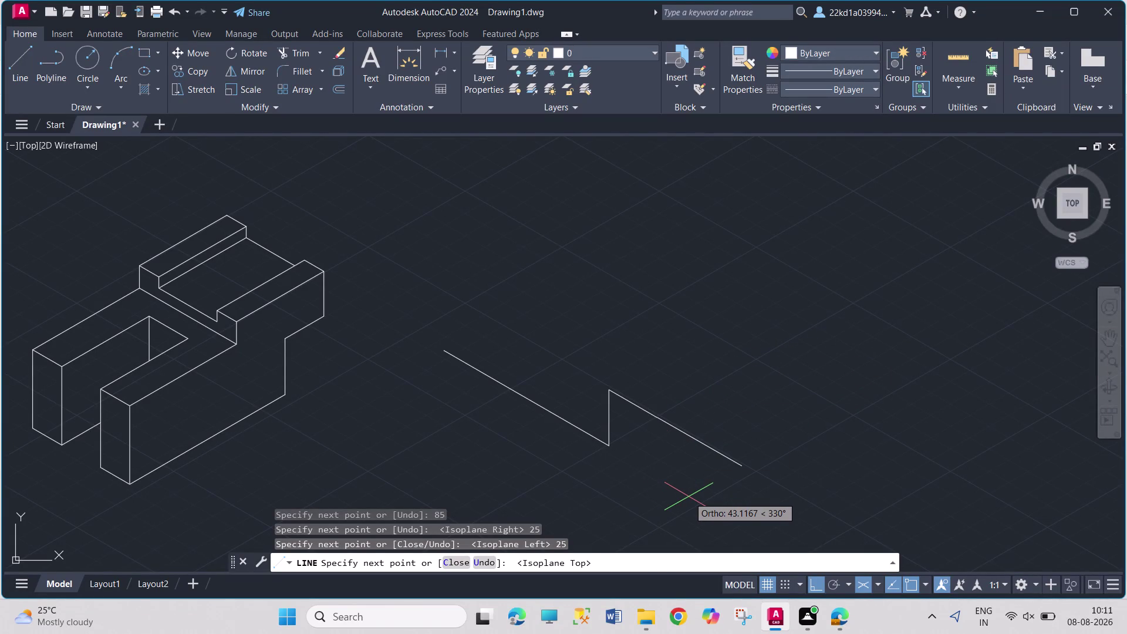
Draw the 25-unit step edge, 15-unit edge and 120-unit base edge on alternating isoplanes.
key(F5)
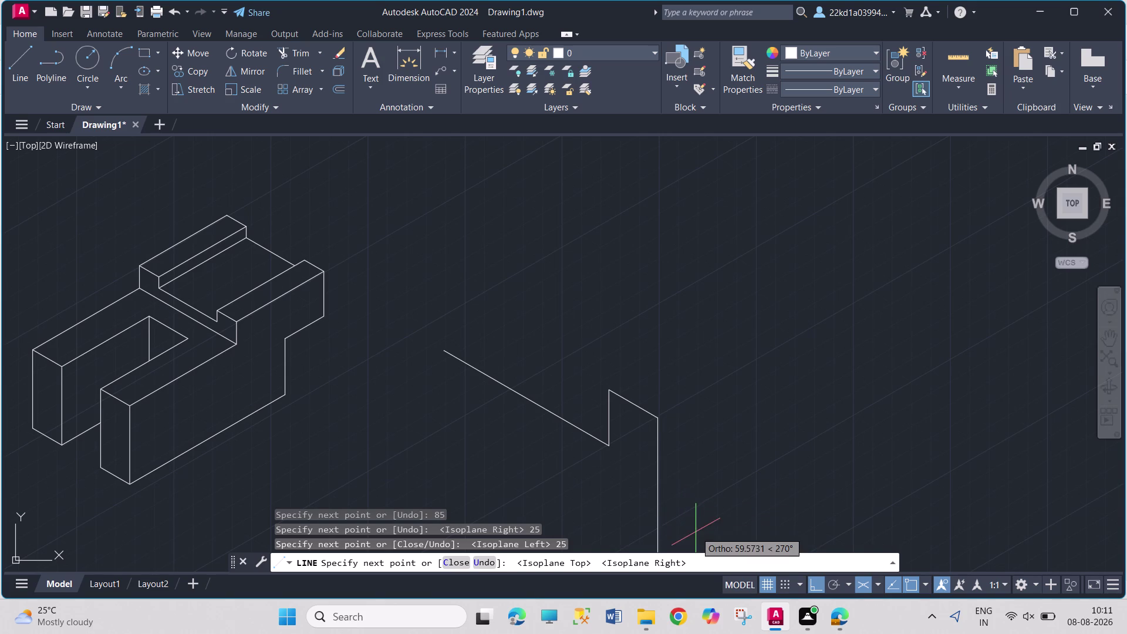
text(25)
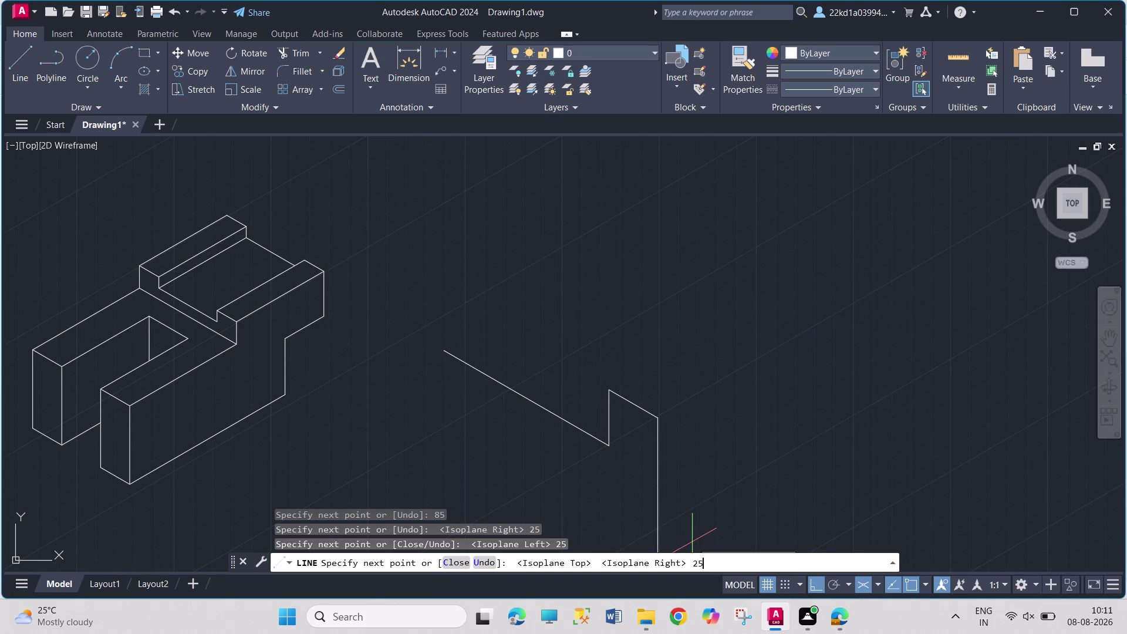
key(Return)
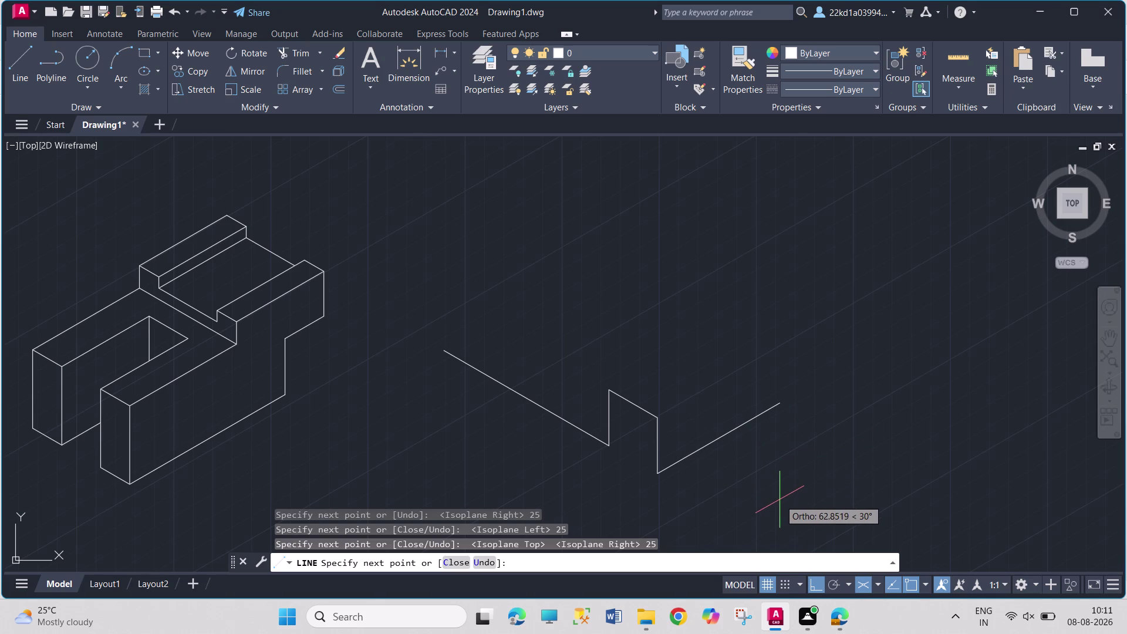
key(F5)
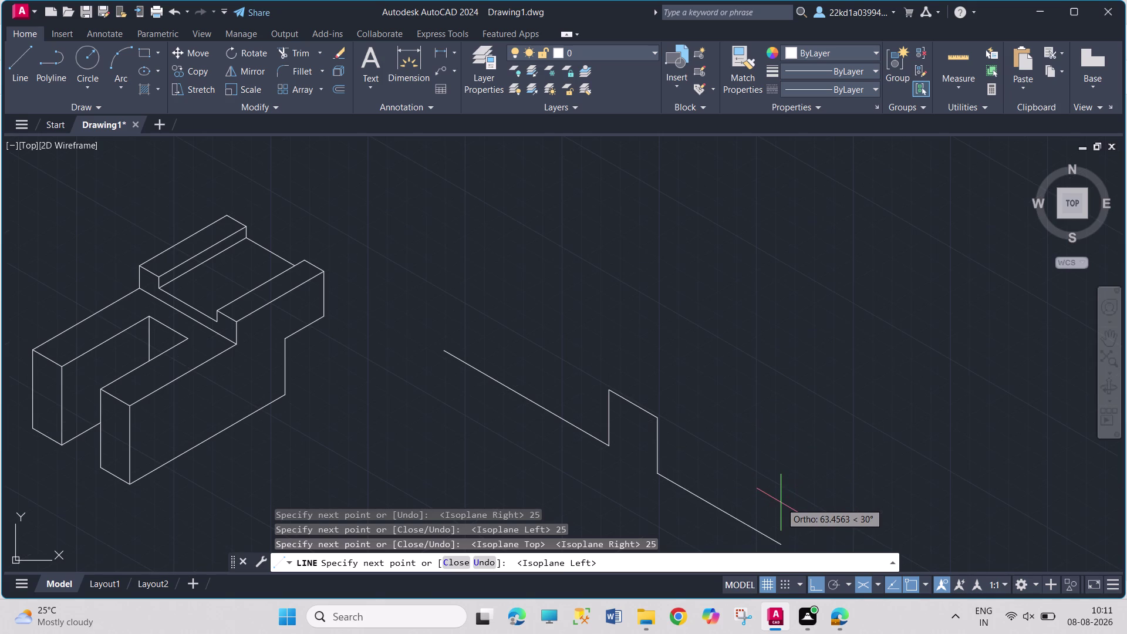
text(15)
key(Return)
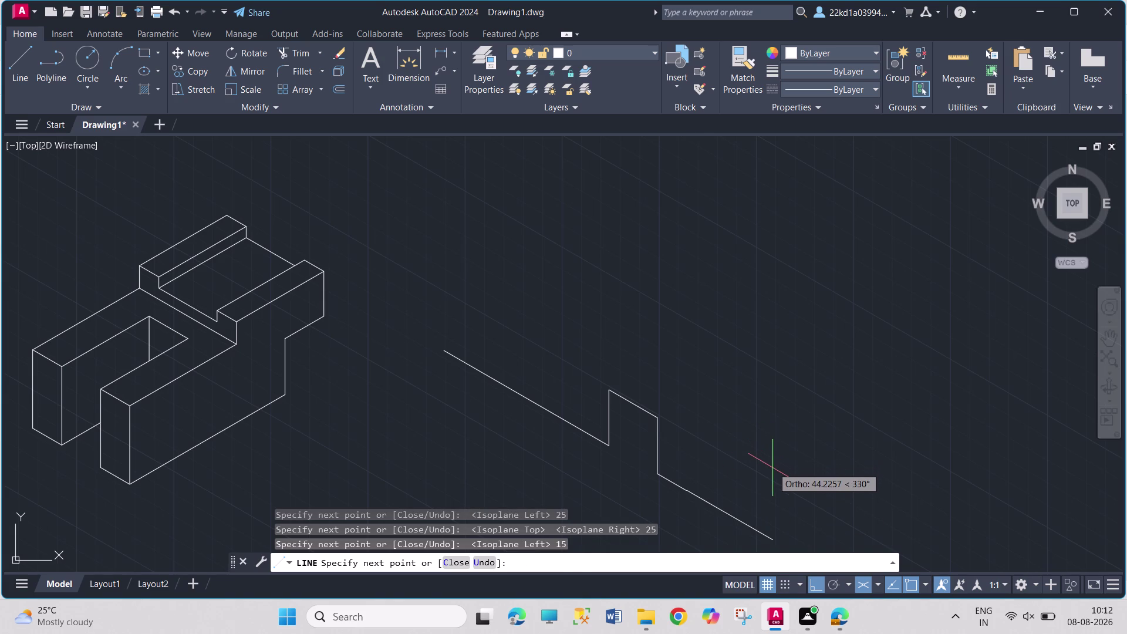
key(F5)
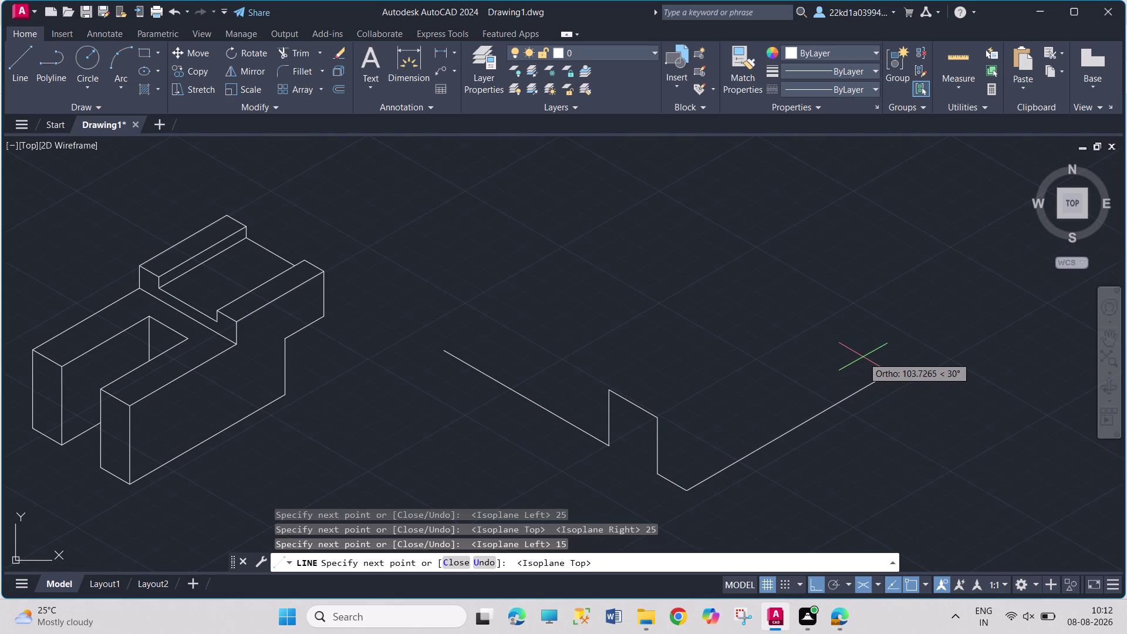
text(10)
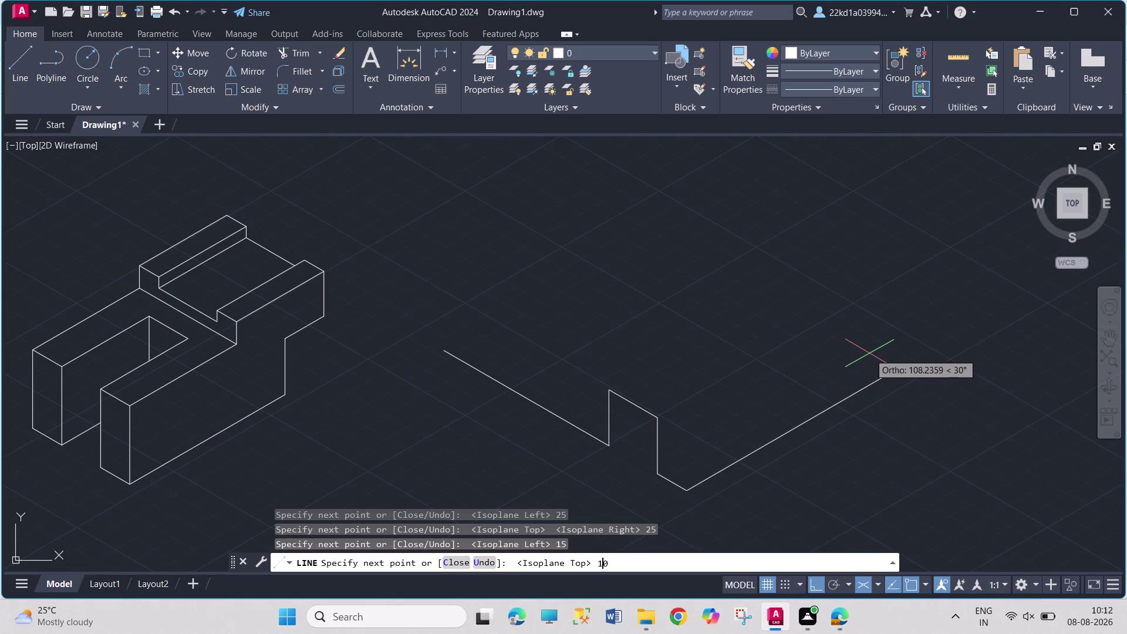
key(BackSpace)
text(20)
key(Return)
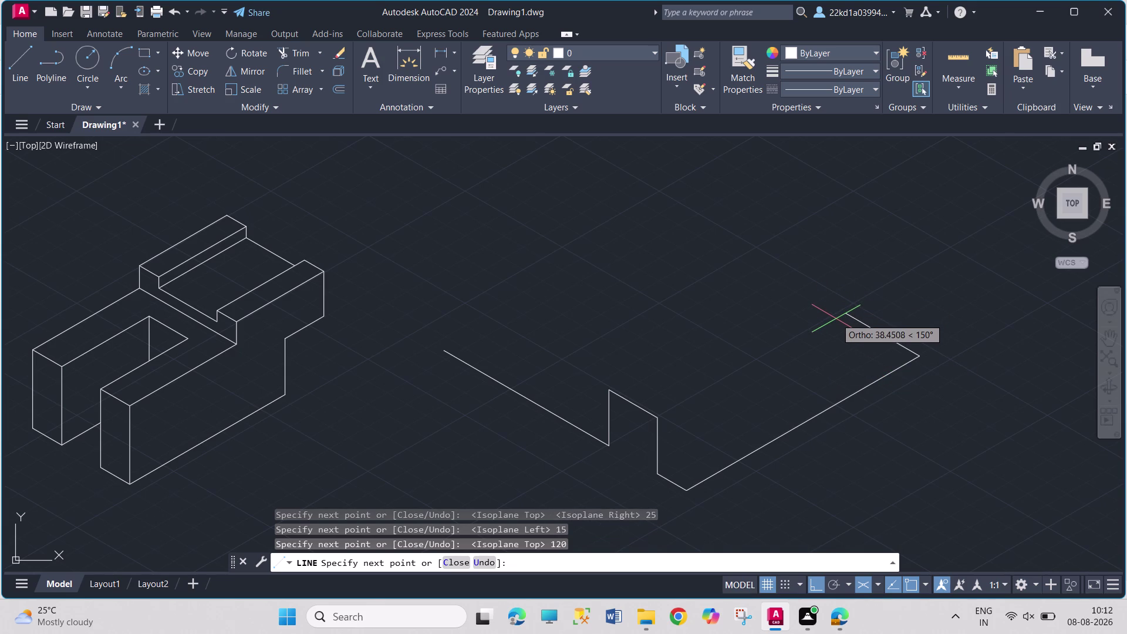
Draw the upright right panel with 40- and 120-unit edges, closing at the base corner.
key(F5)
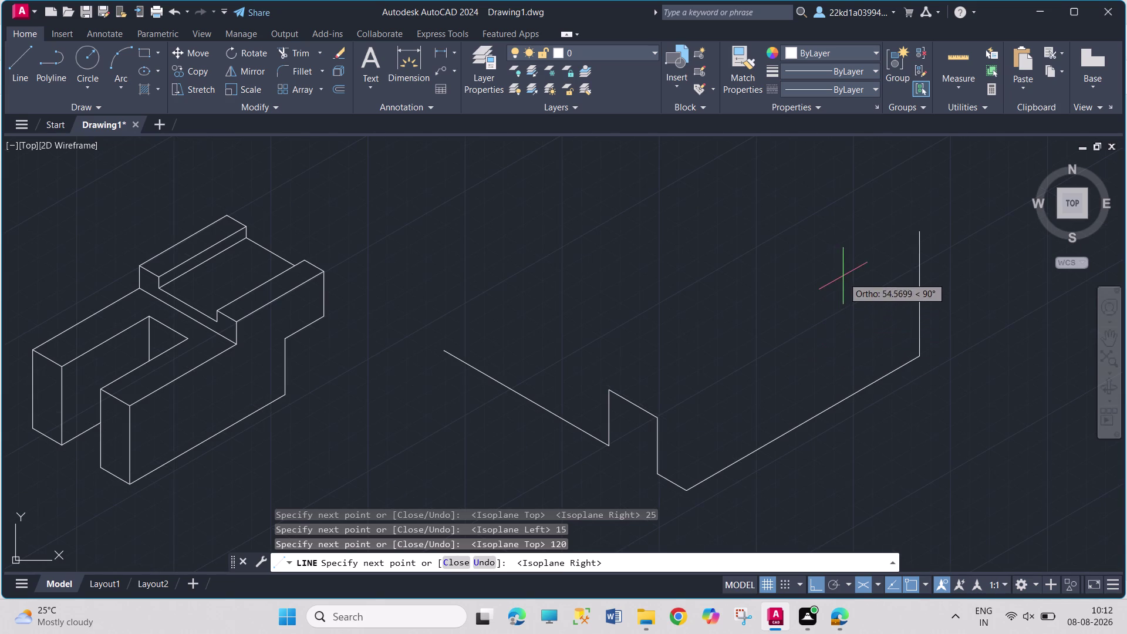
text(4)
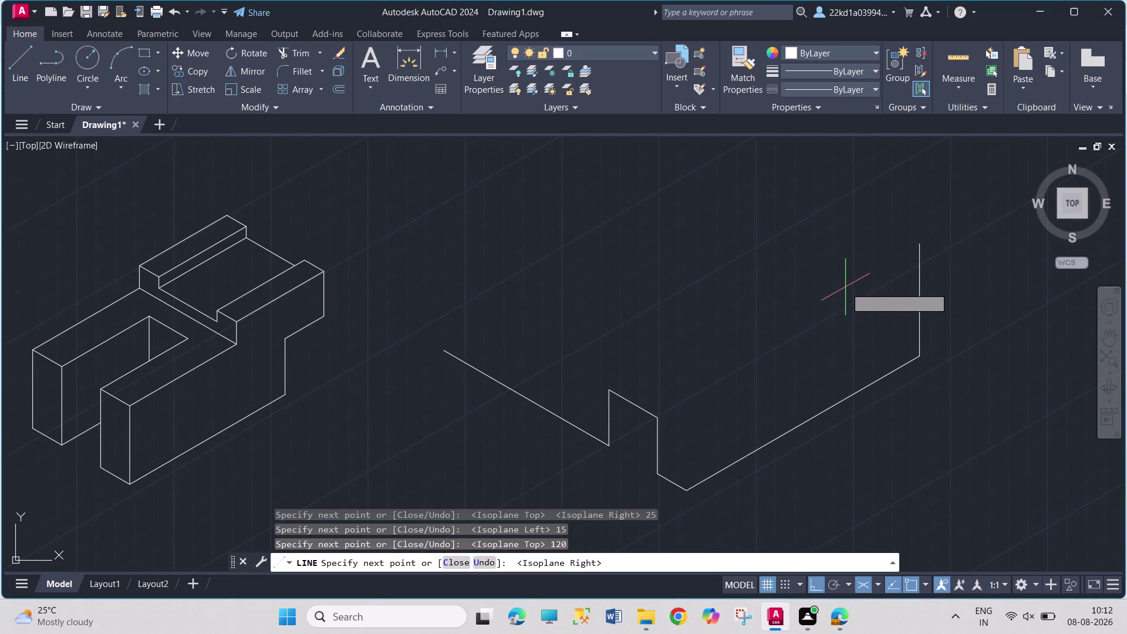
text(0)
key(Return)
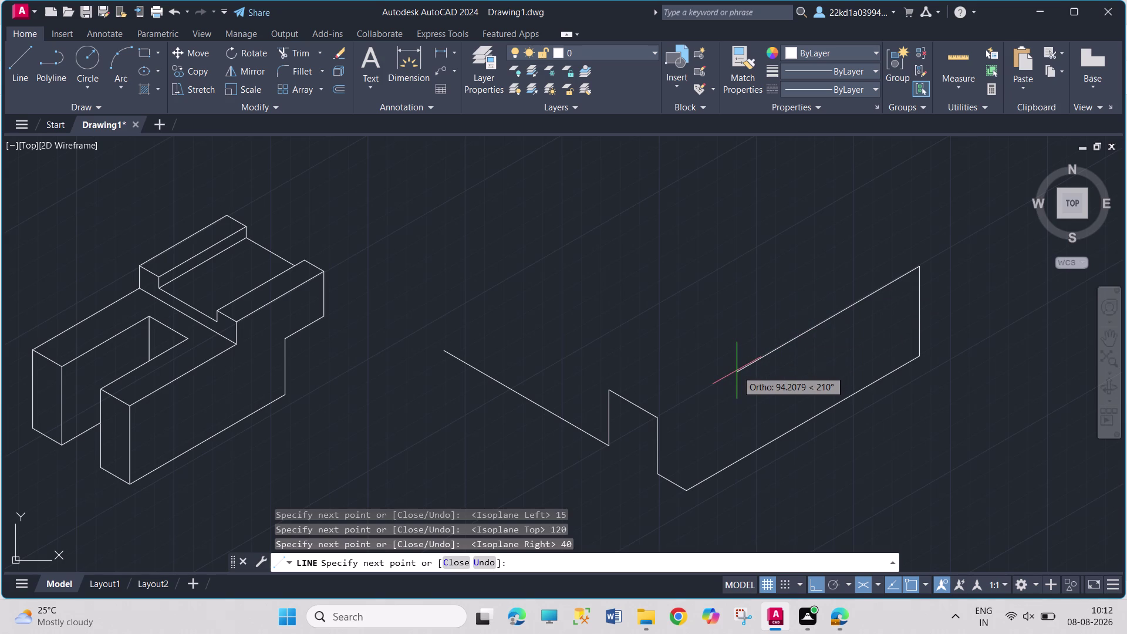
text(120)
key(Return)
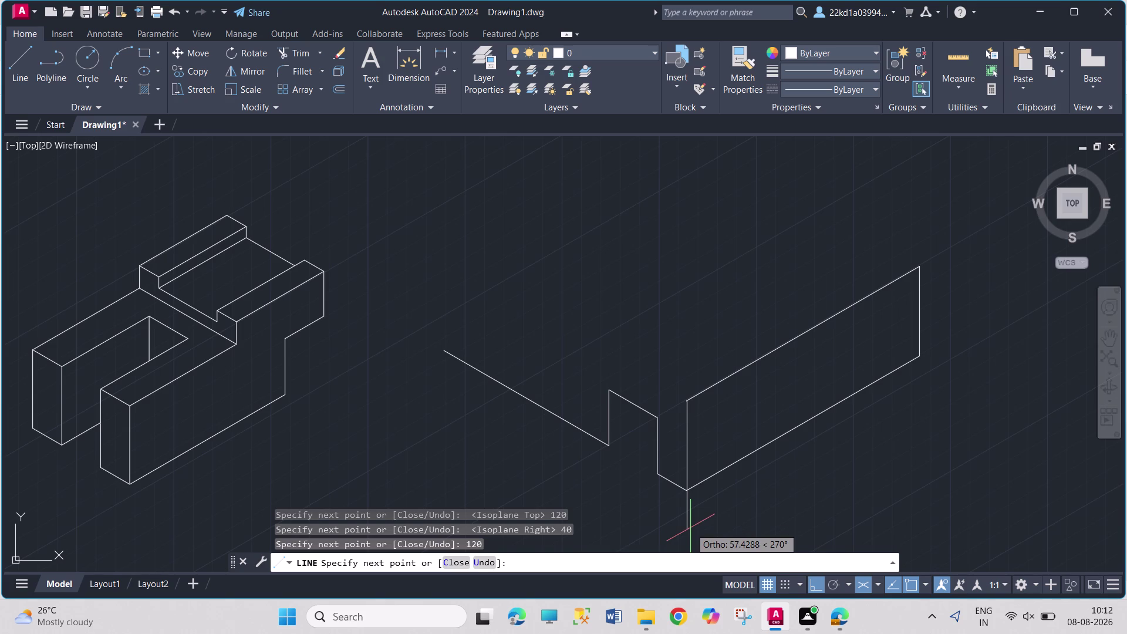
click(688, 489)
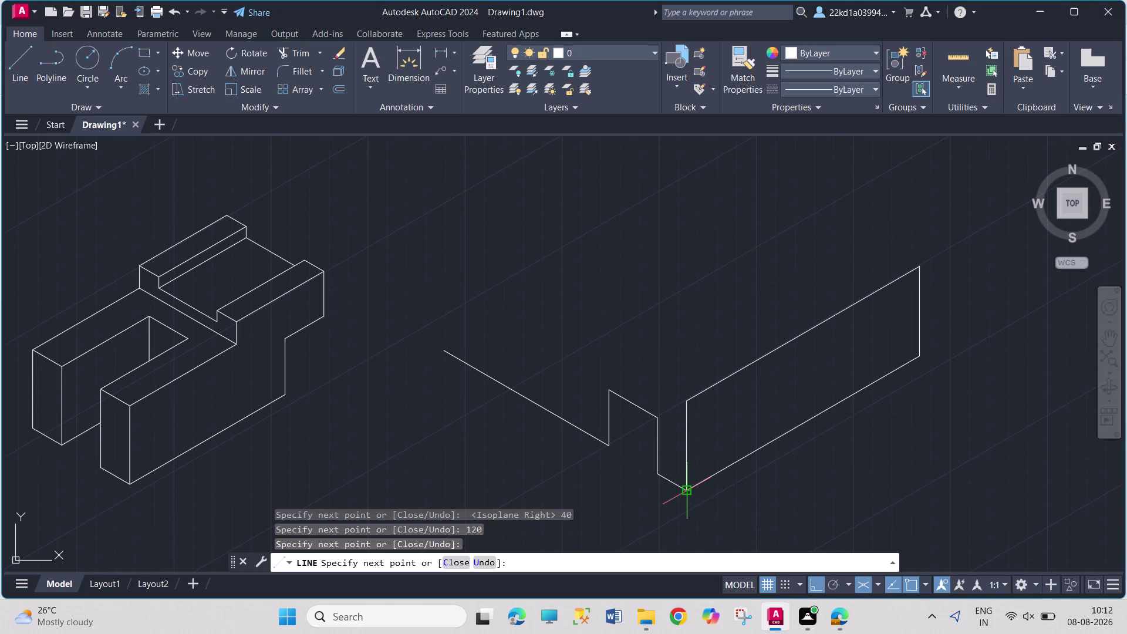
key(Escape)
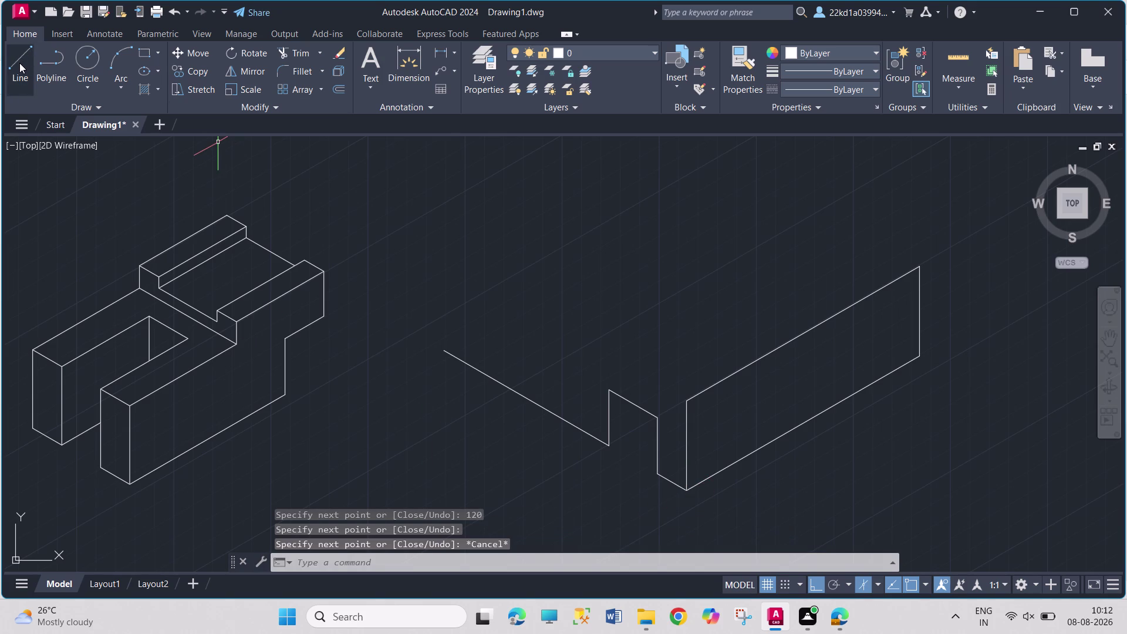
key(l)
key(Return)
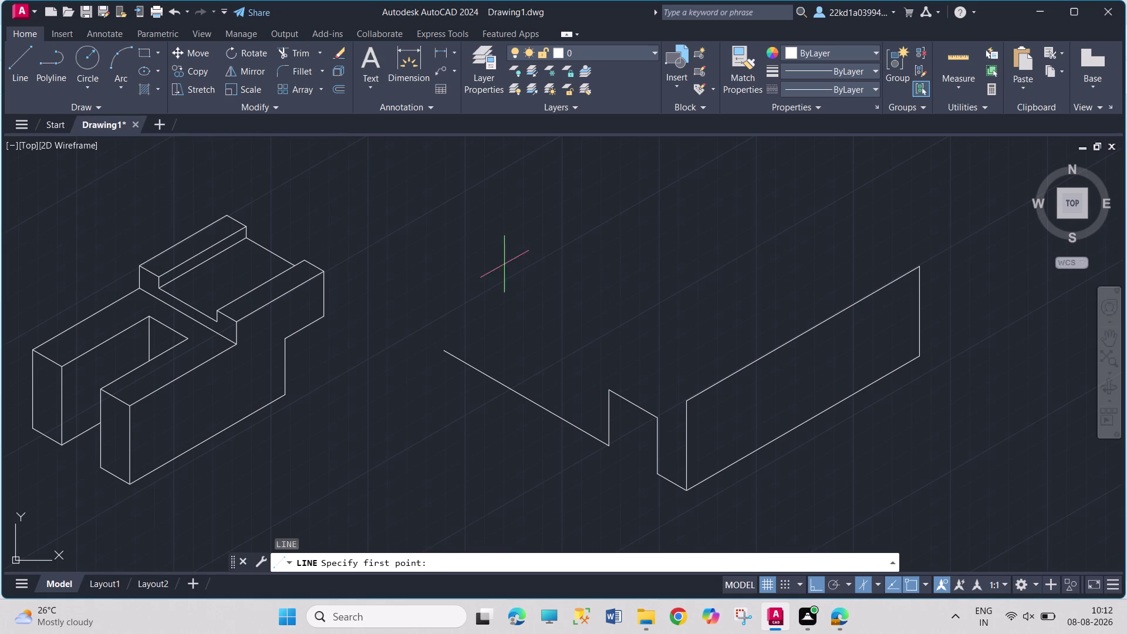
click(445, 354)
key(4)
key(0)
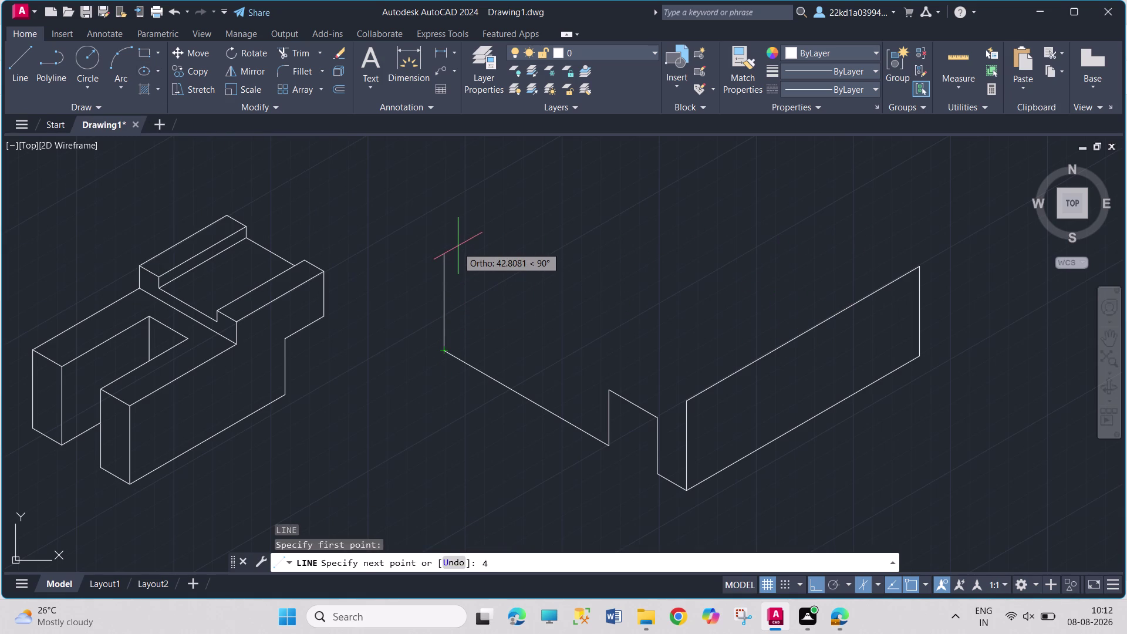
key(Return)
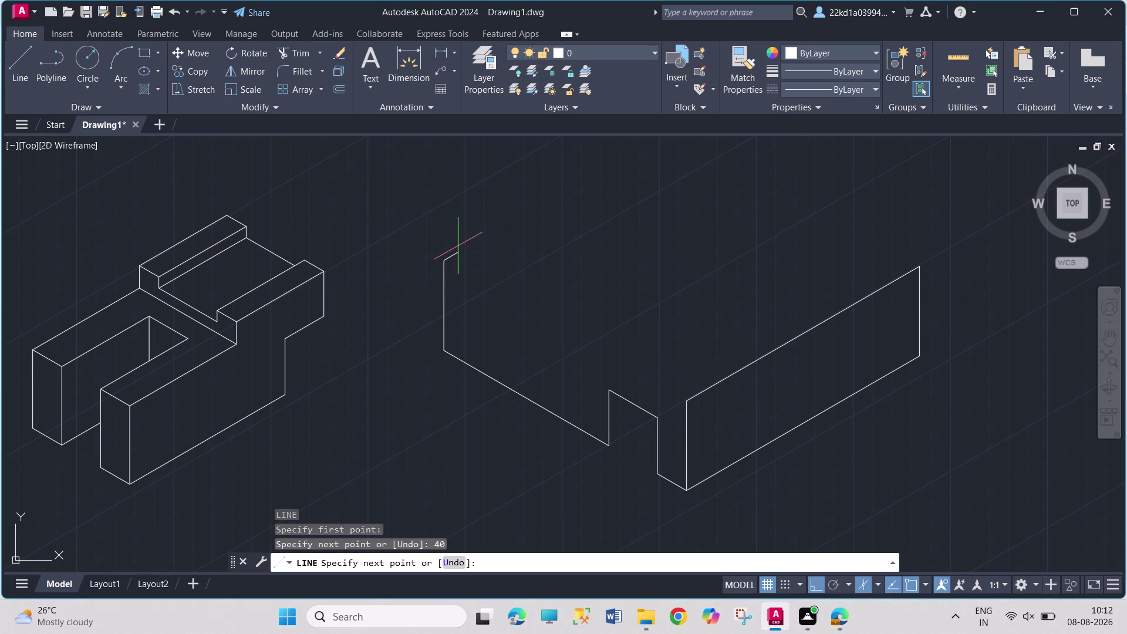
text(90)
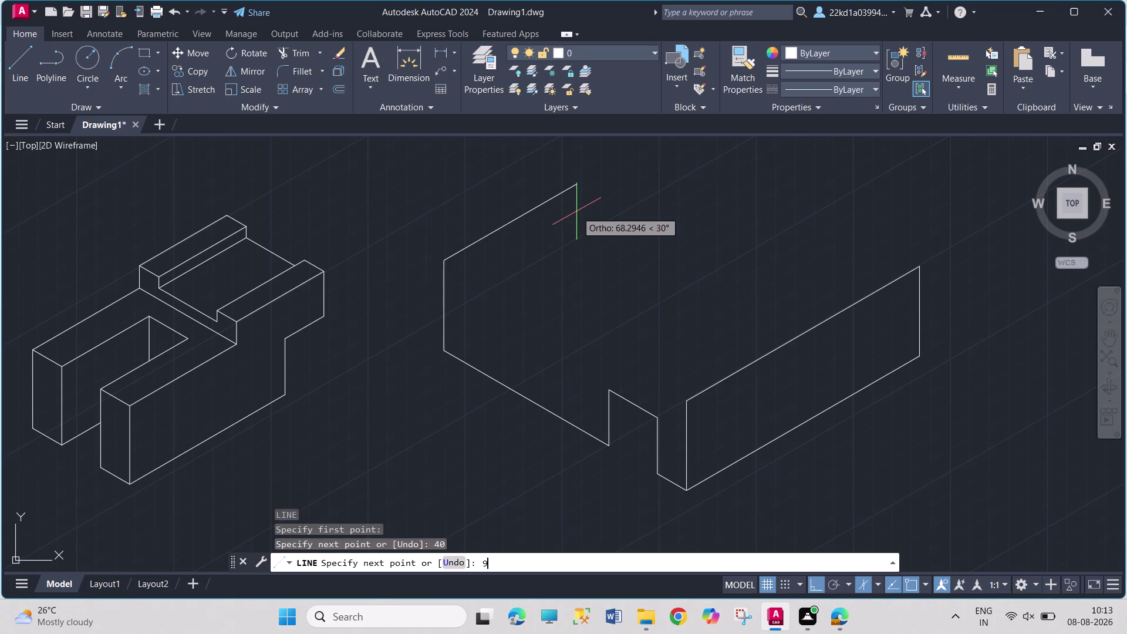
key(Return)
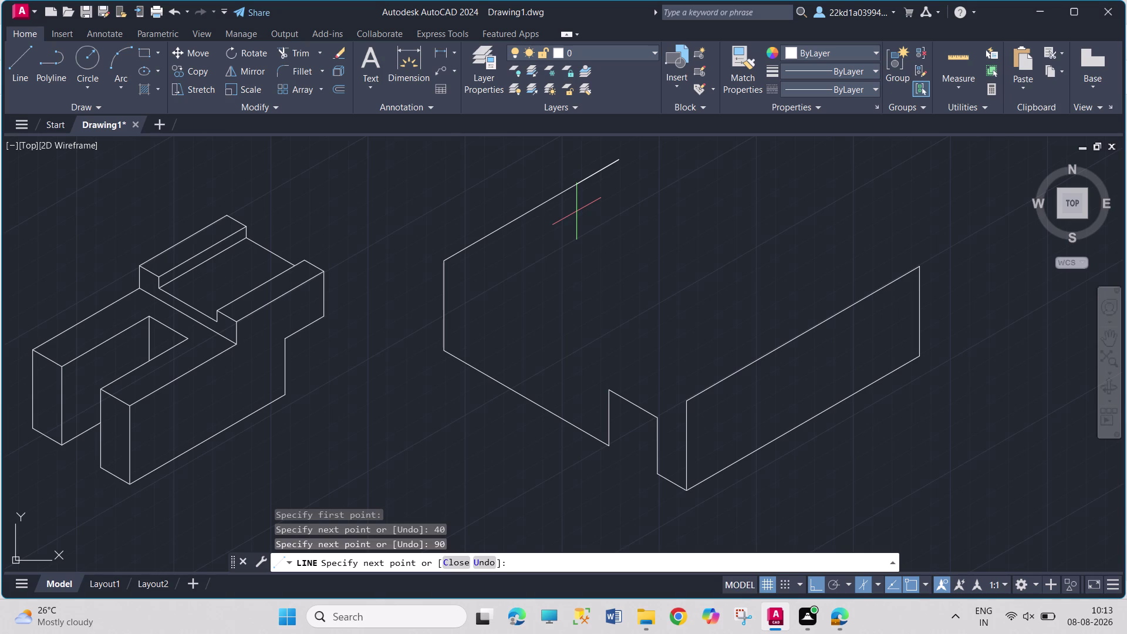
click(170, 14)
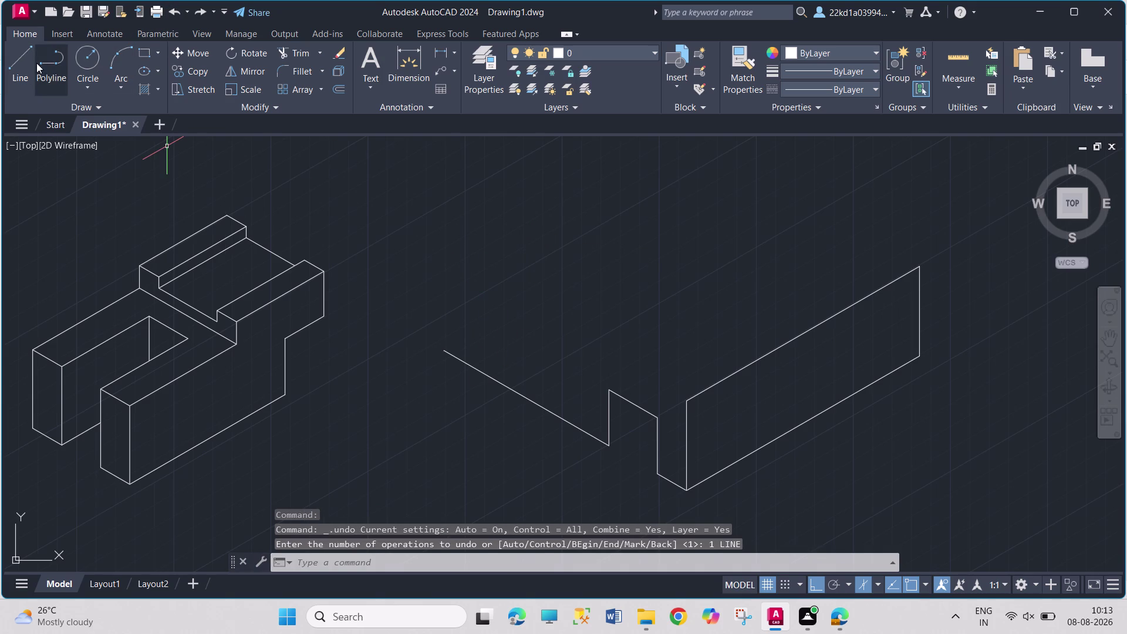
key(l)
From the zigzag's left end, draw the 80-unit upward edge and 120-unit slanted top edge.
key(Return)
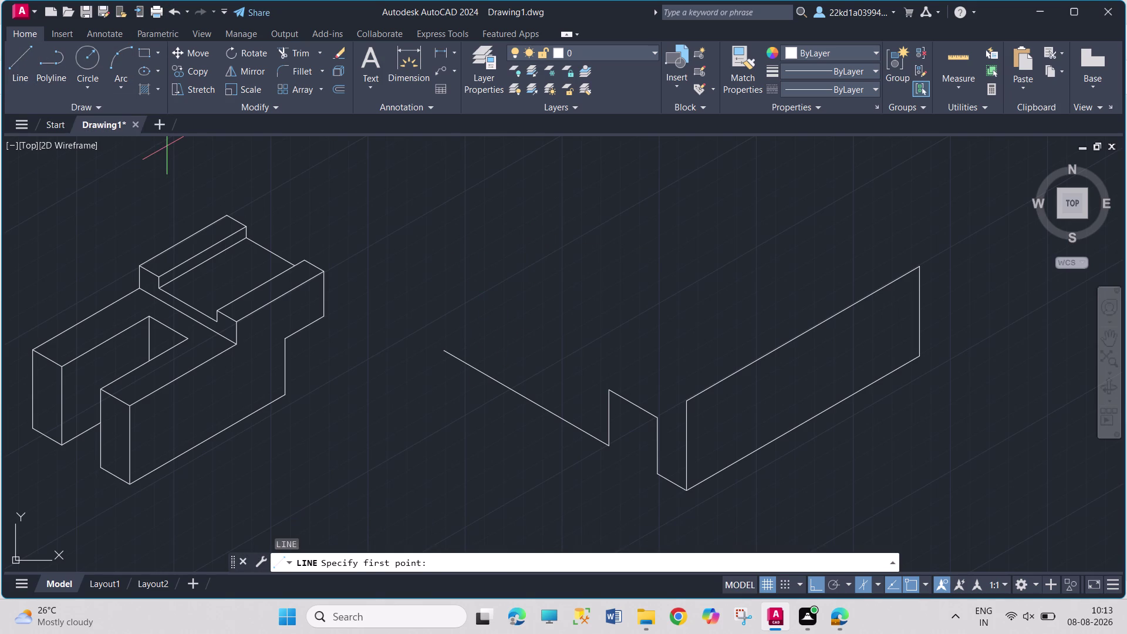
drag(440, 350, 440, 344)
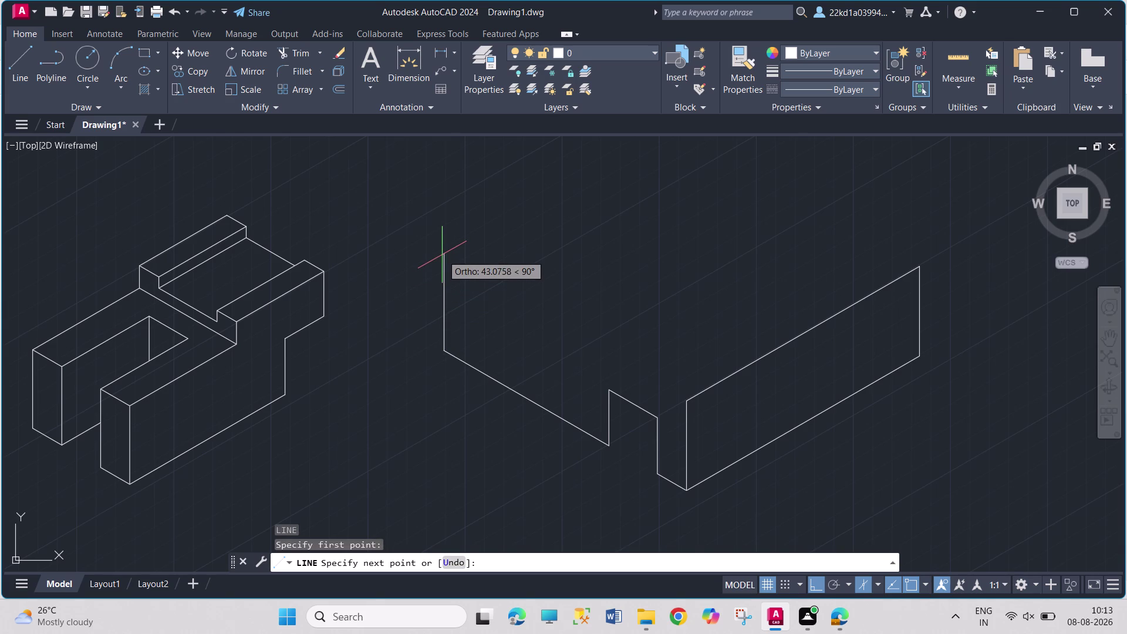
text(80)
key(Return)
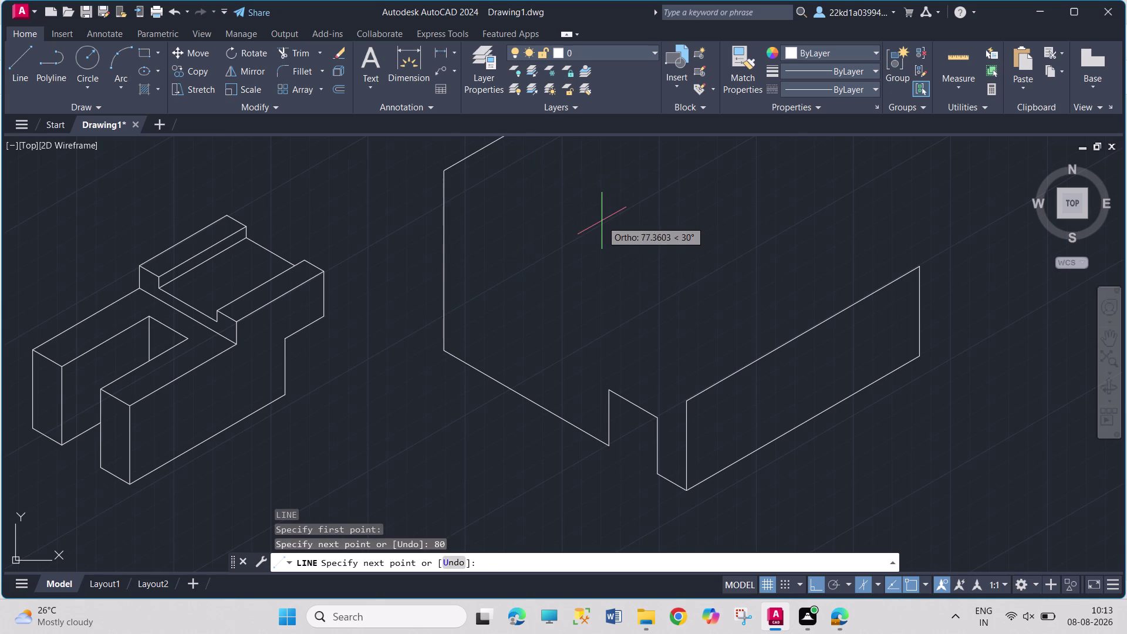
middle_drag(602, 221, 500, 287)
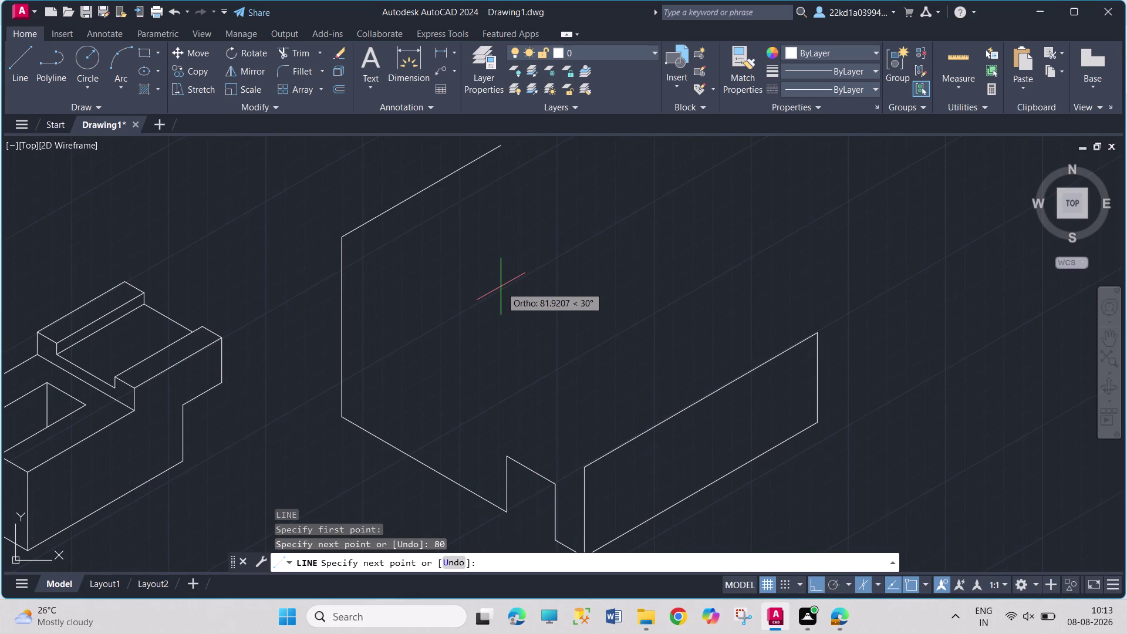
middle_drag(500, 287, 495, 347)
text(1)
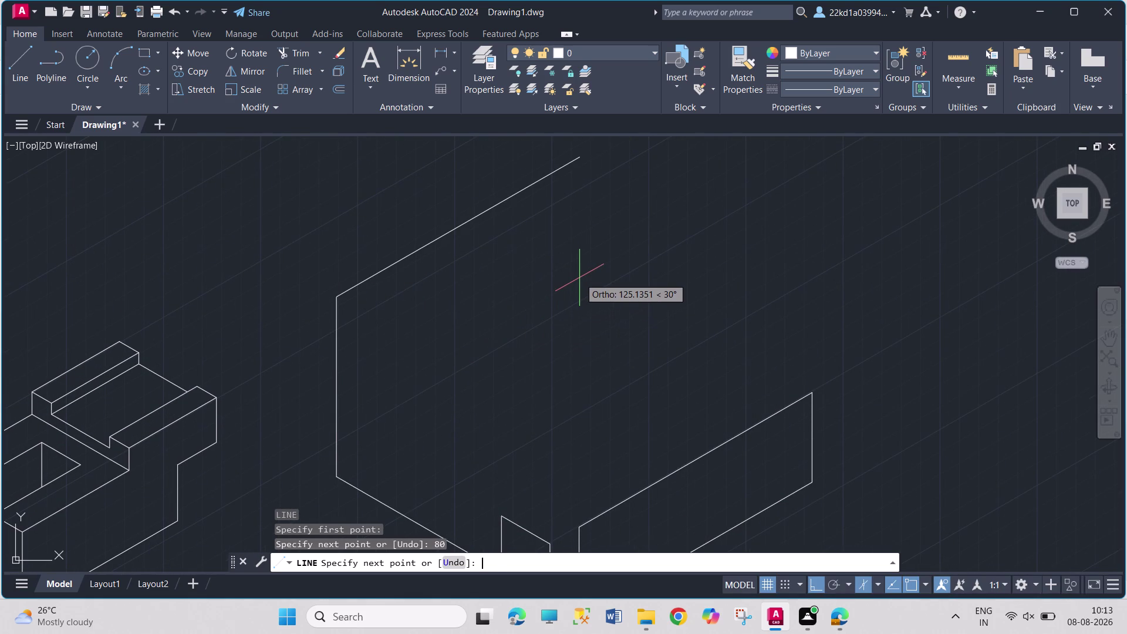
text(20)
key(Return)
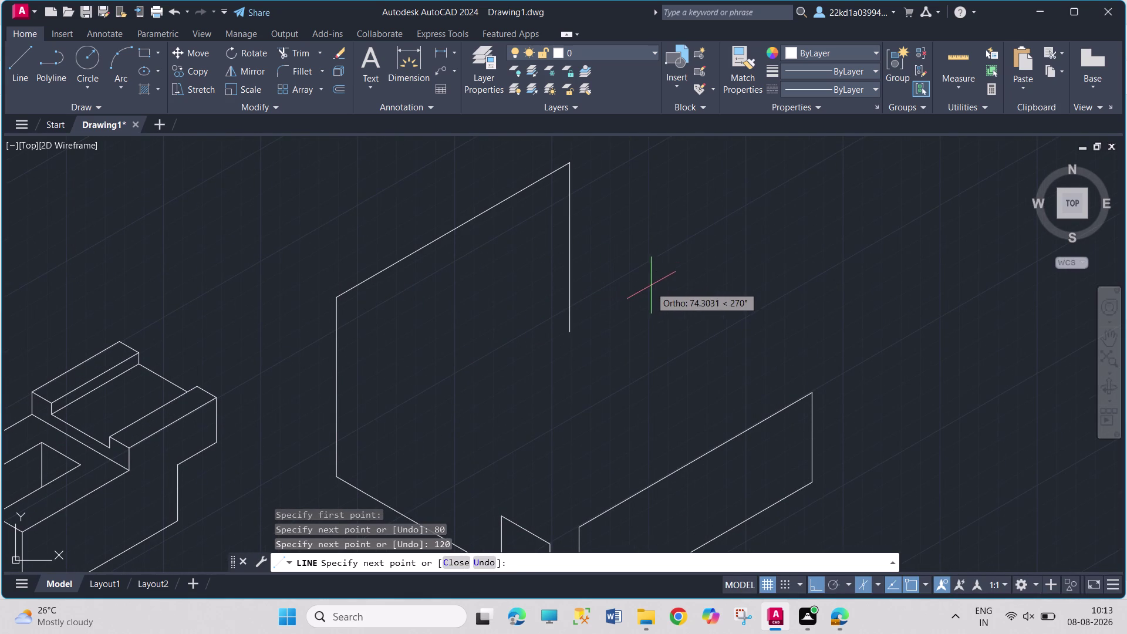
Draw the 70- and 40-unit edges and join them to the right panel's top corner.
key(F5)
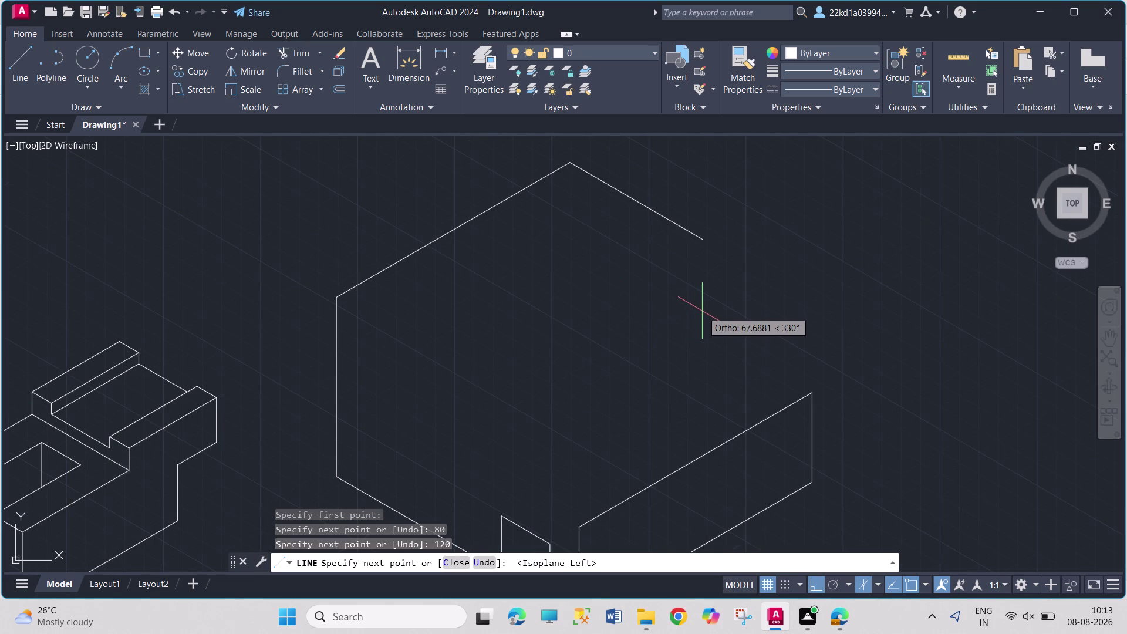
text(70)
key(Return)
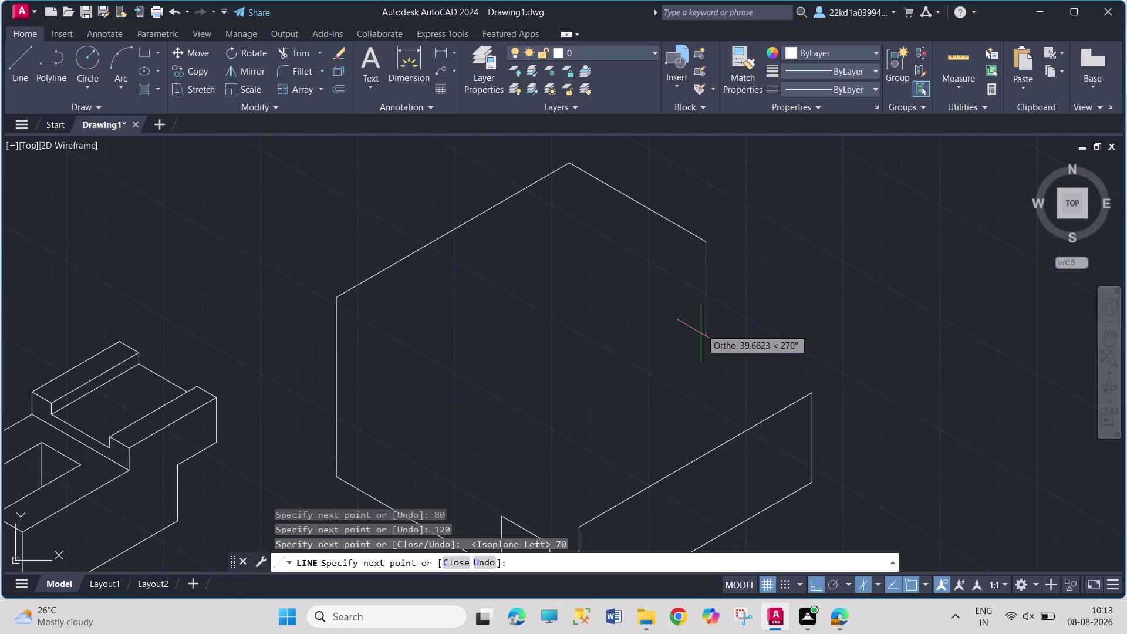
text(40)
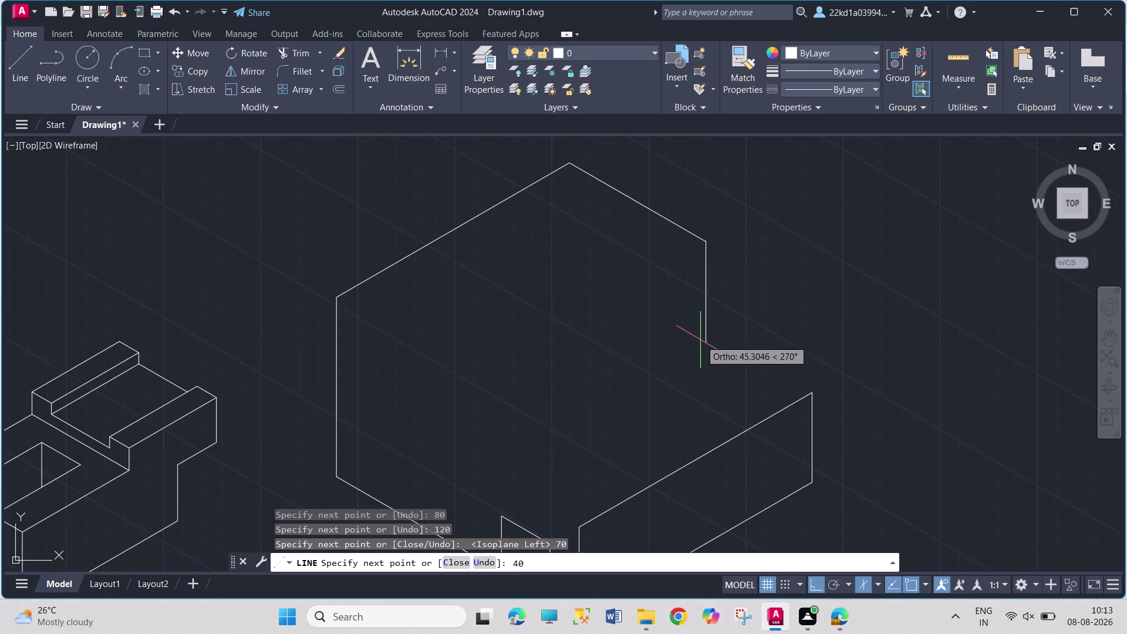
key(Return)
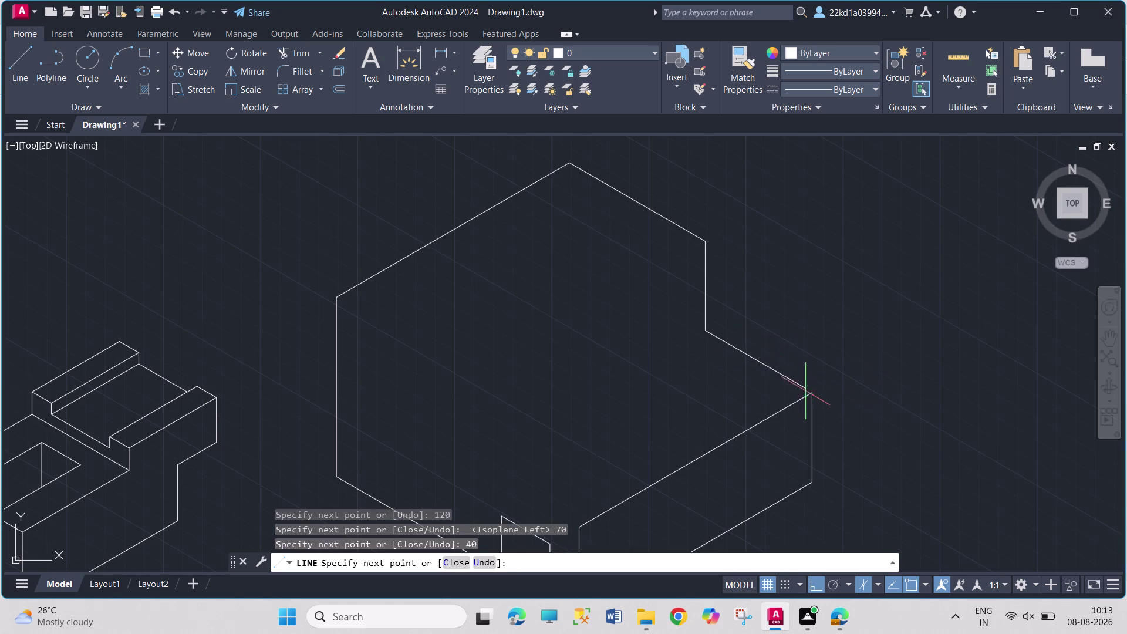
click(816, 397)
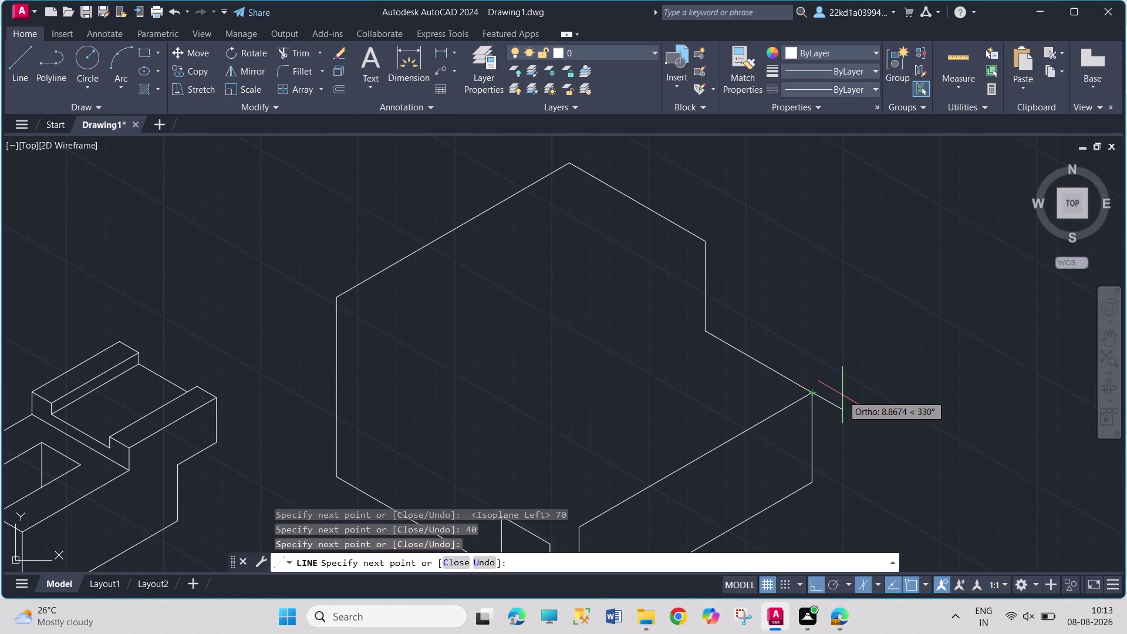
key(Escape)
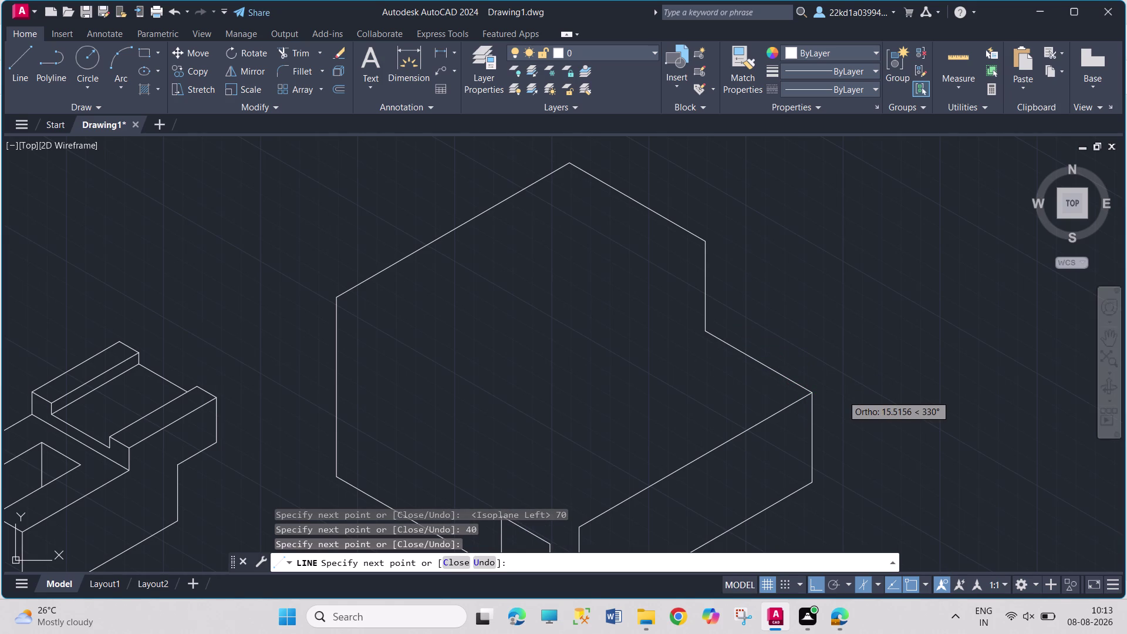
click(18, 53)
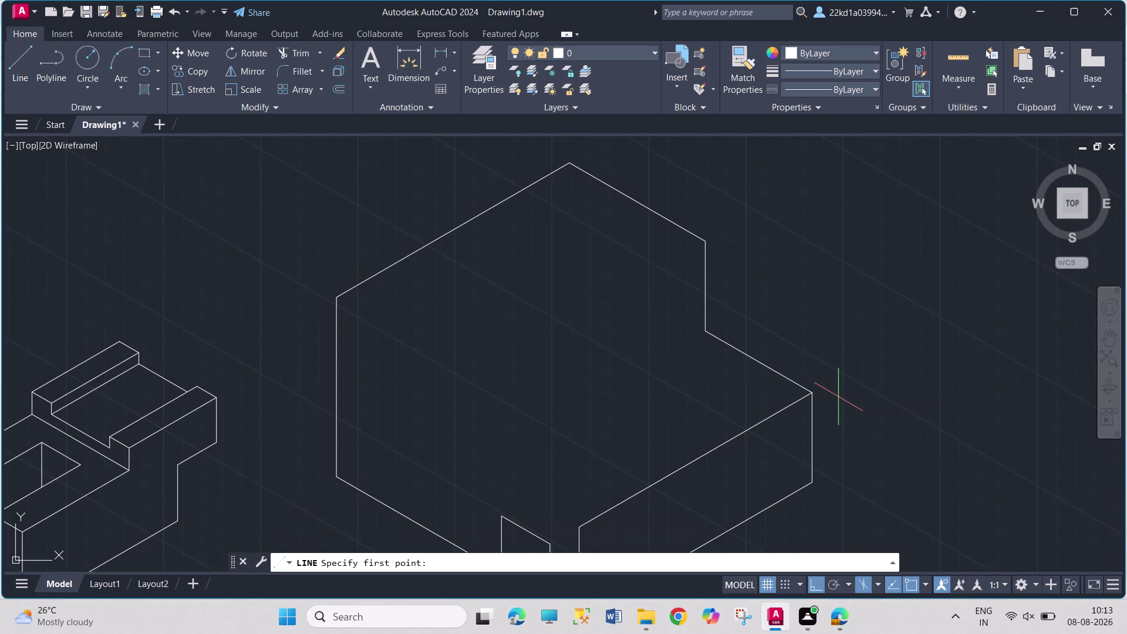
From the block's bottom corner, draw slot edges of 55, 40, 20 and 40 units.
click(582, 530)
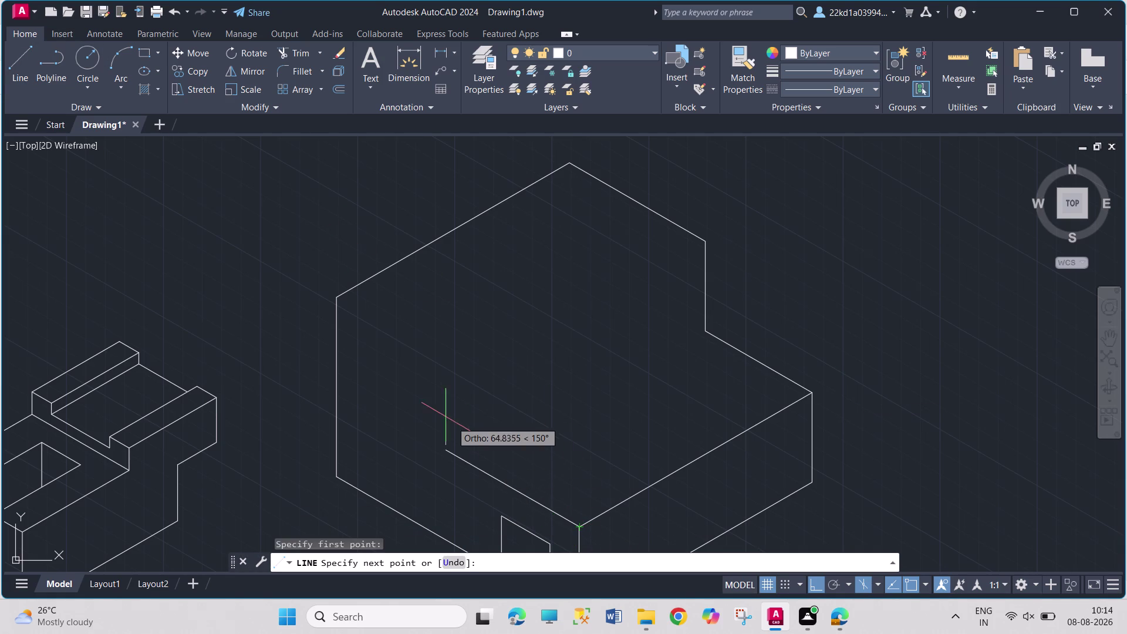
text(55)
key(Return)
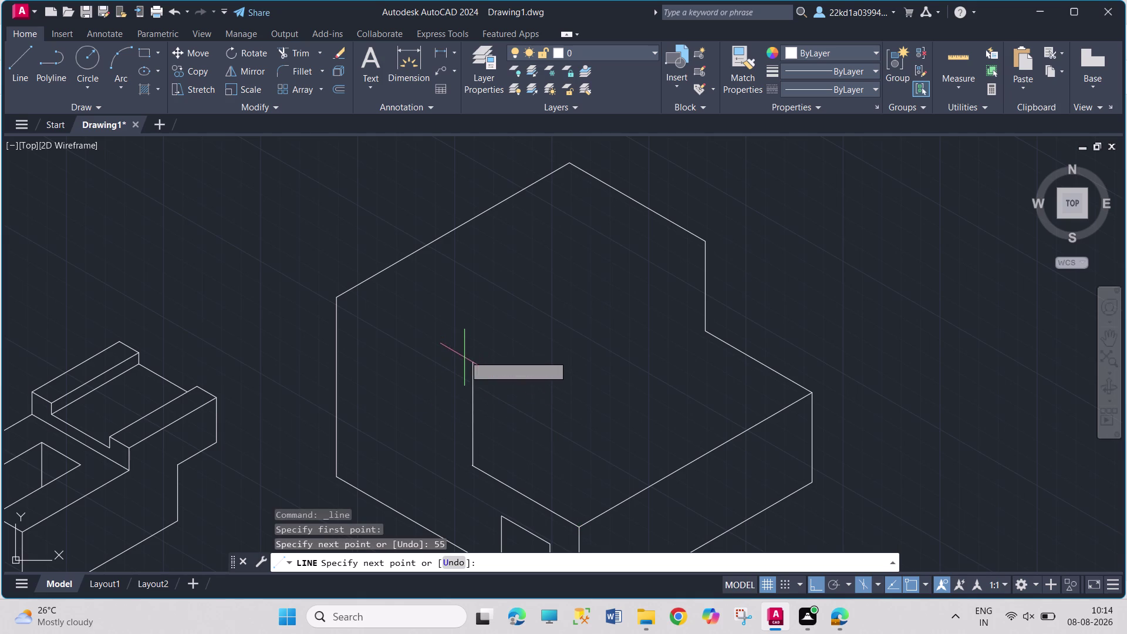
text(40)
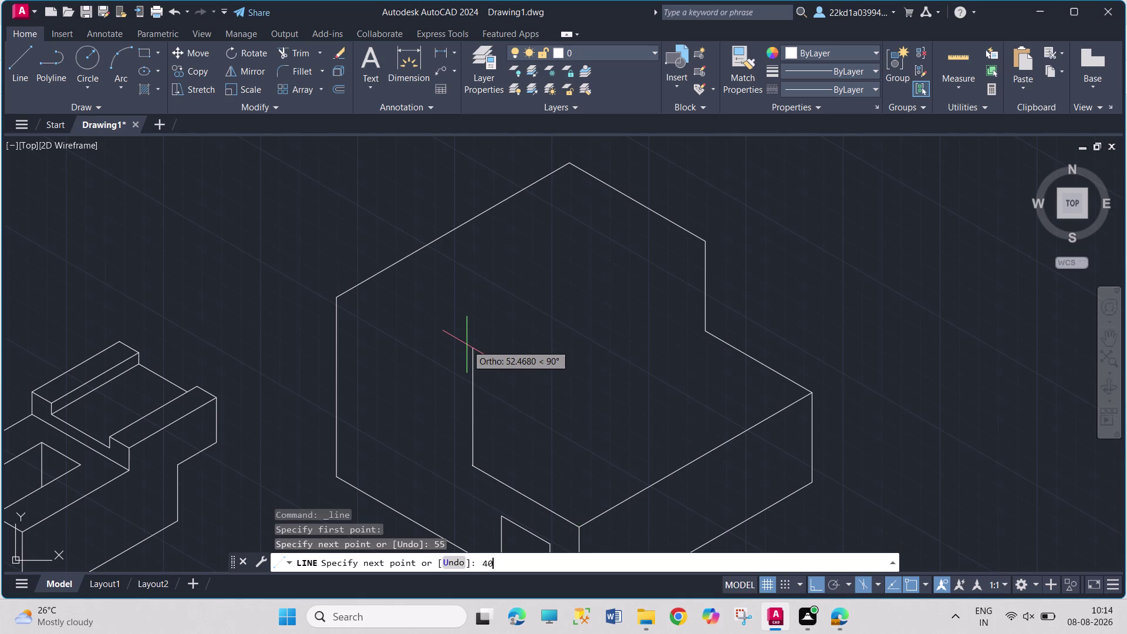
key(Return)
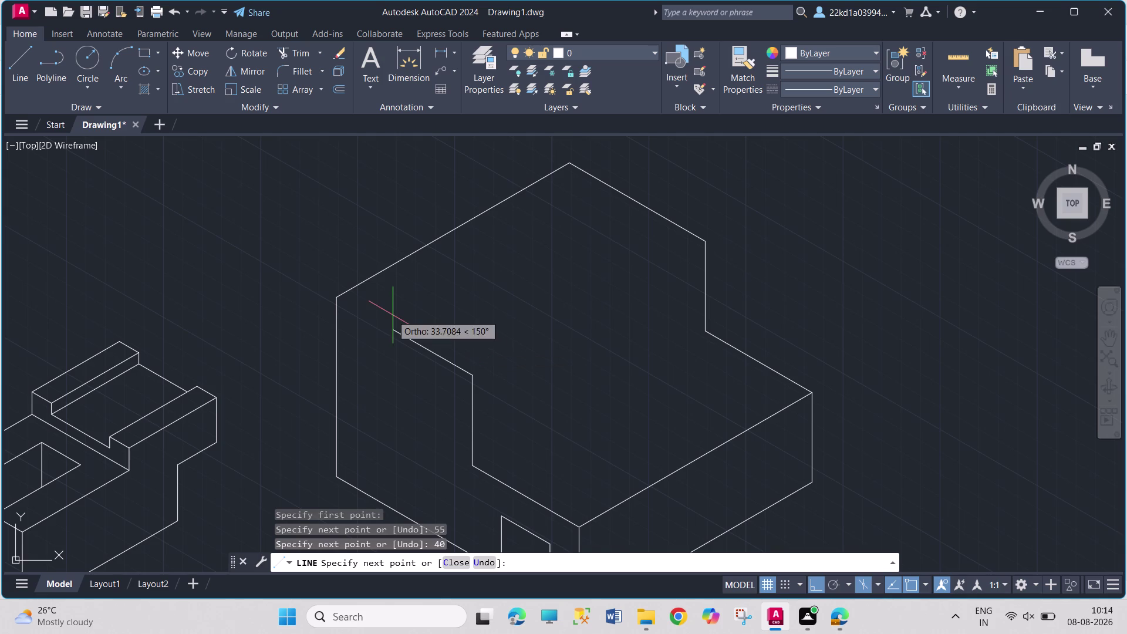
text(20)
key(Return)
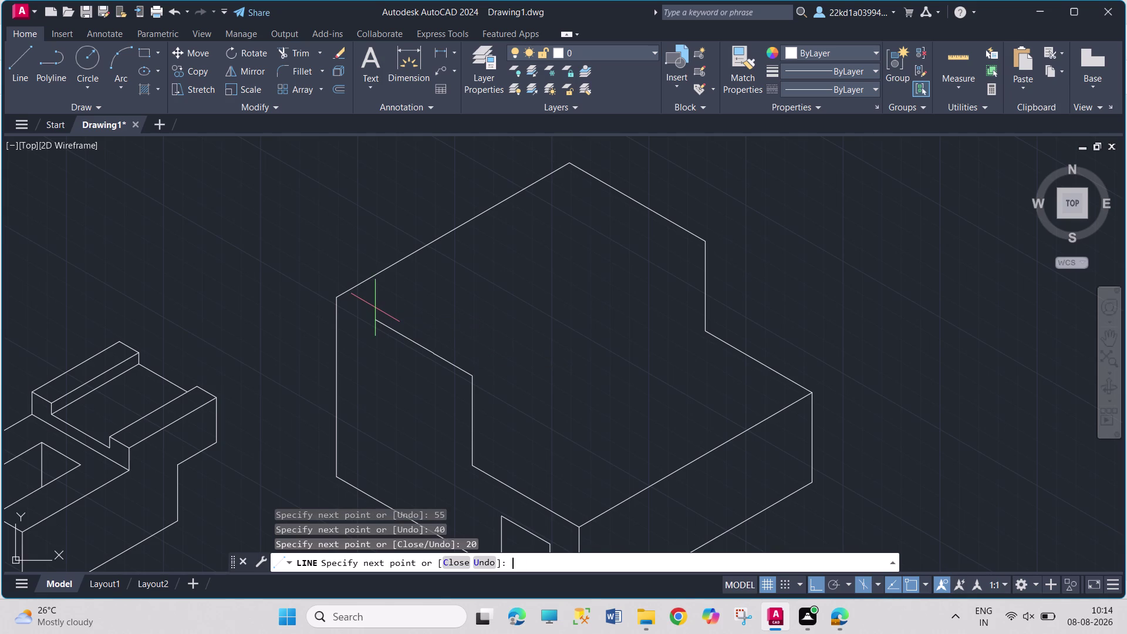
text(40)
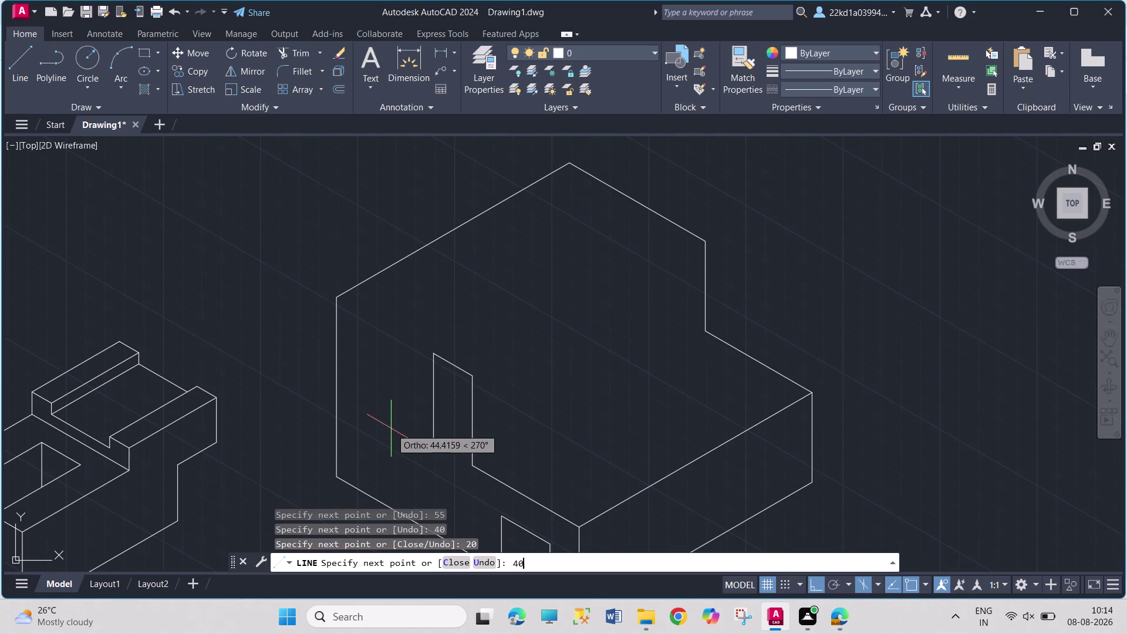
key(Return)
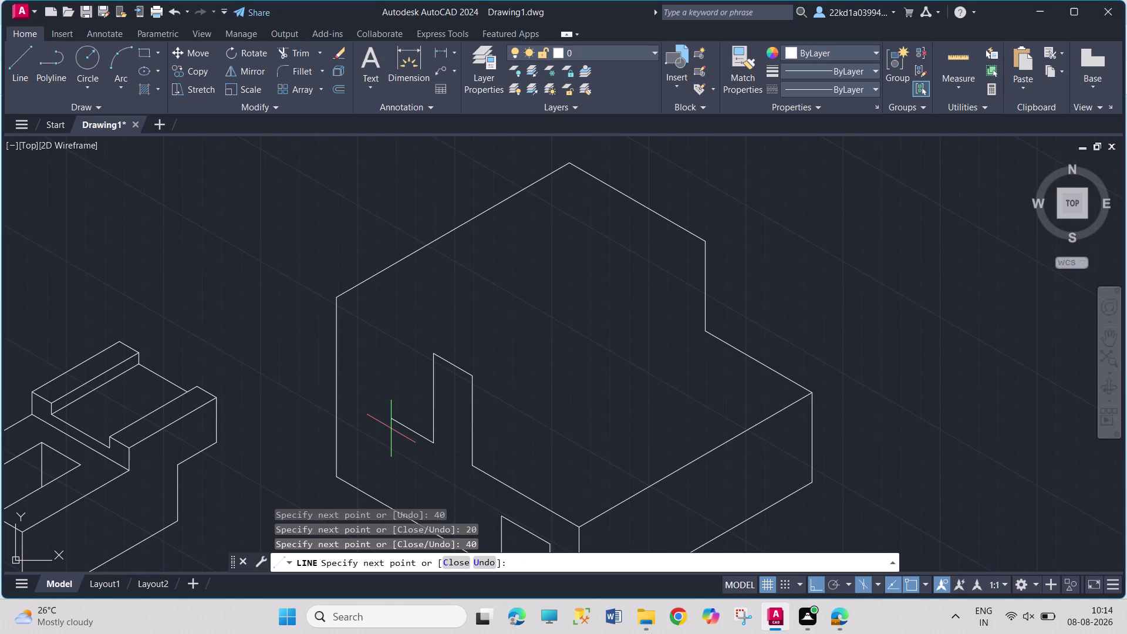
Finish the slot with 30- and 40-unit edges joined to the top-left corner.
text(30)
key(Return)
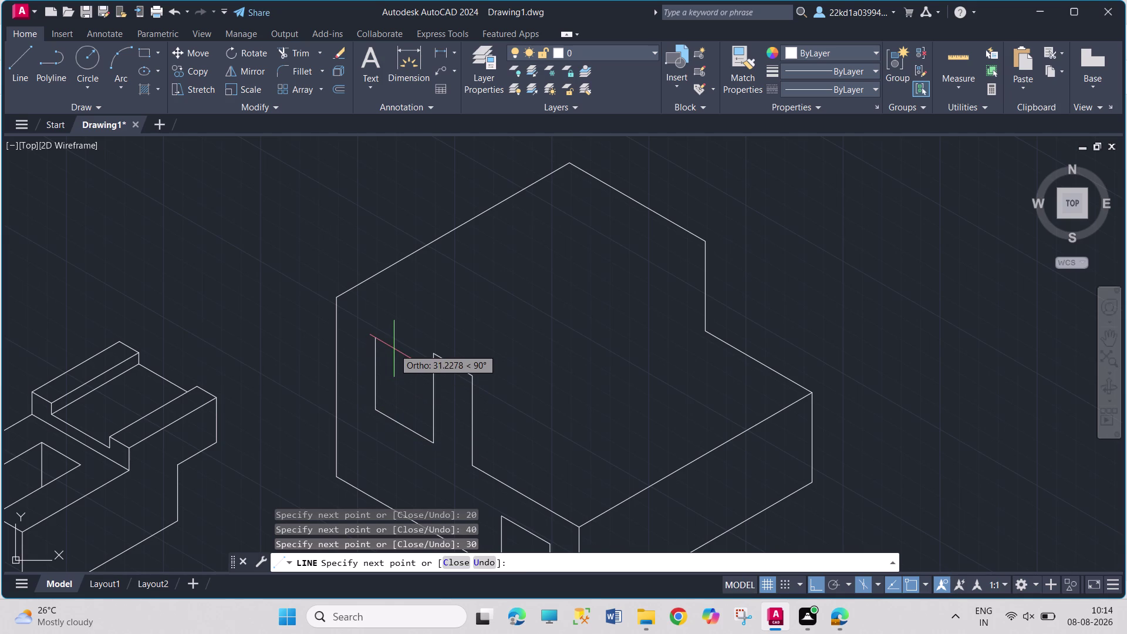
text(4)
text(0)
key(Return)
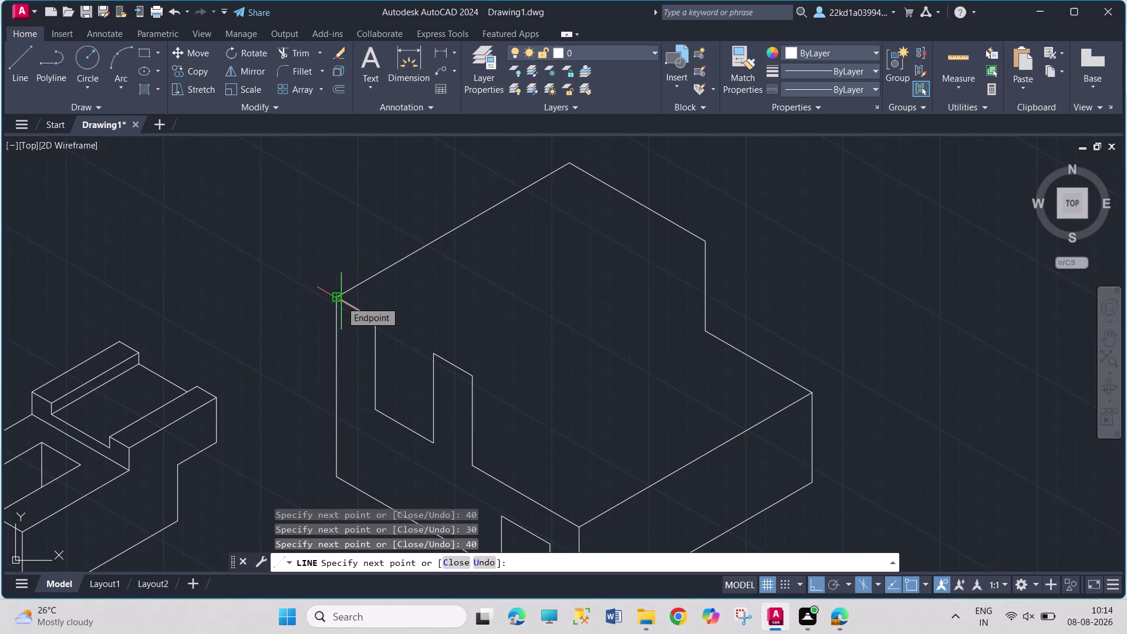
click(341, 301)
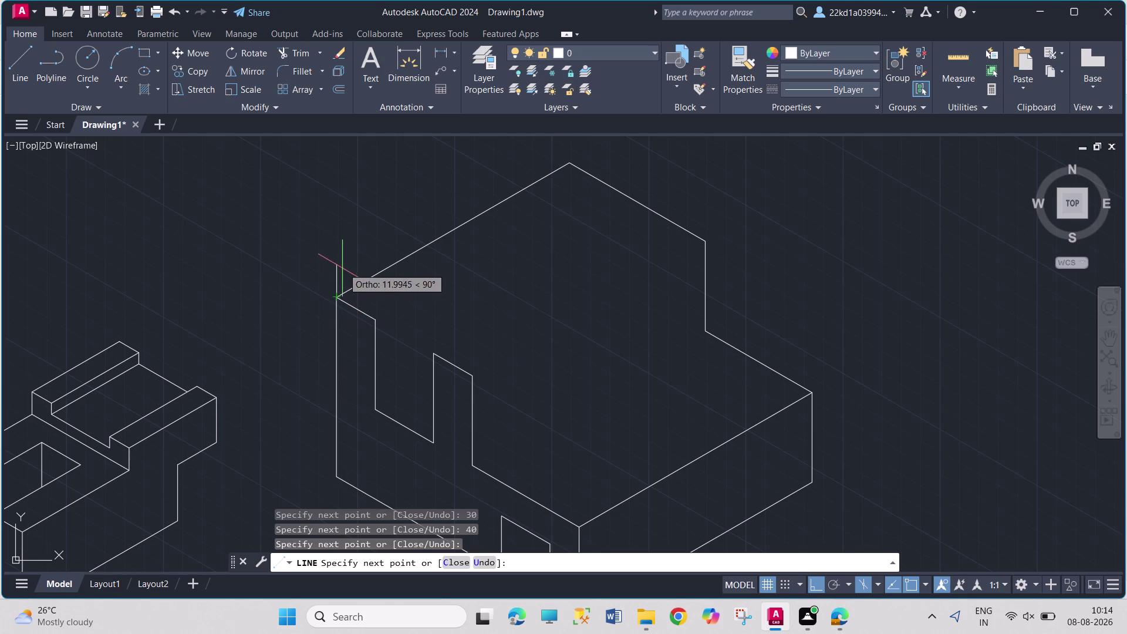
key(Escape)
click(23, 76)
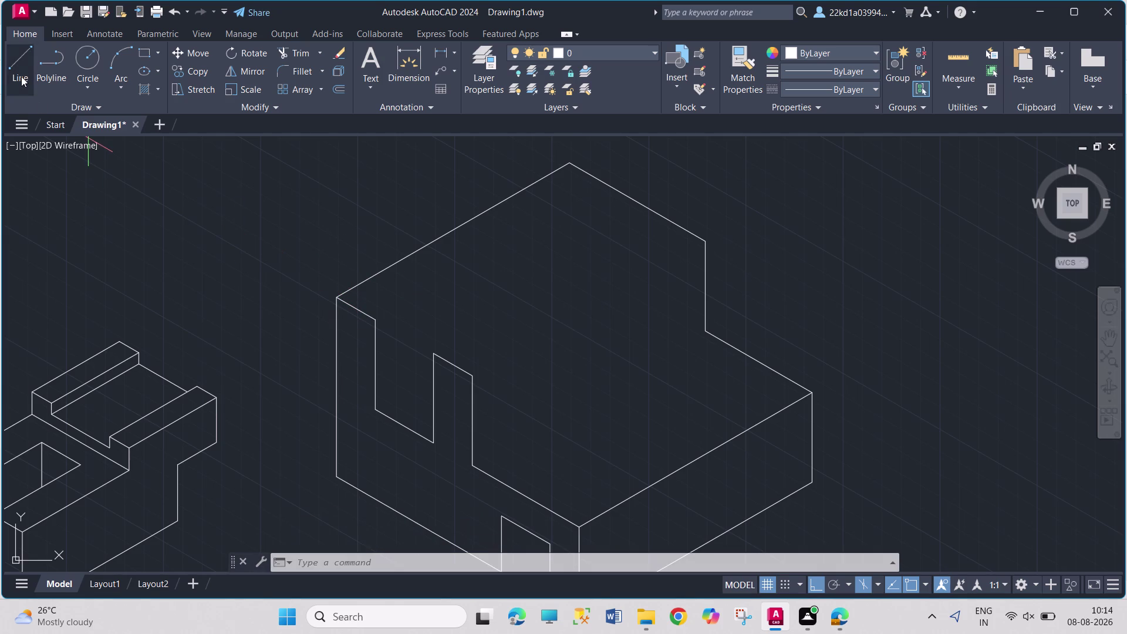
On the top isoplane, draw the slot edges of 100, 30 and 100 units.
click(376, 316)
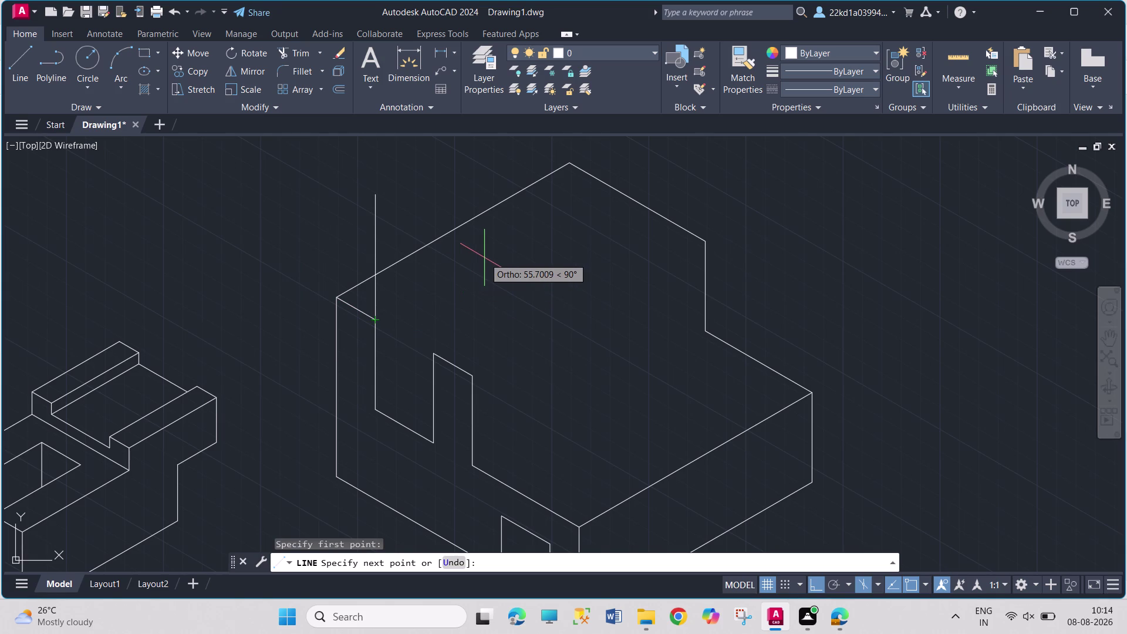
key(F5)
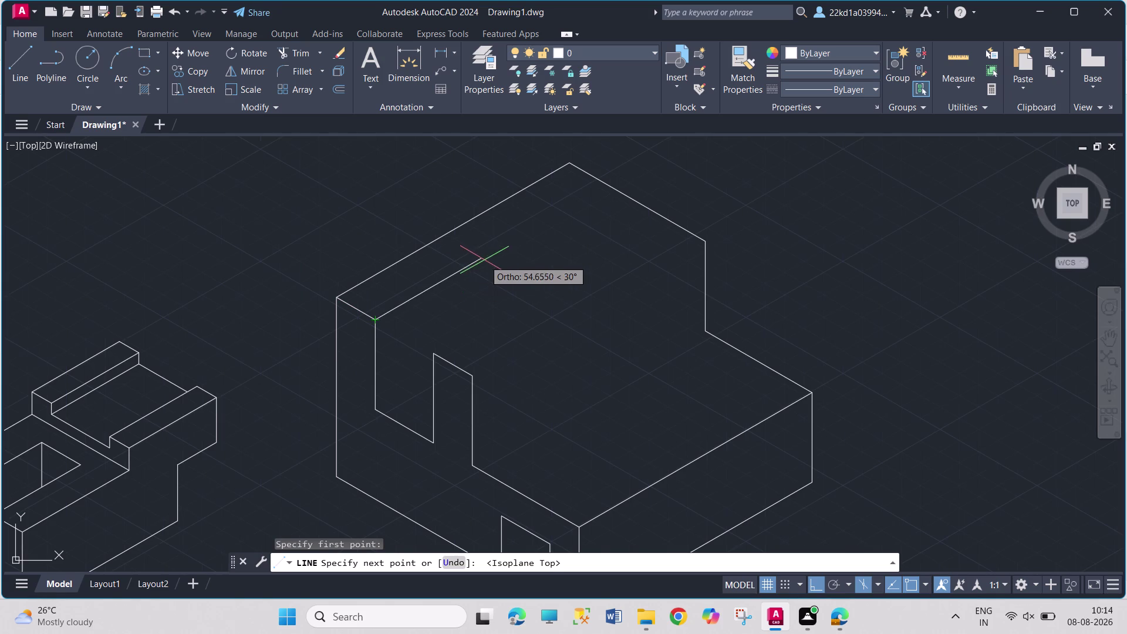
text(1)
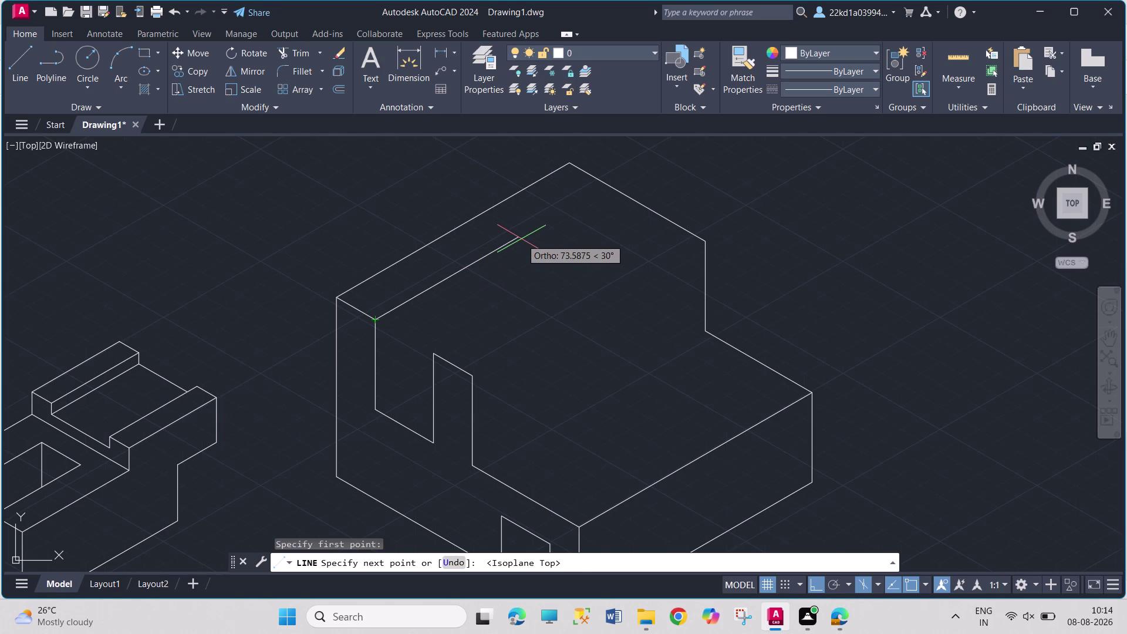
text(00)
key(Return)
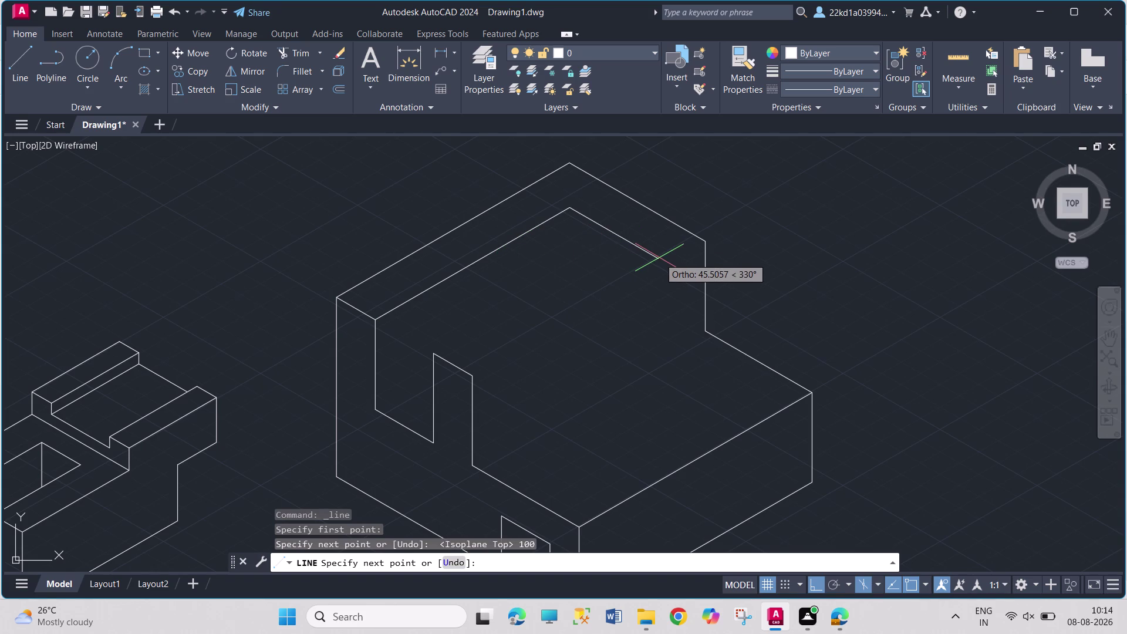
text(3)
text(0)
key(Return)
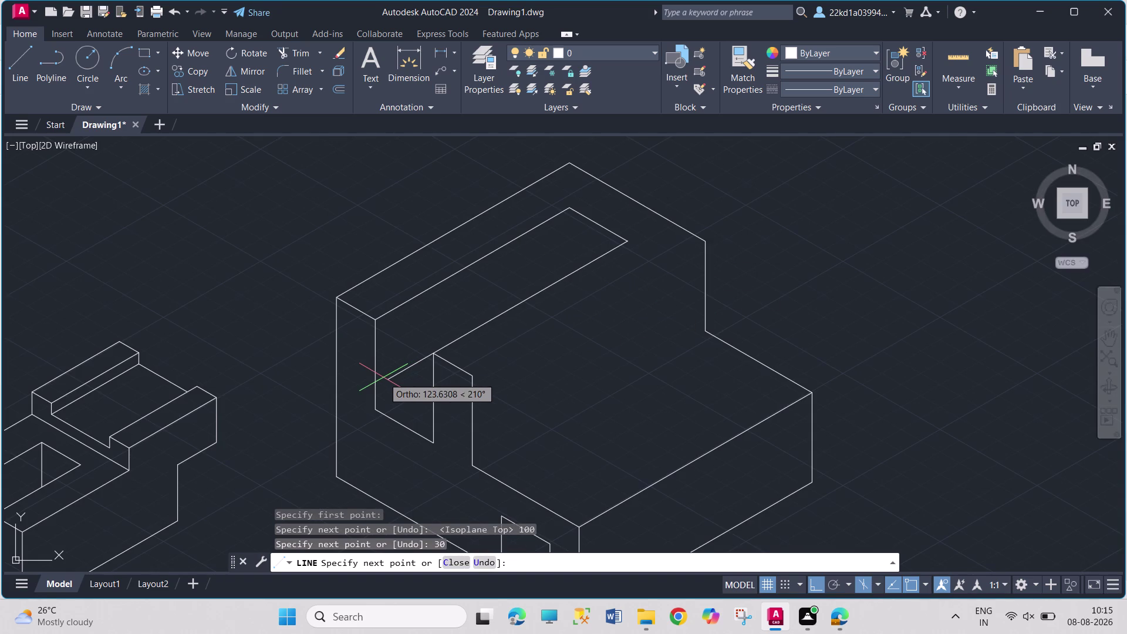
text(100)
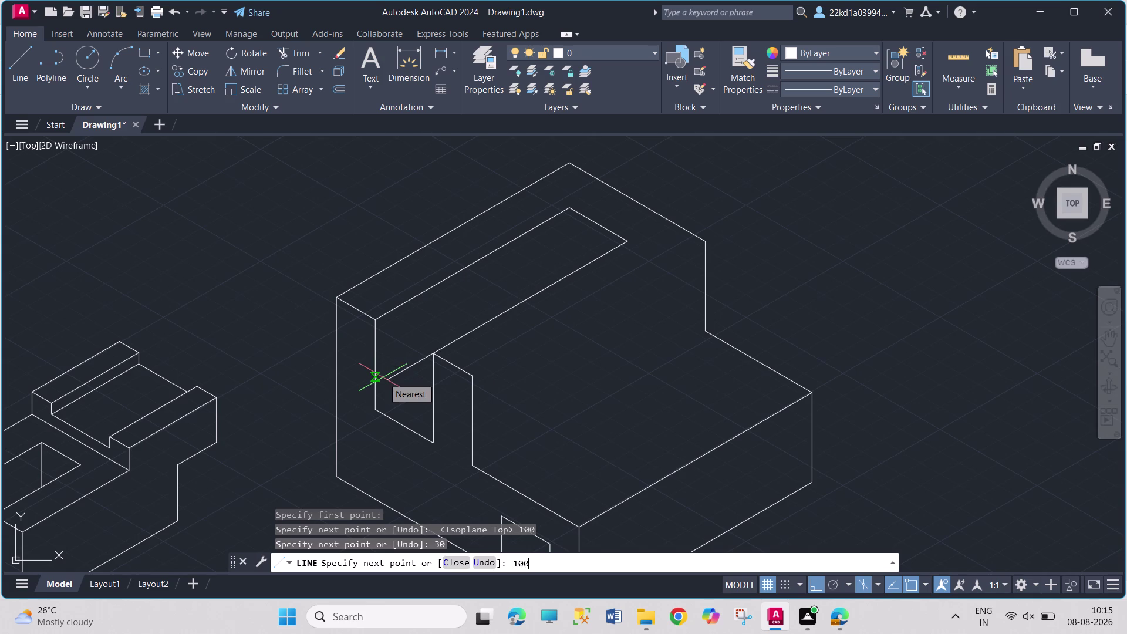
key(Return)
key(Escape)
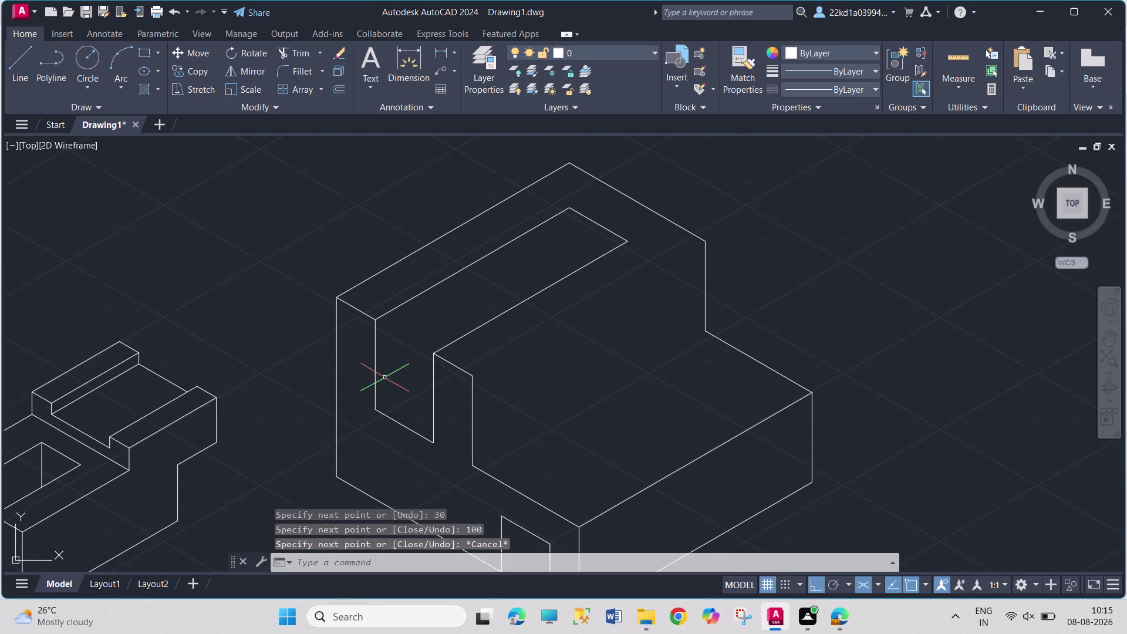
Draw a 120-unit edge across the top from the slot's inner front corner.
key(l)
key(Return)
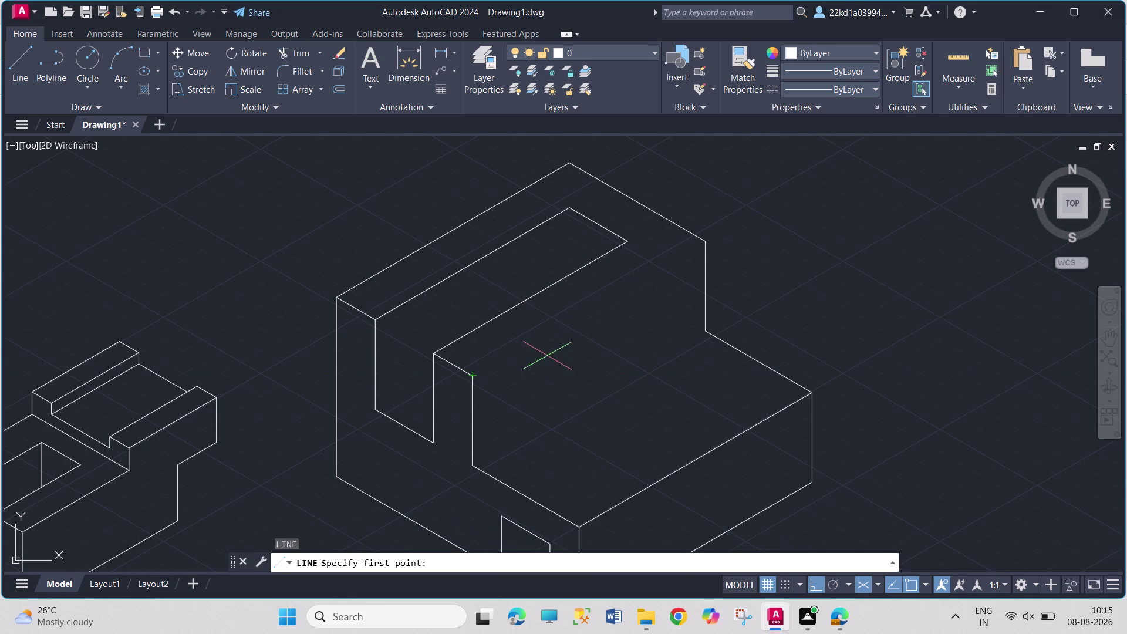
click(472, 376)
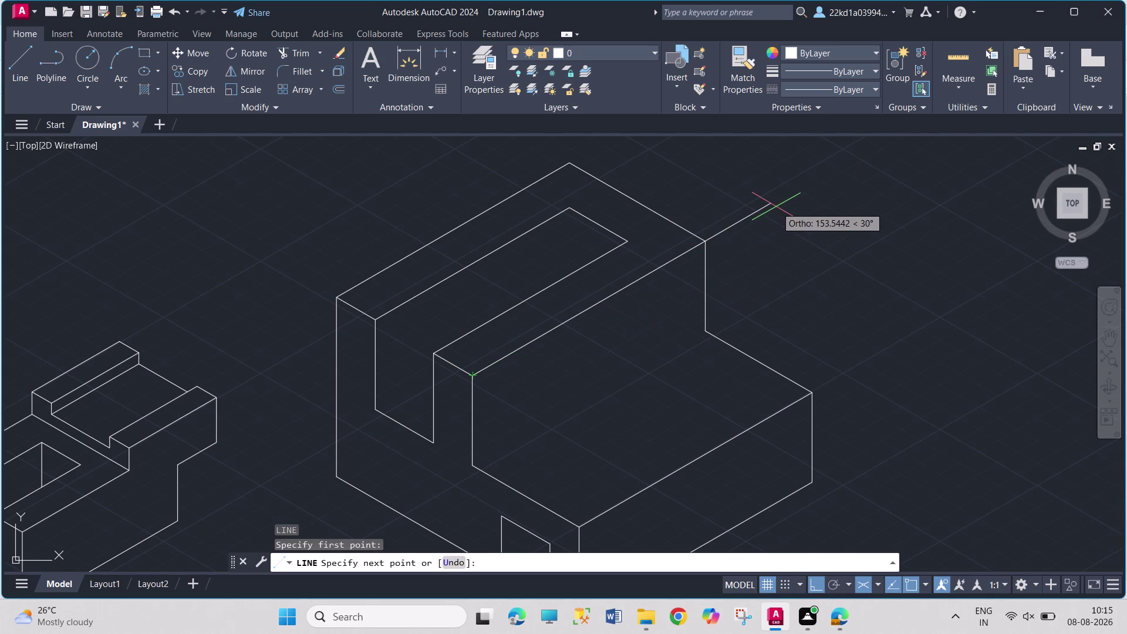
text(120)
key(Return)
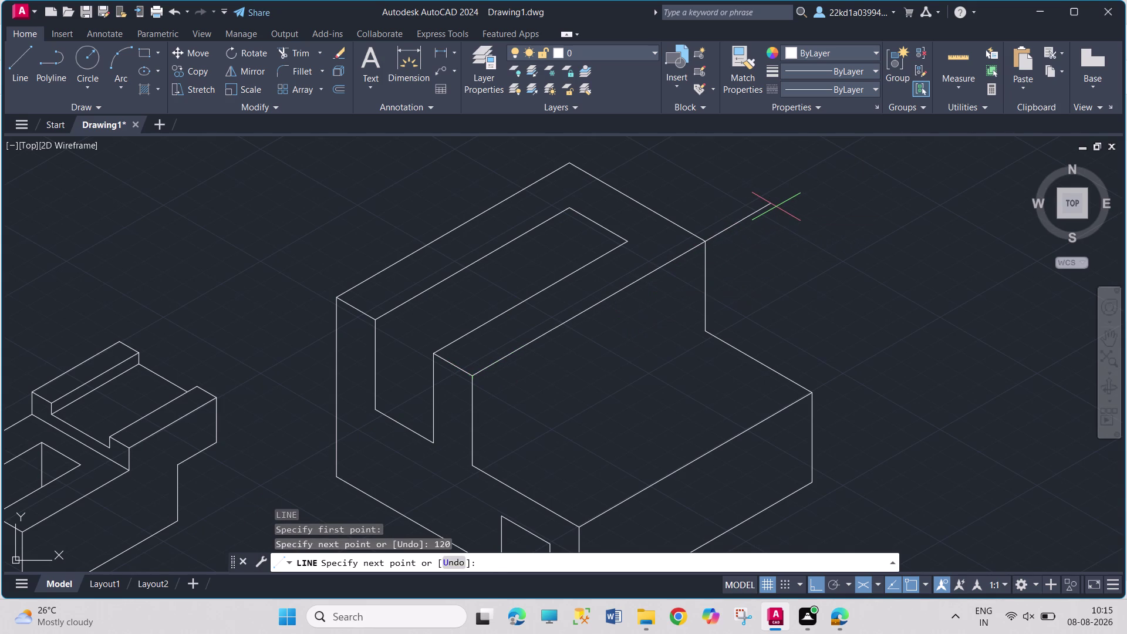
key(Escape)
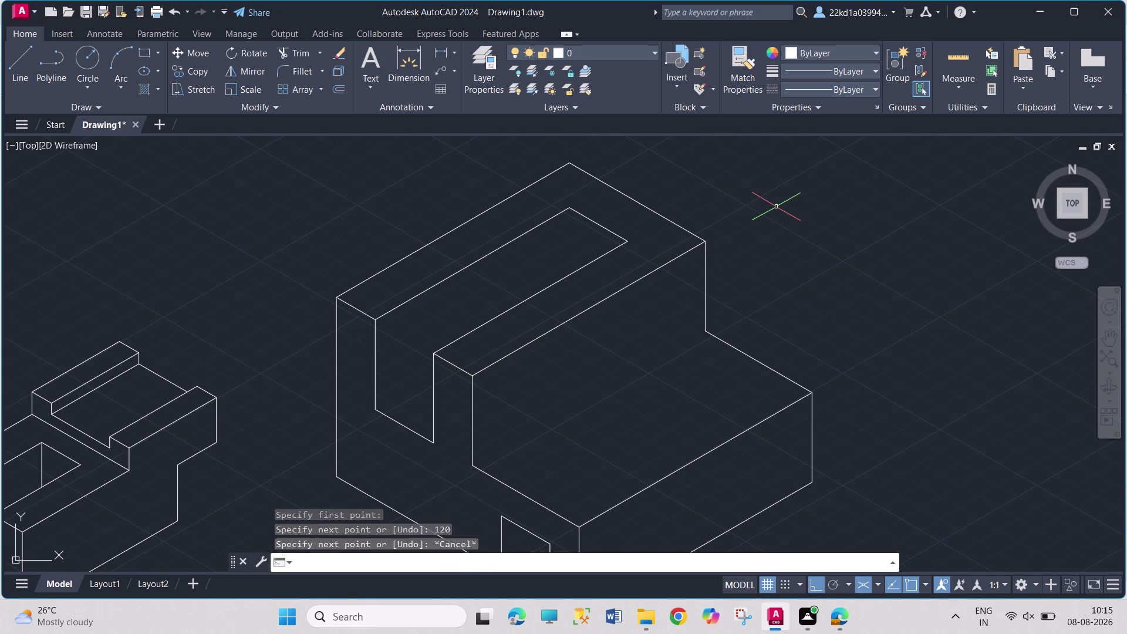
Draw the step edge from the upper tier's front corner to the step corner.
click(23, 67)
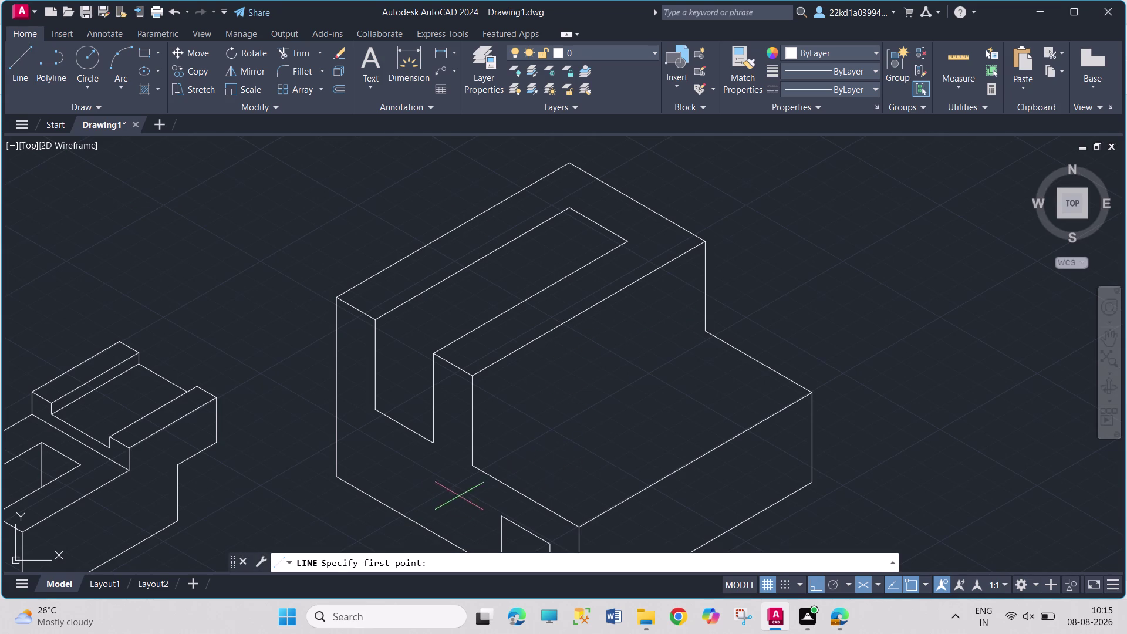
click(477, 465)
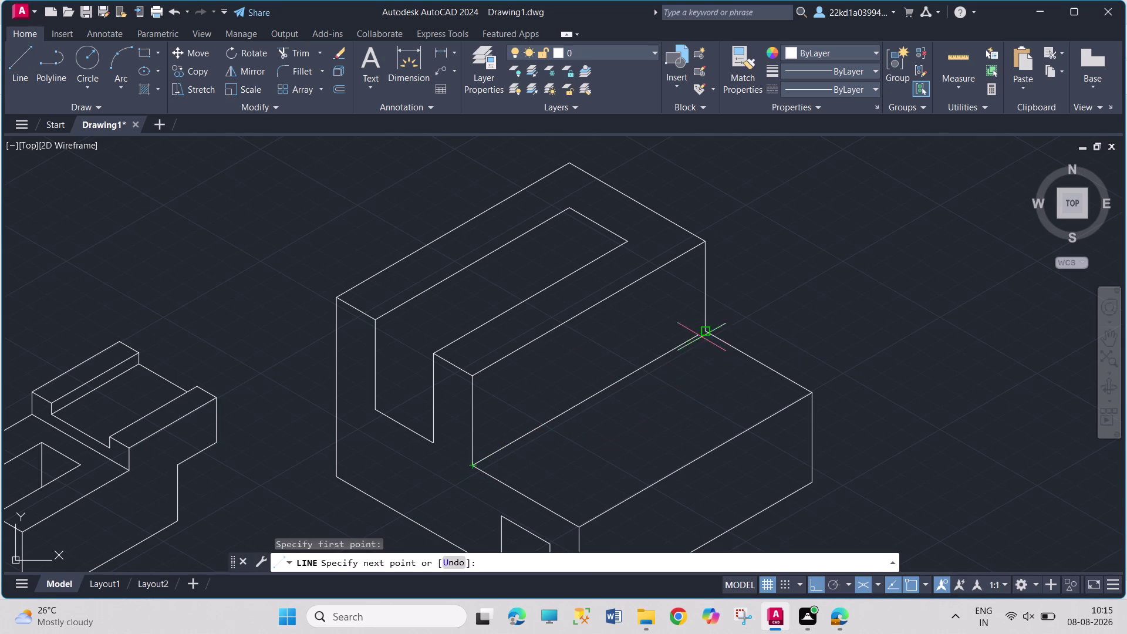
click(705, 329)
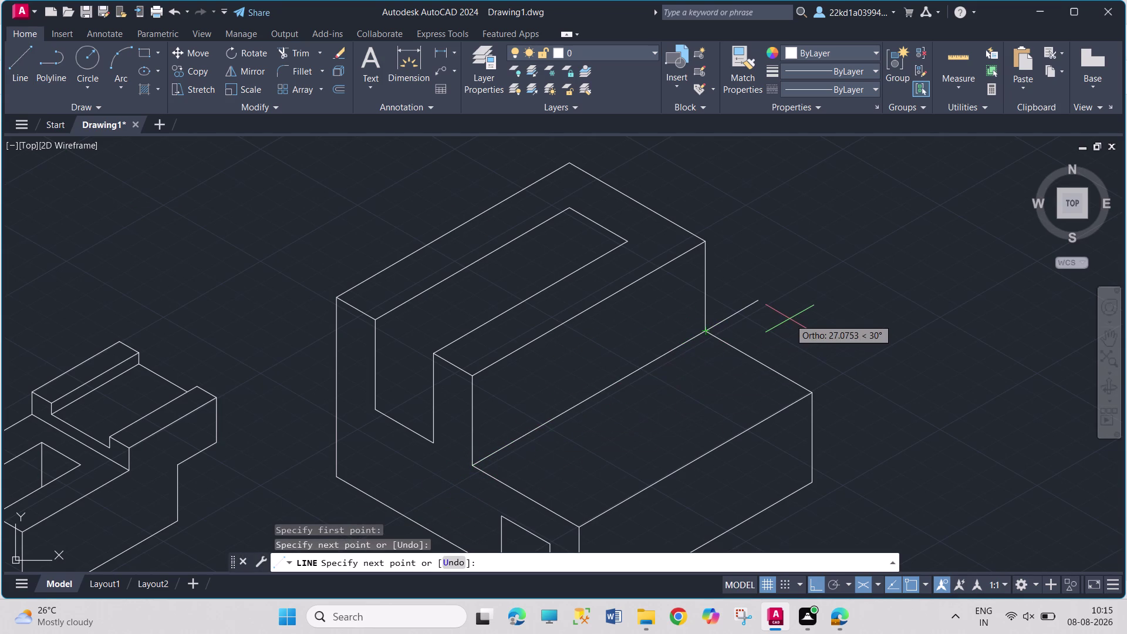
key(Escape)
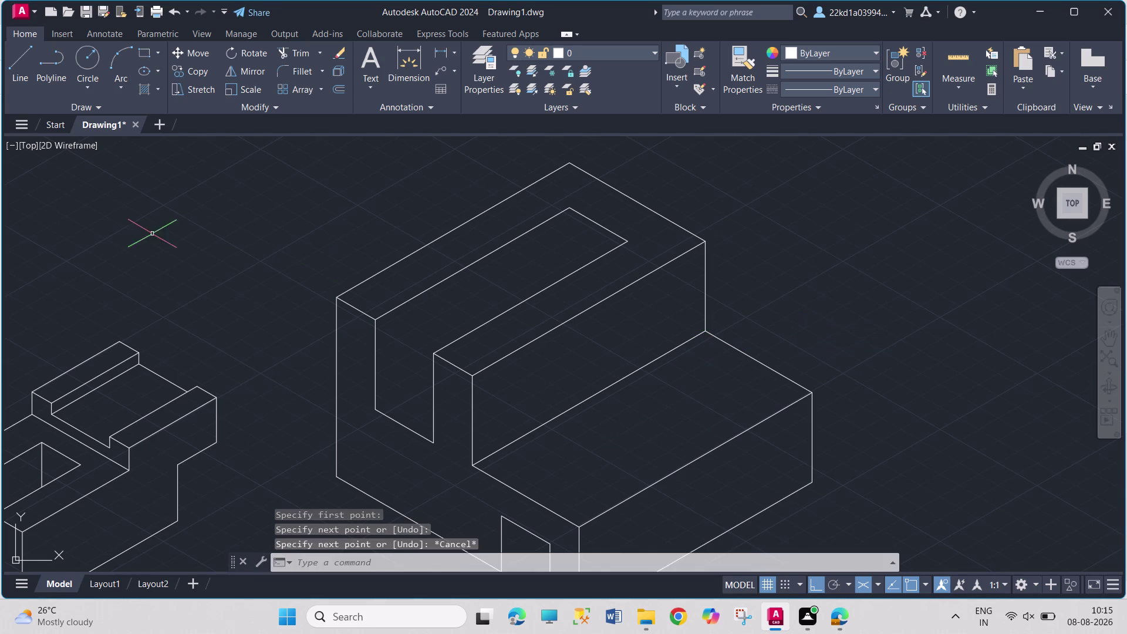
click(20, 58)
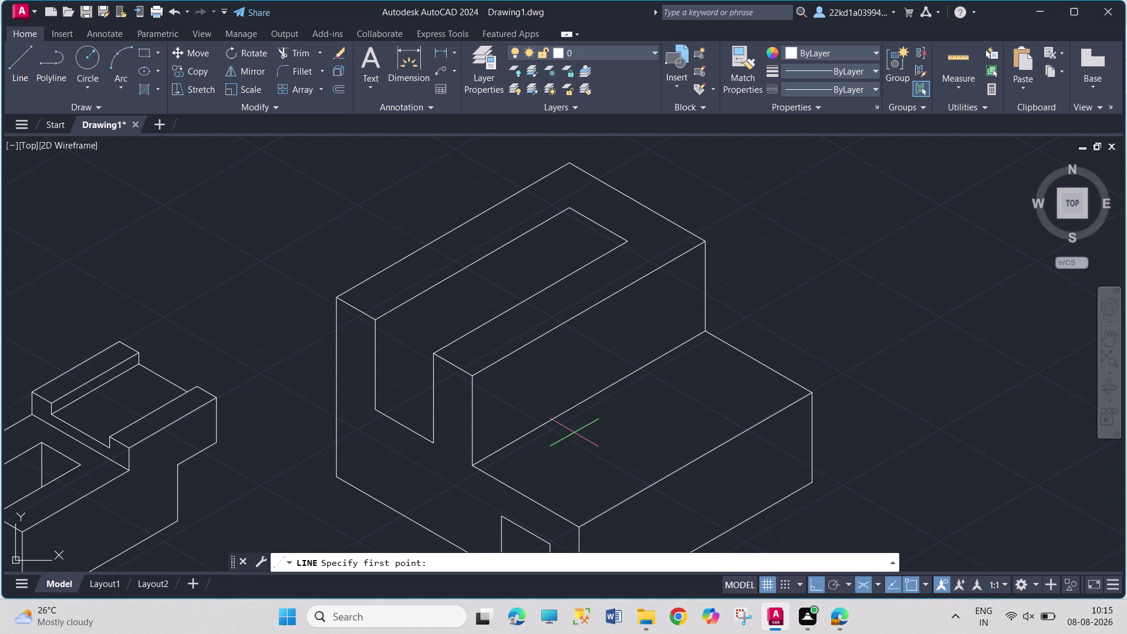
Draw the slot's inner edge and a vertical edge inside the slot on the right isoplane.
click(380, 413)
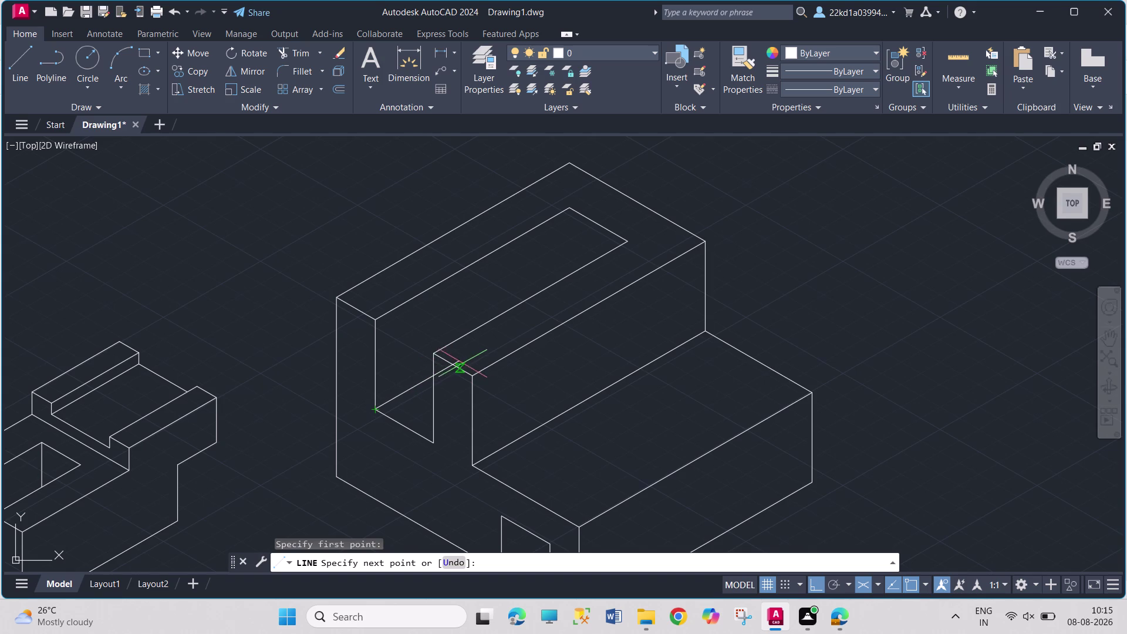
click(498, 347)
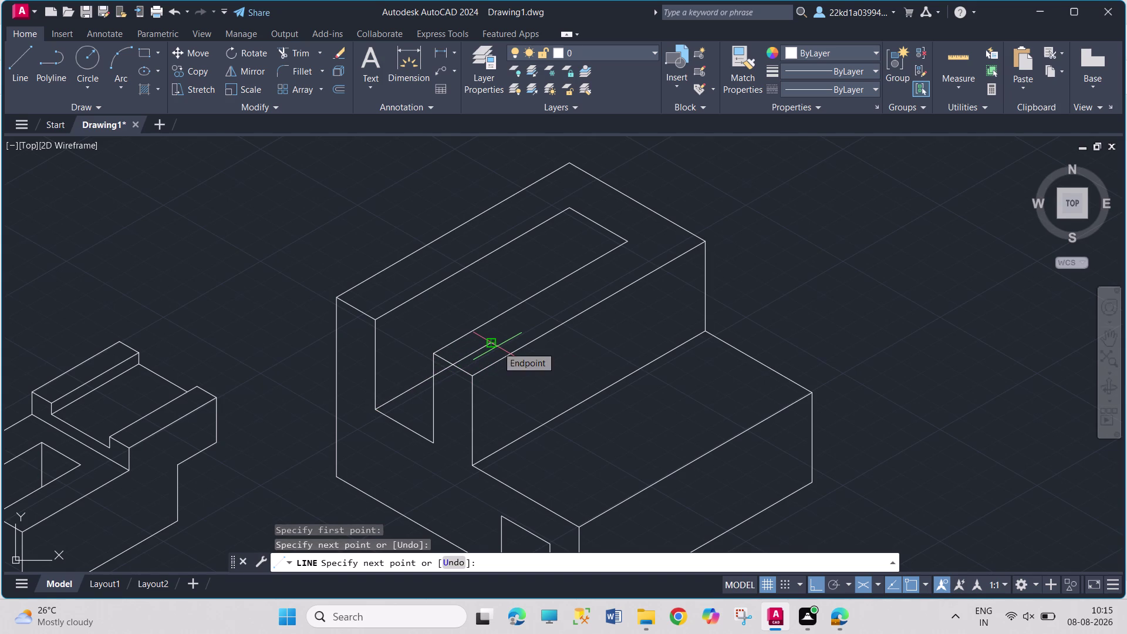
key(Escape)
click(18, 78)
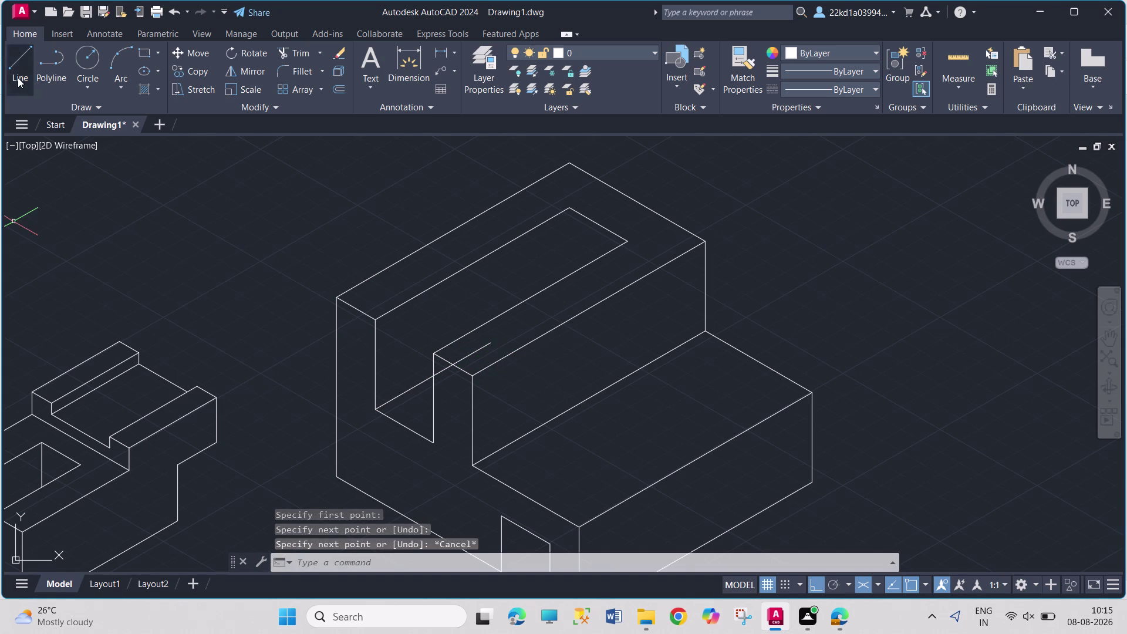
drag(572, 207, 572, 215)
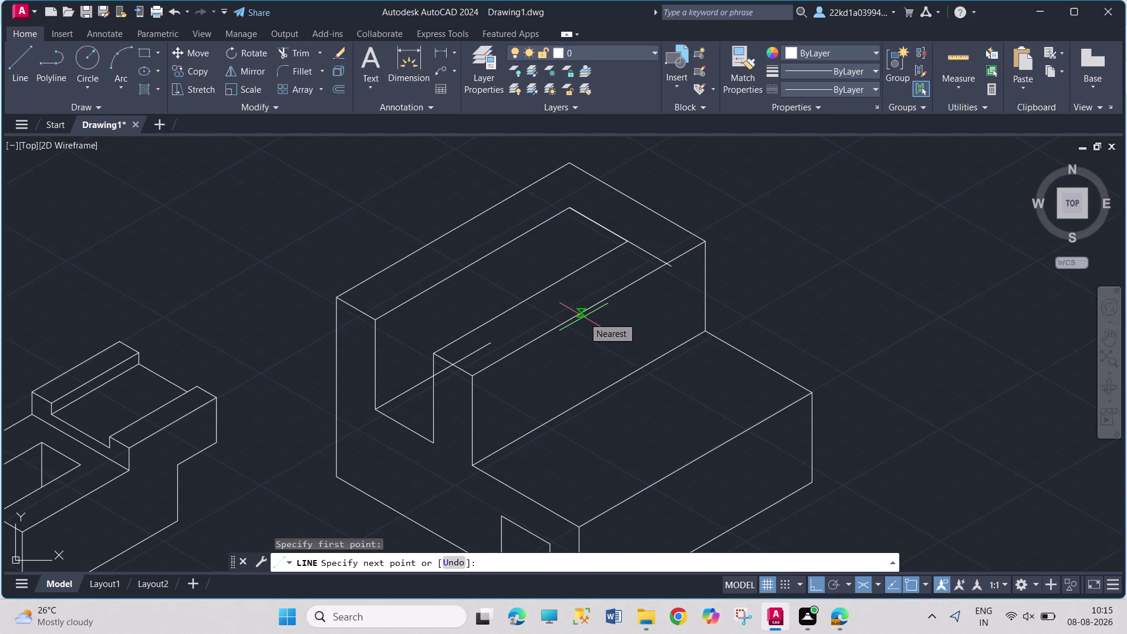
key(F5)
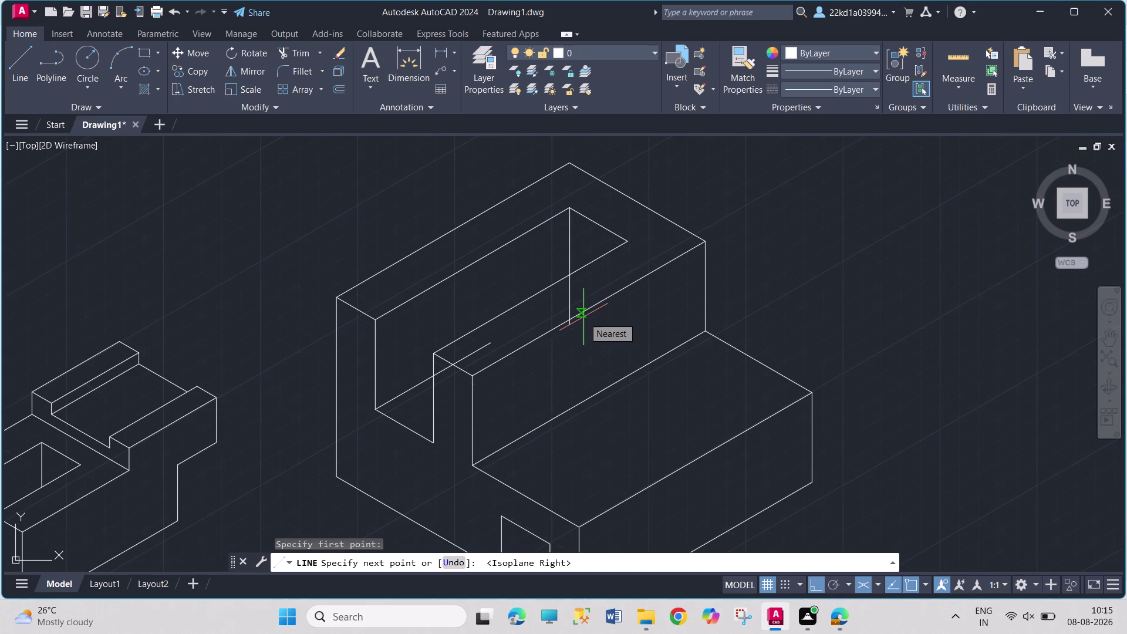
click(580, 294)
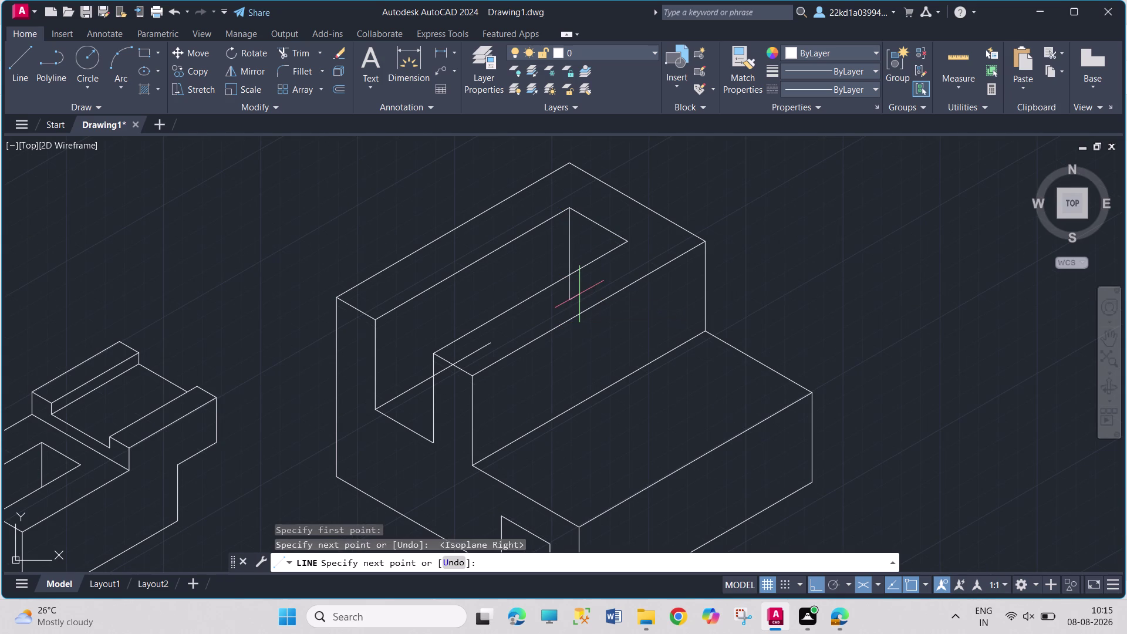
key(Escape)
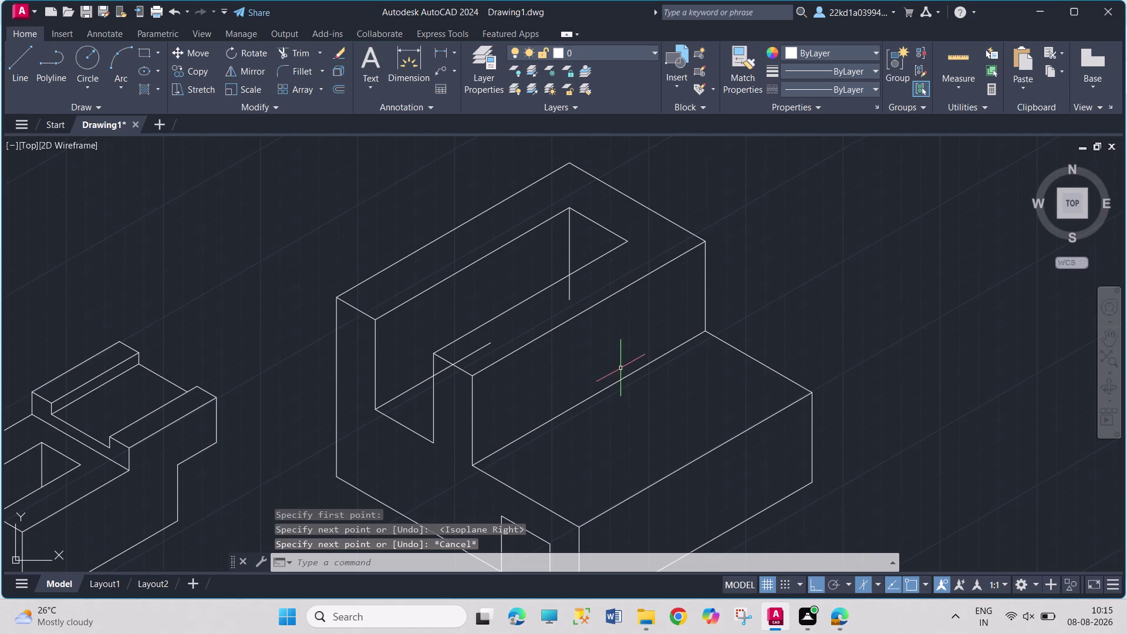
Pan down and draw the short edge at the front notch's lower corner.
middle_drag(627, 368, 627, 293)
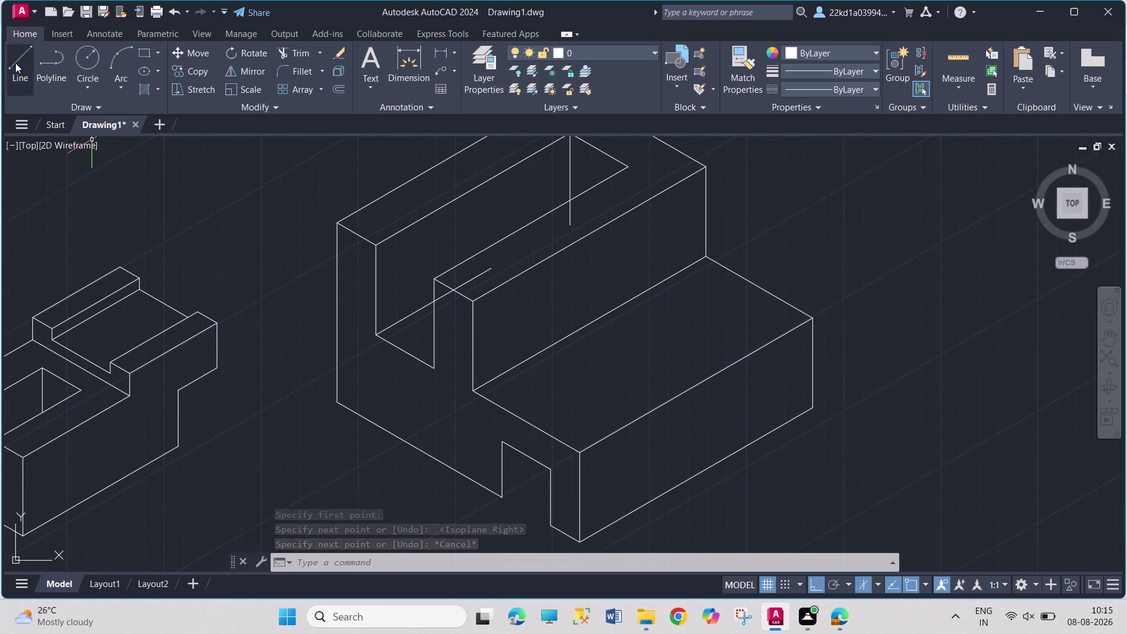
drag(15, 62, 15, 70)
click(501, 496)
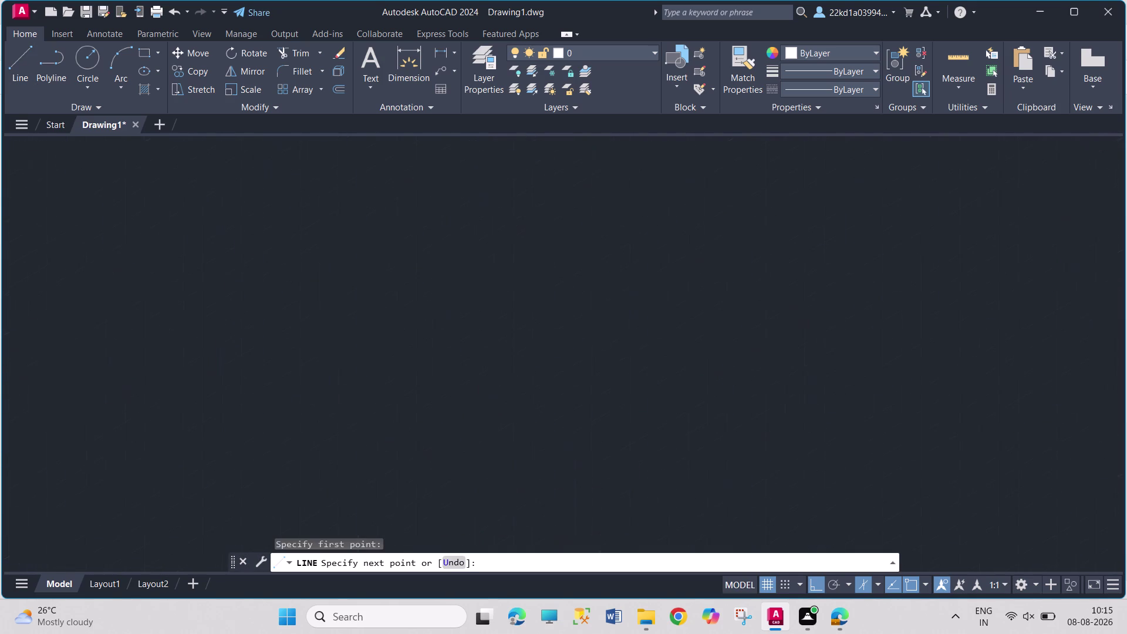
click(563, 460)
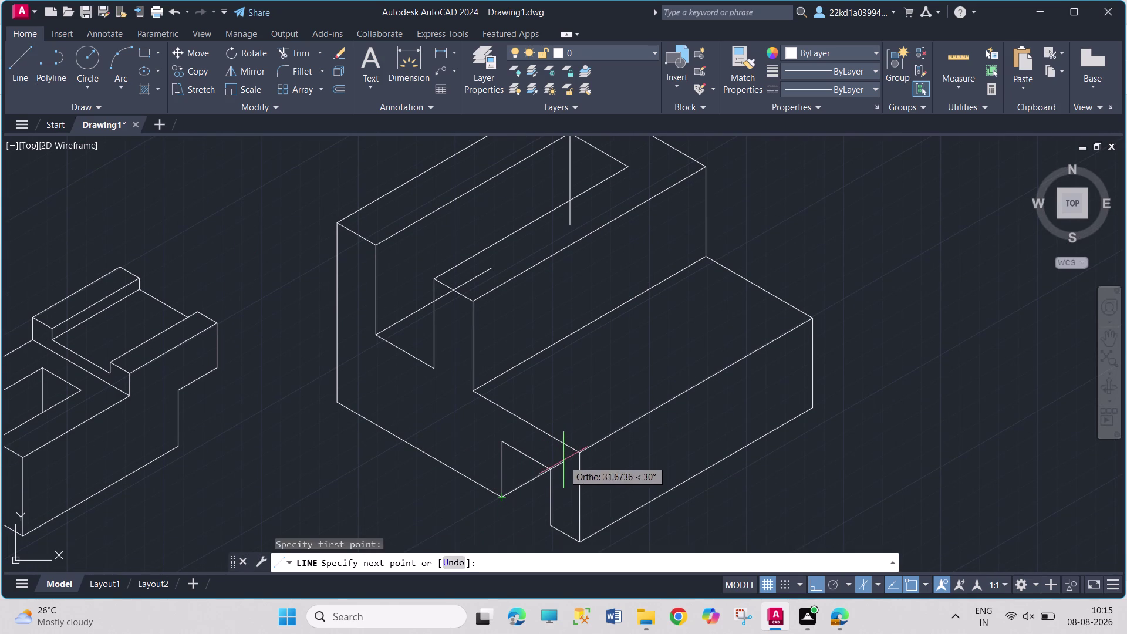
key(Escape)
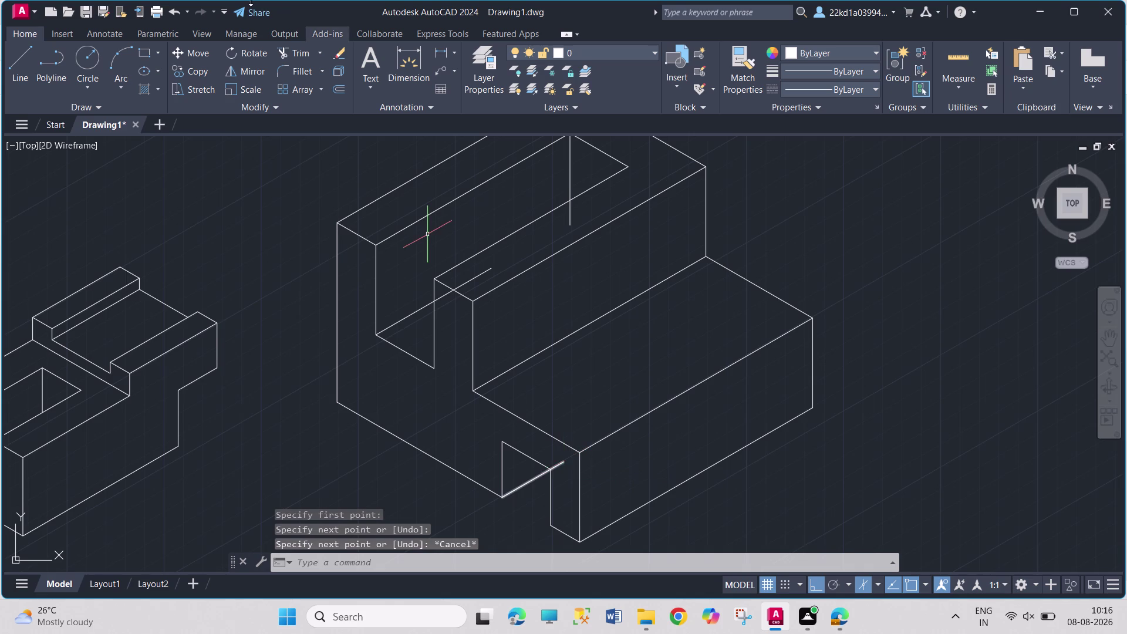
click(286, 53)
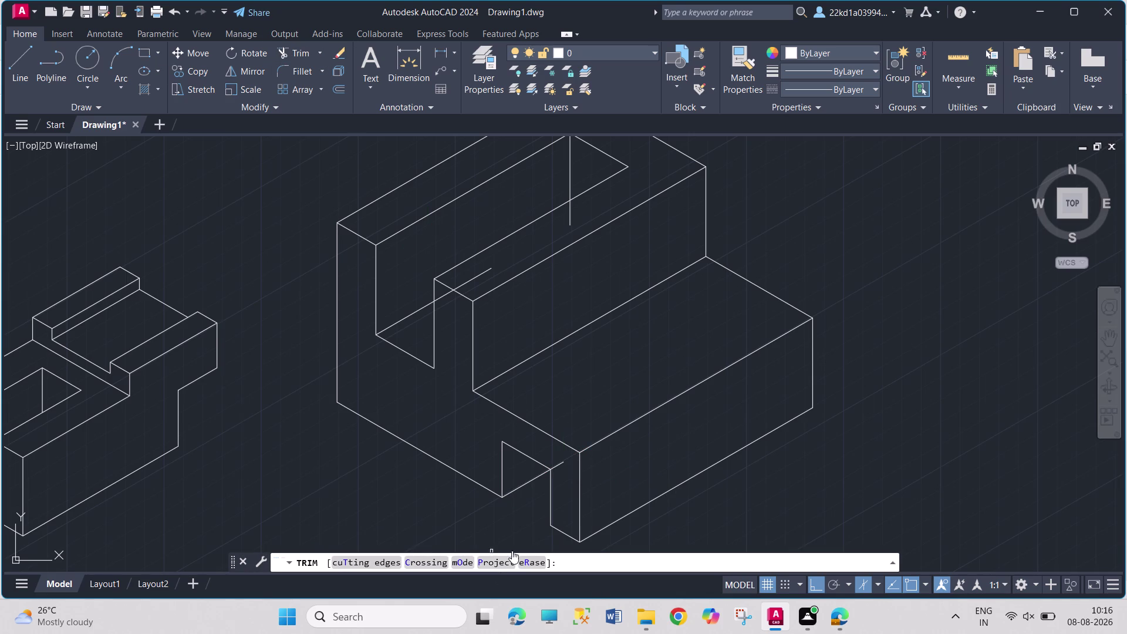
Trim the four leftover stubs at the slot's front edge, vertical edge and front notch.
click(556, 469)
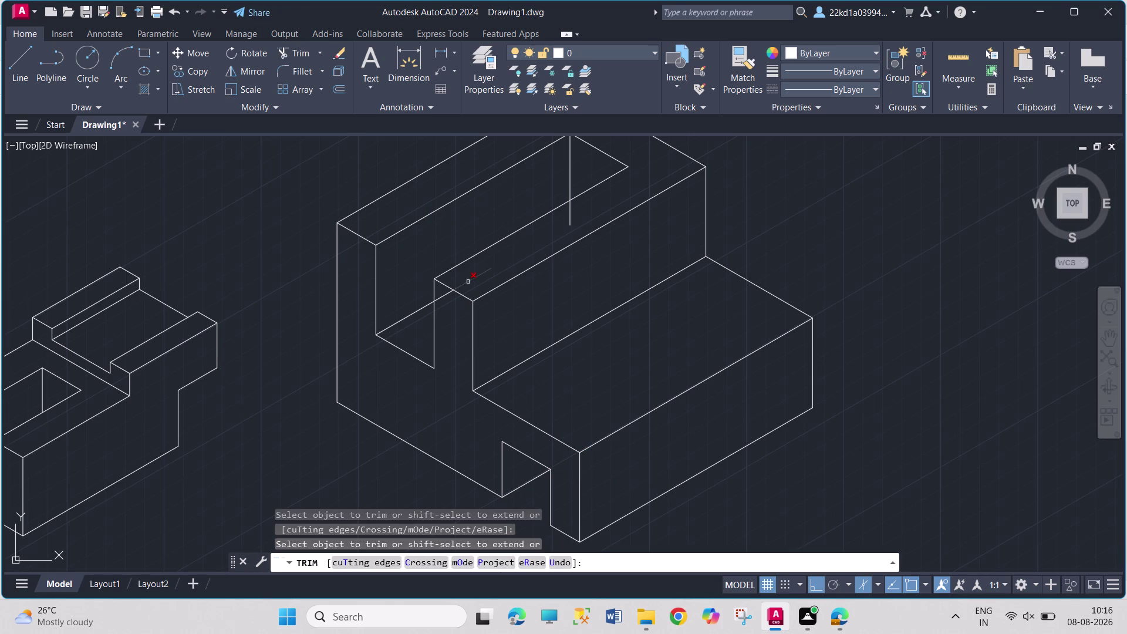
click(468, 282)
click(571, 217)
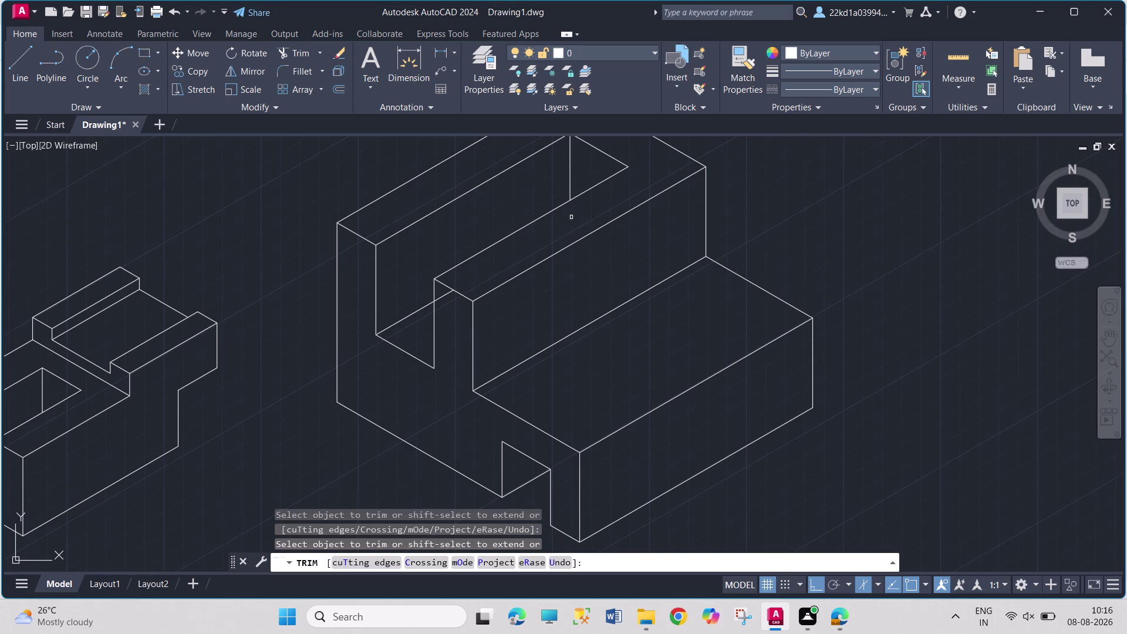
click(447, 294)
key(Escape)
key(Escape)
key(Escape)
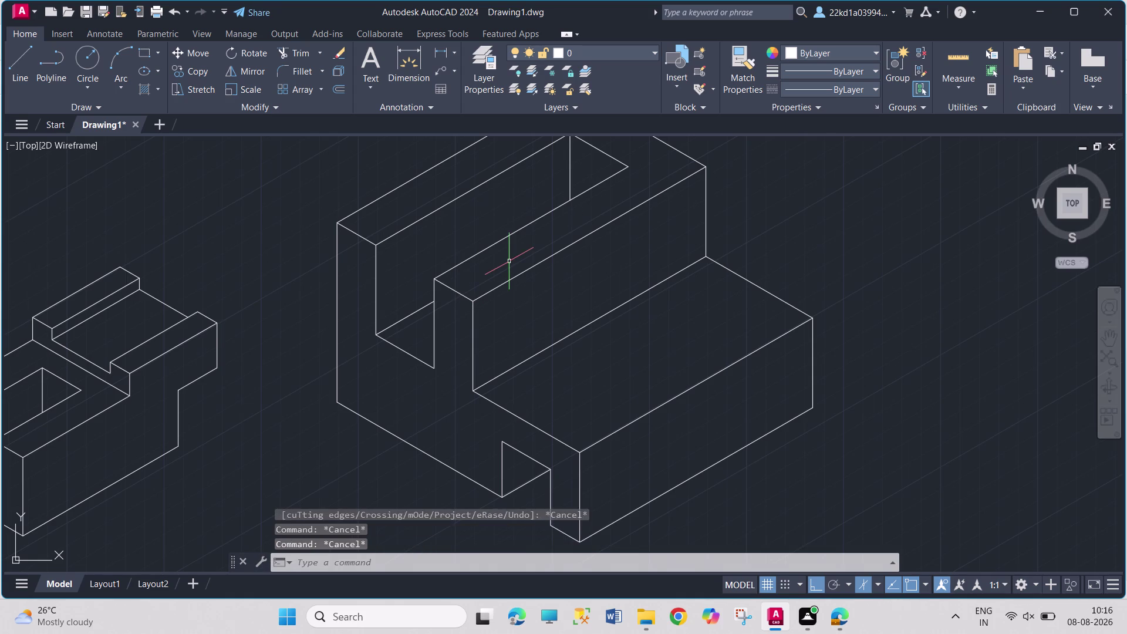
key(Escape)
Pan and zoom around the models, then start a new line right of the U-shaped block.
middle_drag(610, 303, 372, 306)
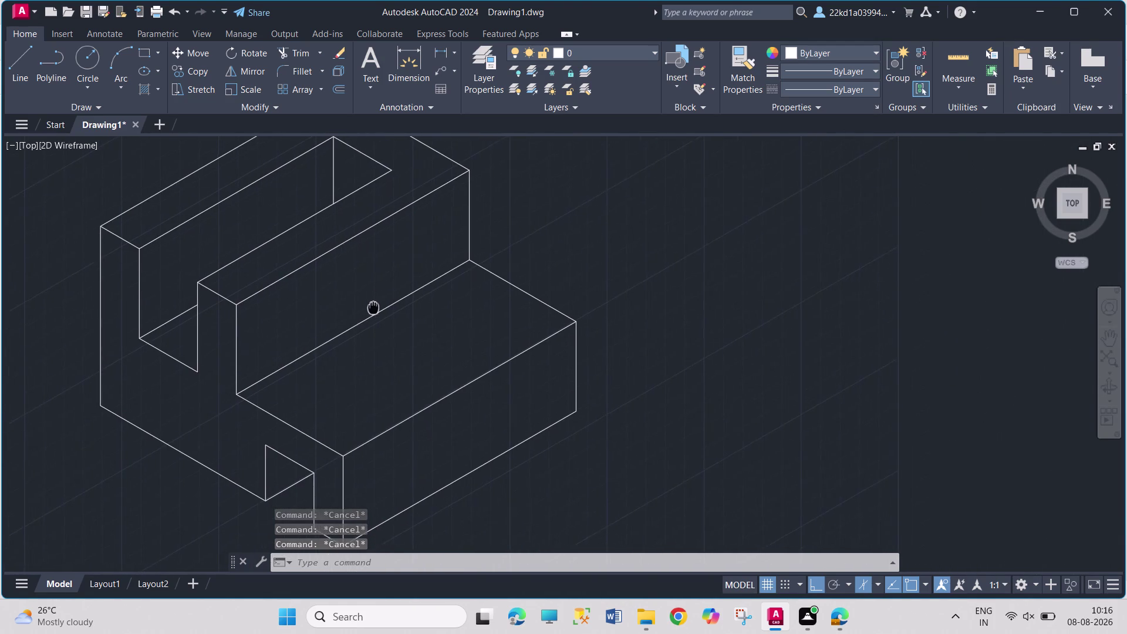
middle_drag(372, 306, 358, 315)
scroll(down, 3)
middle_drag(646, 270, 560, 301)
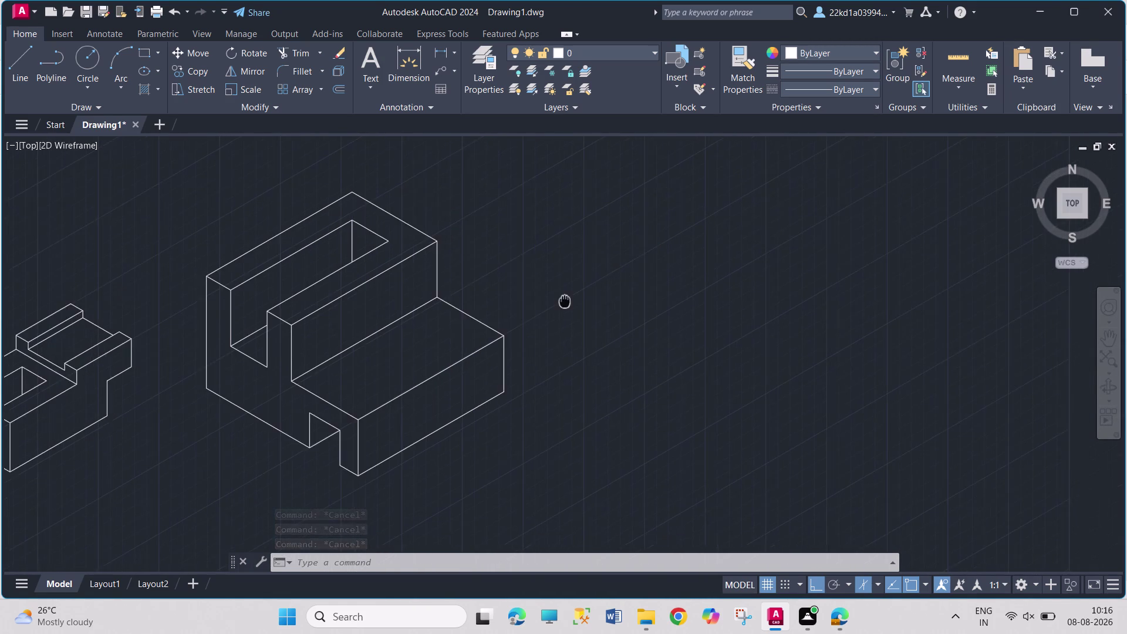
middle_drag(560, 301, 888, 272)
middle_drag(513, 421, 552, 414)
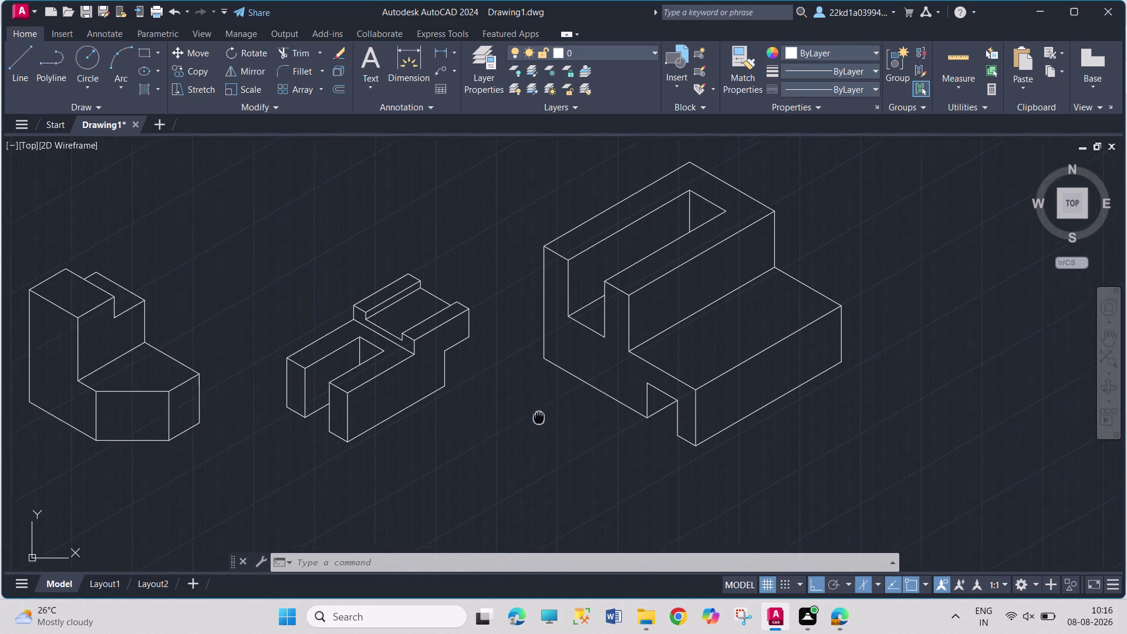
middle_drag(553, 415, 280, 448)
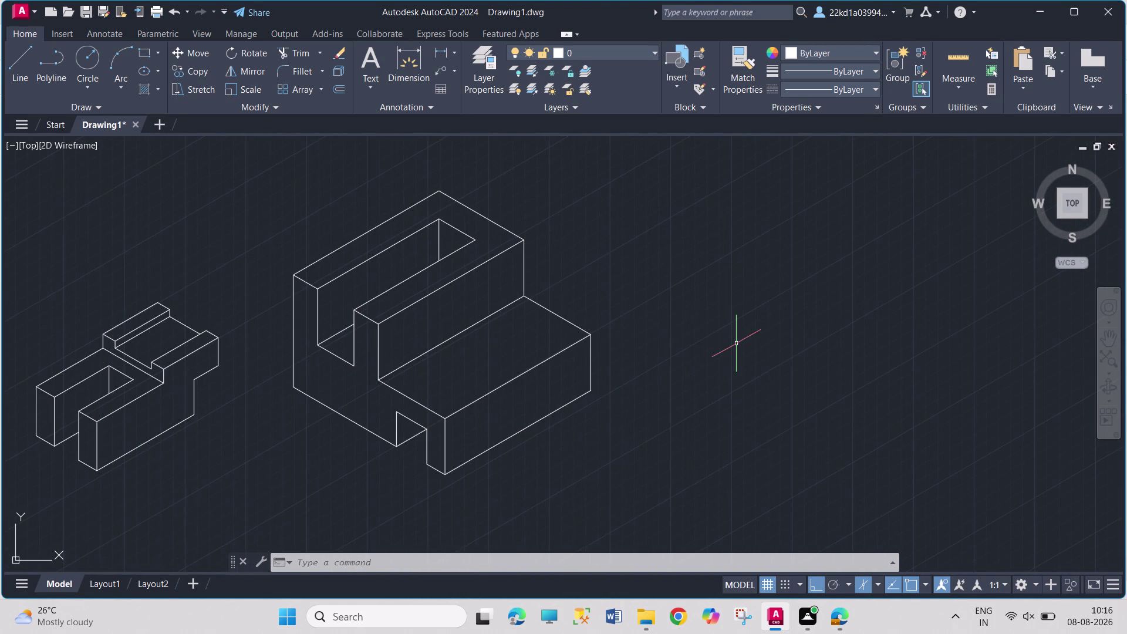
middle_drag(736, 343, 631, 364)
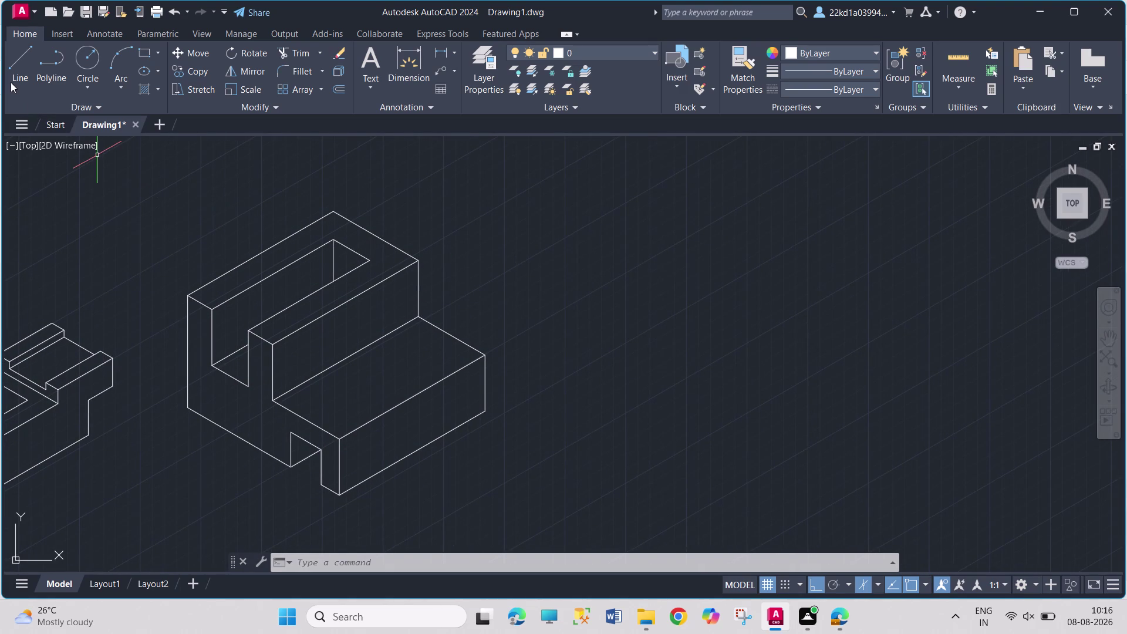
click(12, 76)
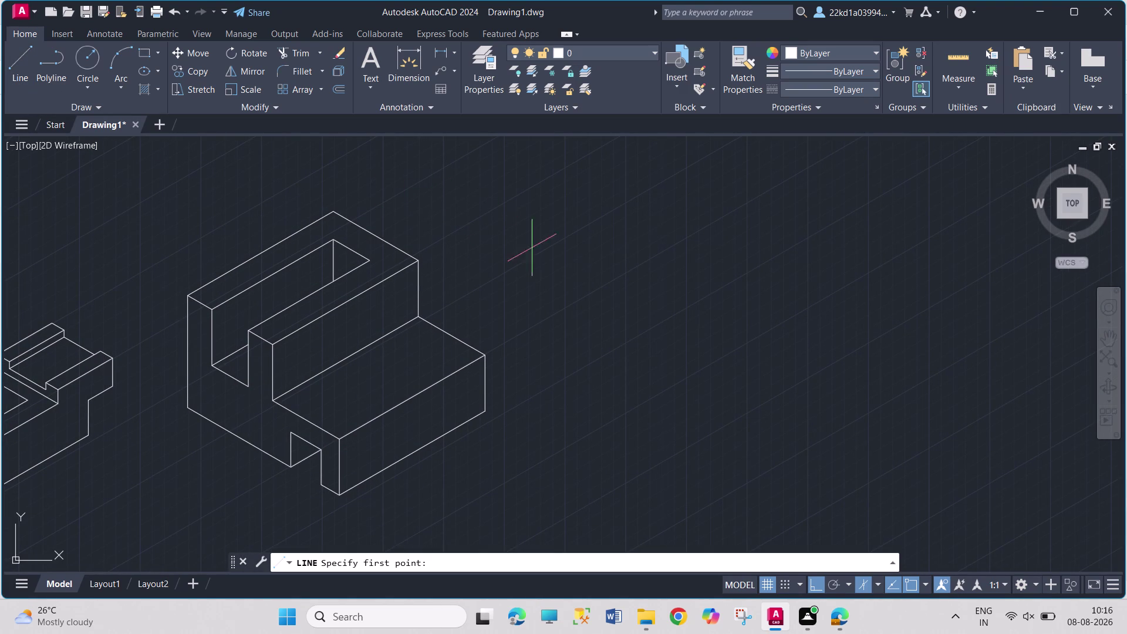
middle_drag(573, 273, 469, 277)
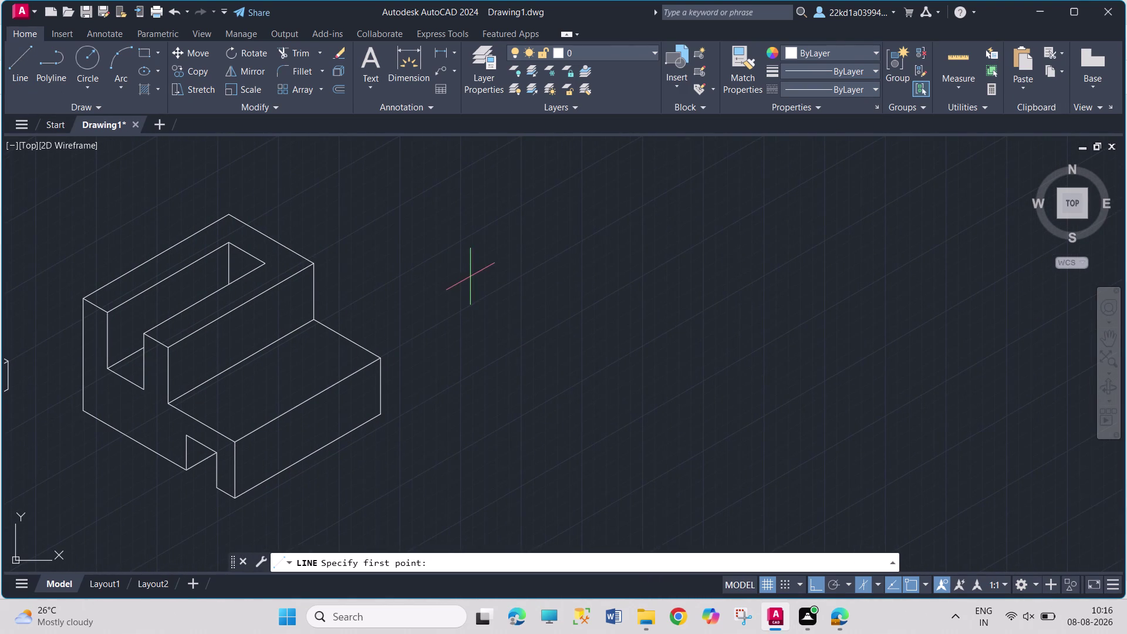
click(518, 451)
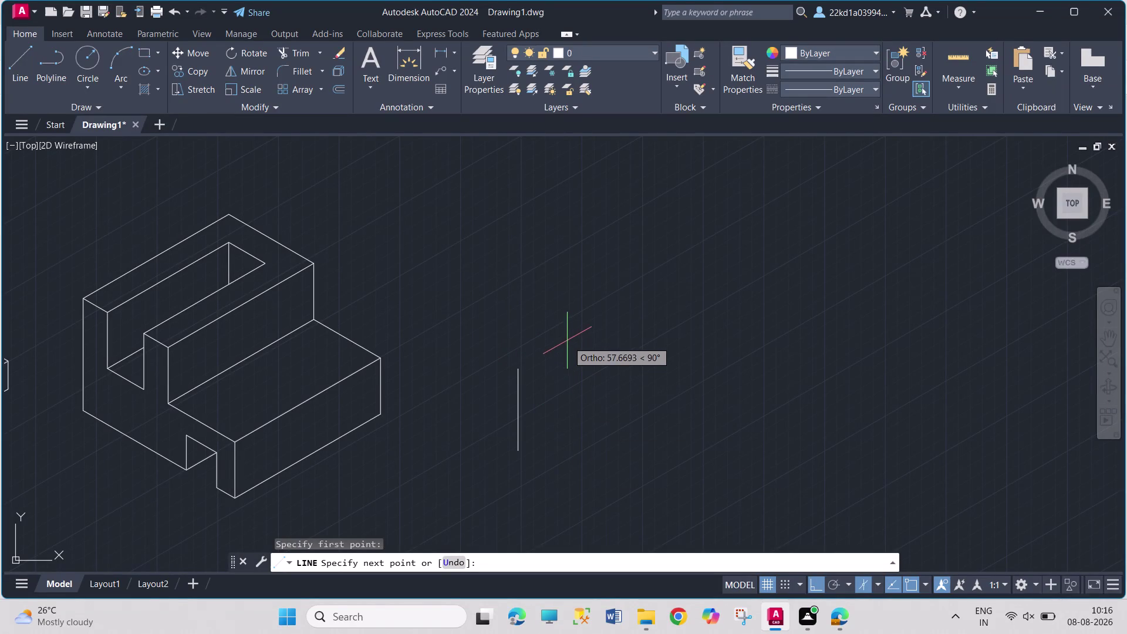
Draw the first outline edges: 40 vertical, 90 slanted, 15 vertical step, 20 slanted.
text(40)
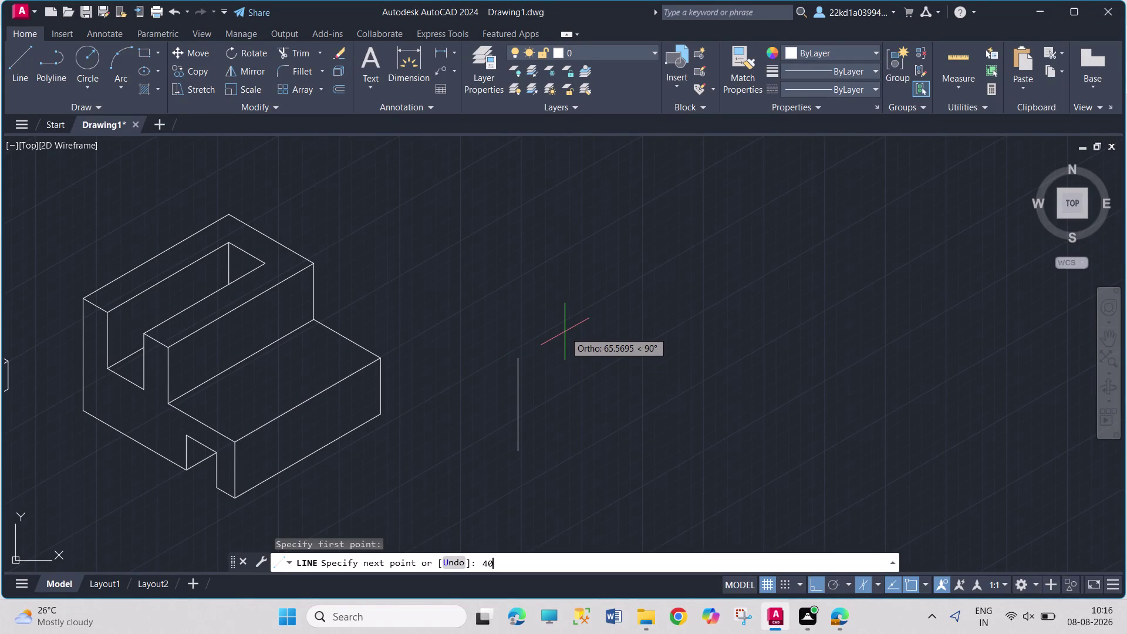
key(Return)
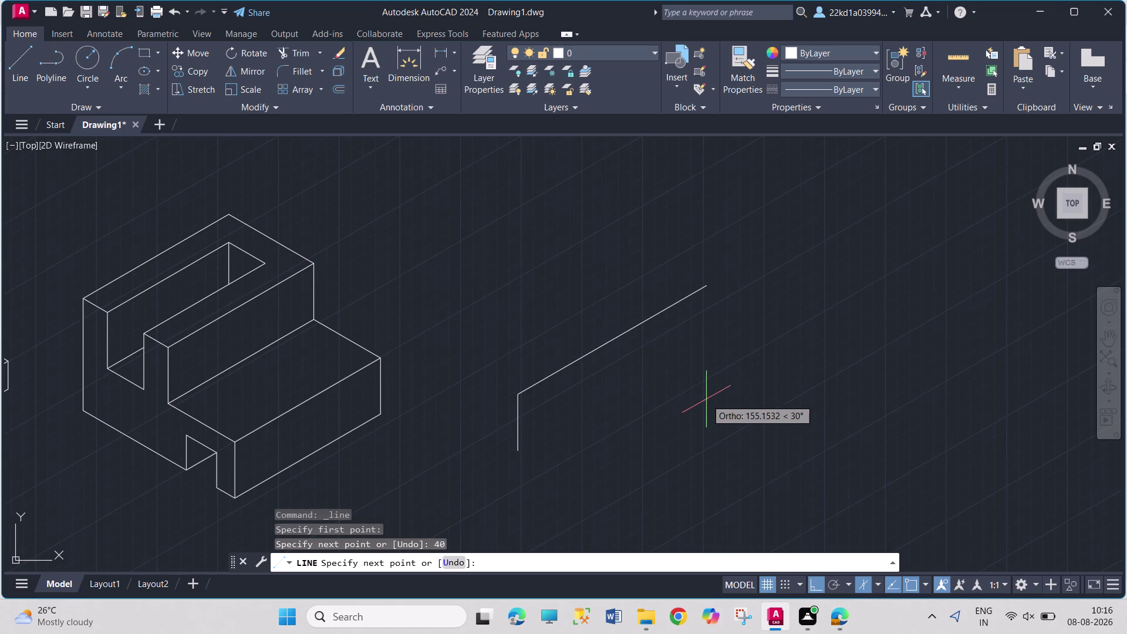
text(90)
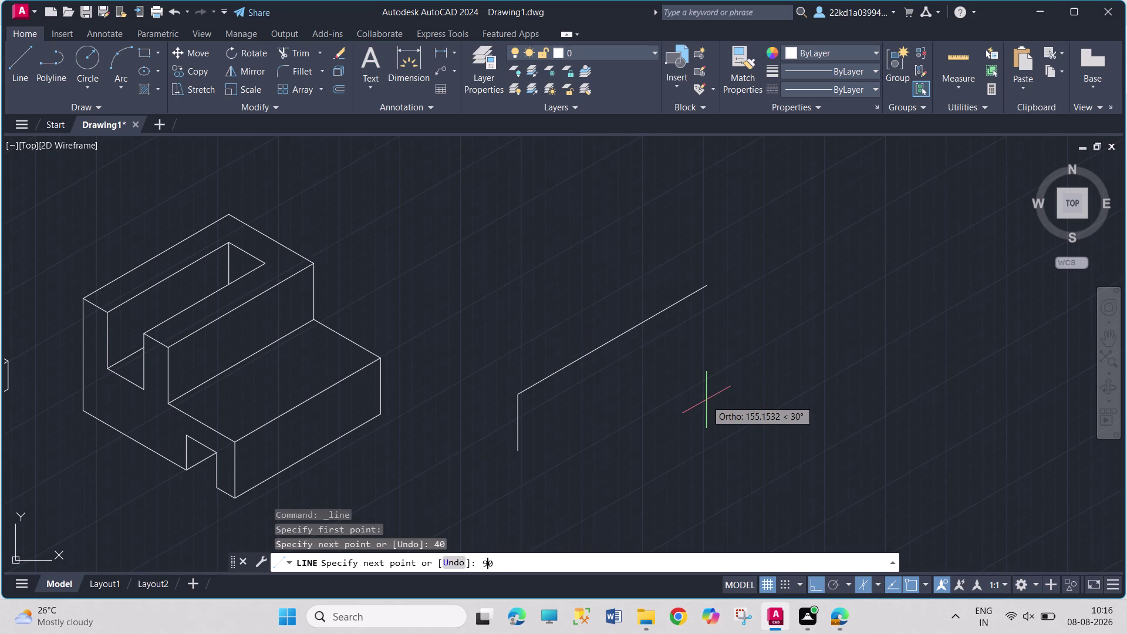
key(Return)
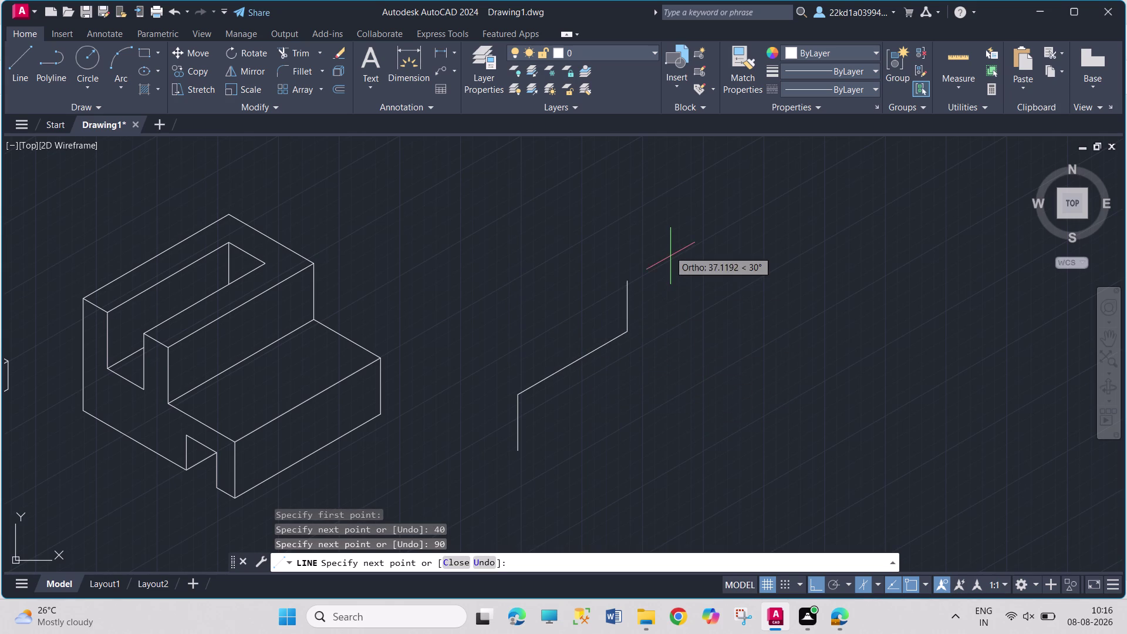
text(1)
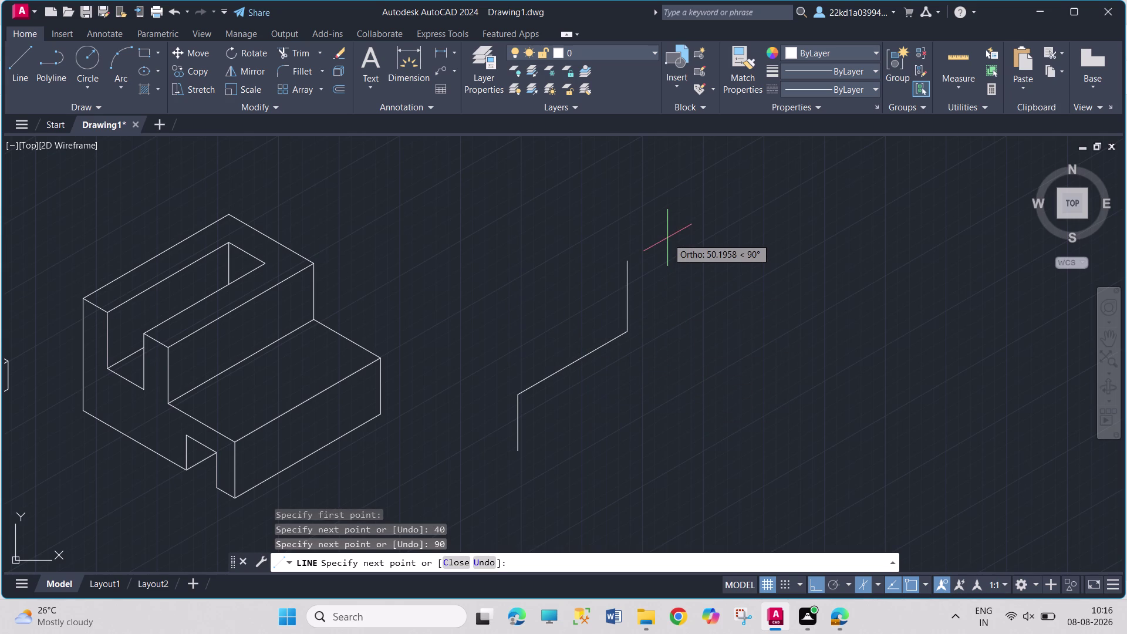
text(5)
key(Return)
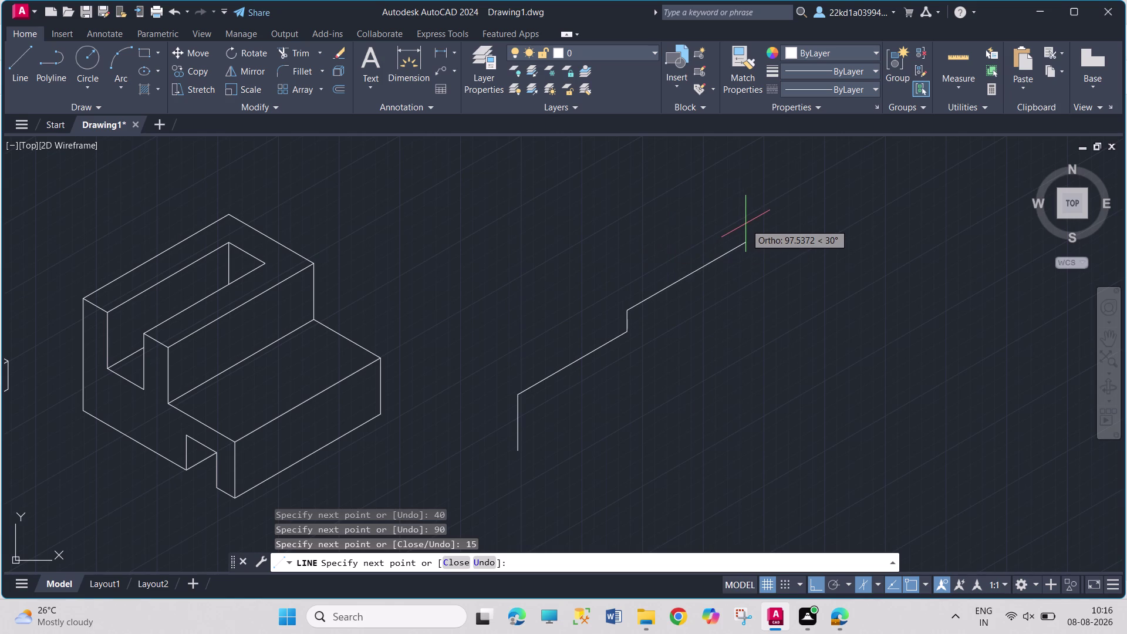
text(20)
key(Return)
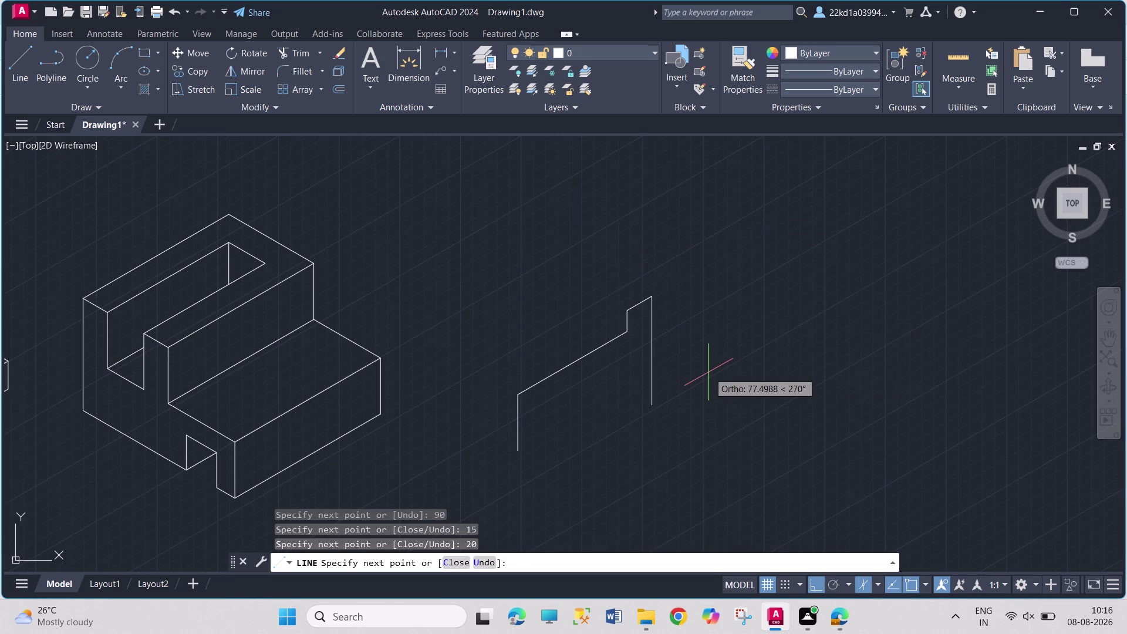
key(Escape)
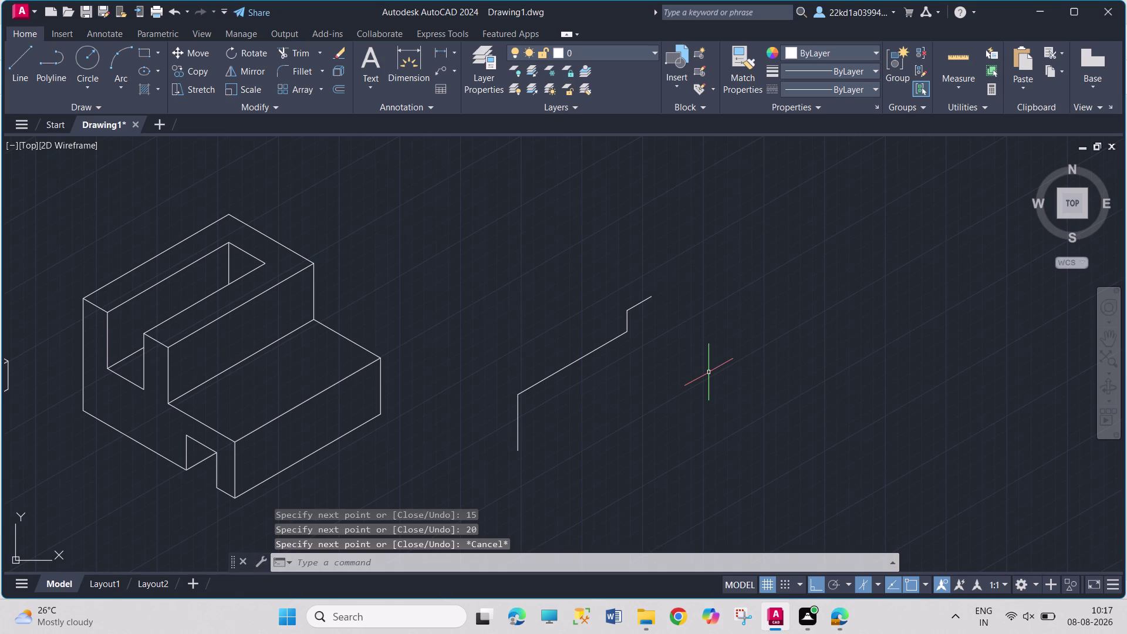
click(12, 73)
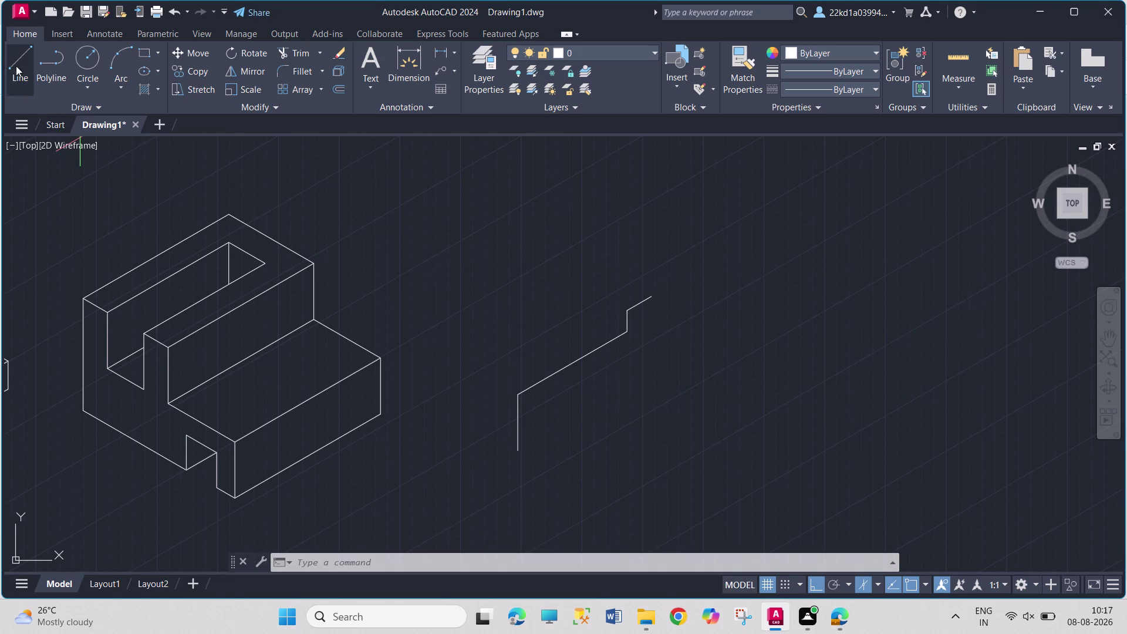
From the outline's lower end, draw notch edges of 30, 20, 40 and 20 units.
click(521, 455)
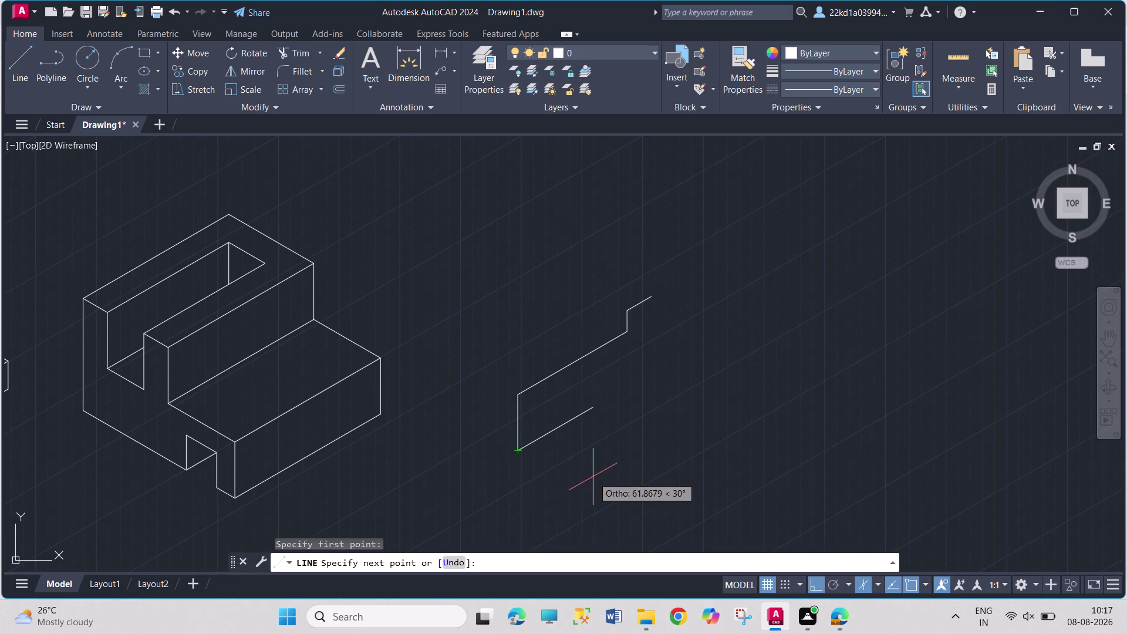
key(F5)
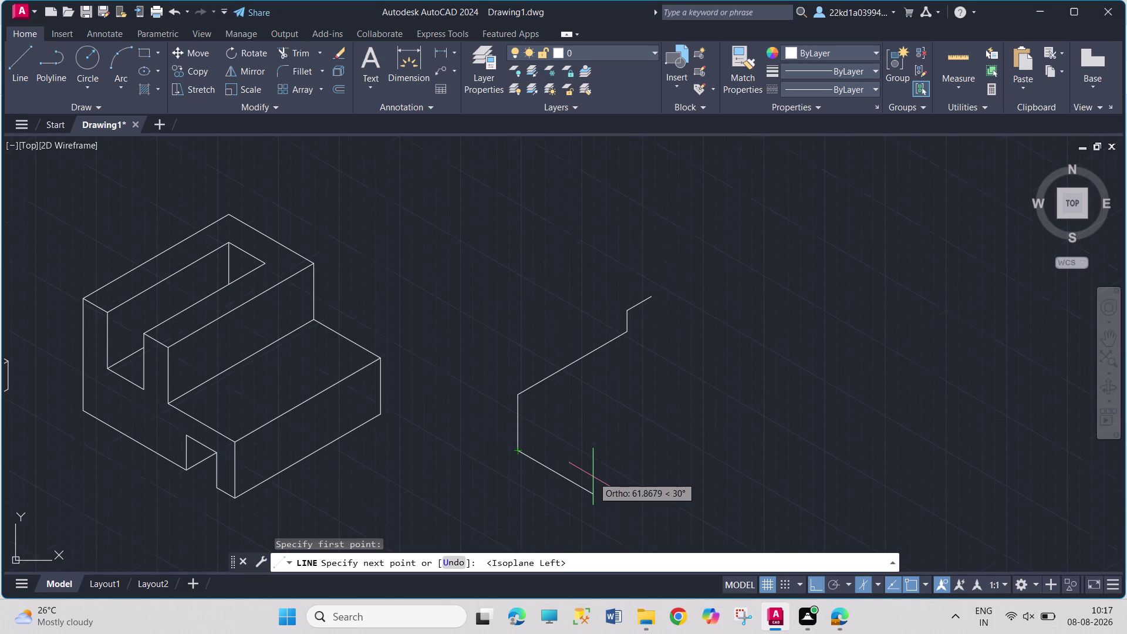
text(30)
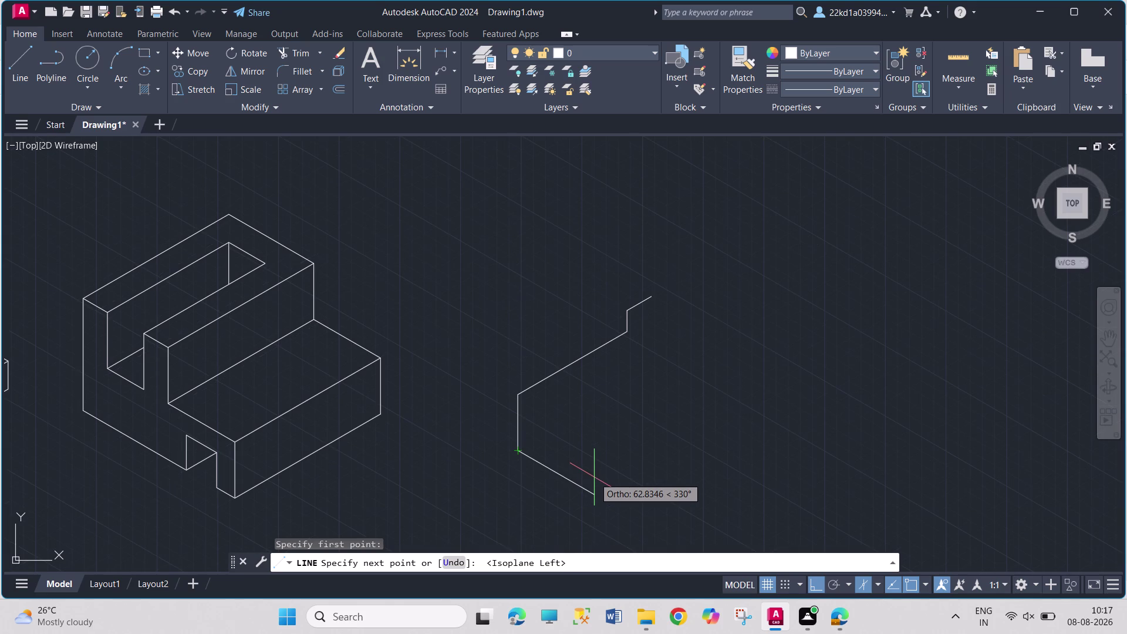
key(Return)
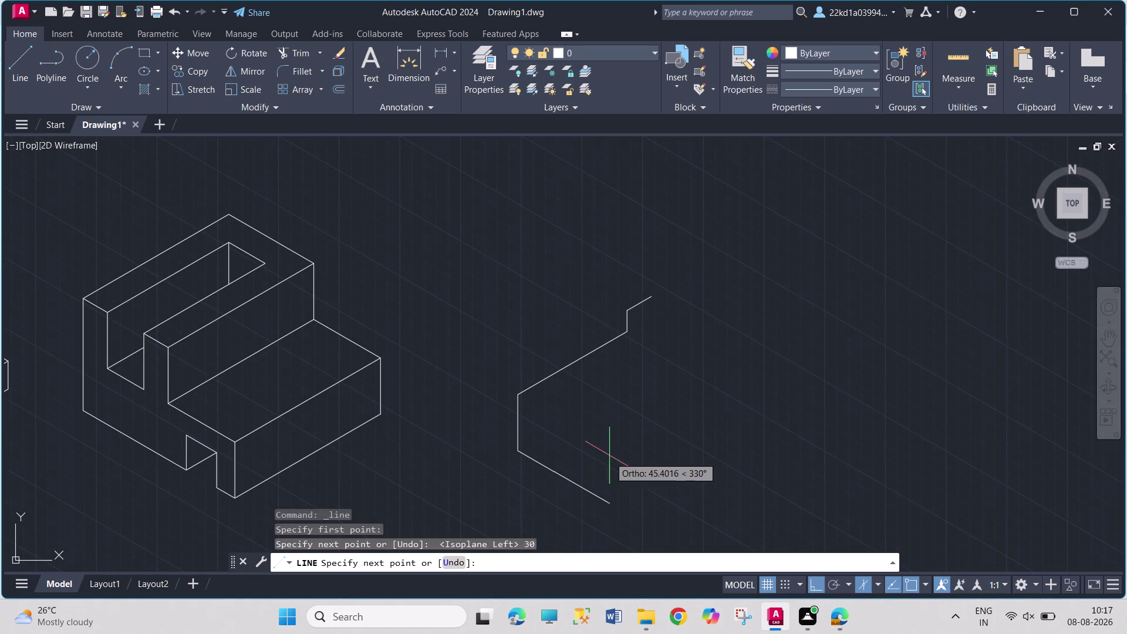
text(2)
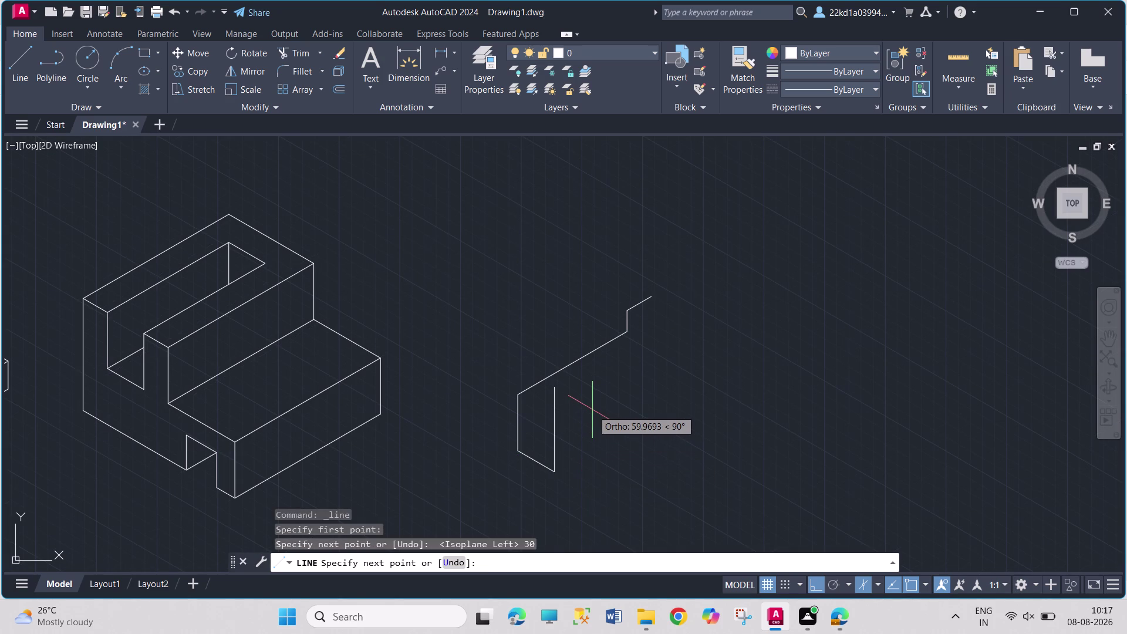
text(0)
key(Return)
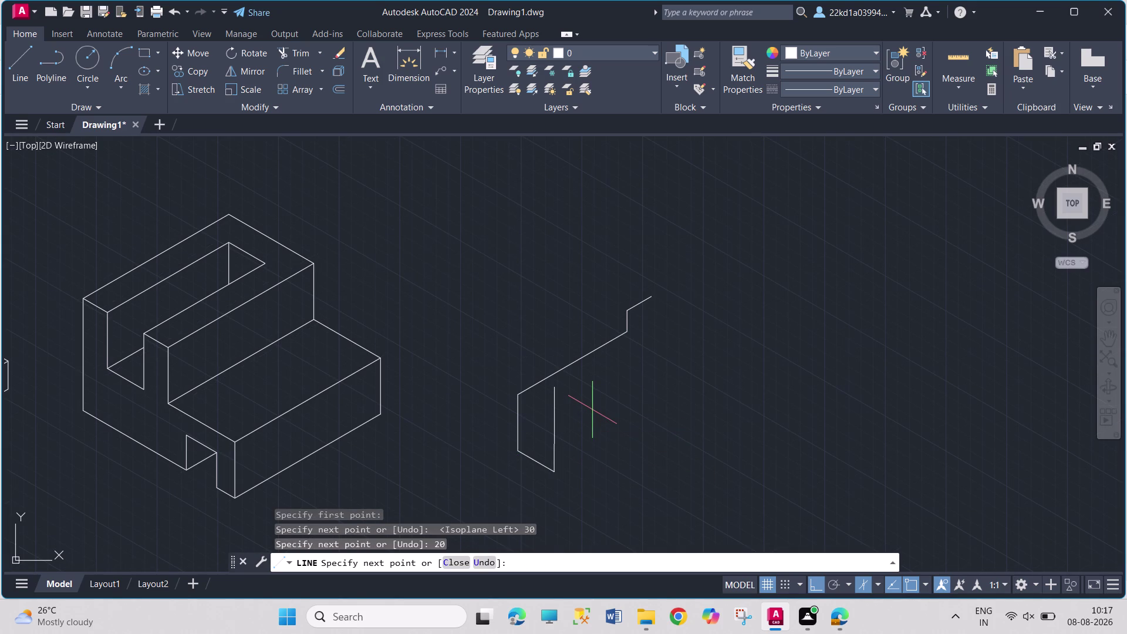
text(40)
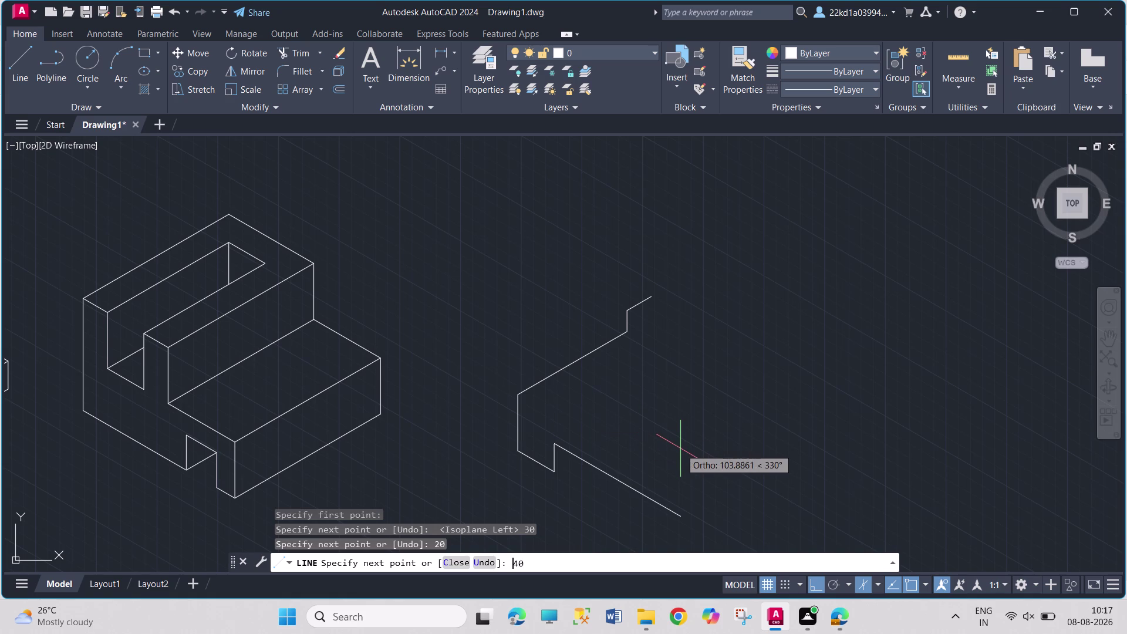
key(Return)
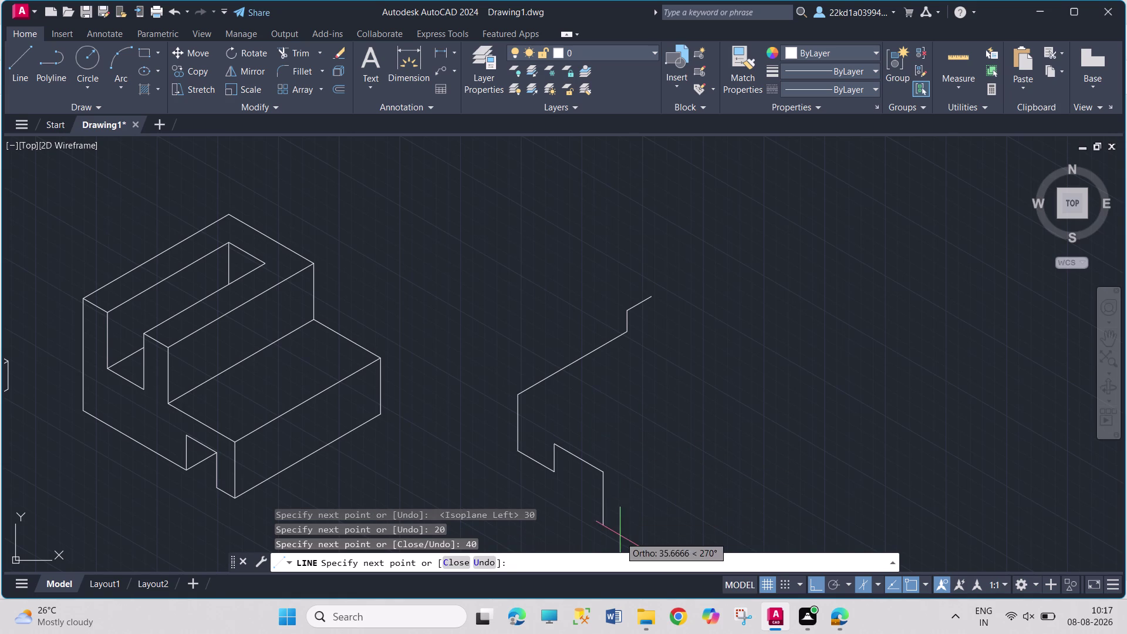
text(2)
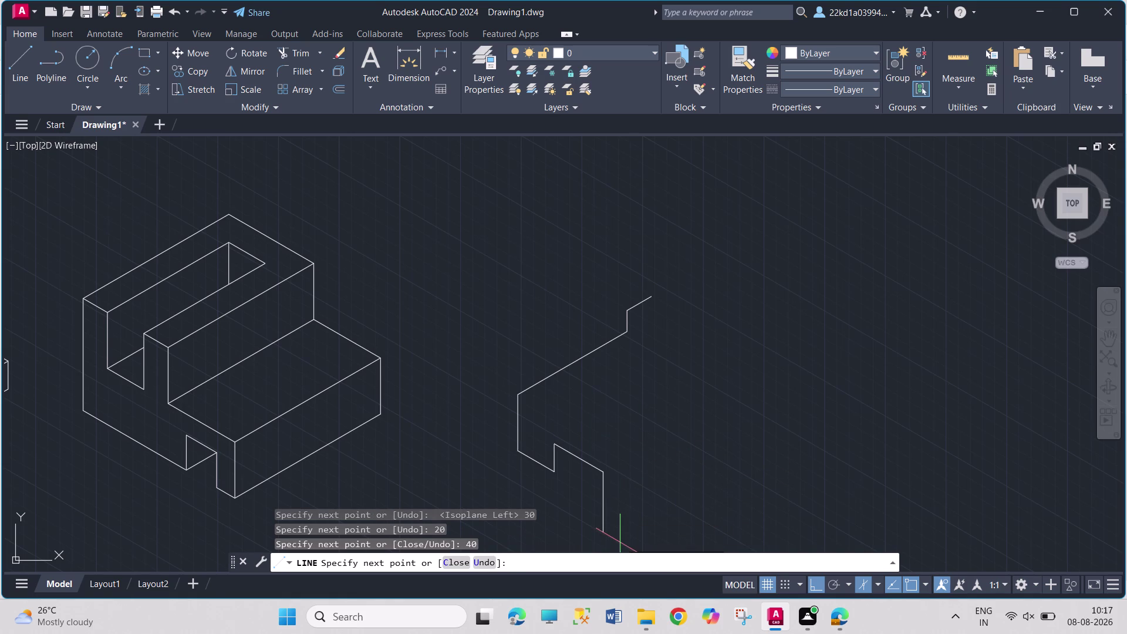
text(0)
key(Return)
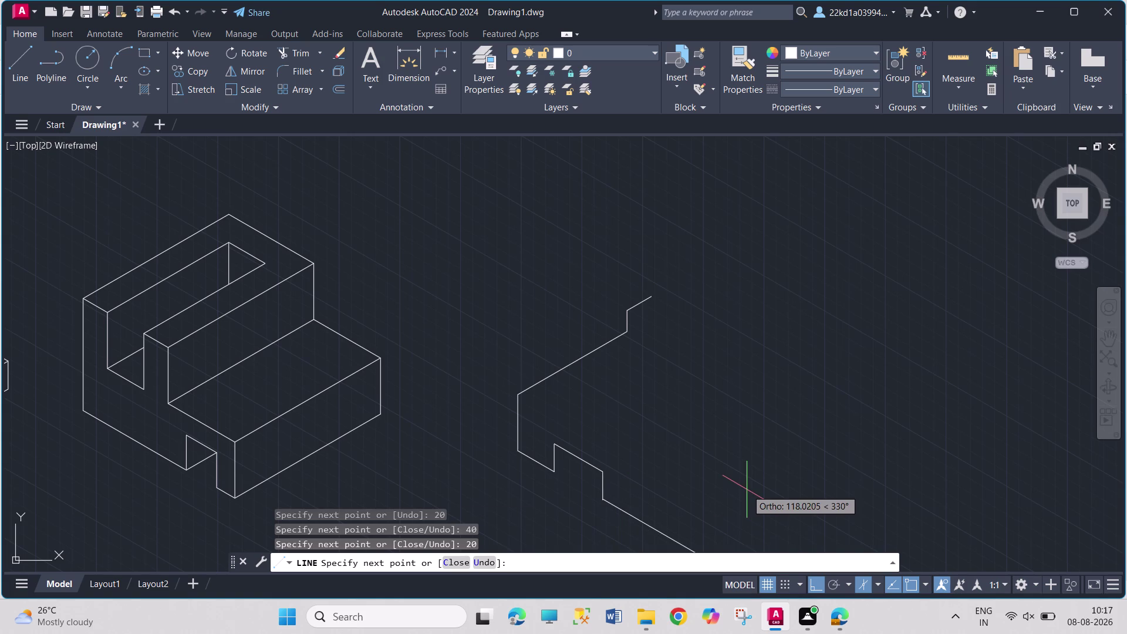
Complete the notched face with 30-, 40- and 100-unit edges.
text(30)
key(Return)
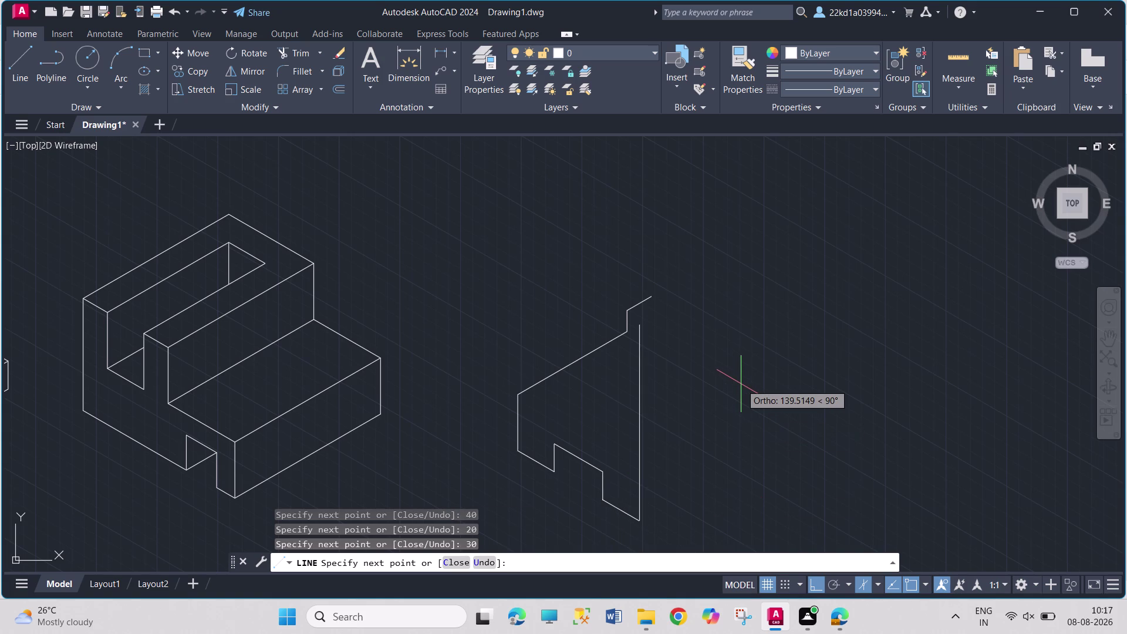
text(40)
key(Return)
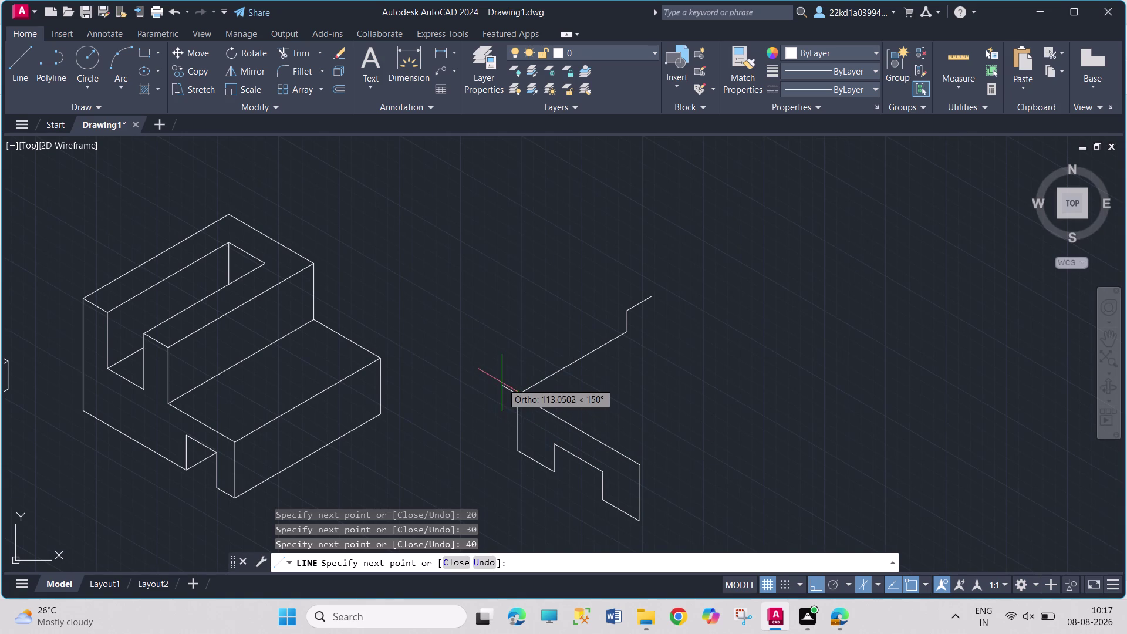
text(100)
key(Return)
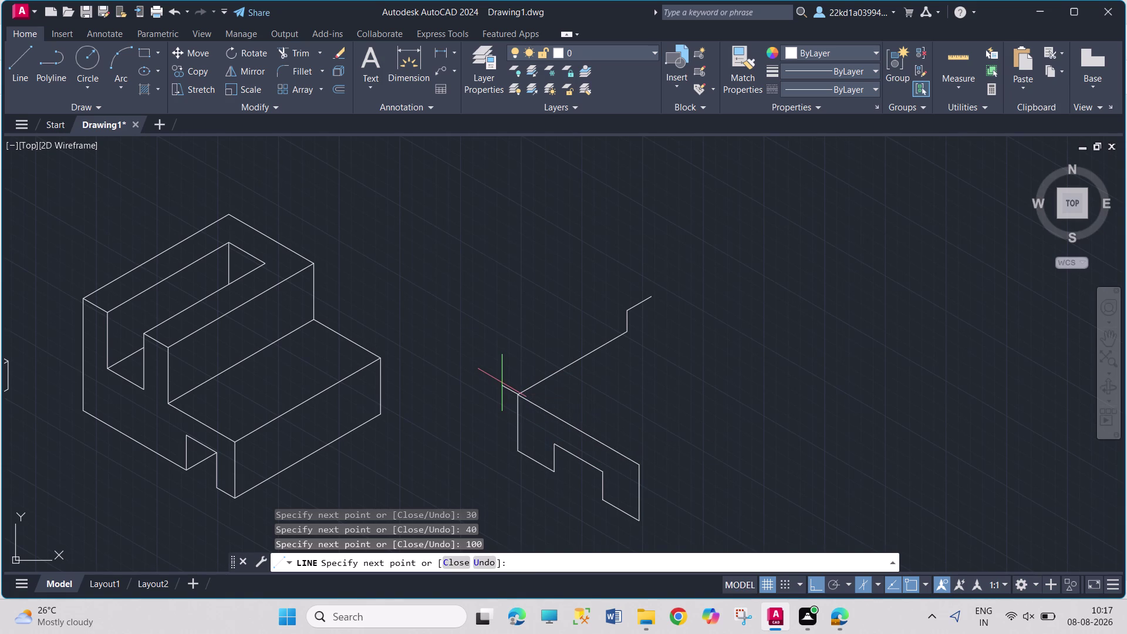
key(Escape)
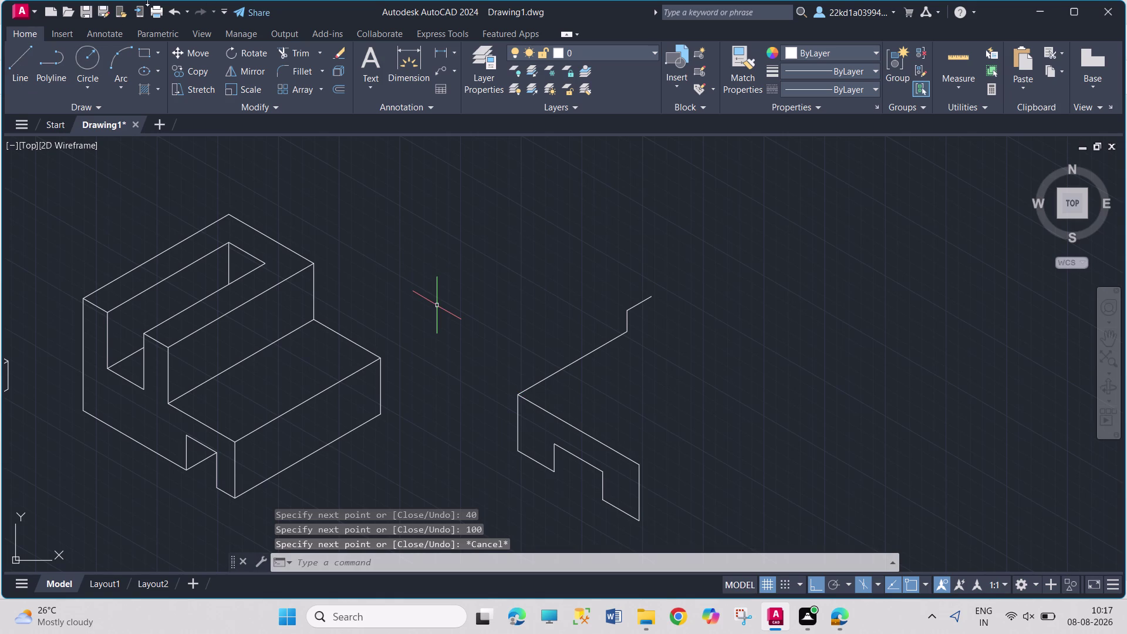
click(24, 72)
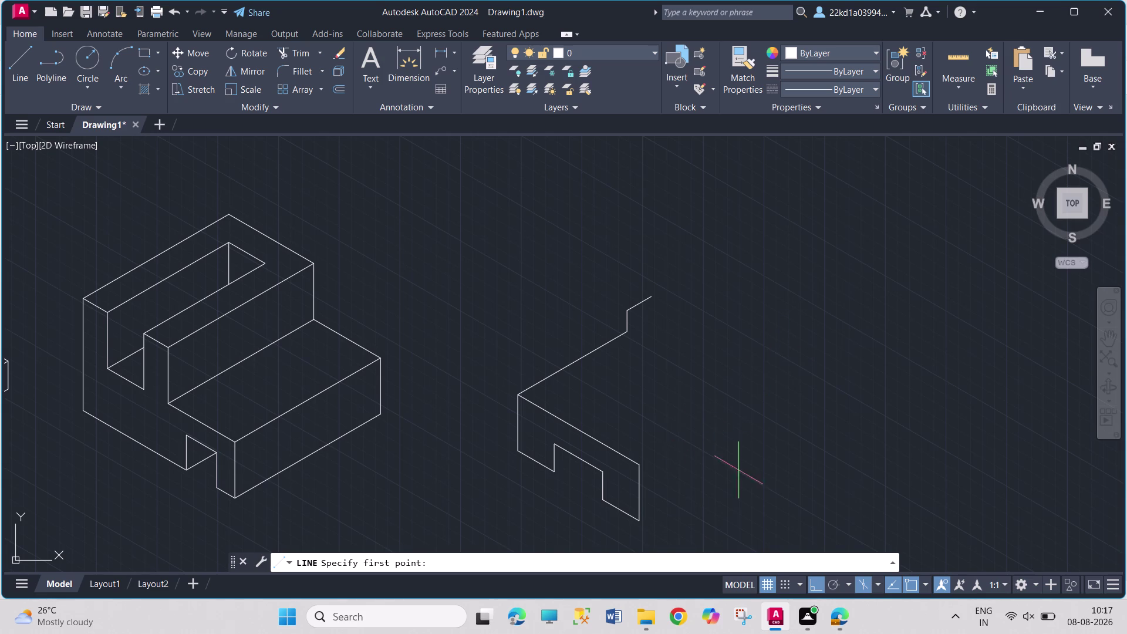
Draw the second block's 150-unit bottom edge and 65-unit right upright.
click(640, 518)
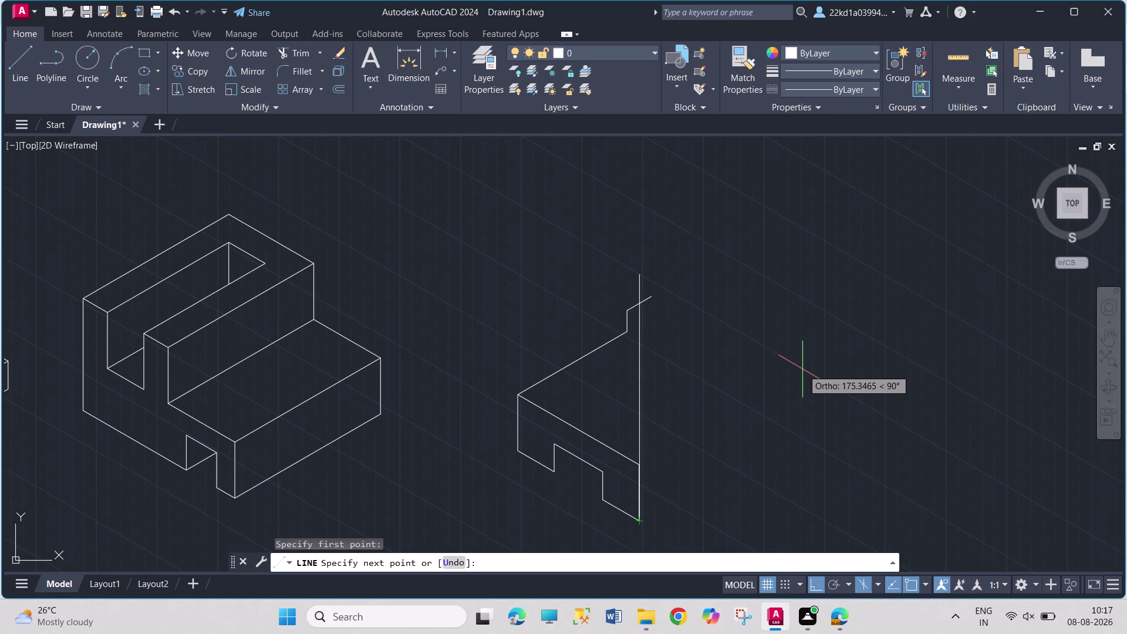
key(F5)
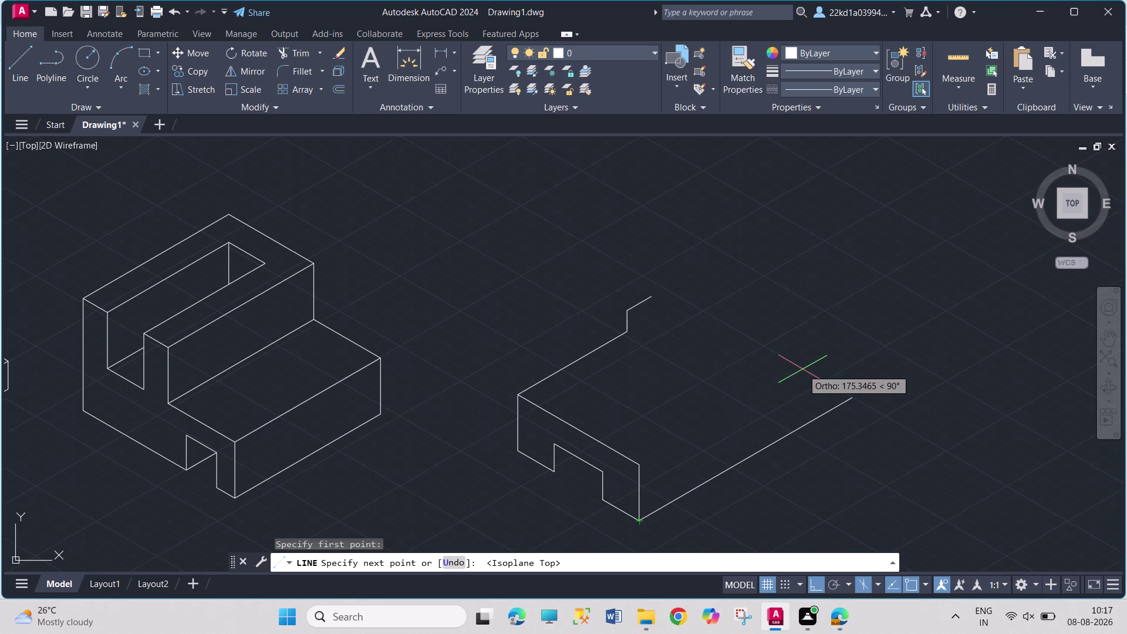
text(150)
key(Return)
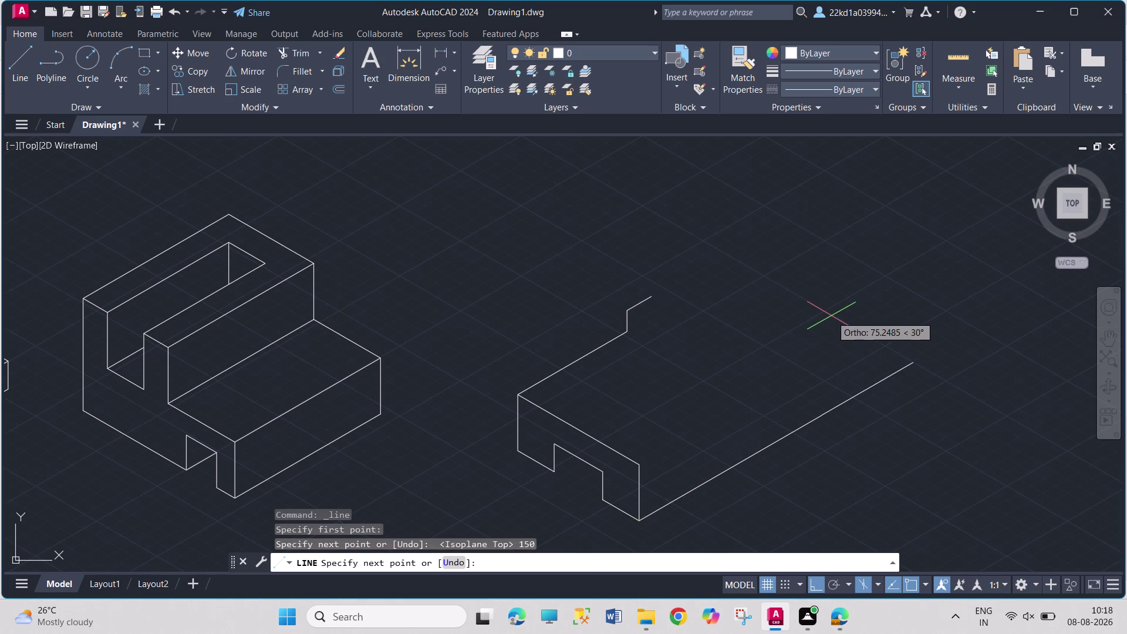
key(F5)
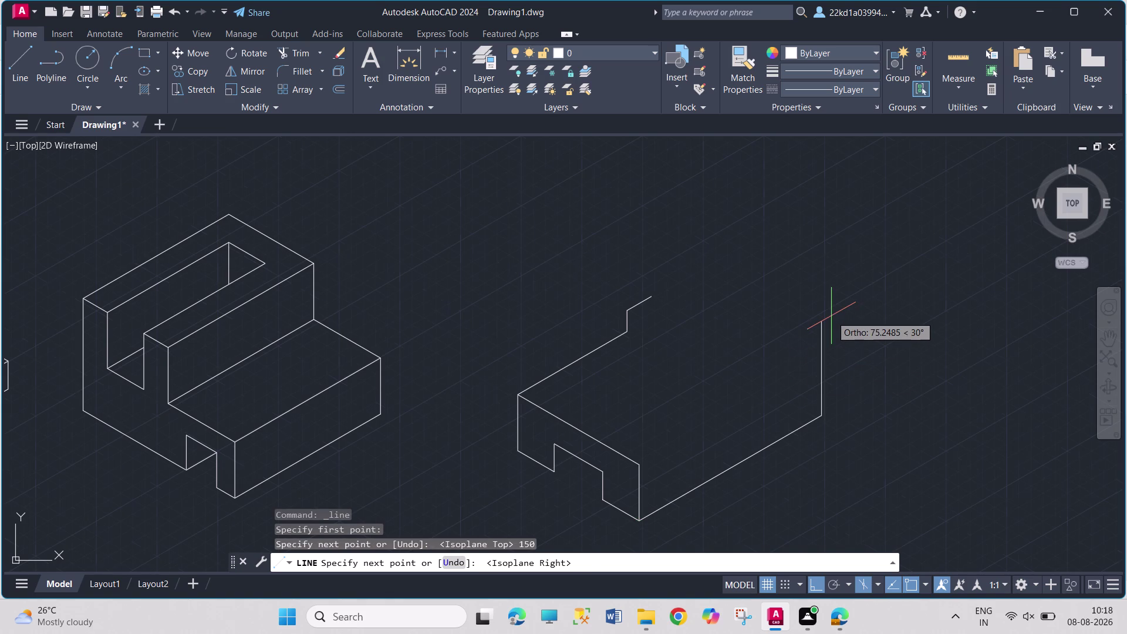
text(6)
text(5)
key(Return)
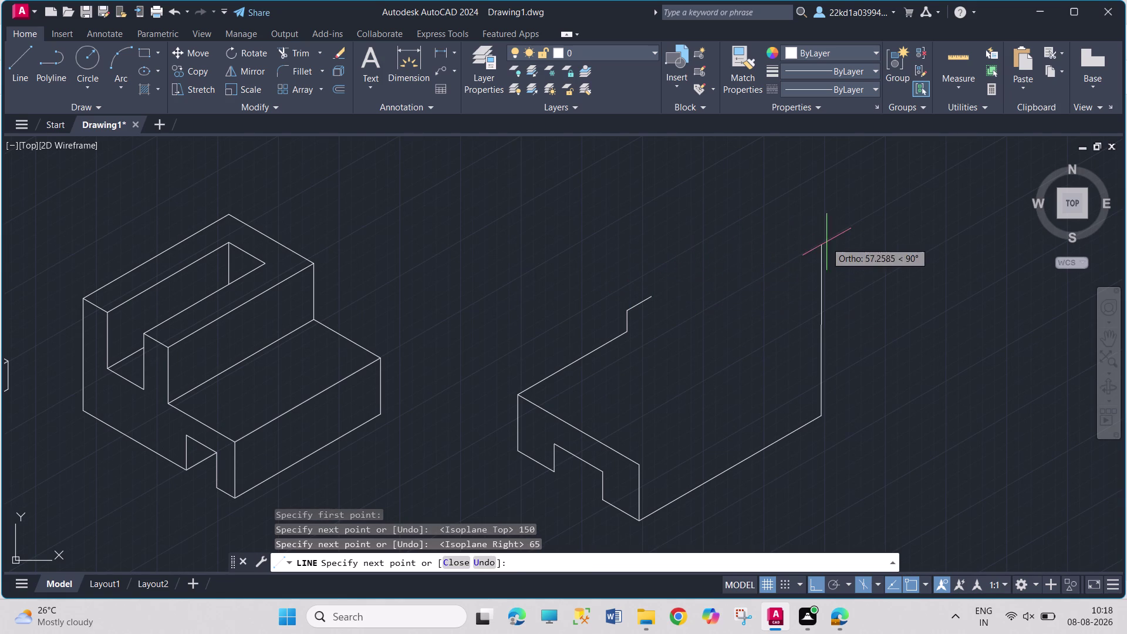
Add the 20-unit notch edge, 15-unit drop and 100-unit rear edge.
text(2)
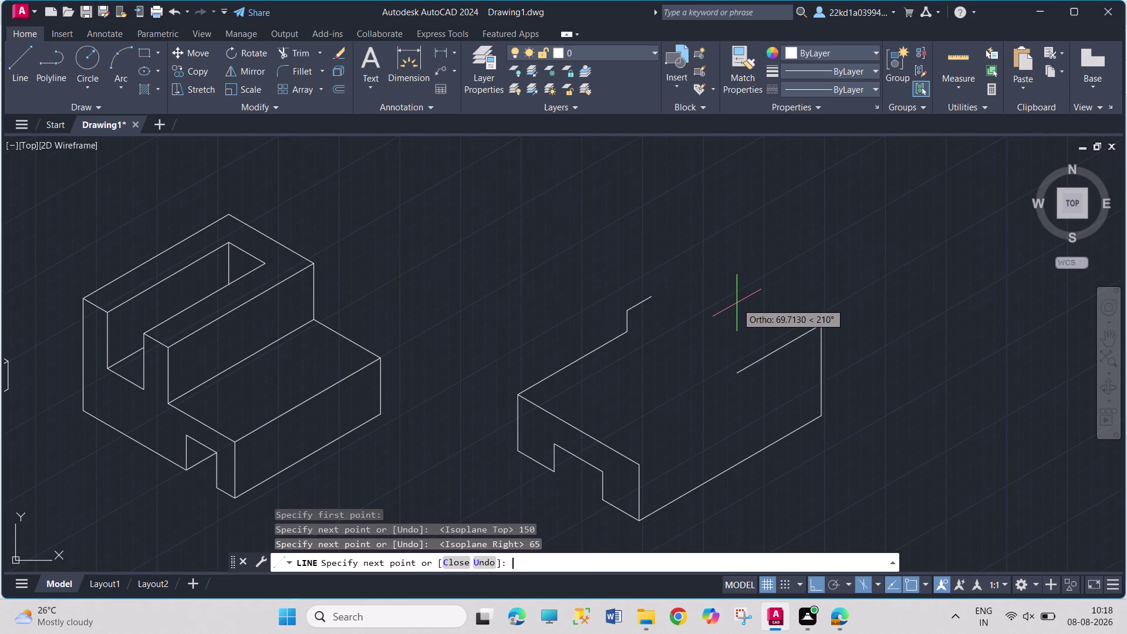
text(0)
key(Return)
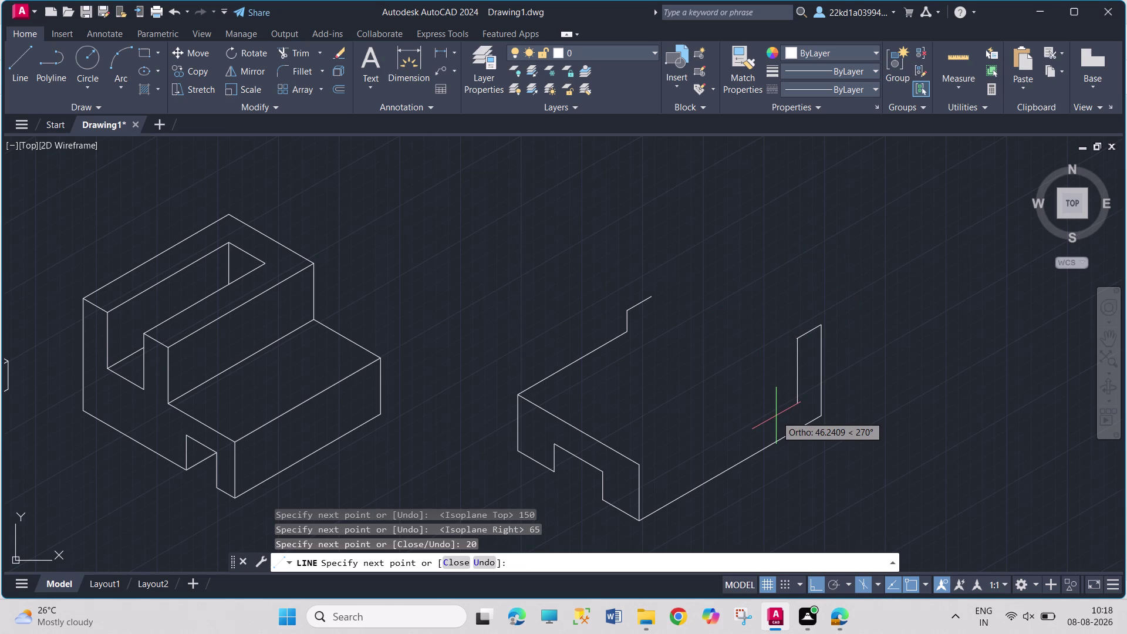
text(15)
key(Return)
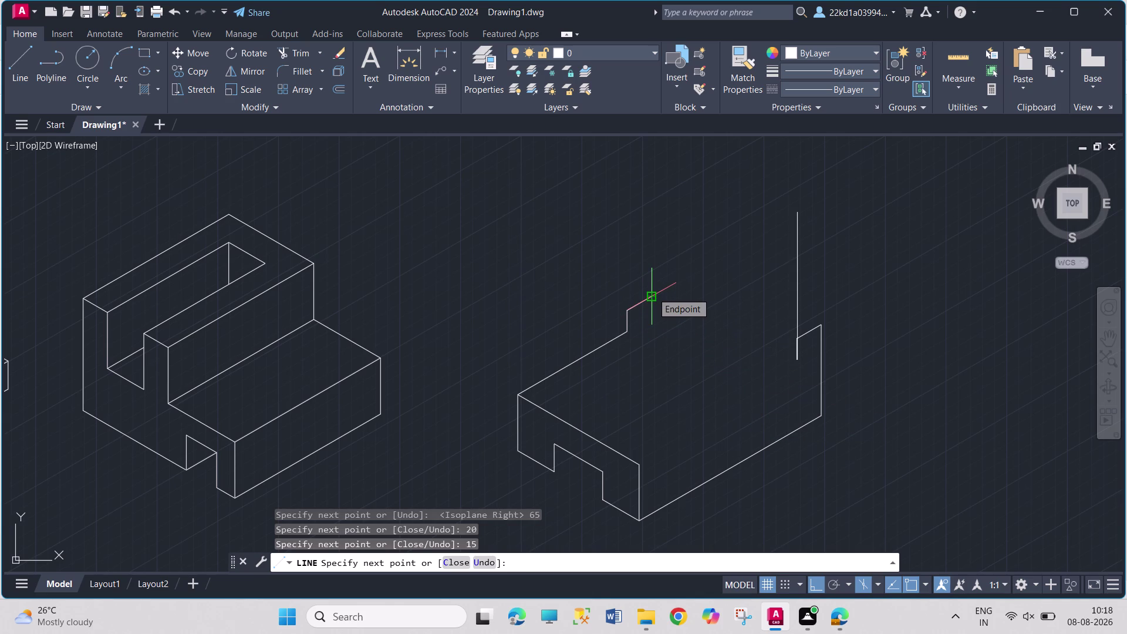
key(F5)
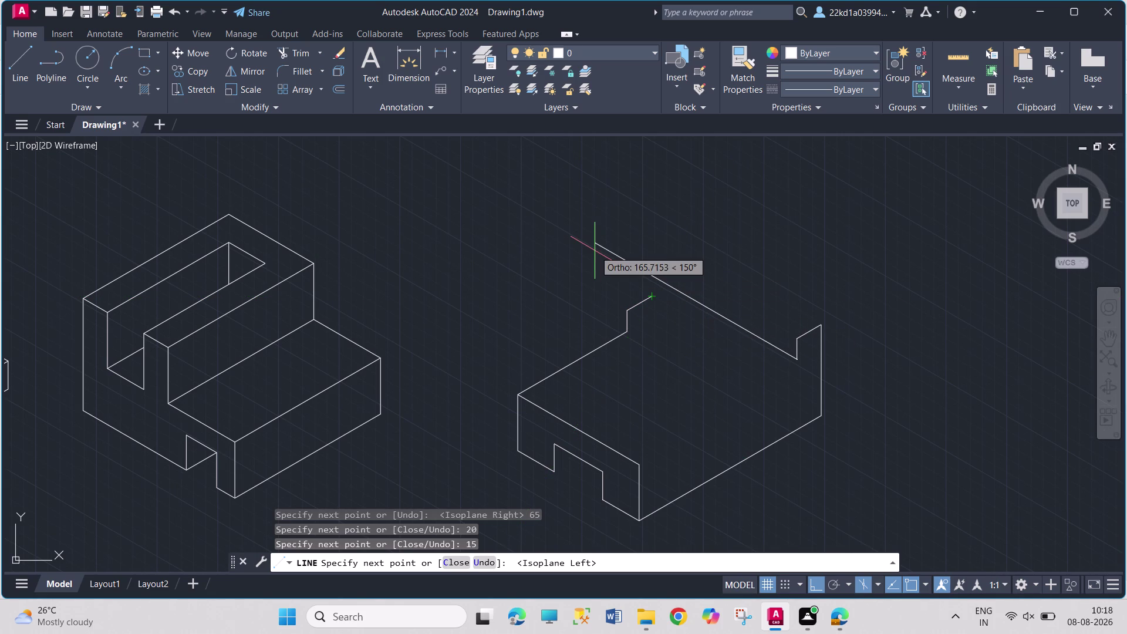
text(10)
text(0)
key(Return)
key(Escape)
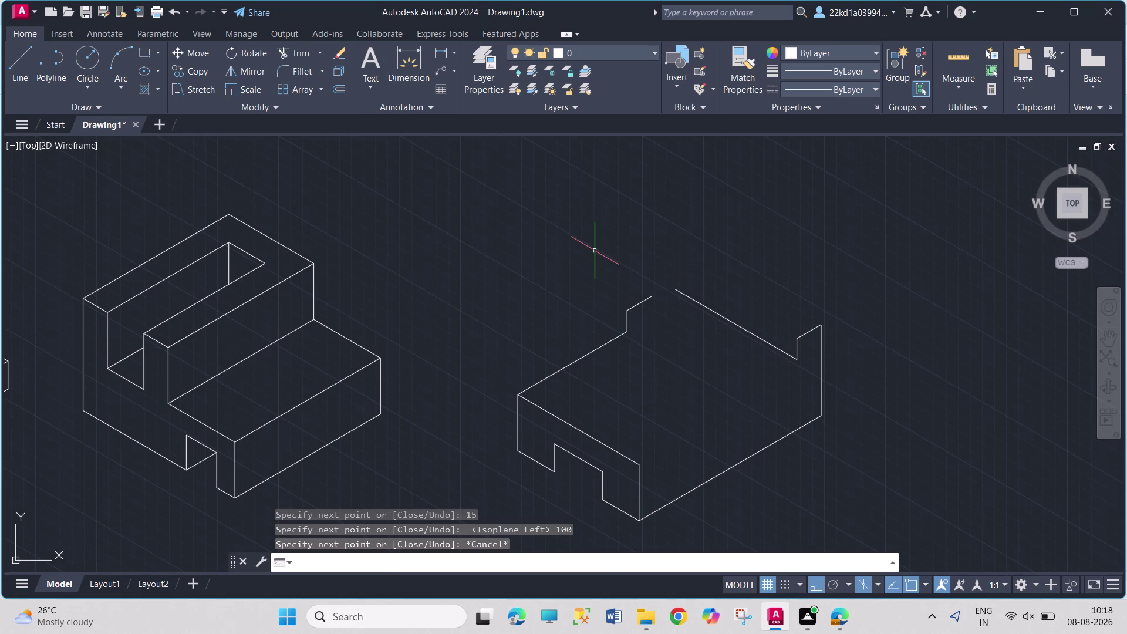
click(22, 56)
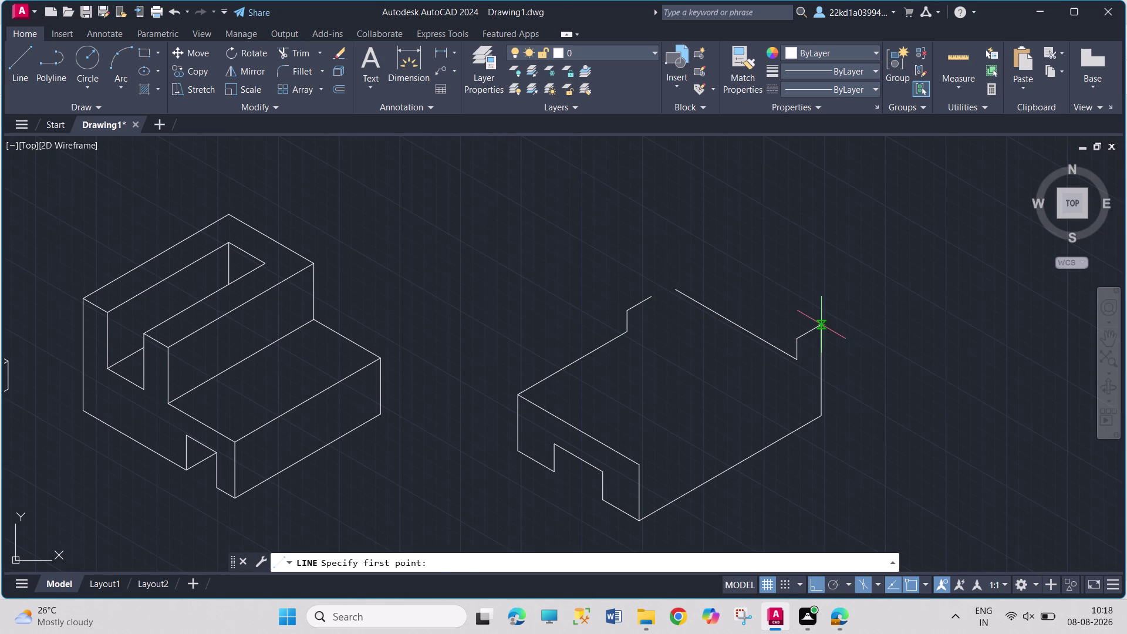
Draw a 100-unit edge, 20-unit ledge width and 100-unit return from the right rear corner.
click(824, 327)
text(1)
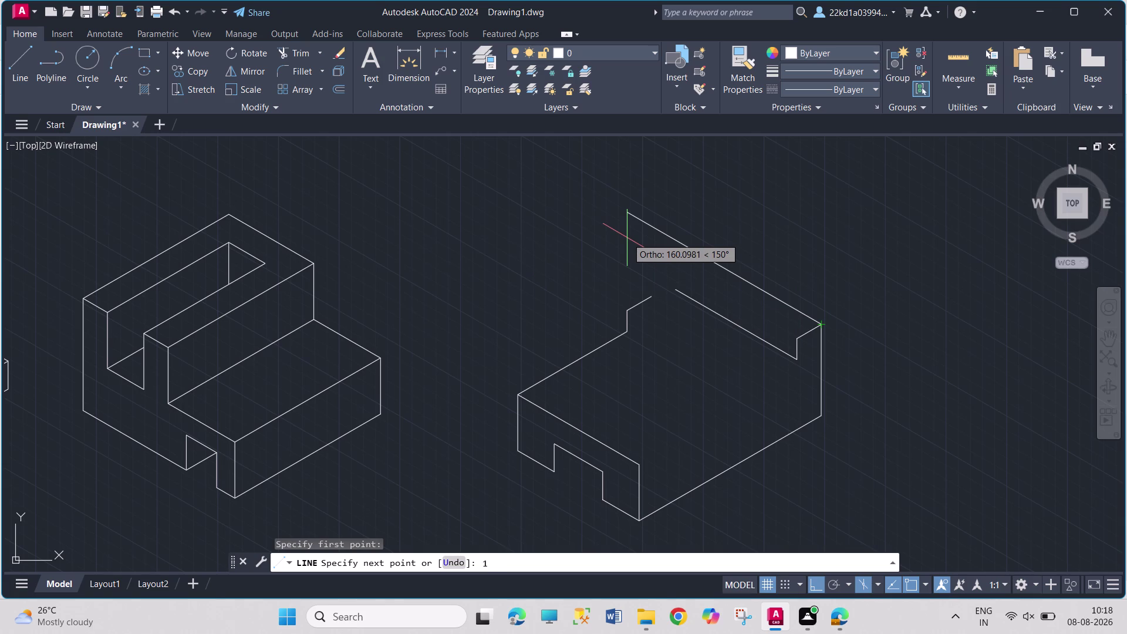
text(00)
key(Return)
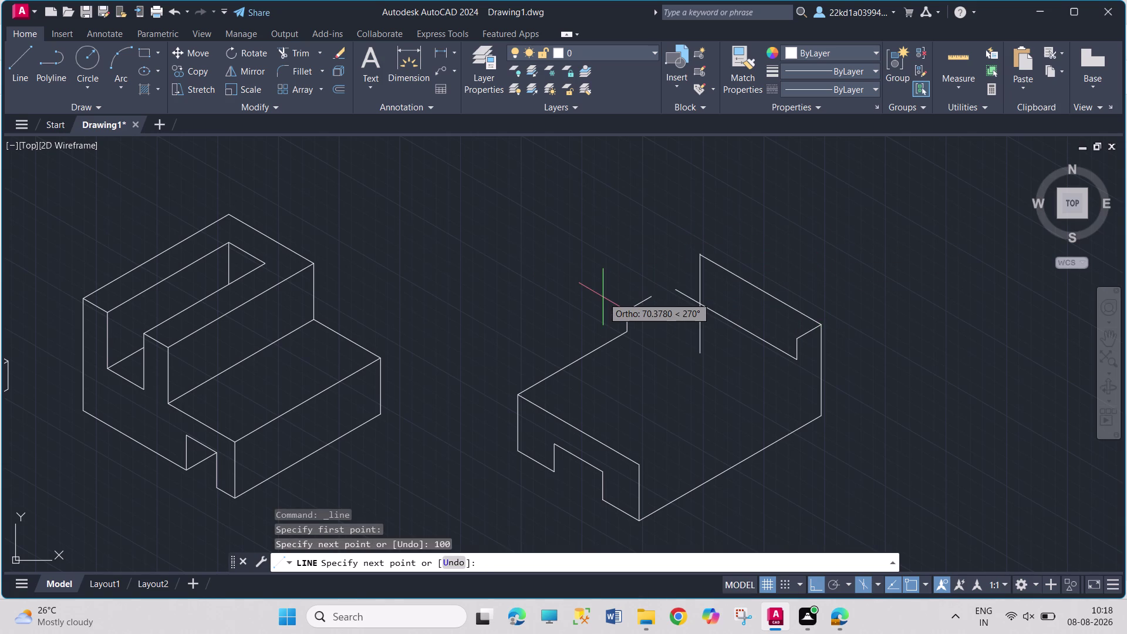
key(F5)
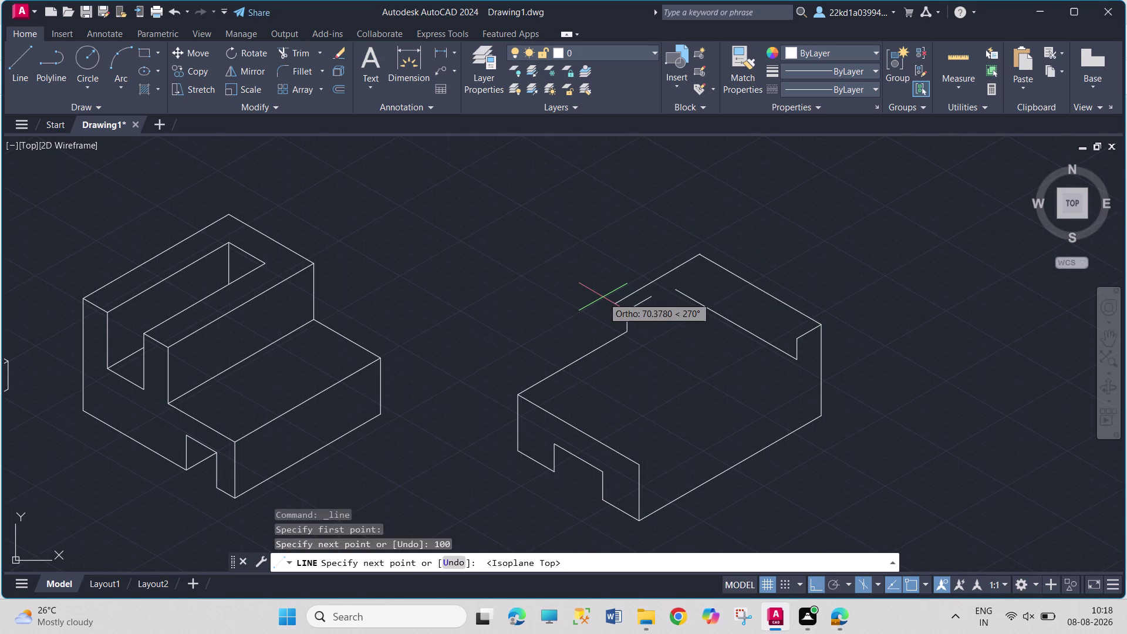
text(20)
key(Return)
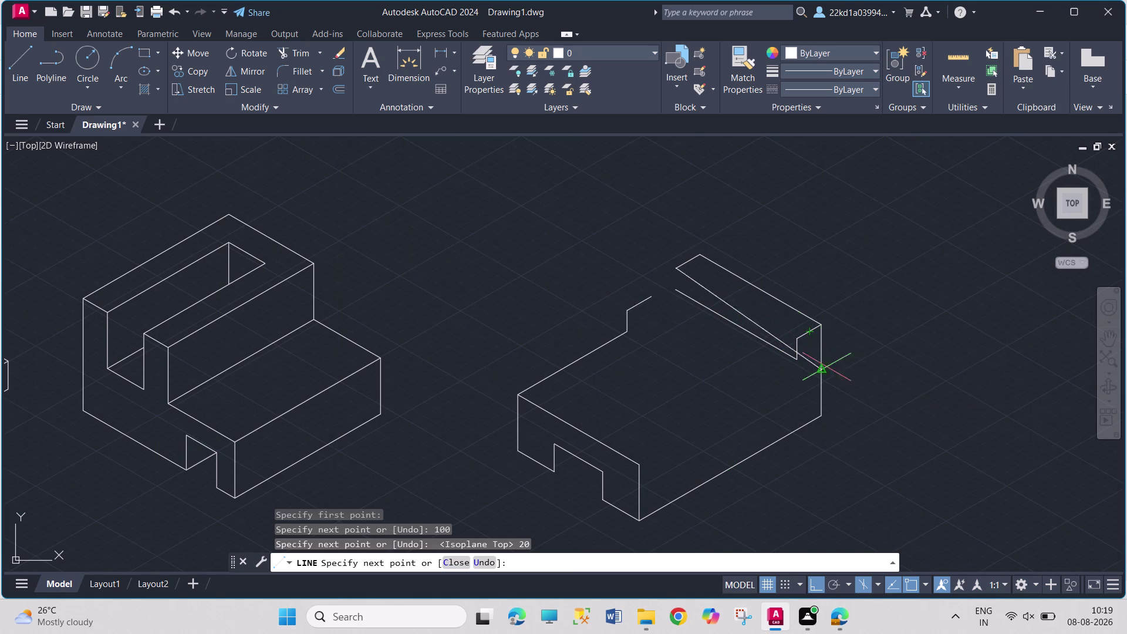
text(1)
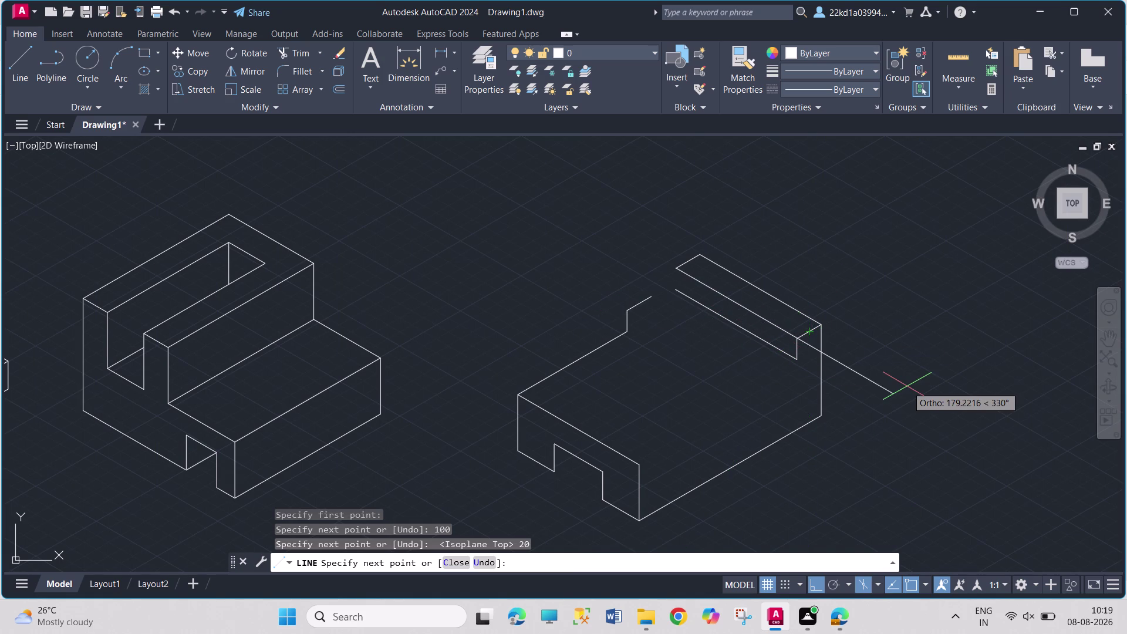
text(00)
key(Return)
key(Escape)
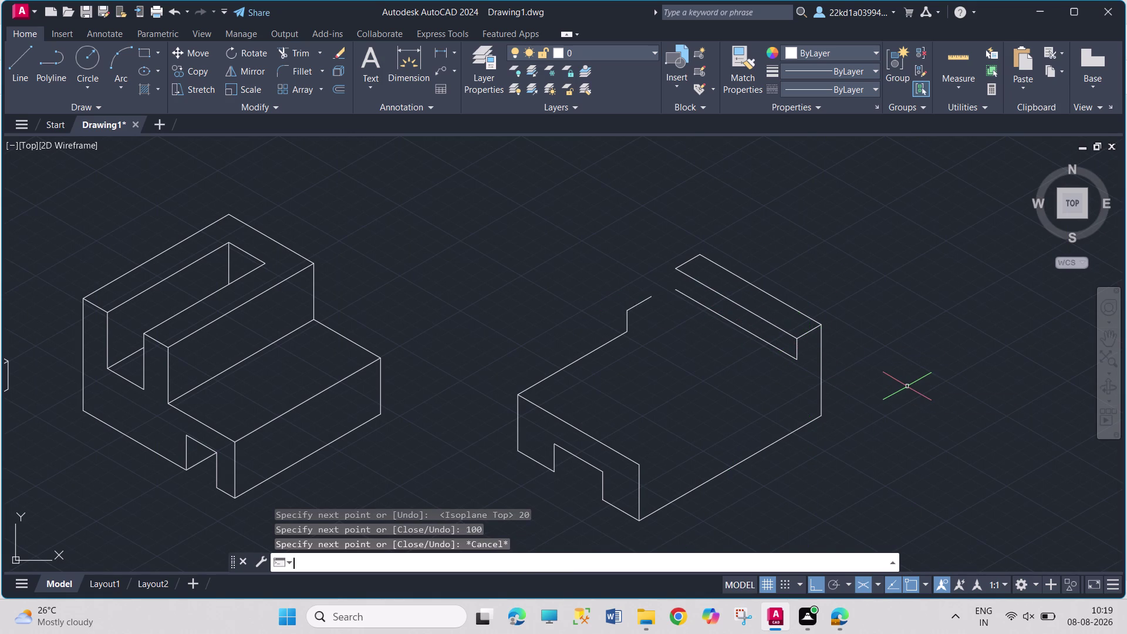
click(12, 75)
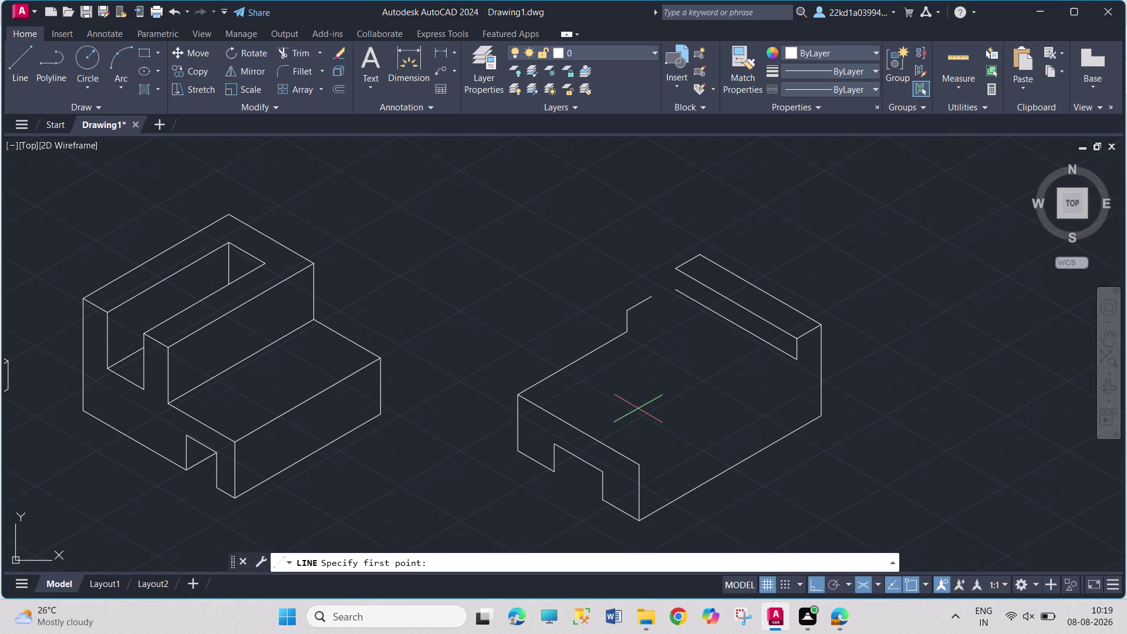
Draw a 100-unit edge from the step point on the top face.
click(631, 330)
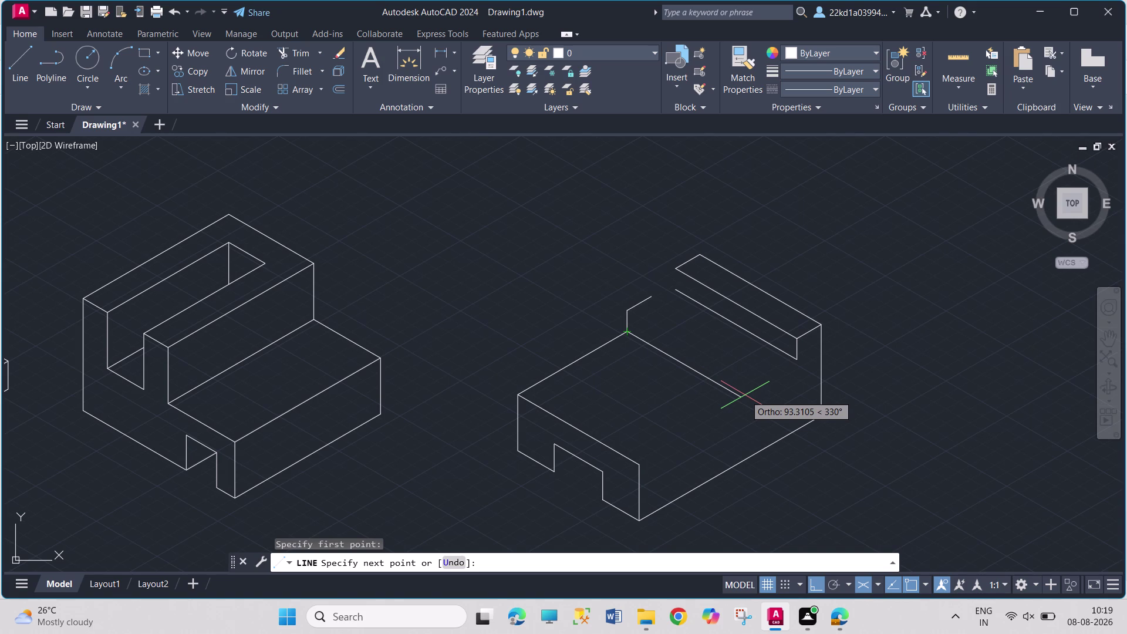
text(100)
key(Return)
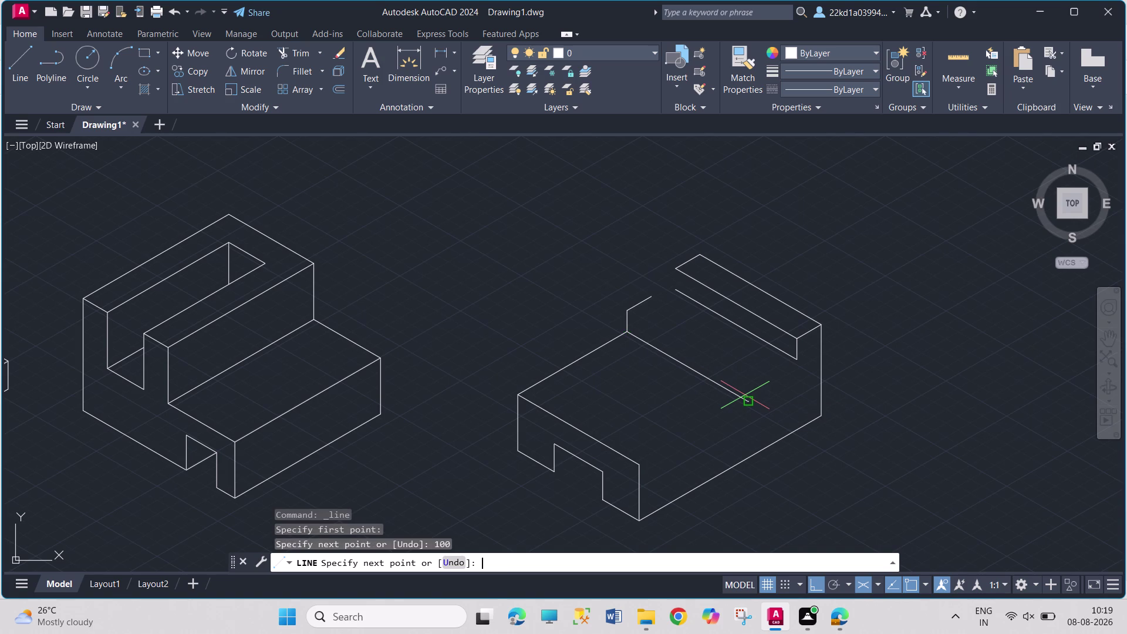
click(638, 465)
key(Escape)
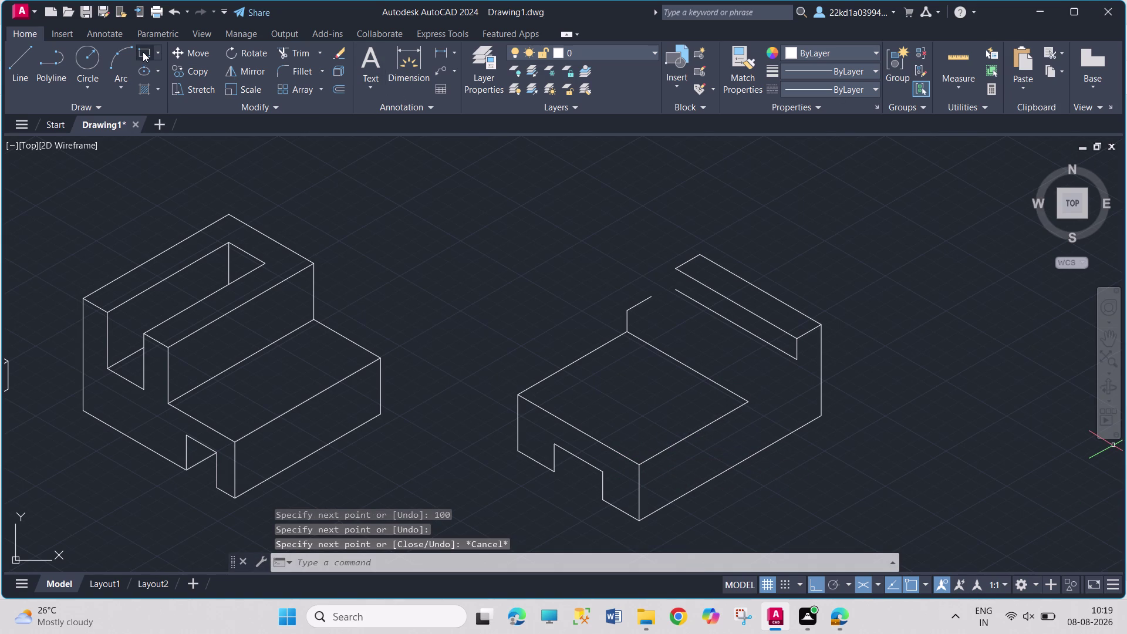
Add the ledge's 15-unit vertical riser and 100-unit receding lower edge on the right model.
key(l)
key(Return)
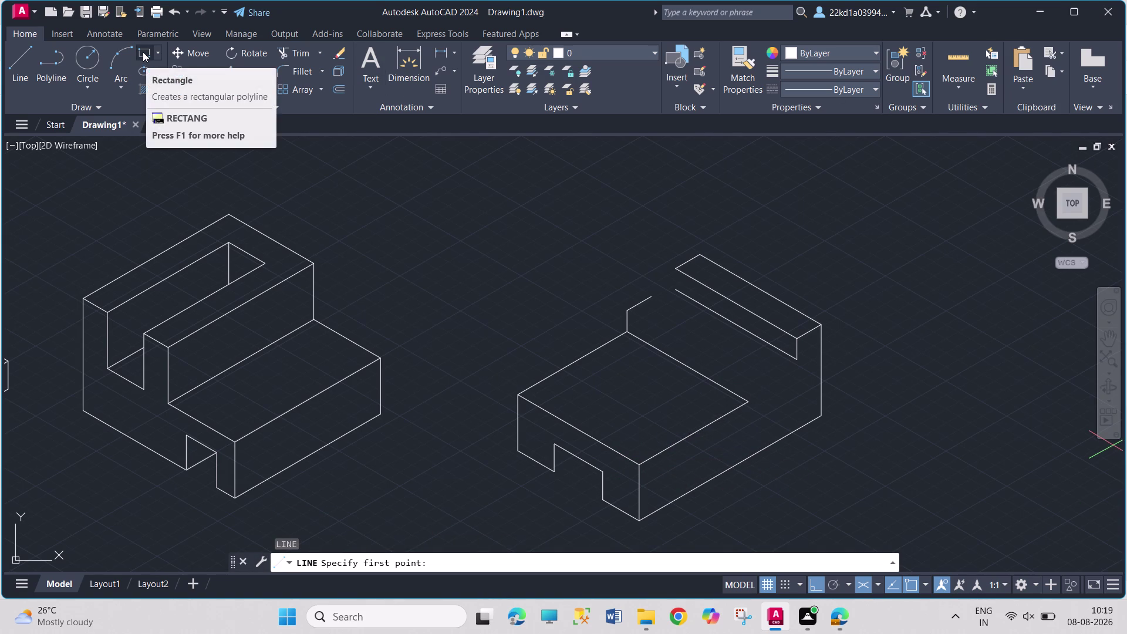
click(747, 399)
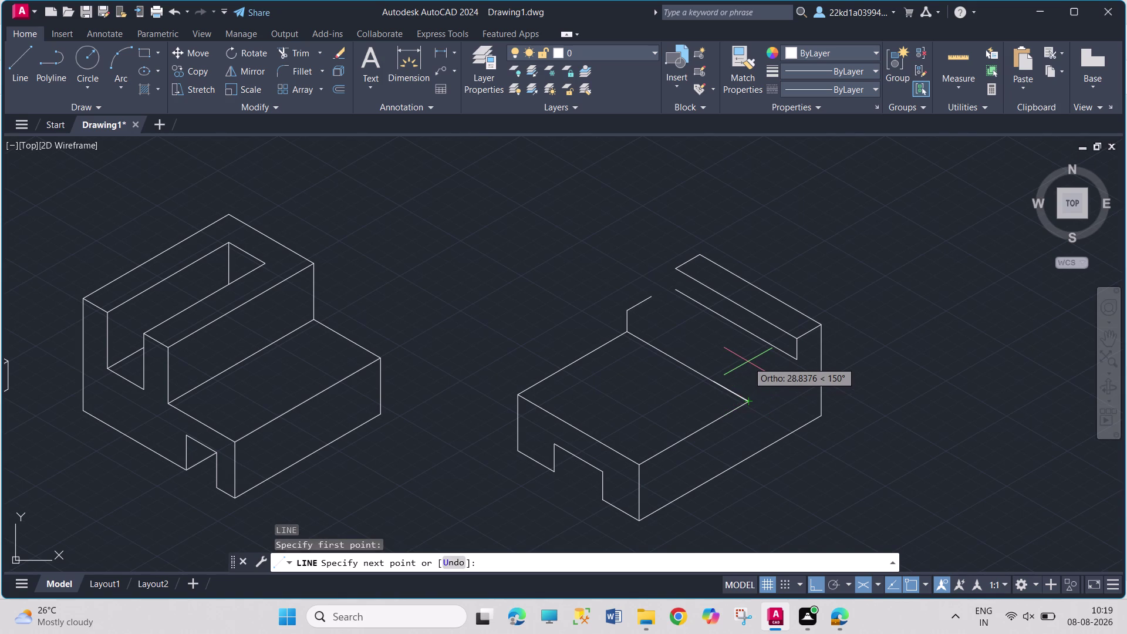
key(F5)
text(1)
text(5)
key(Return)
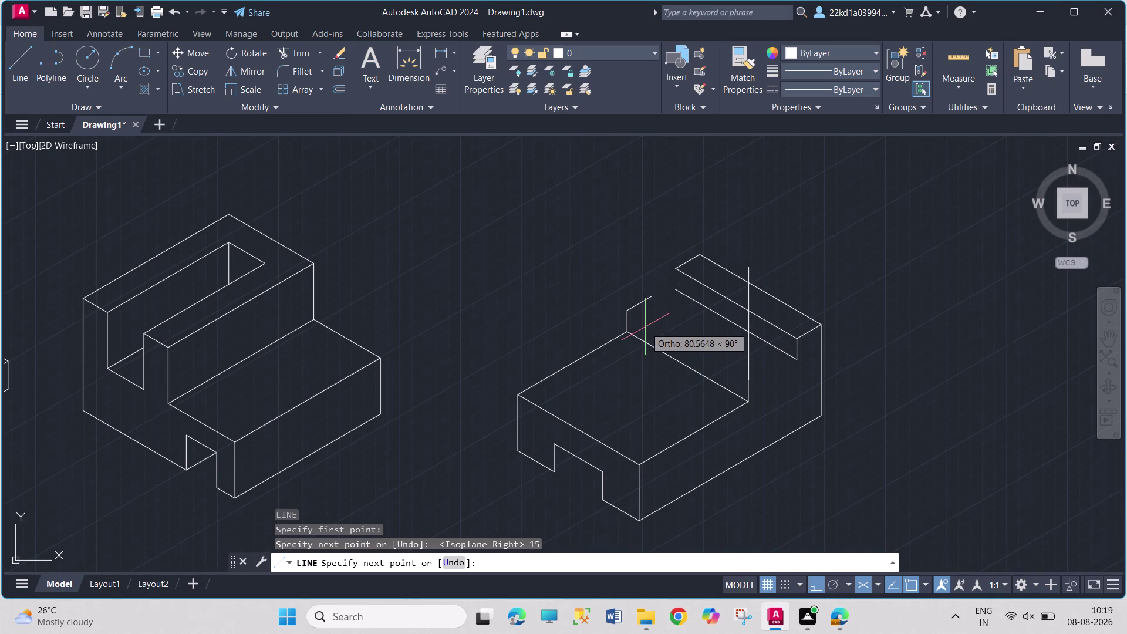
key(F5)
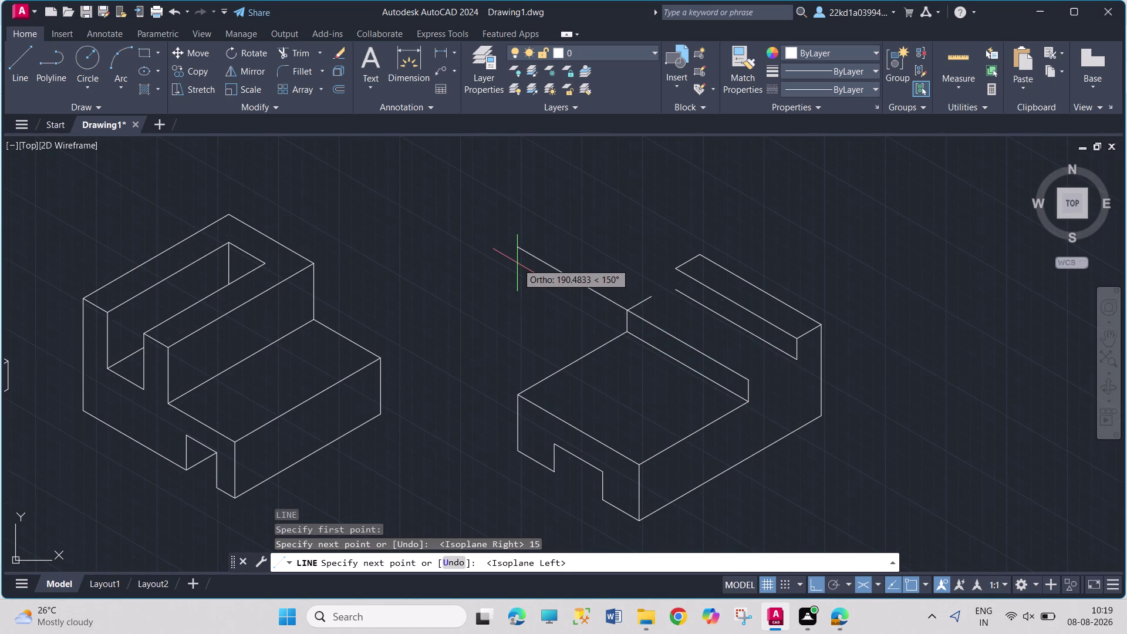
text(10)
key(0)
key(Return)
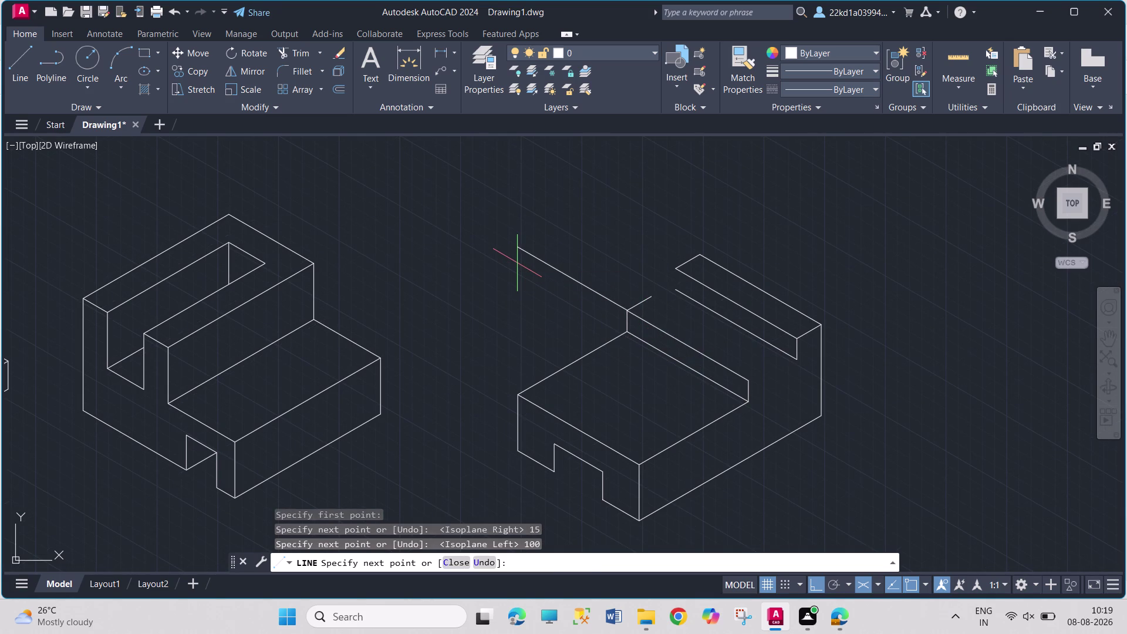
key(Escape)
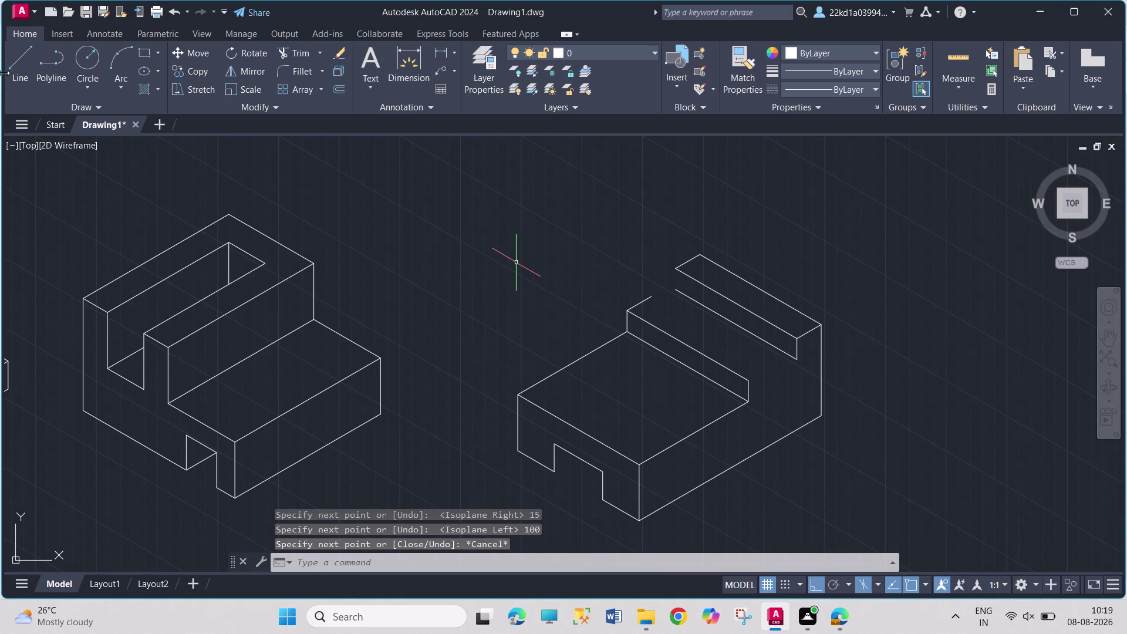
click(19, 59)
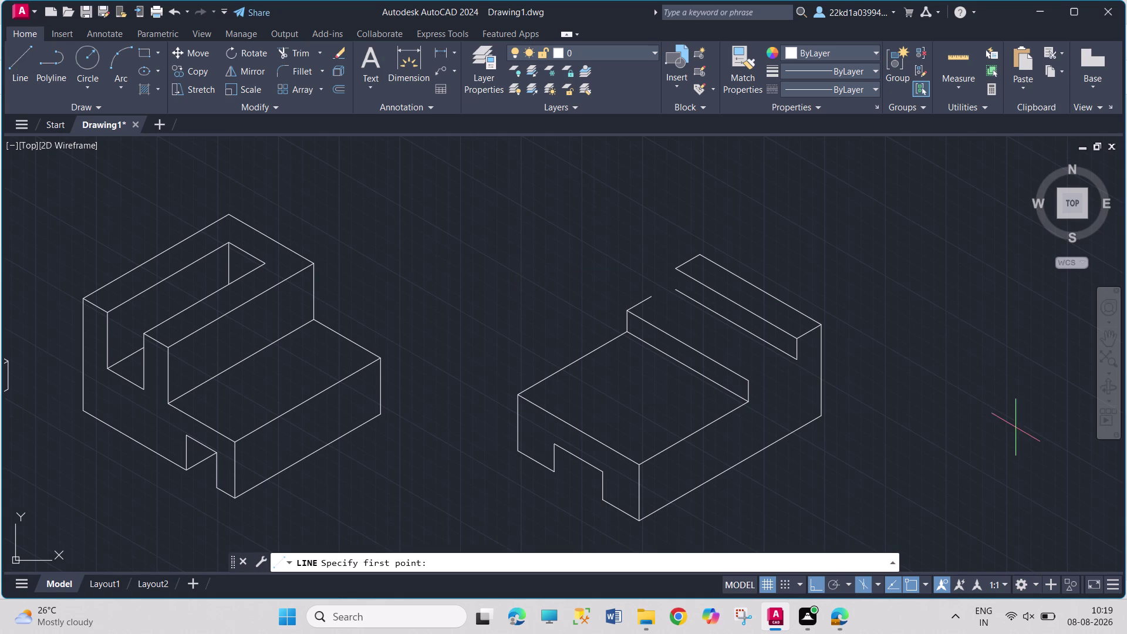
Draw a 20-unit top edge and 15-unit drop, joined back to the slot corner.
click(746, 382)
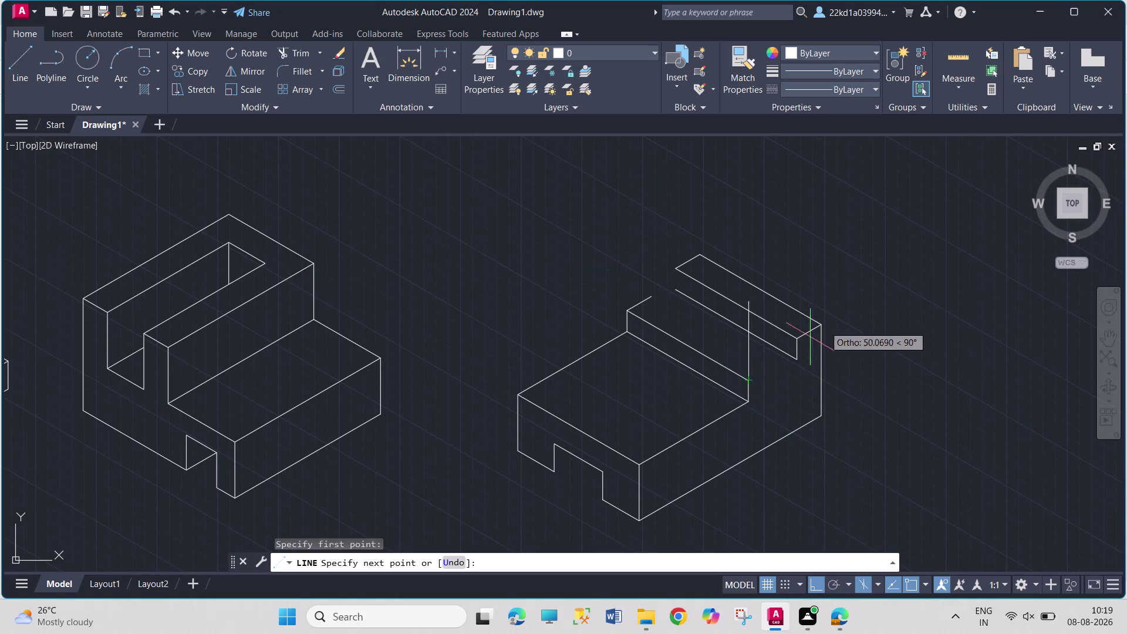
key(F5)
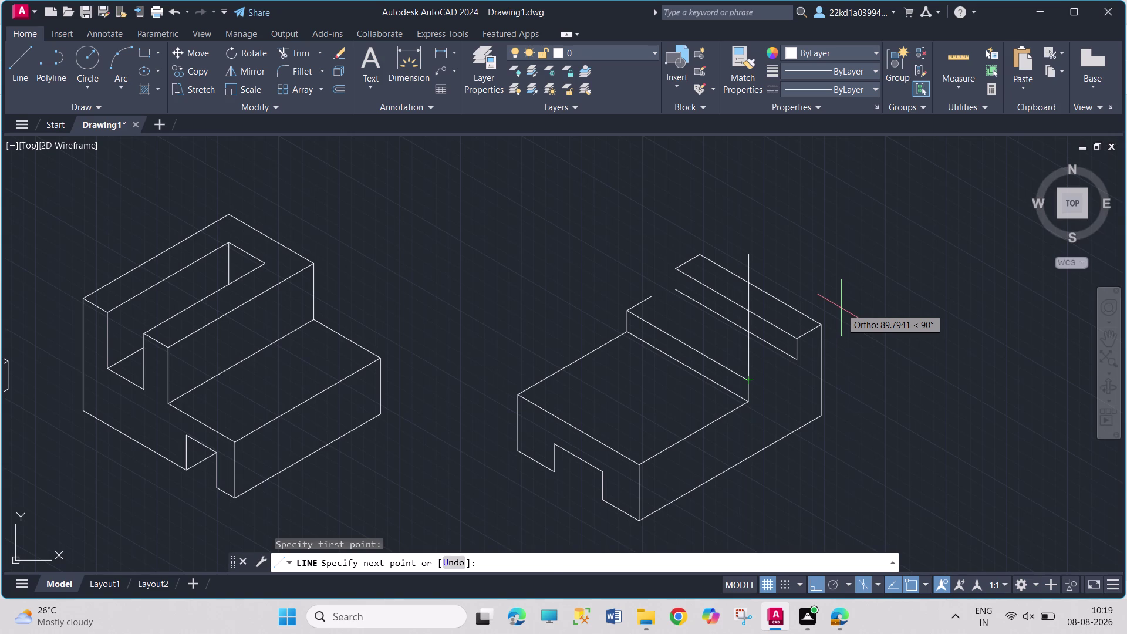
text(20)
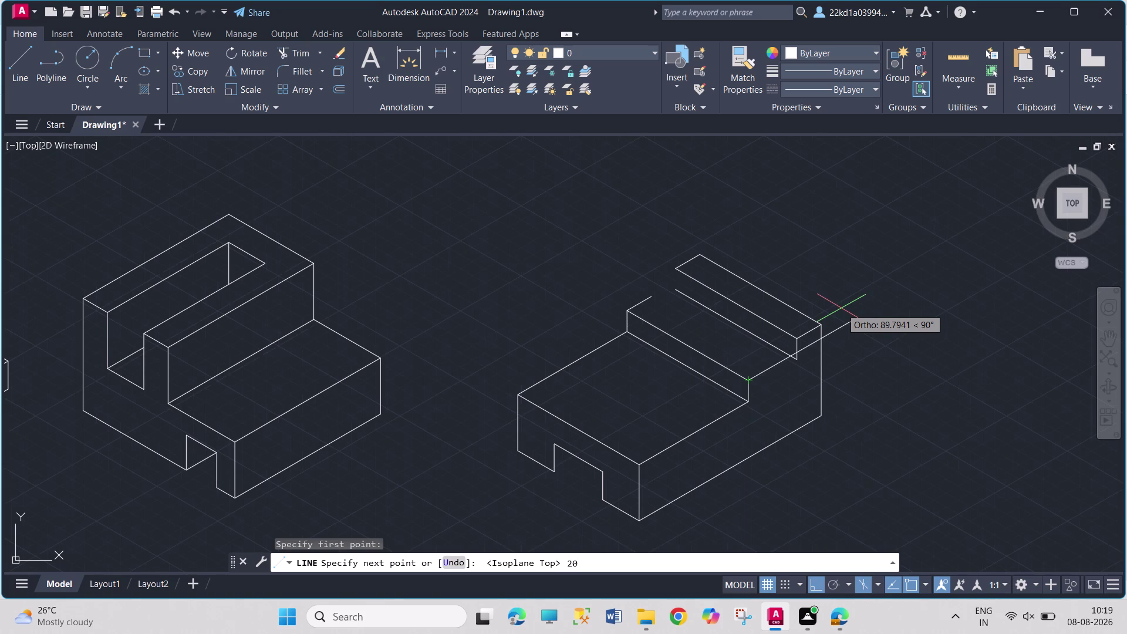
key(Return)
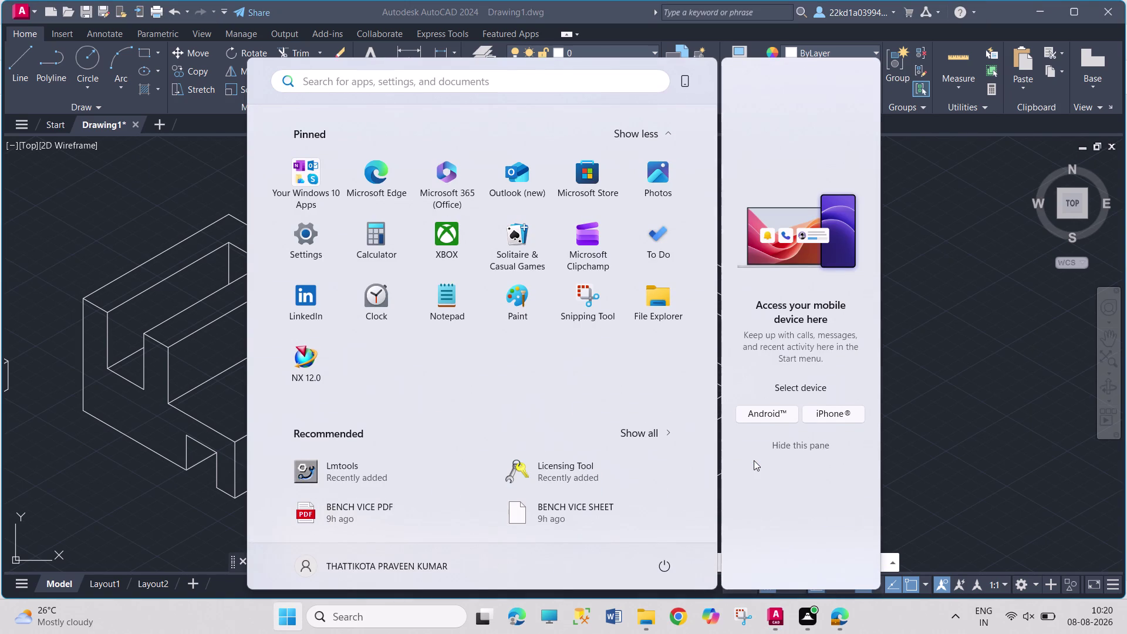
click(956, 447)
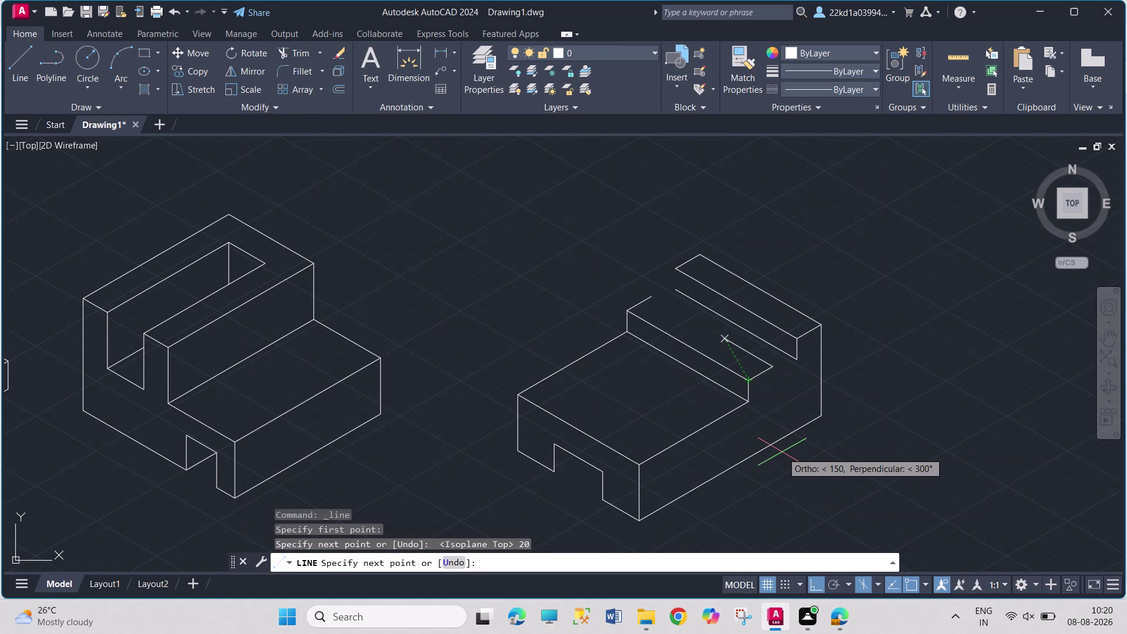
key(F5)
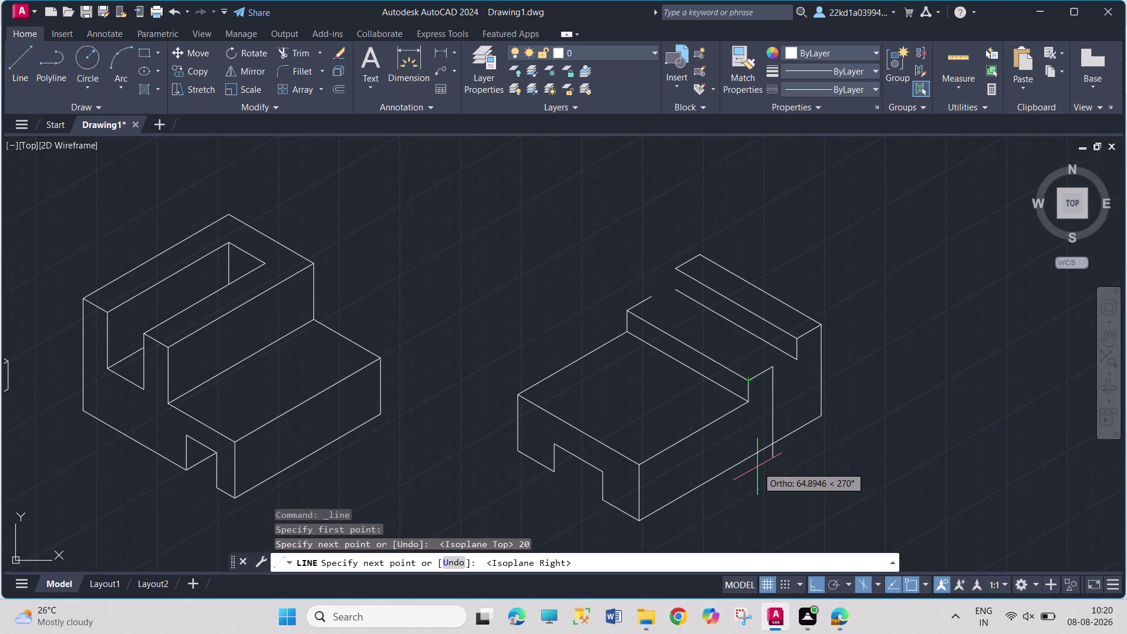
text(15)
key(Return)
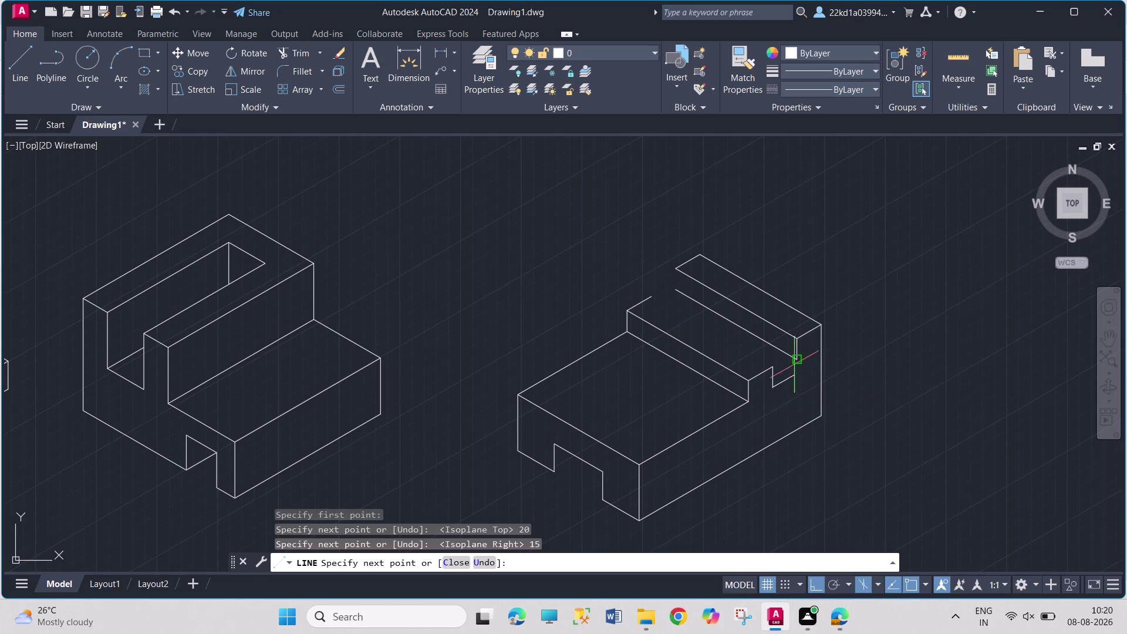
click(794, 359)
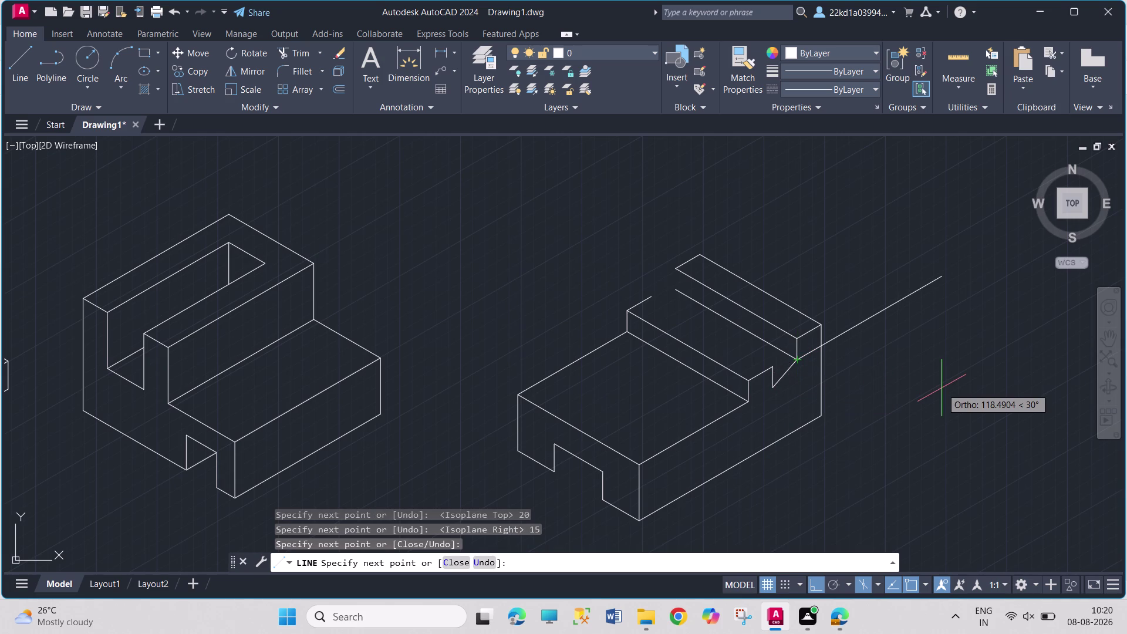
key(Escape)
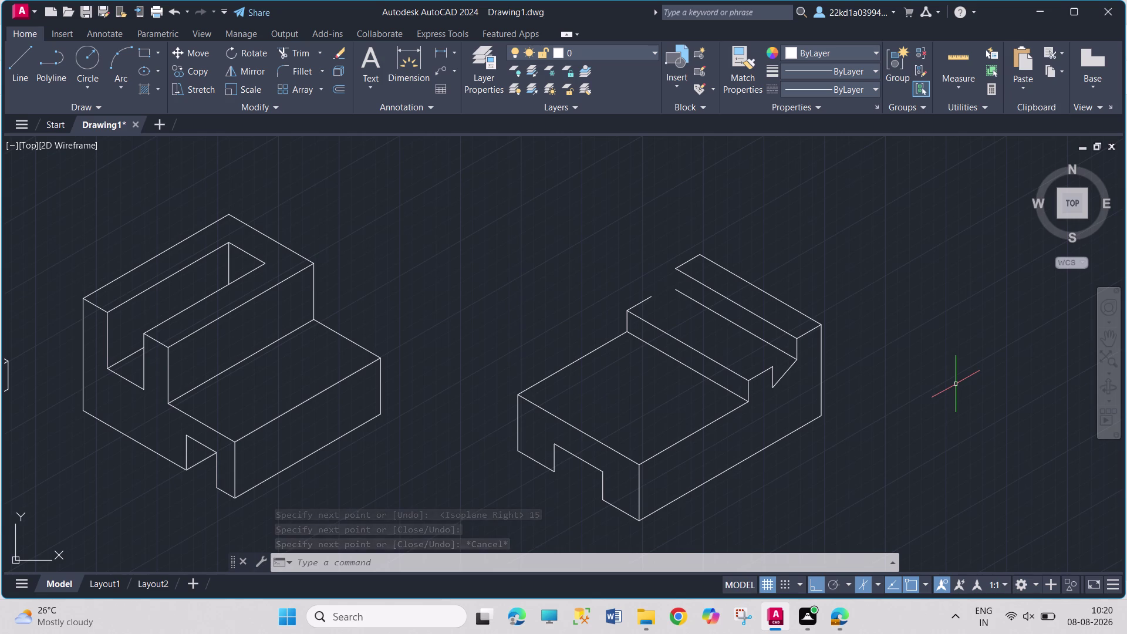
click(23, 77)
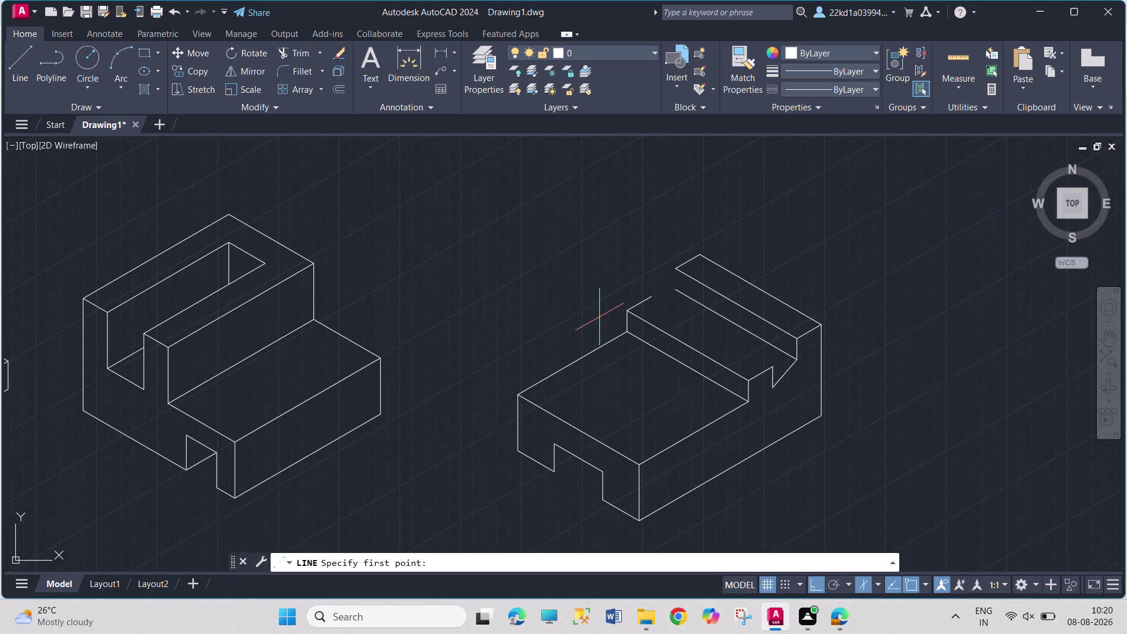
Draw the 100-unit receding slot edge from the slot's inner corner on the left isoplane.
drag(772, 367, 757, 359)
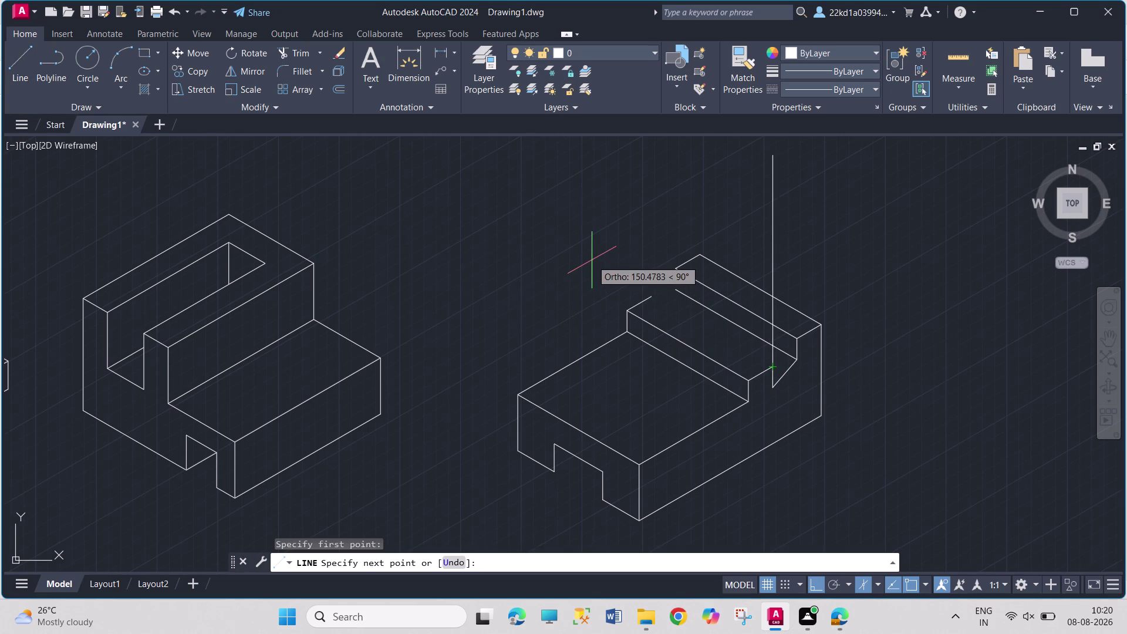
key(F5)
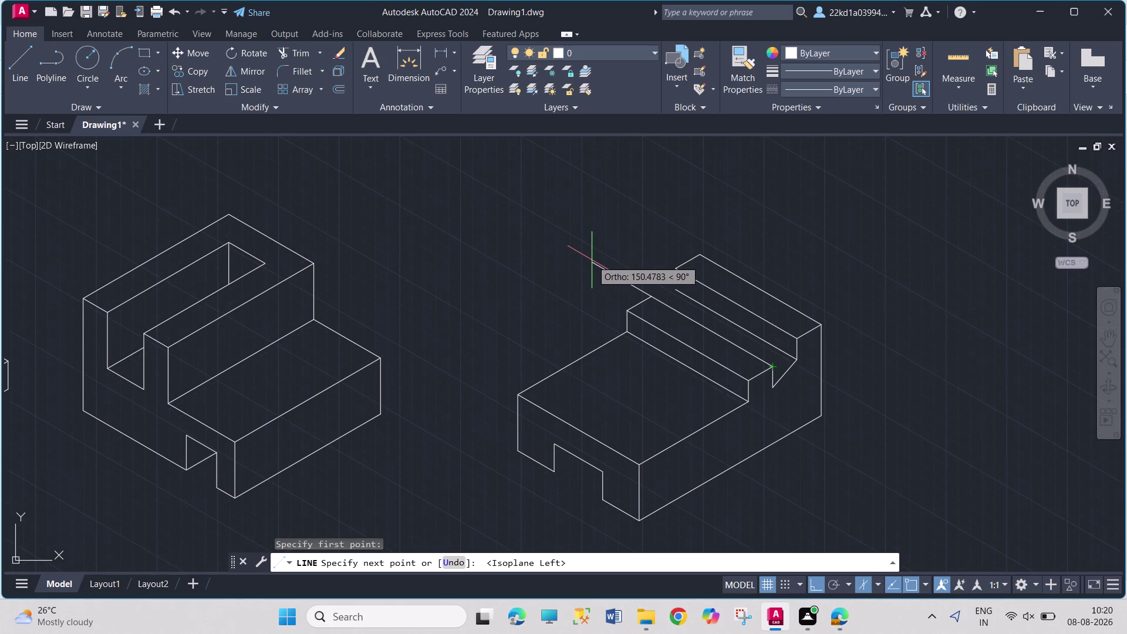
text(100)
key(Return)
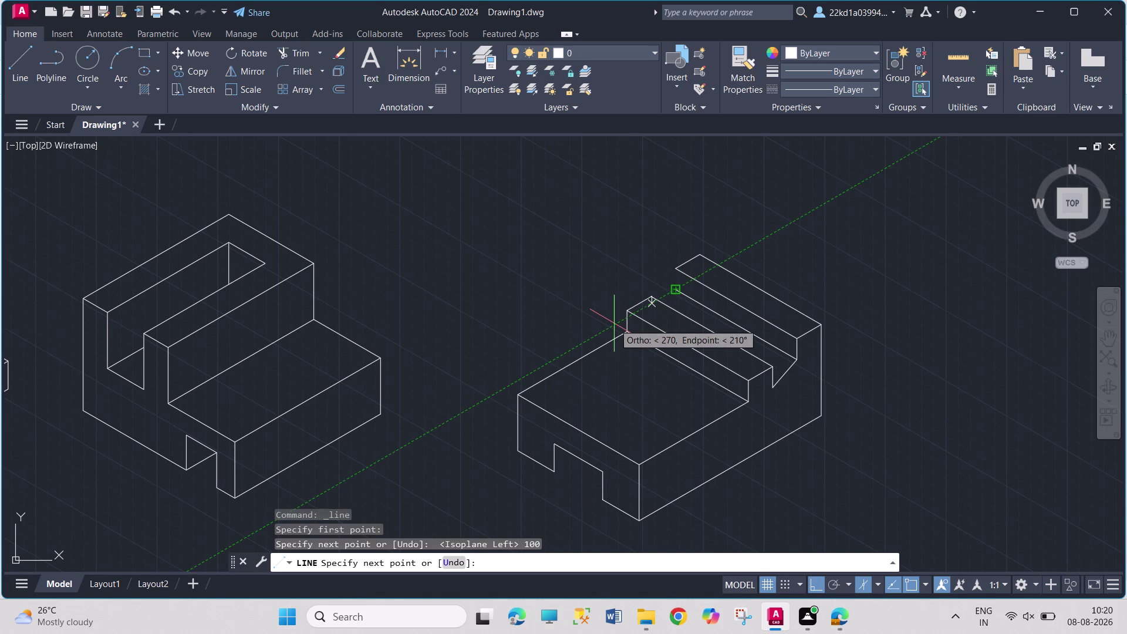
key(Escape)
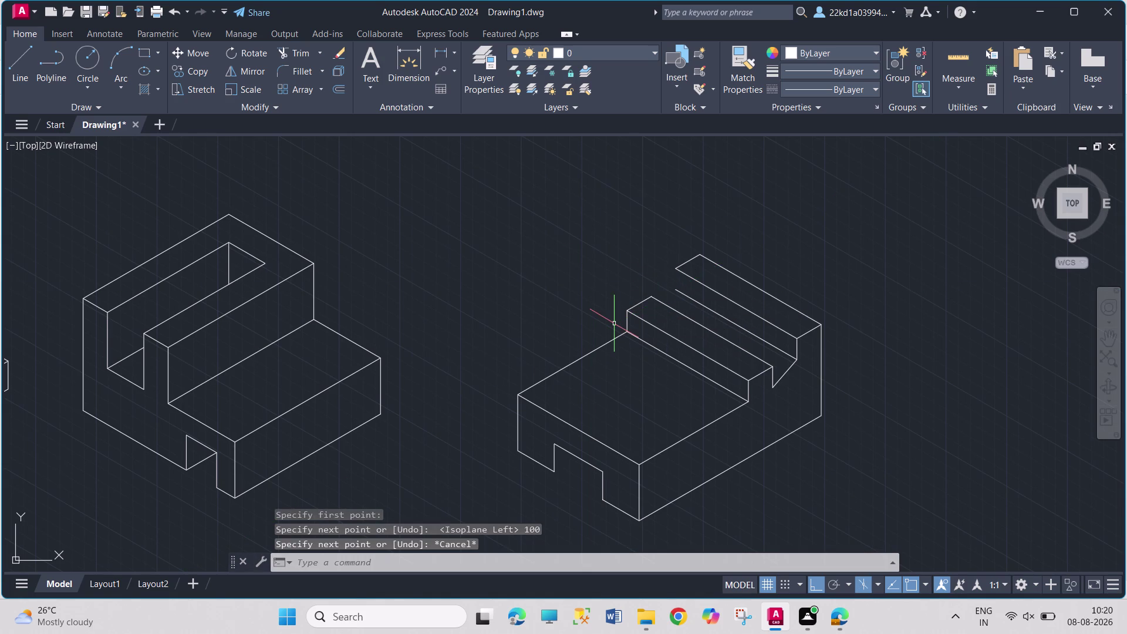
Start a line at the slot's far corner, abandon it, and select the slanted end edge.
click(23, 65)
click(673, 271)
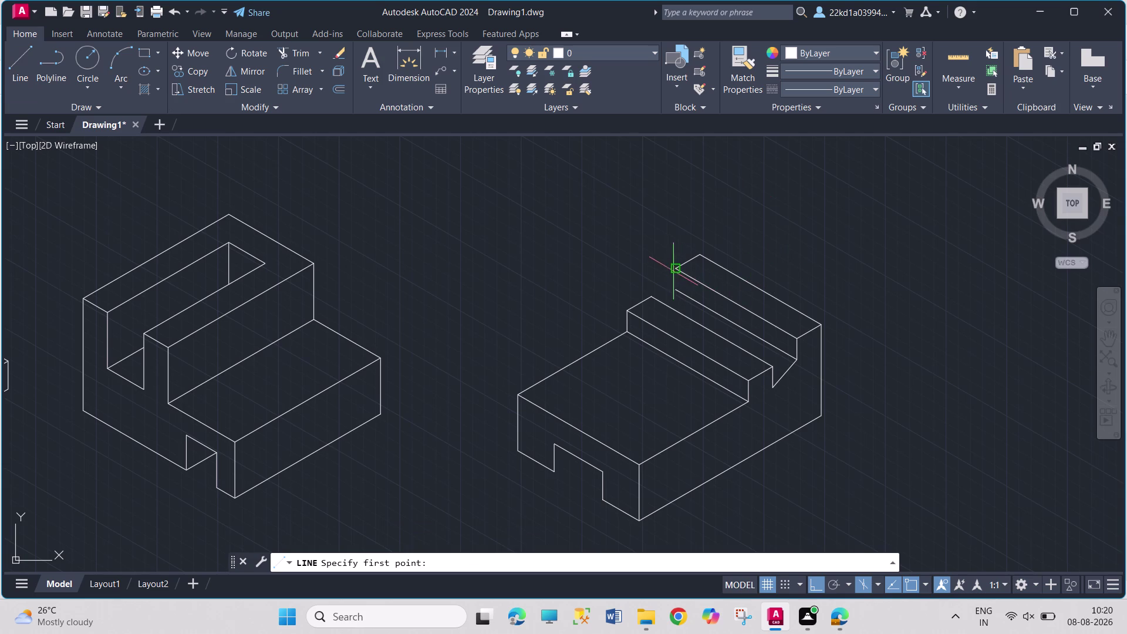
click(673, 293)
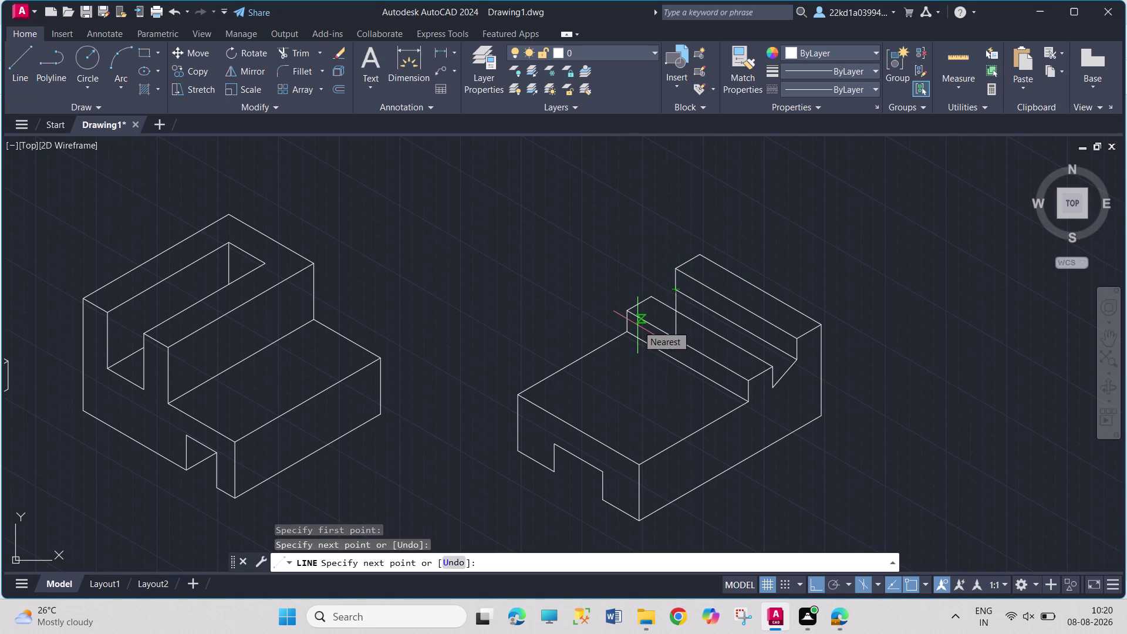
key(Escape)
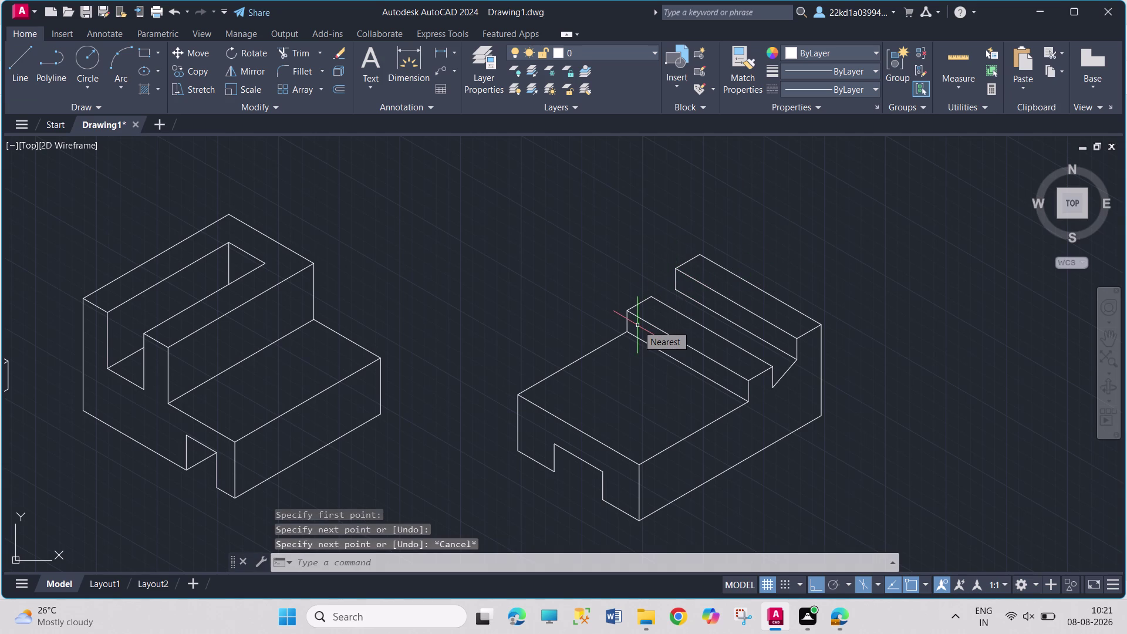
click(787, 374)
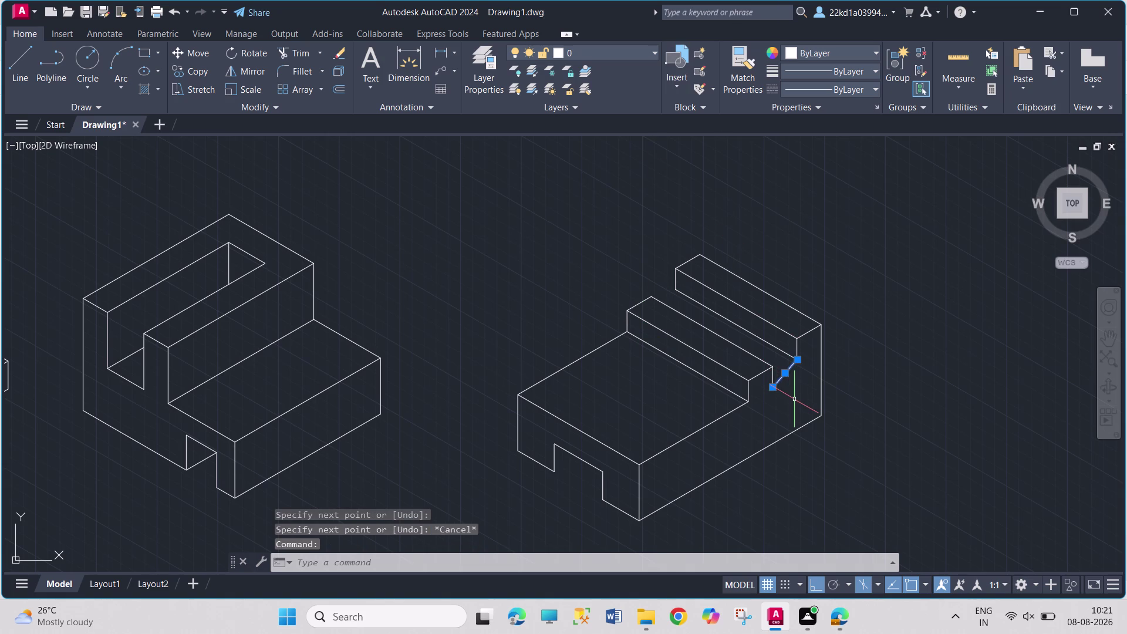
Try moving the slanted slot edge to the slot's left end, then undo it.
key(m)
key(Return)
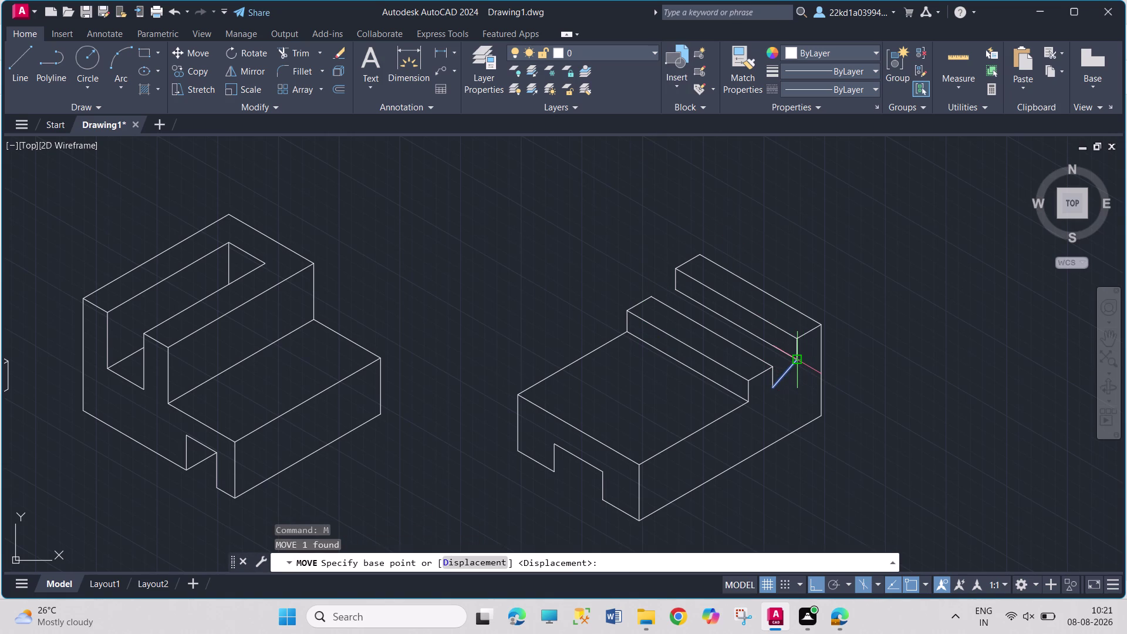
click(796, 362)
click(676, 291)
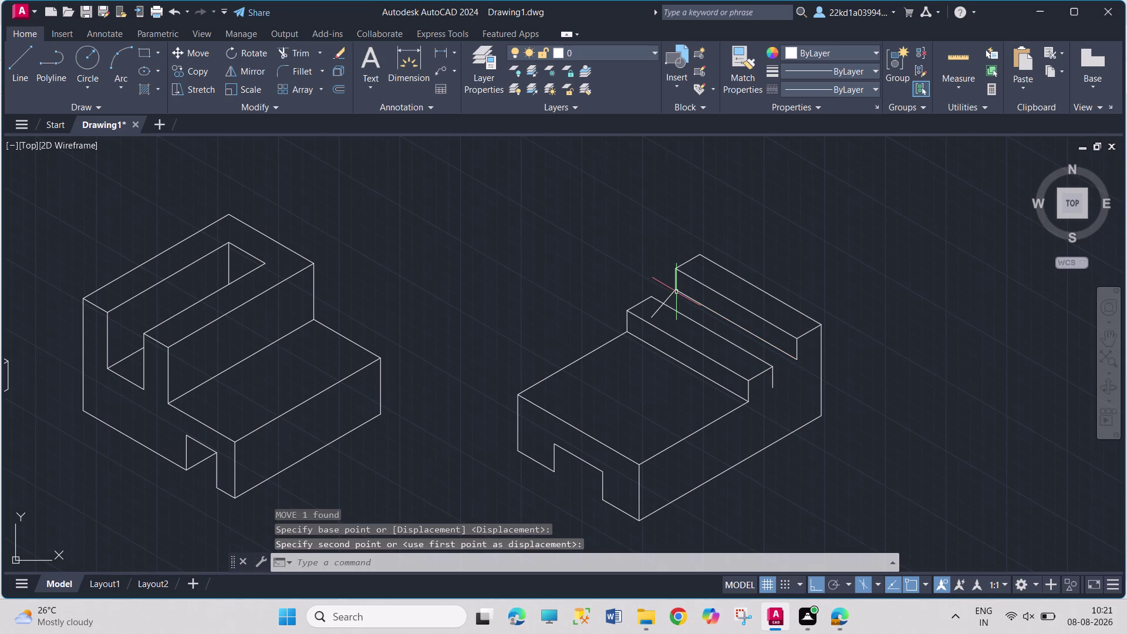
key(Escape)
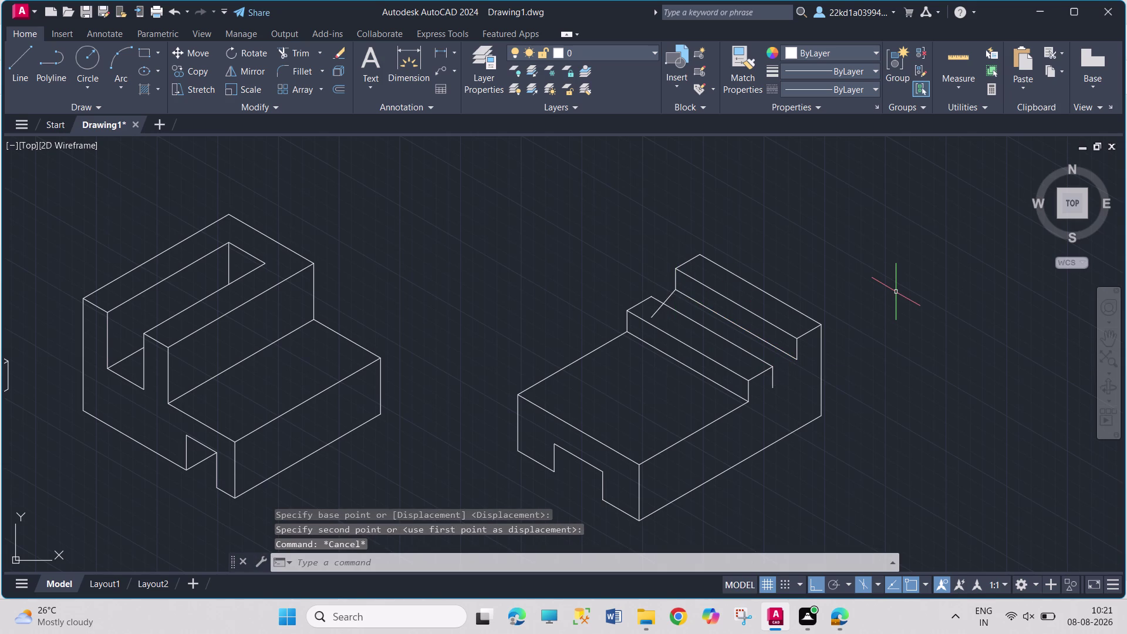
key(ctrl+z)
Copy the slanted slot edge to the slot's far left end.
key(c)
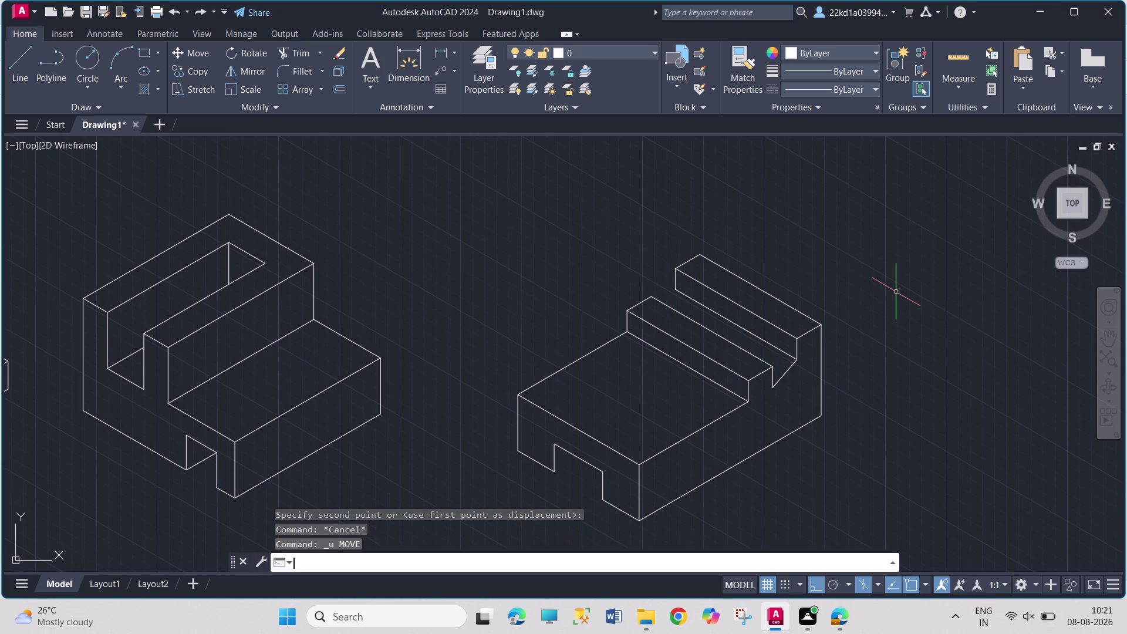
key(o)
key(Return)
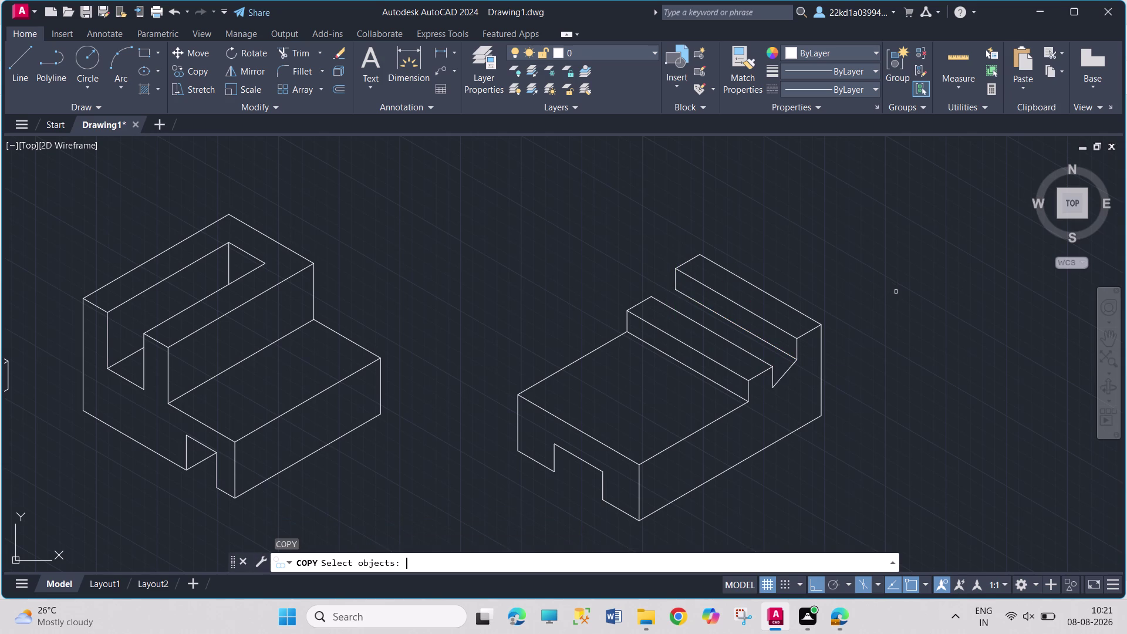
click(779, 378)
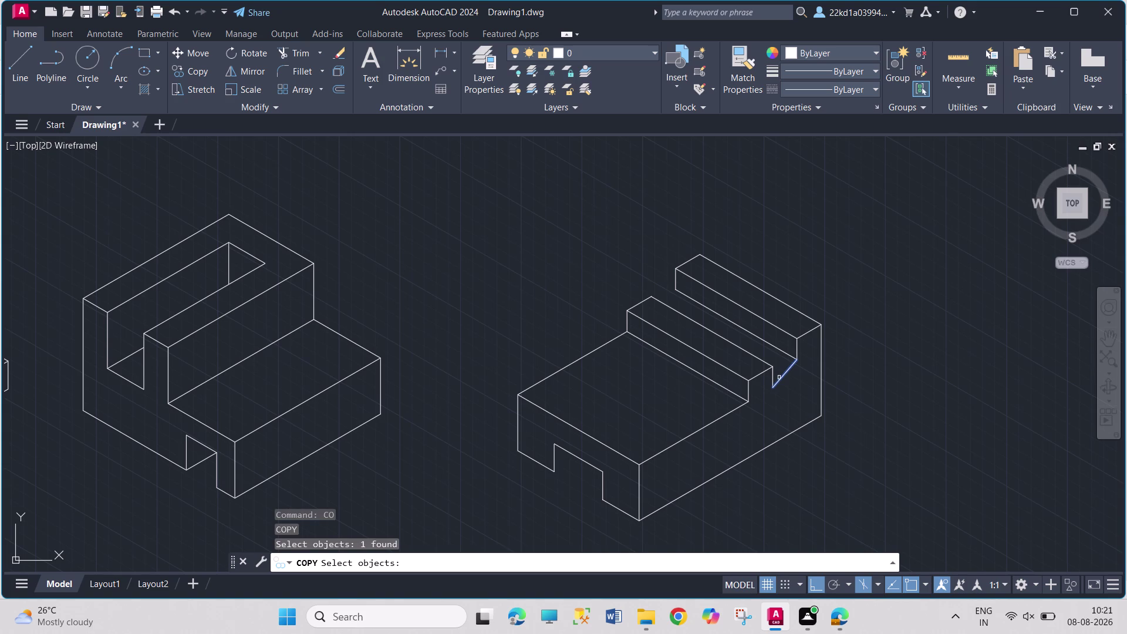
key(Return)
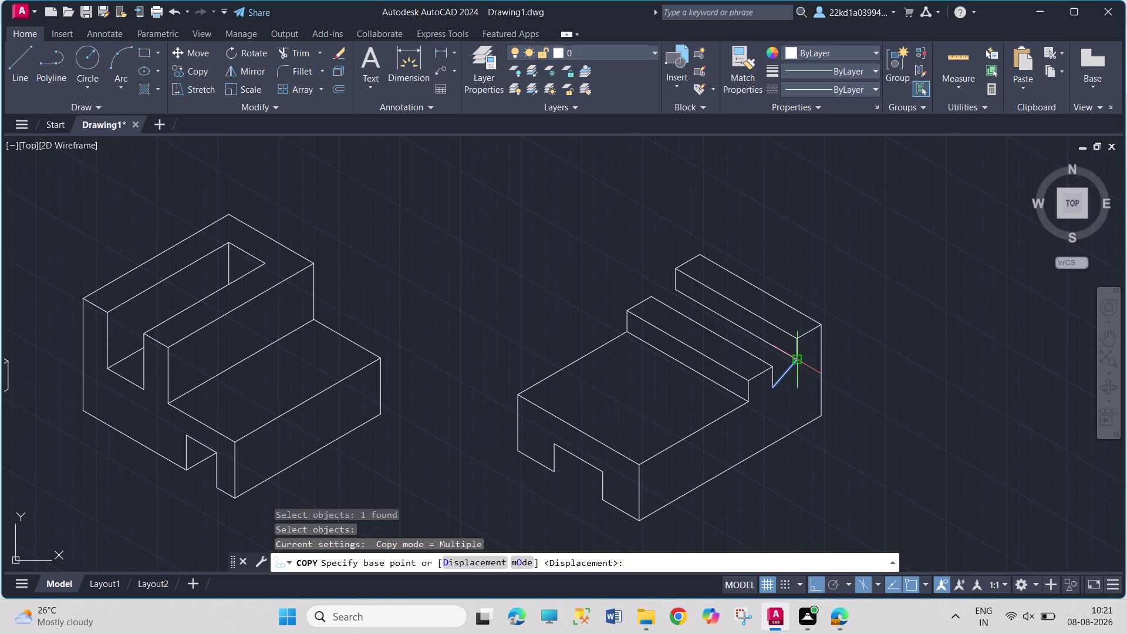
click(796, 359)
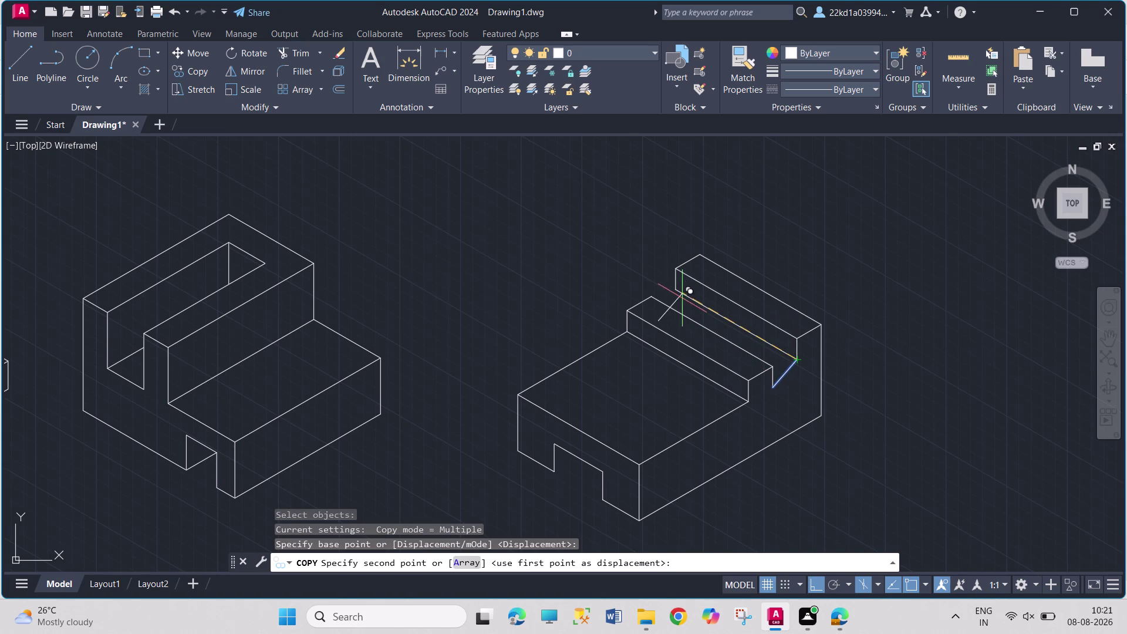
click(674, 291)
key(Escape)
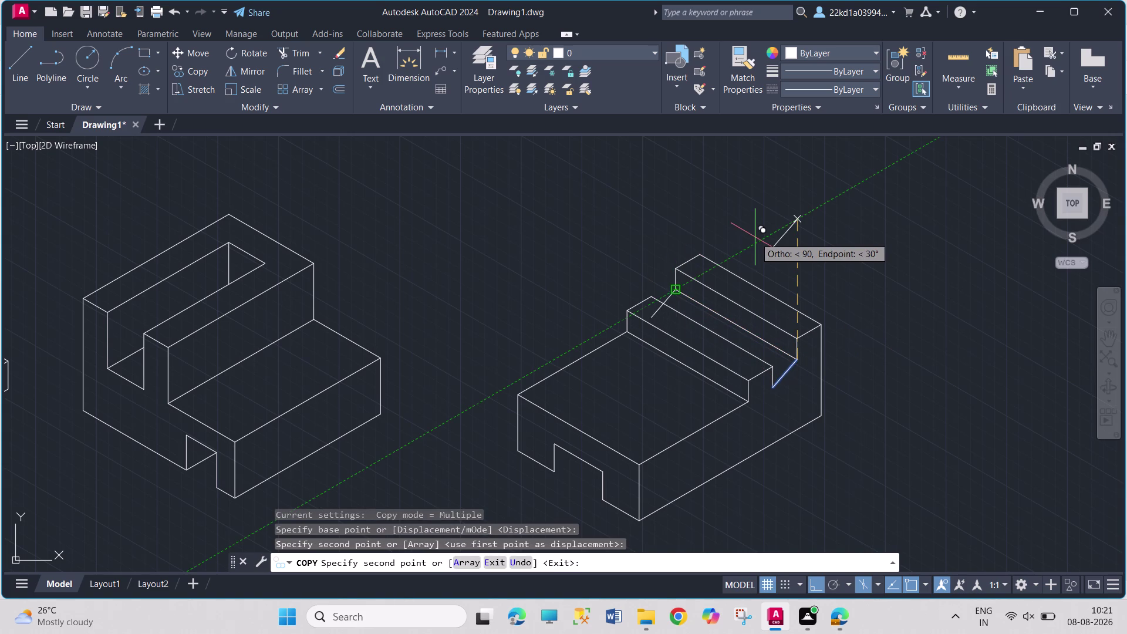
Trim away the overhanging line ends at the slot.
click(290, 55)
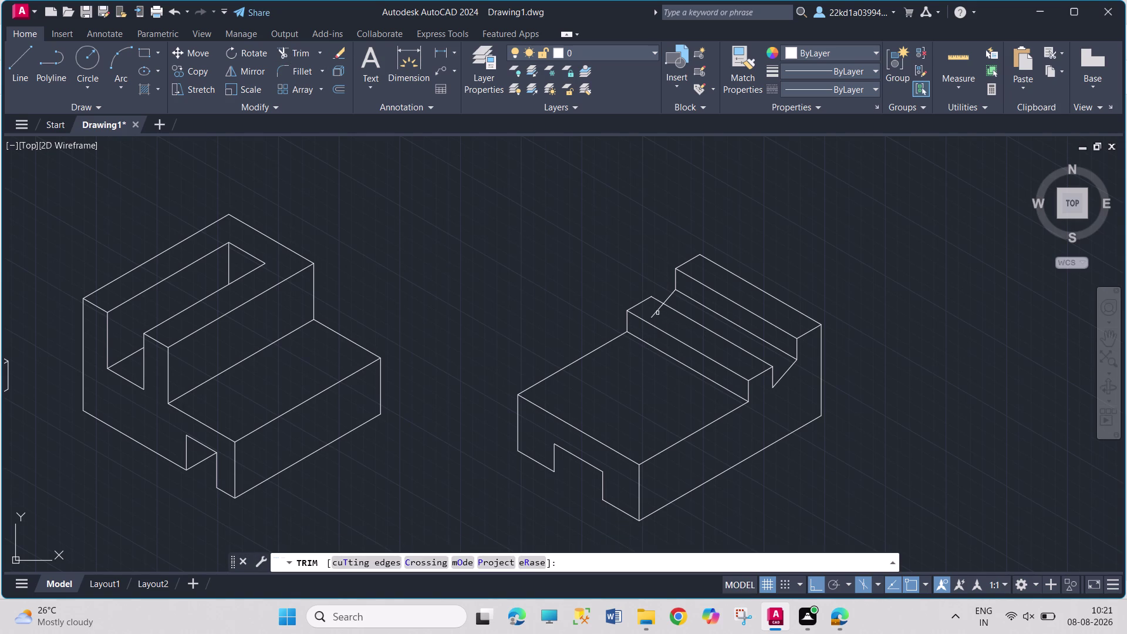
drag(656, 312, 661, 313)
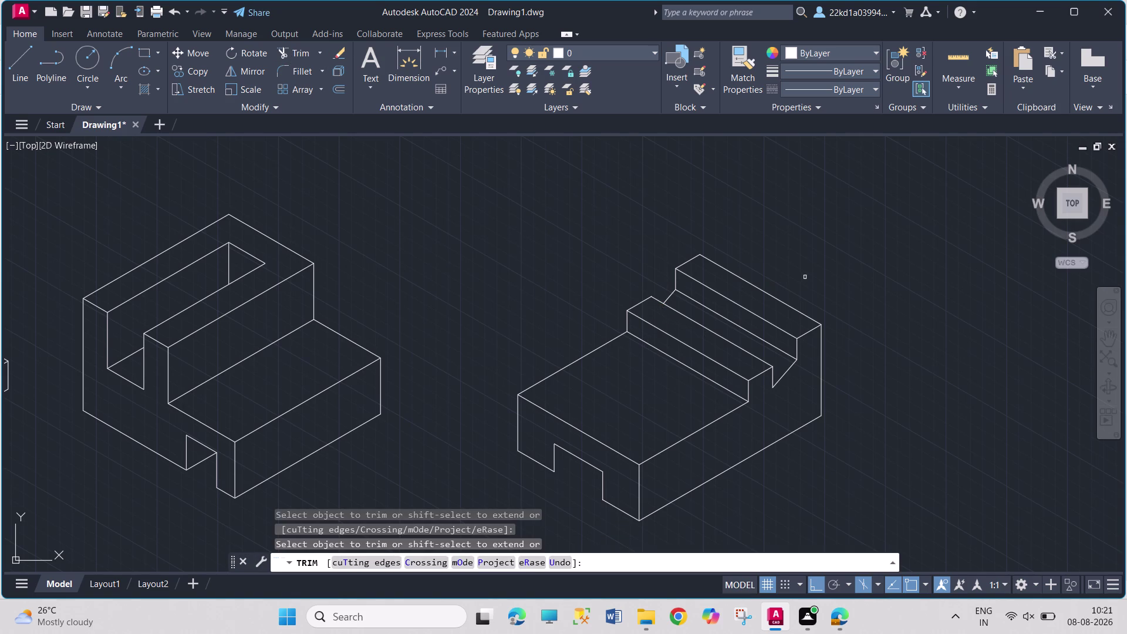
key(Escape)
key(Escape)
key(Escape)
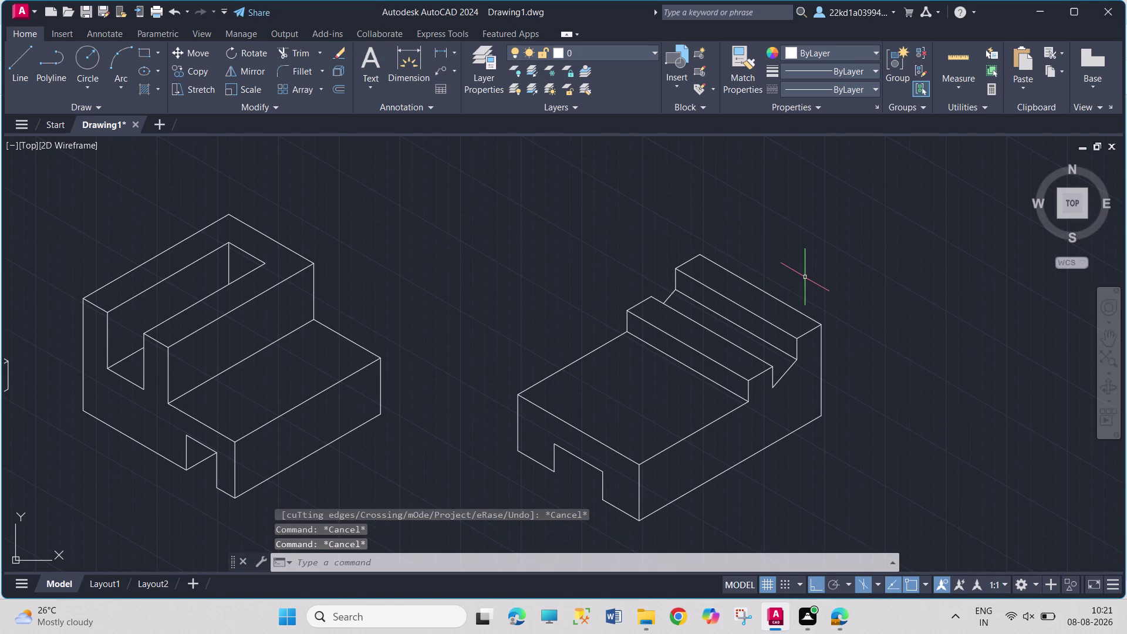
scroll(up, 3)
scroll(down, 3)
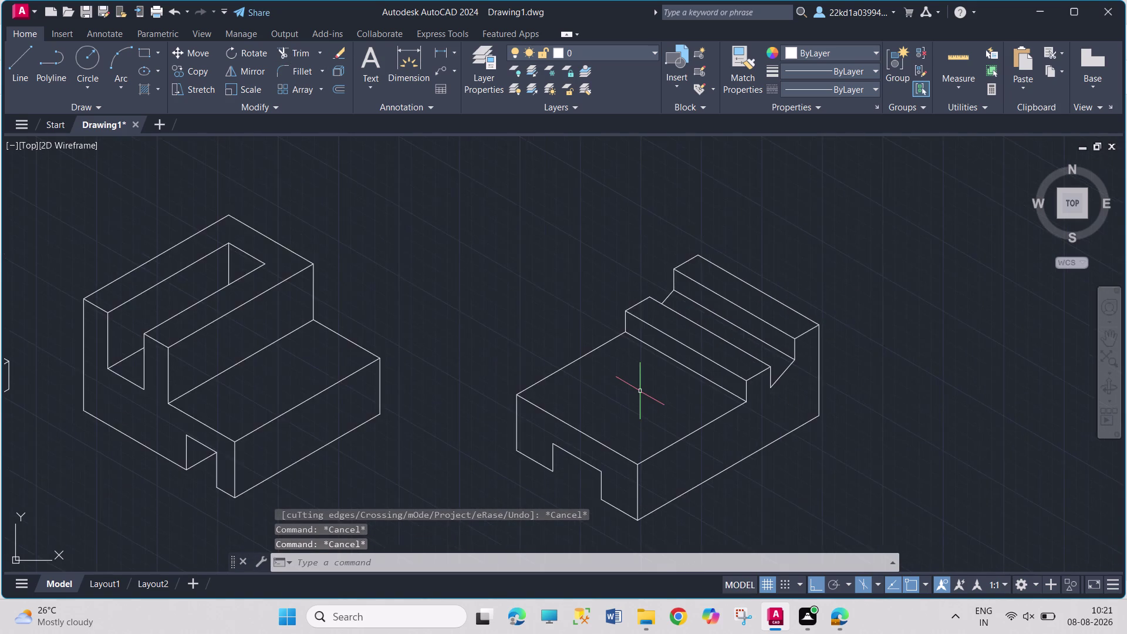
scroll(down, 3)
middle_drag(580, 311, 581, 311)
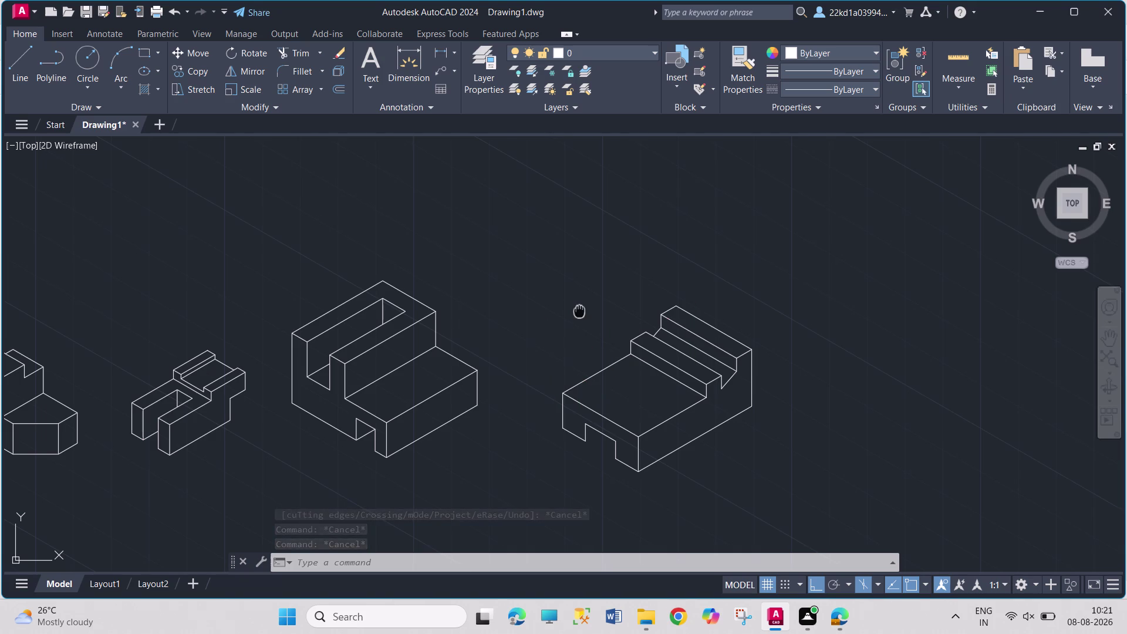
middle_drag(581, 311, 817, 267)
scroll(up, 3)
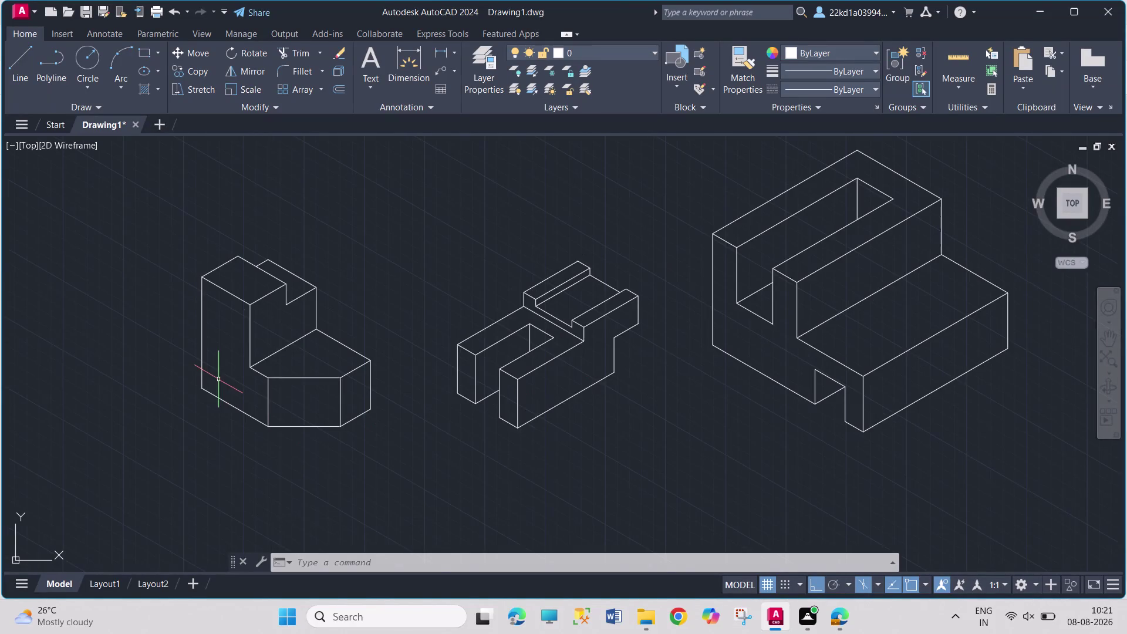
scroll(up, 3)
middle_drag(466, 347, 704, 307)
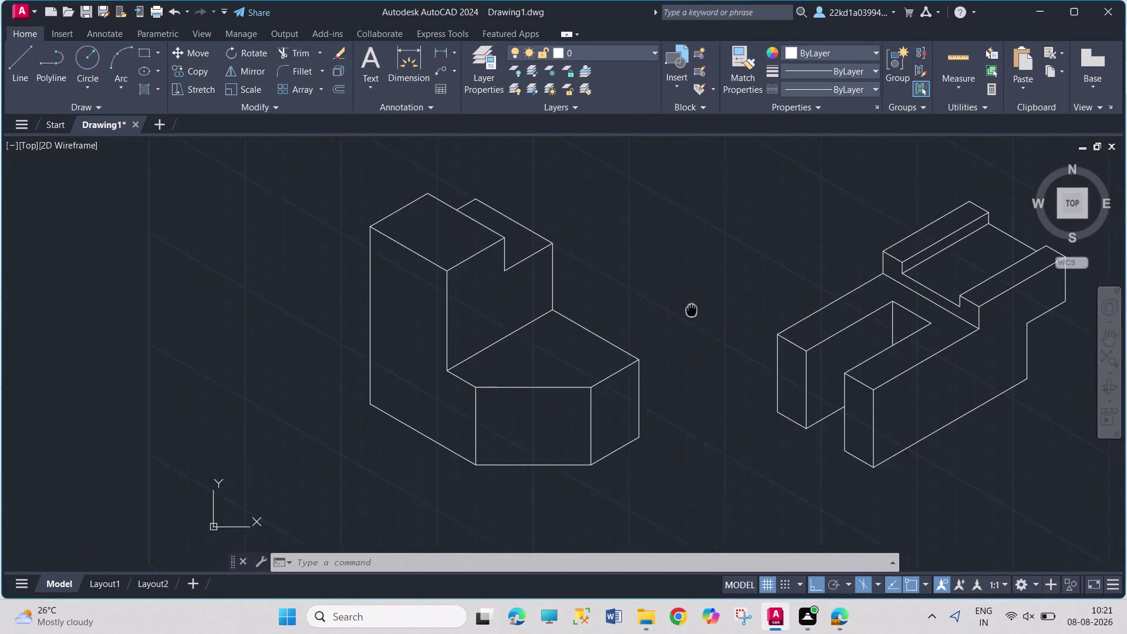
middle_drag(705, 307, 705, 307)
scroll(down, 3)
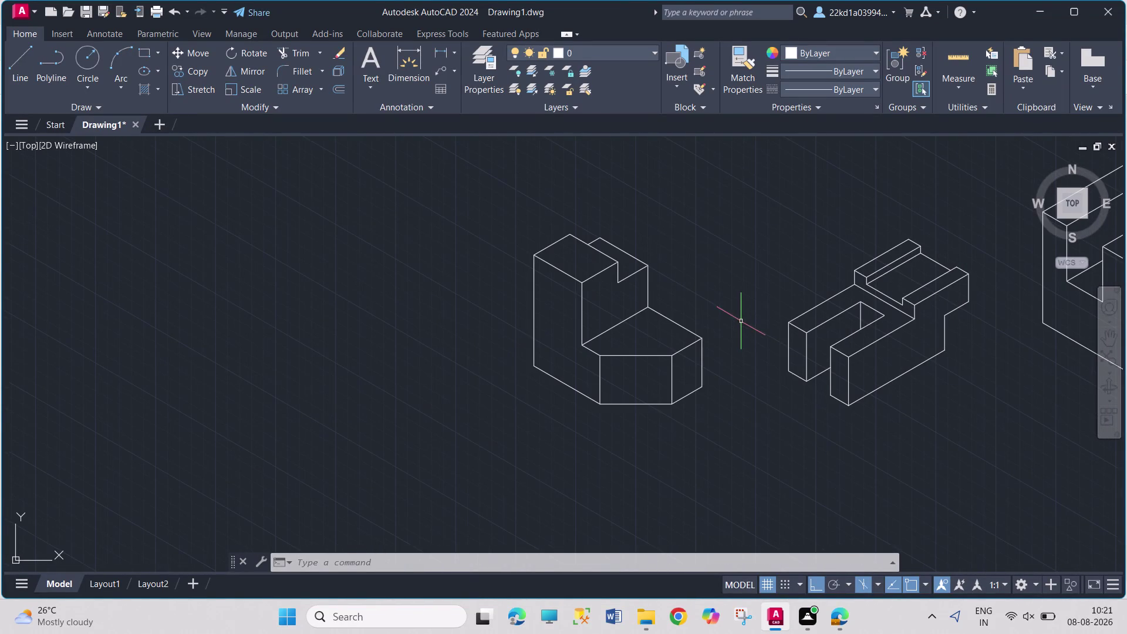
middle_drag(742, 323, 725, 316)
drag(730, 185, 730, 235)
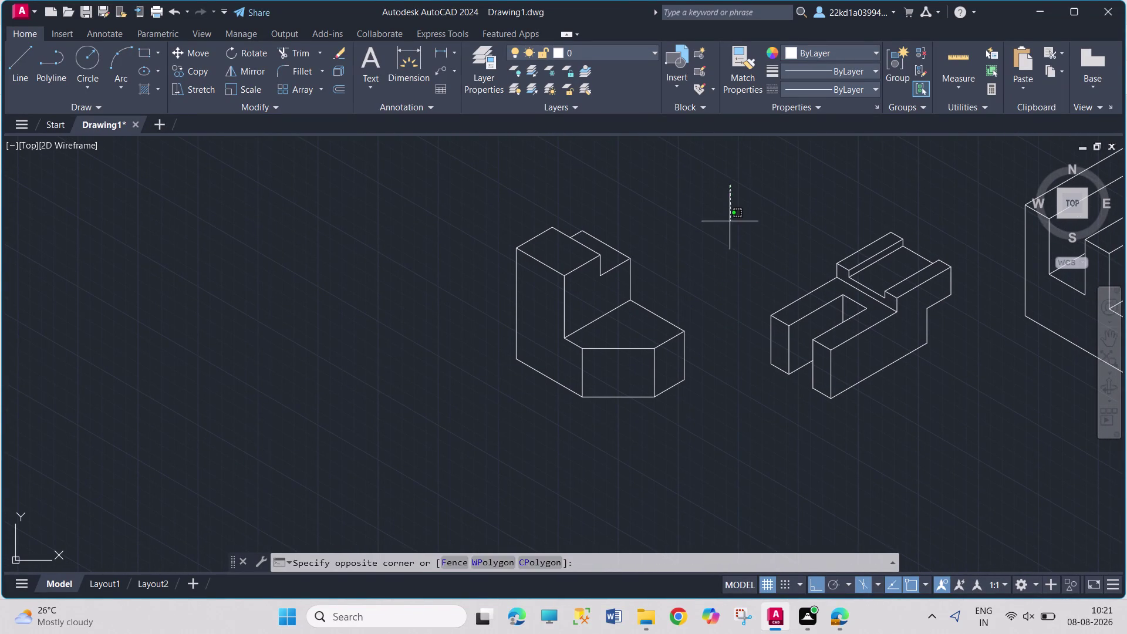
drag(729, 235, 479, 427)
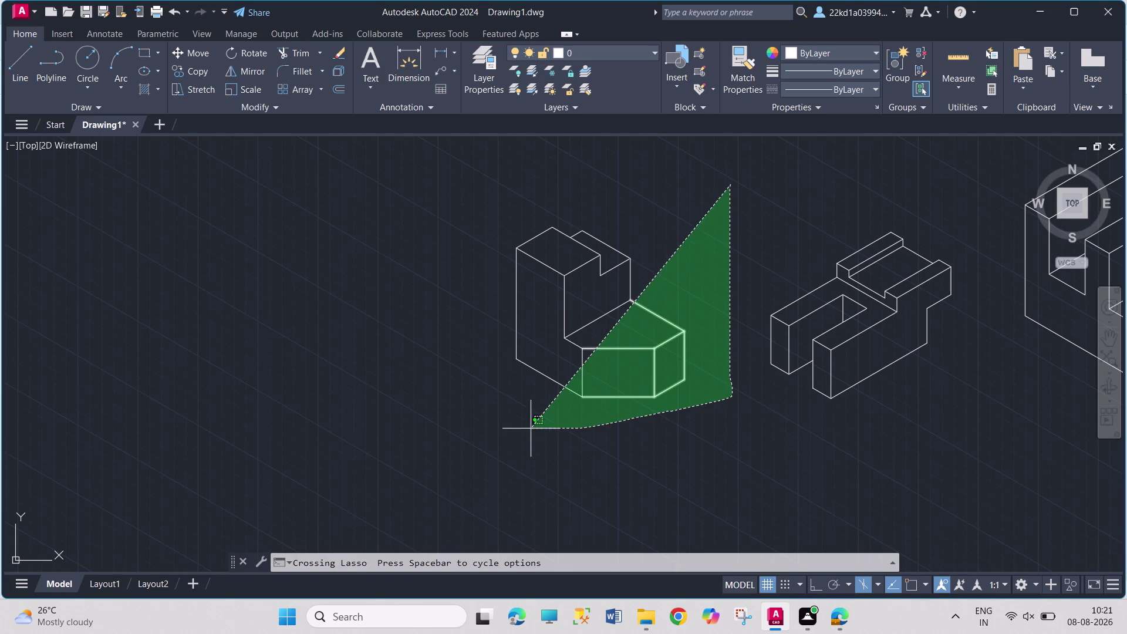
drag(479, 428, 461, 213)
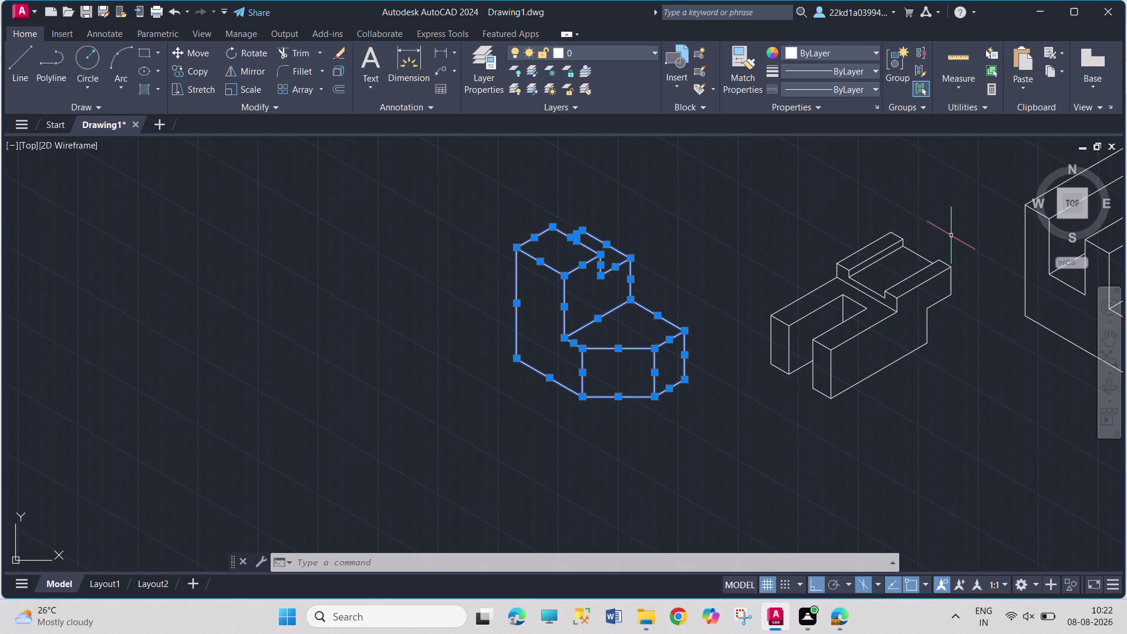
key(m)
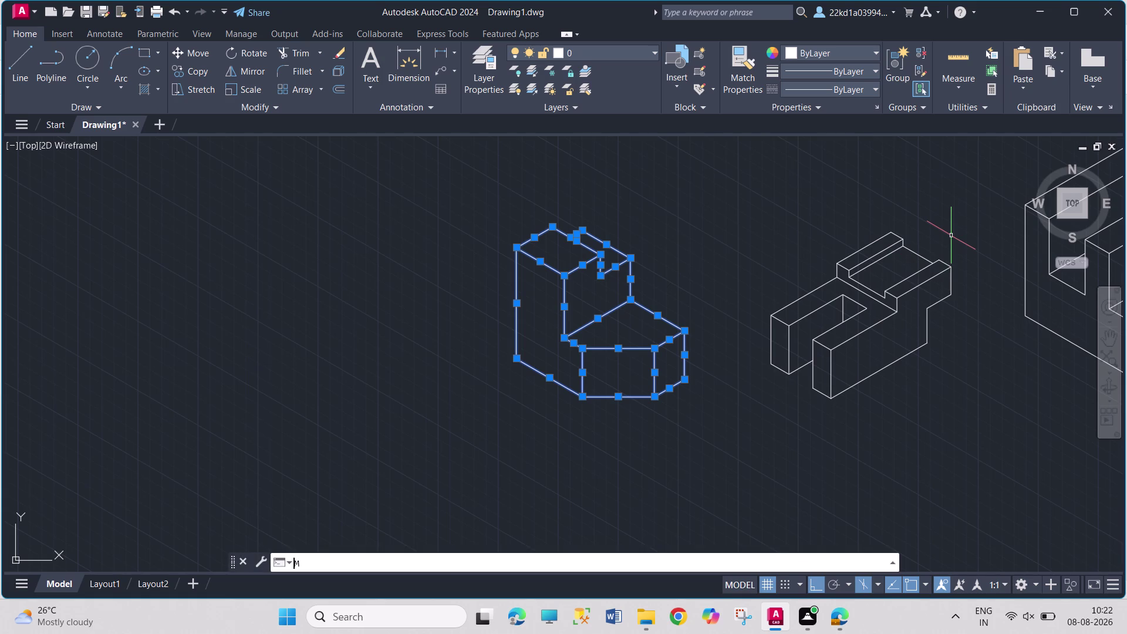
key(Return)
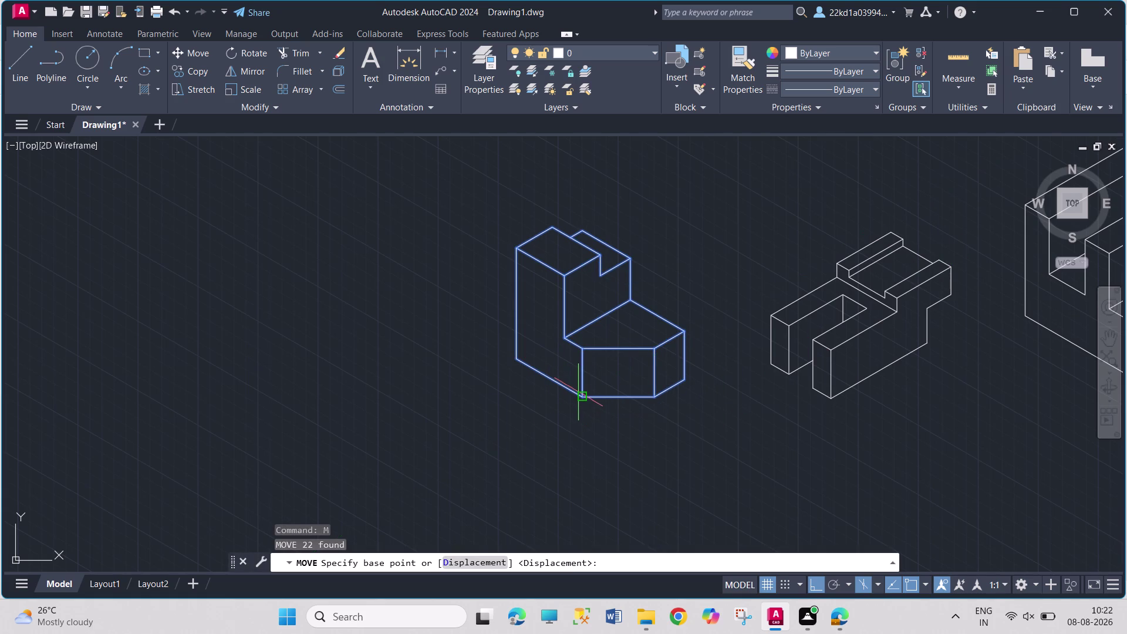
click(582, 392)
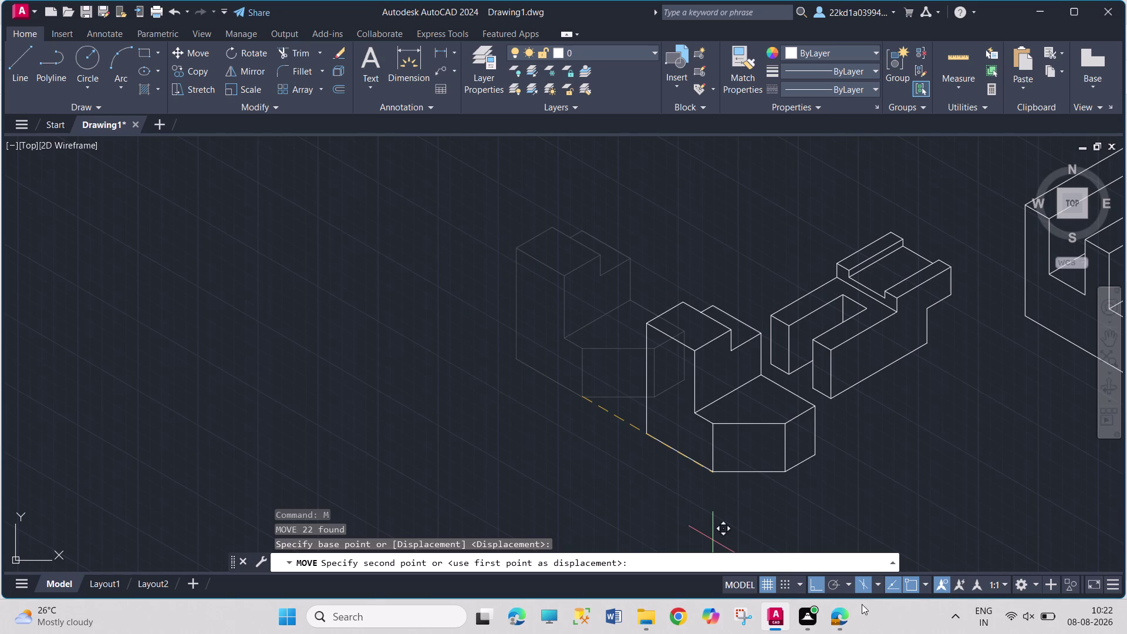
click(818, 586)
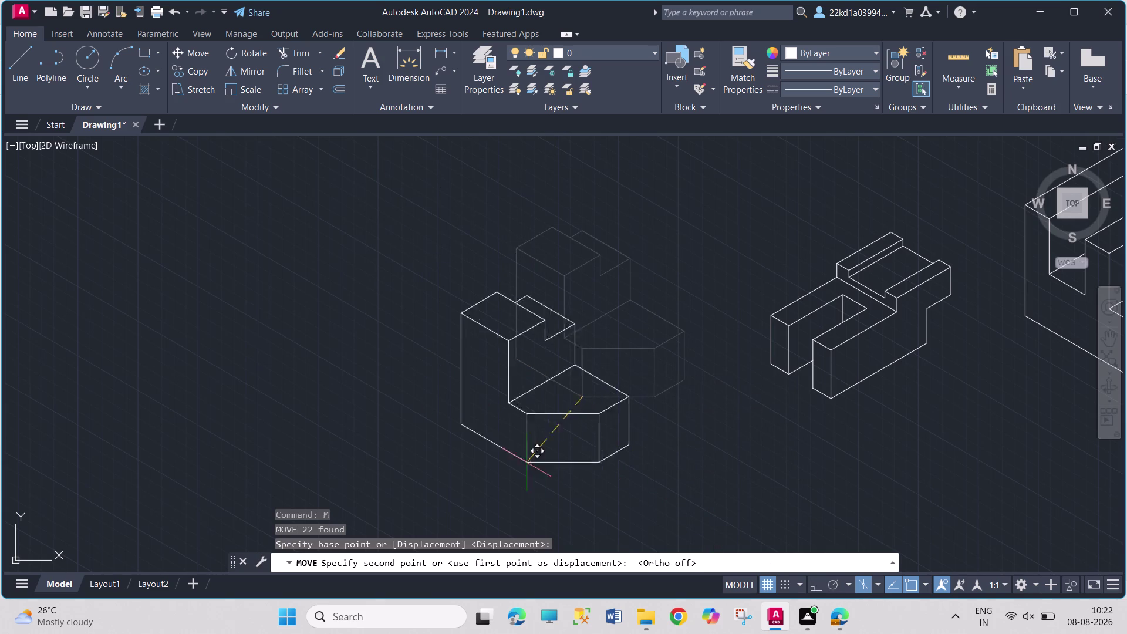
click(813, 589)
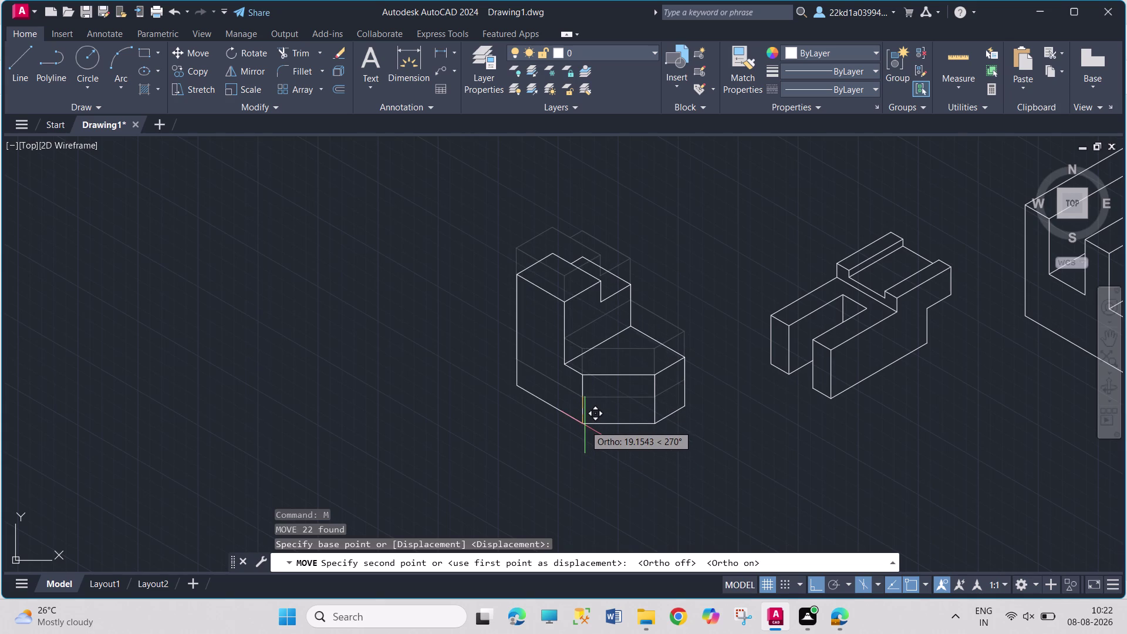
key(F5)
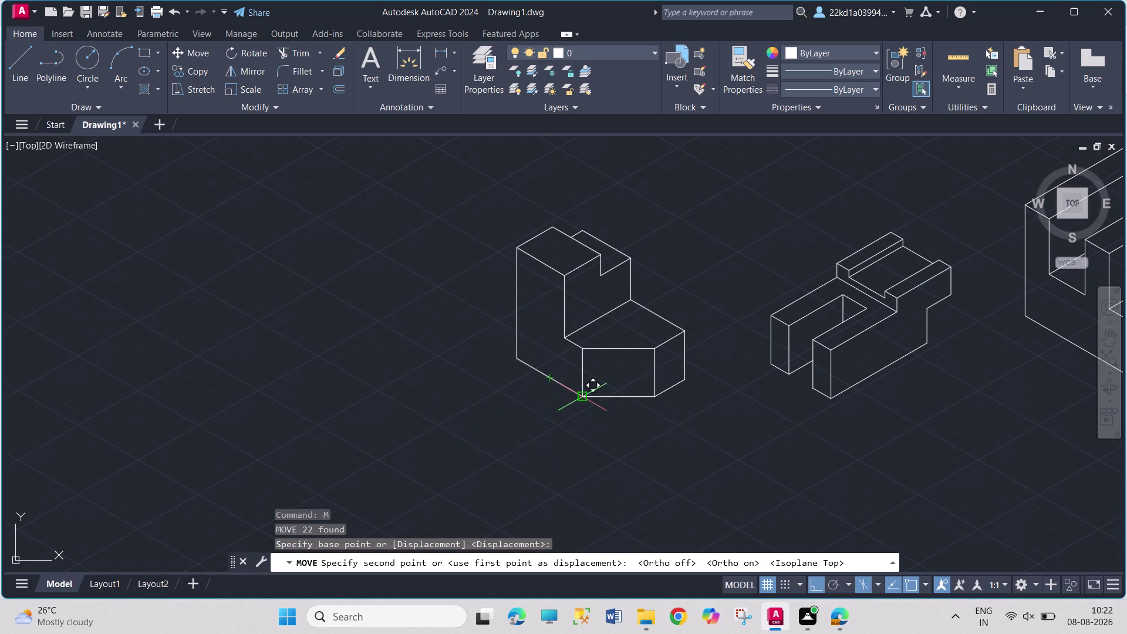
click(579, 400)
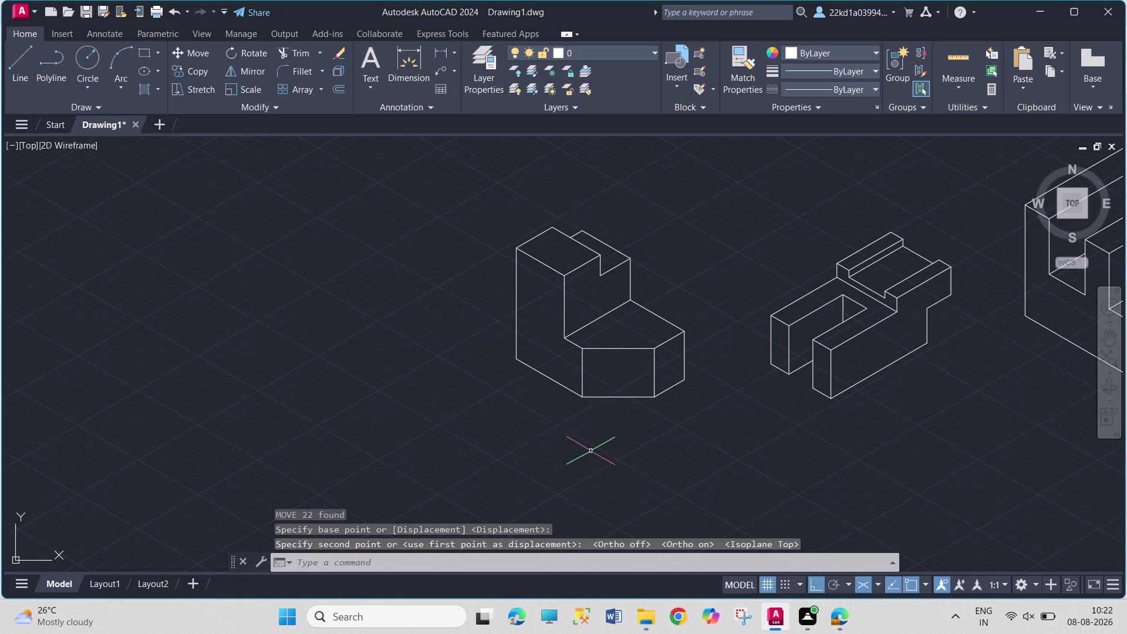
key(Escape)
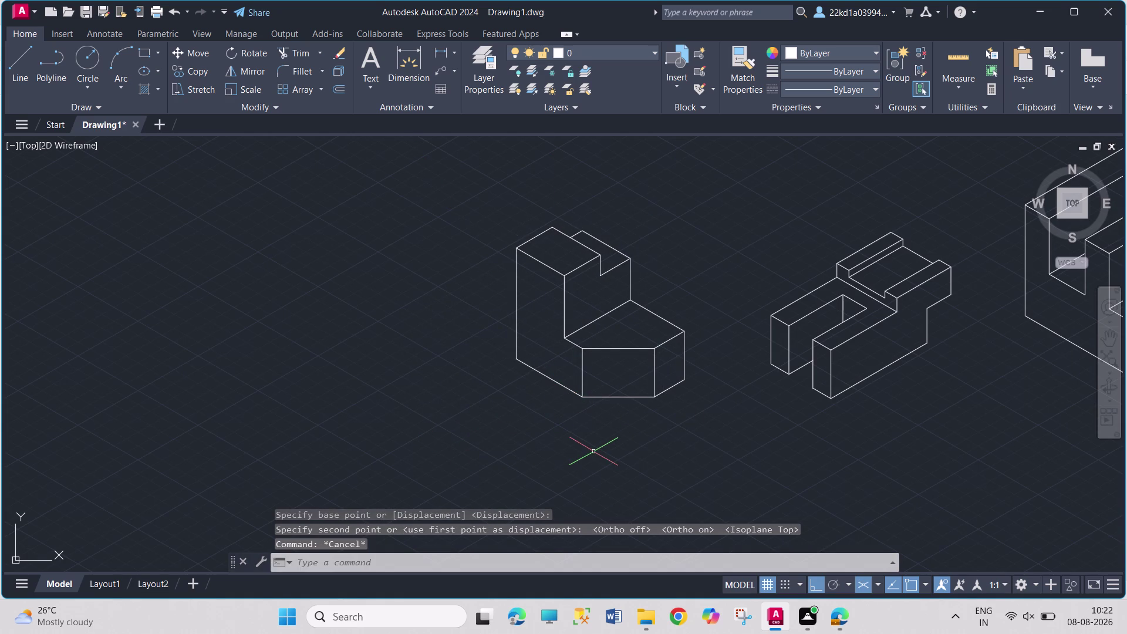
middle_drag(819, 472, 480, 479)
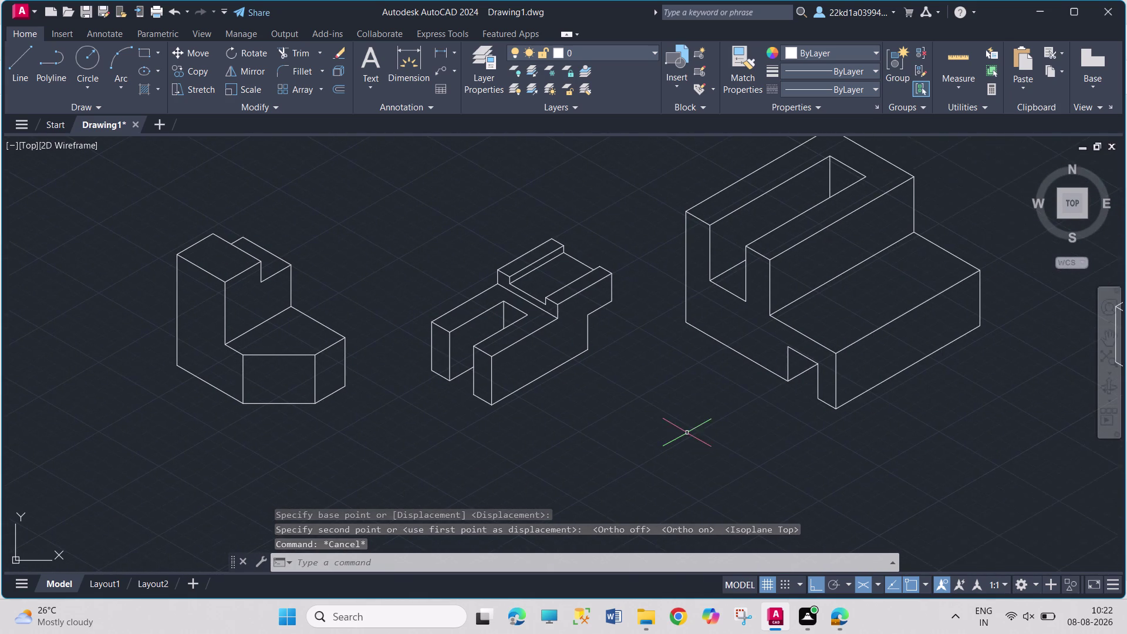
middle_drag(727, 422, 826, 455)
text(D)
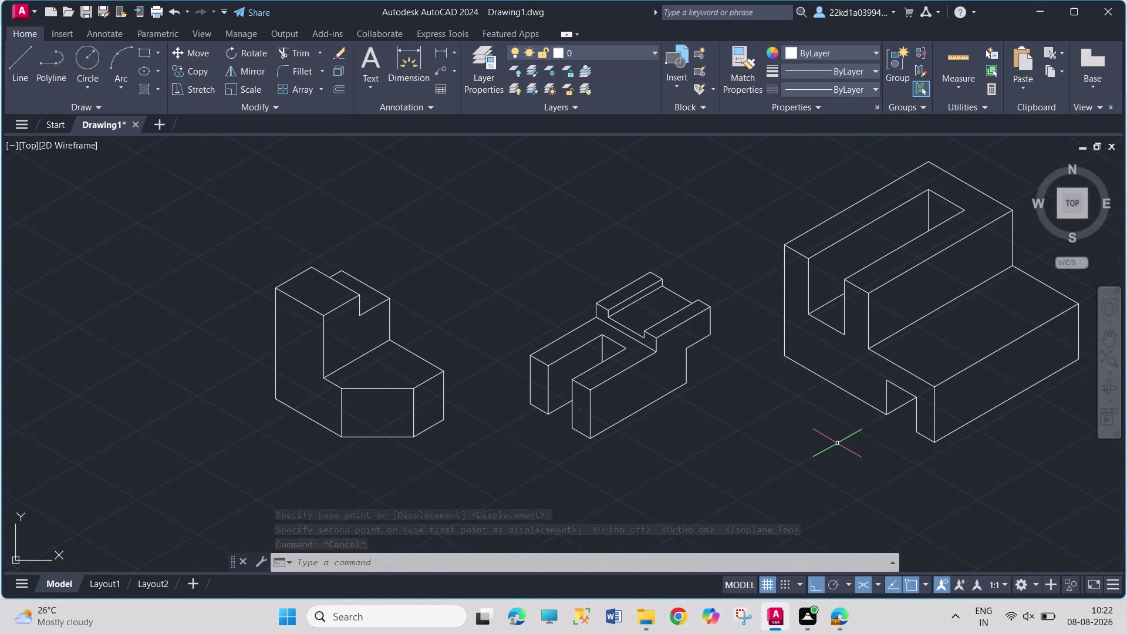
text(IM)
key(Return)
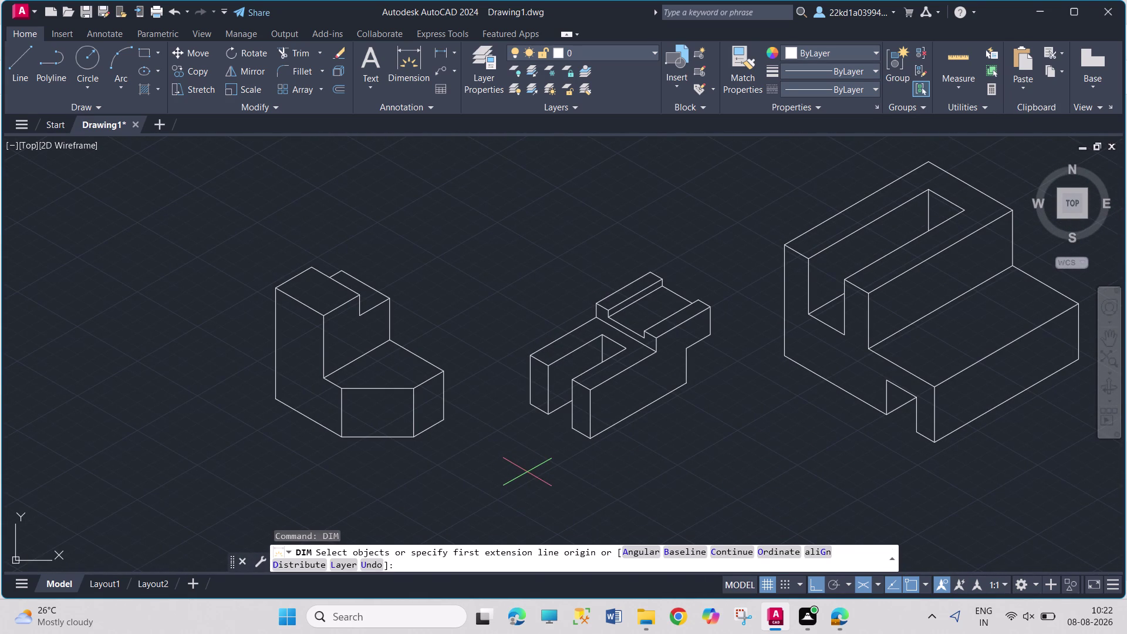
Zoom in on the L-shaped model and cancel a trial dimension on its bottom edge.
middle_drag(528, 473, 707, 463)
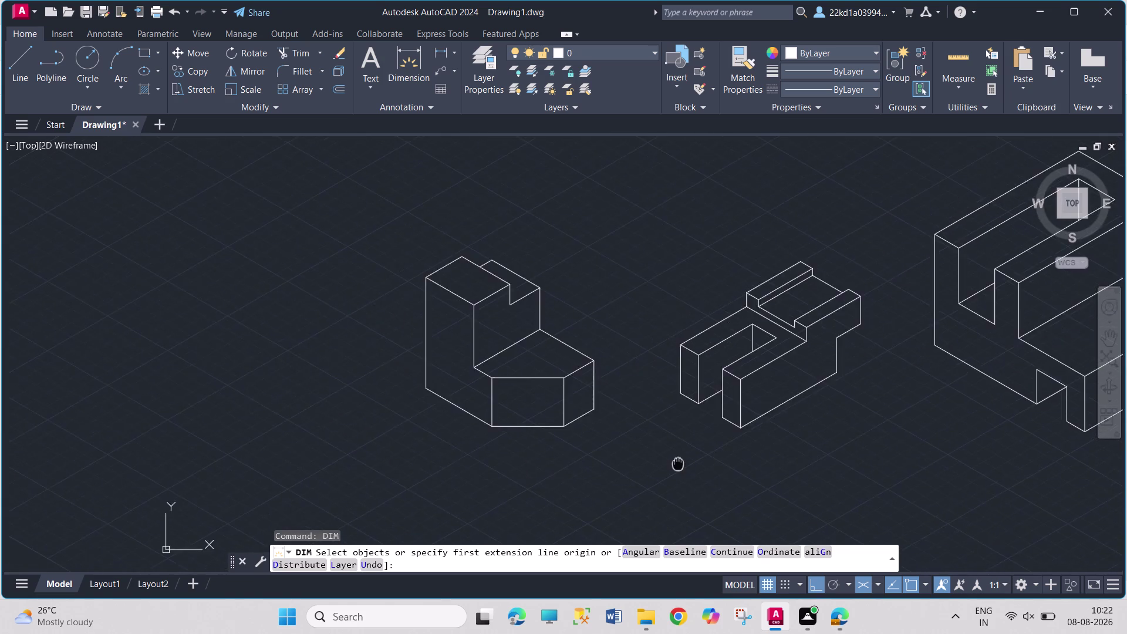
middle_drag(707, 463, 712, 460)
scroll(up, 3)
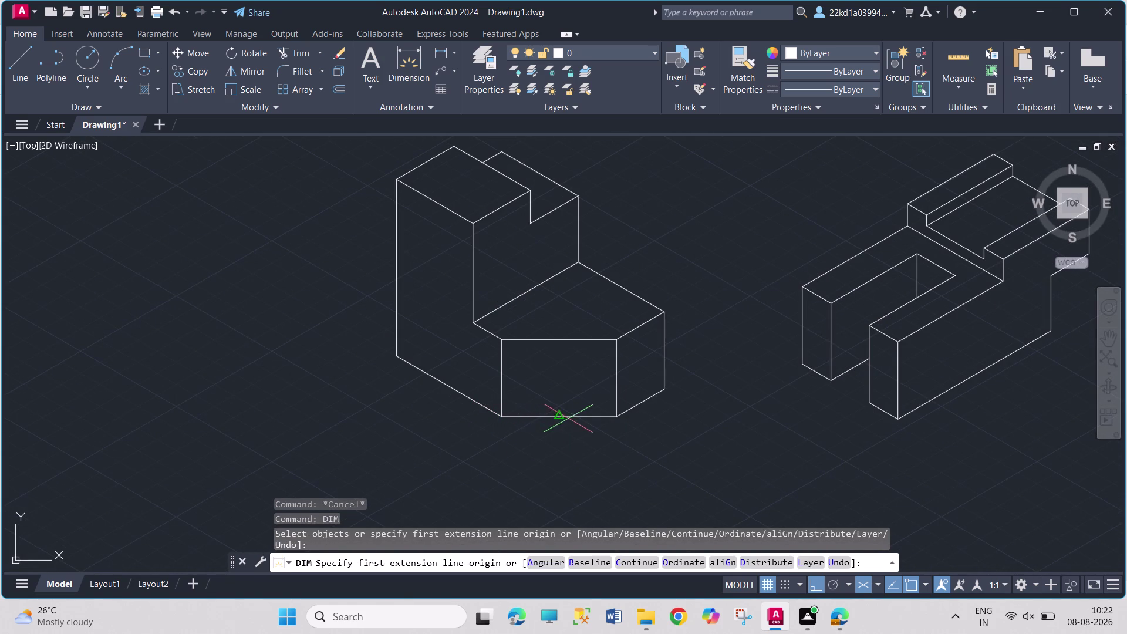
click(503, 417)
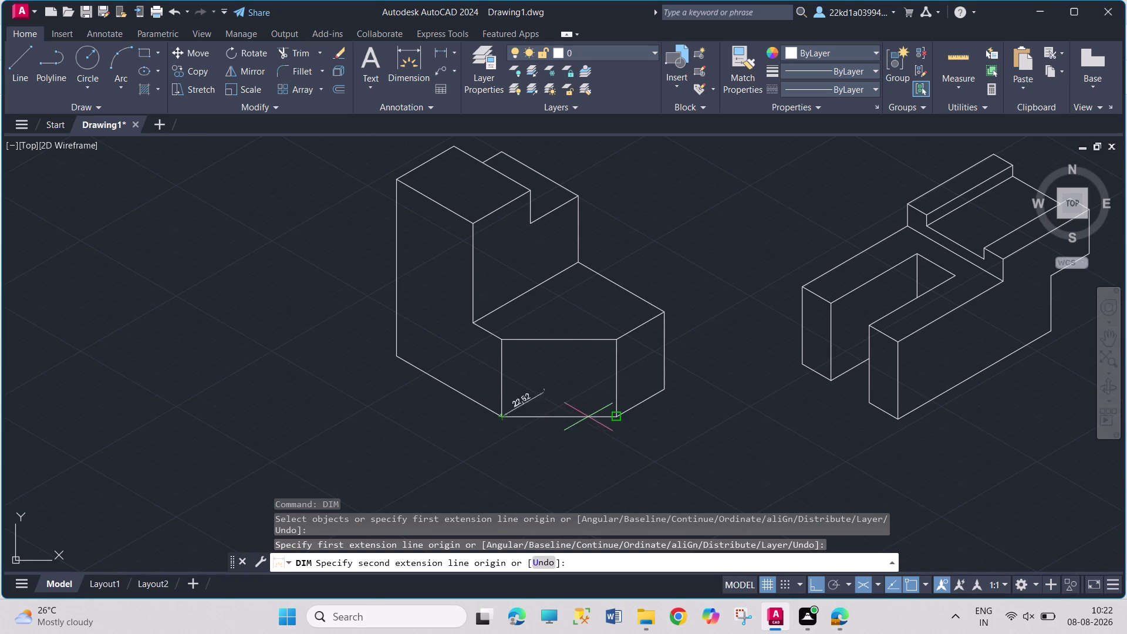
click(619, 417)
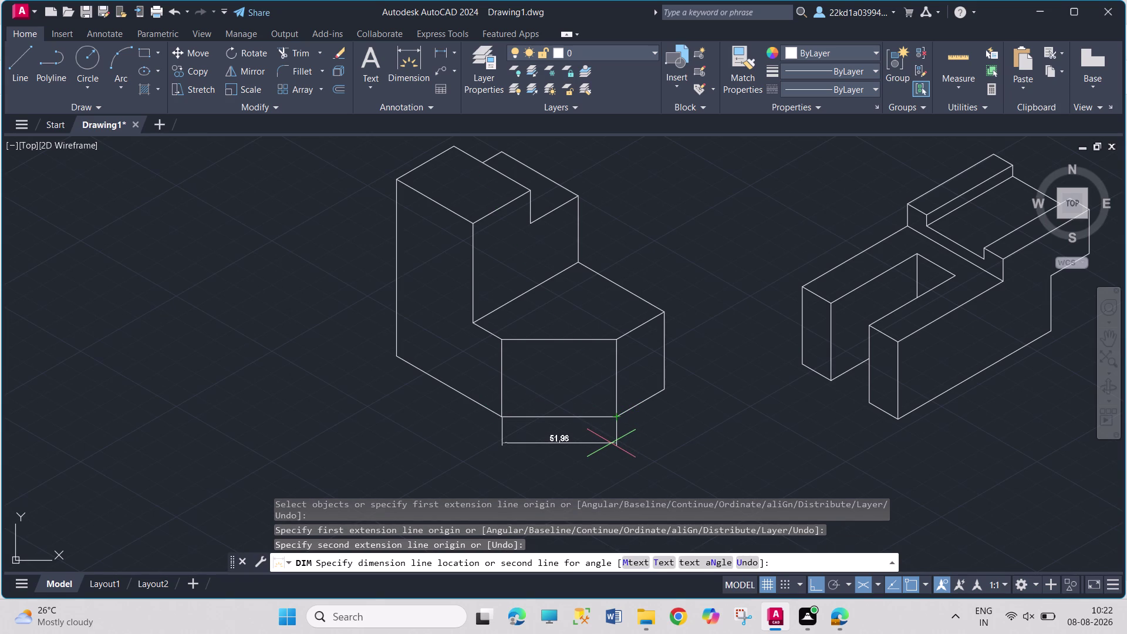
key(Escape)
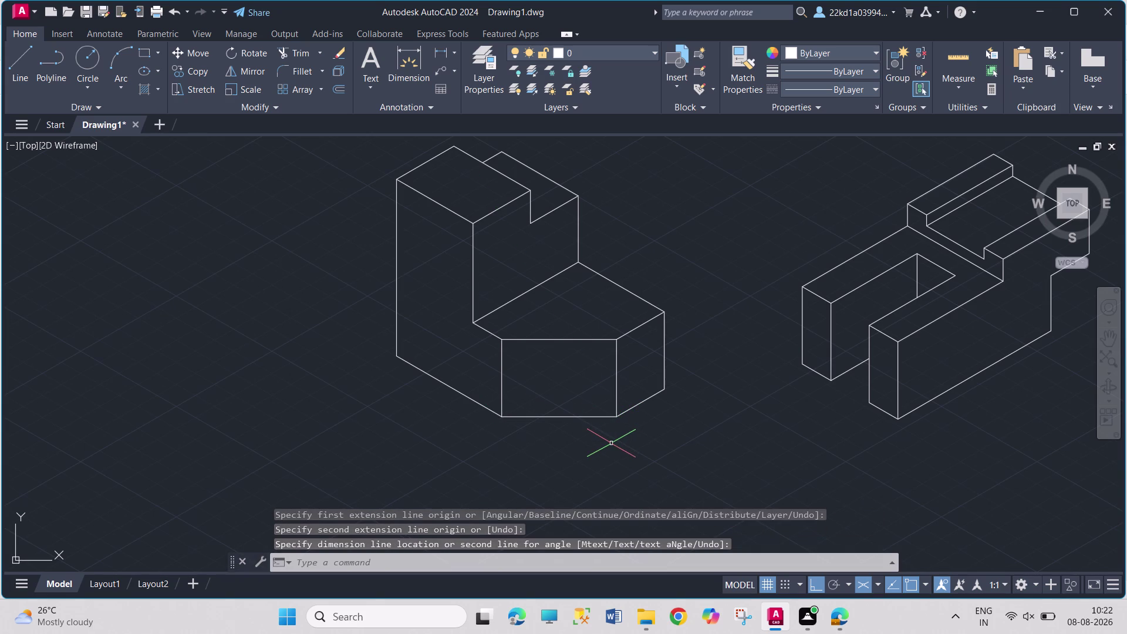
Cancel a trial linear dimension on the lower-left edge and open the dimension types list.
click(437, 49)
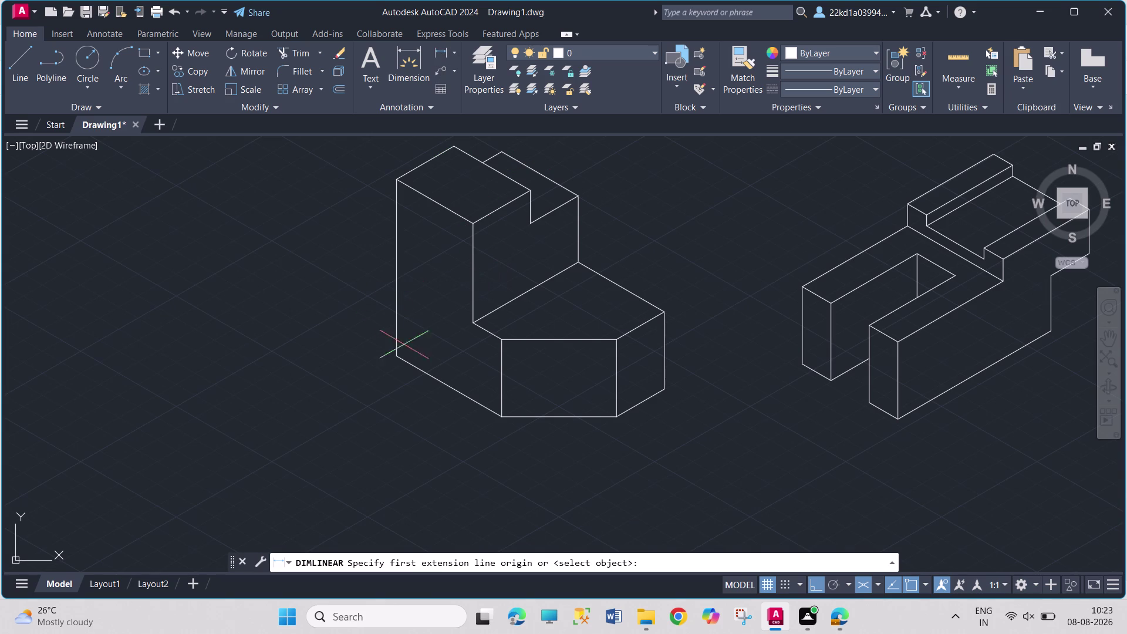
click(401, 358)
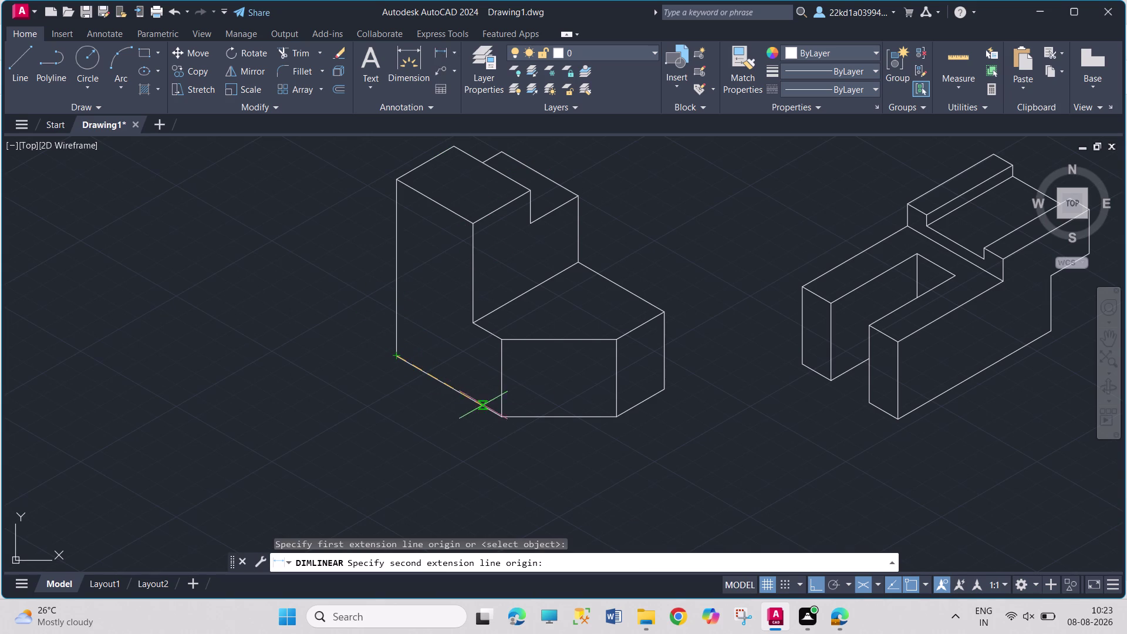
click(502, 420)
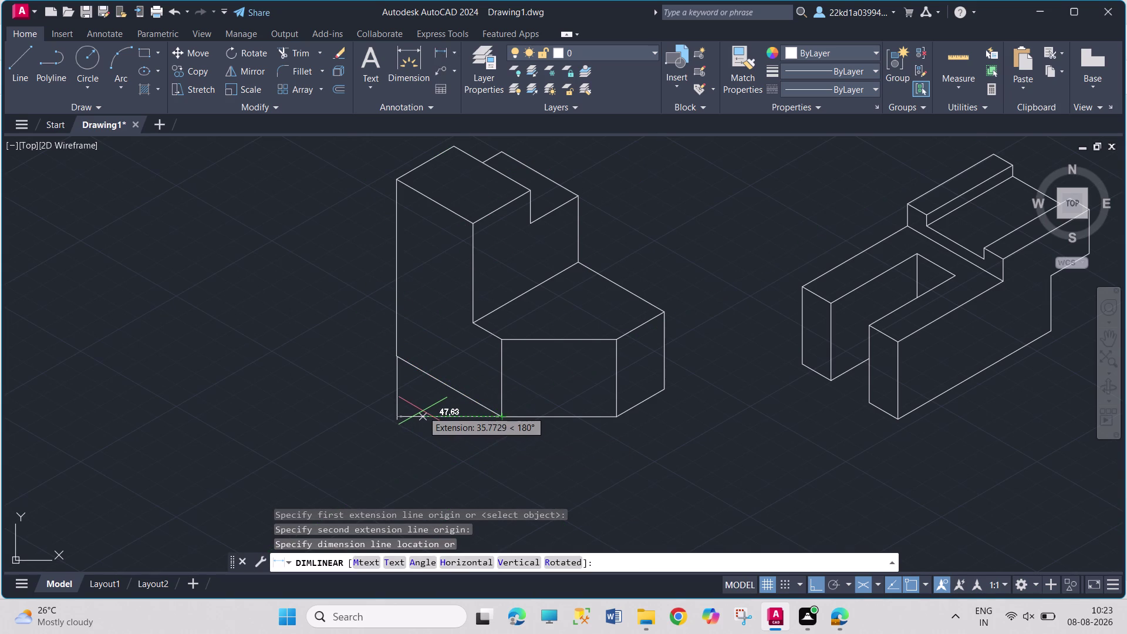
key(Escape)
key(Escape)
key(Escape)
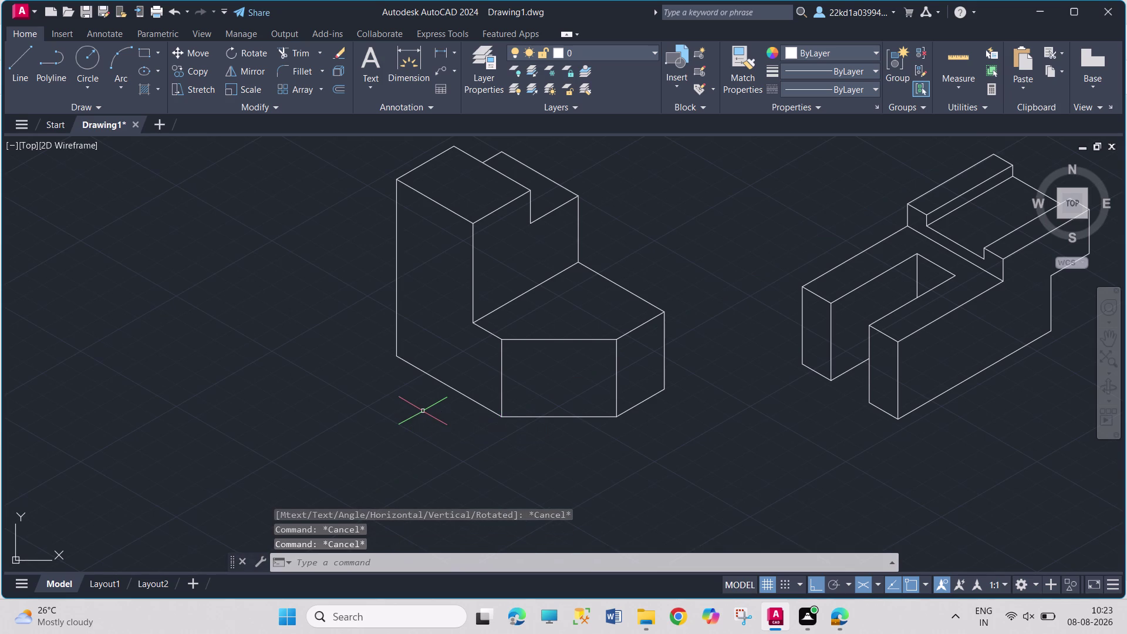
click(452, 55)
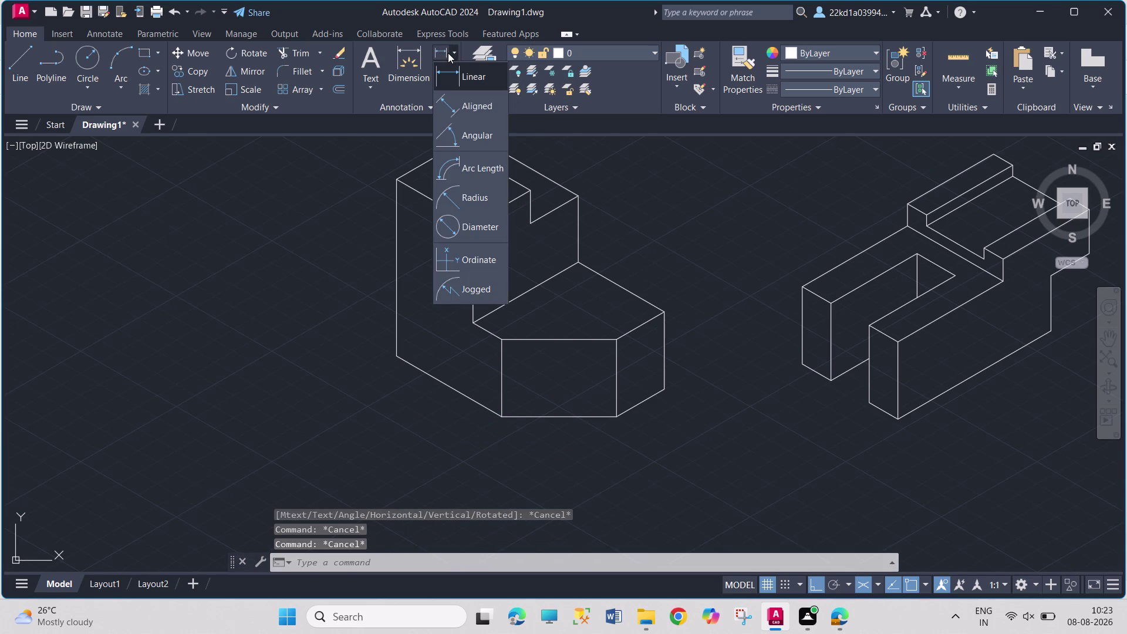
Place a 55 aligned dimension below the lower-left bottom edge.
click(463, 105)
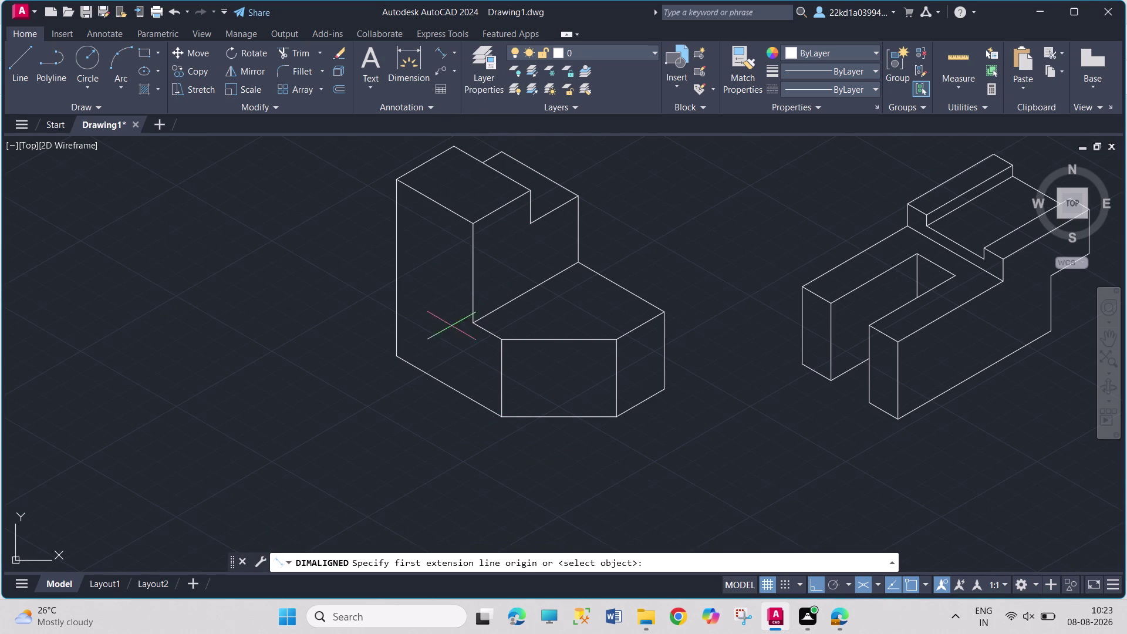
click(398, 355)
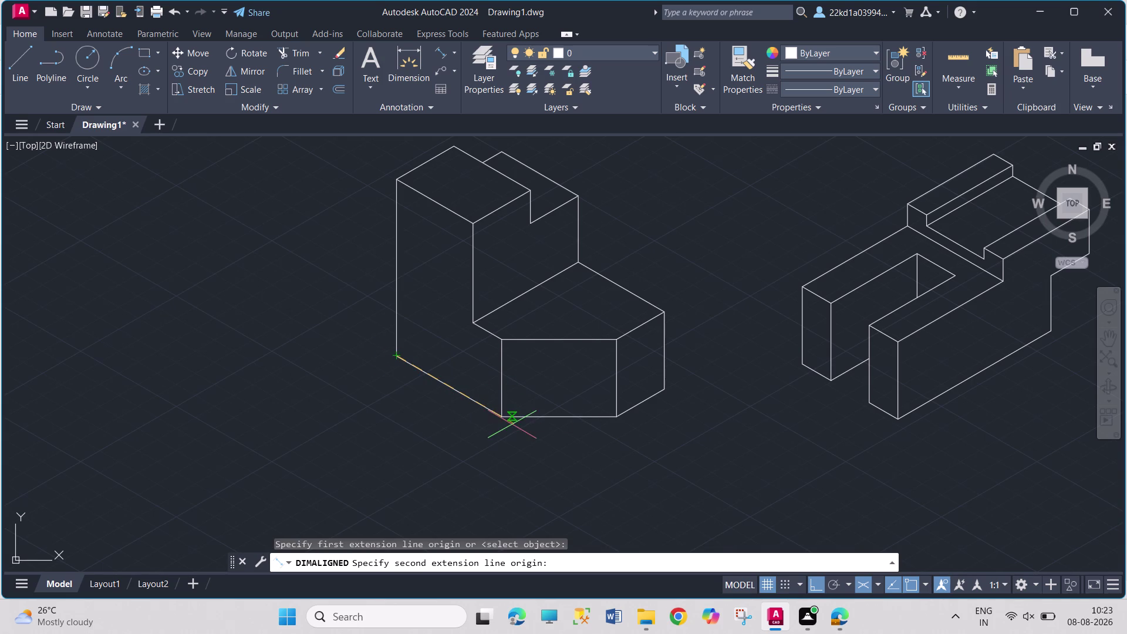
click(498, 416)
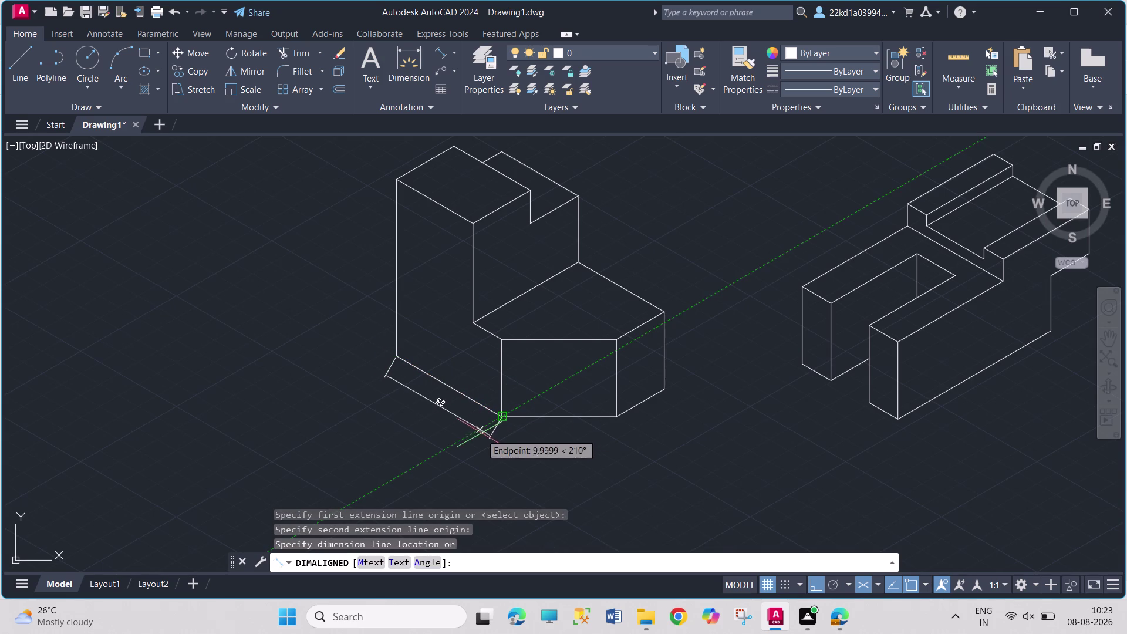
click(470, 444)
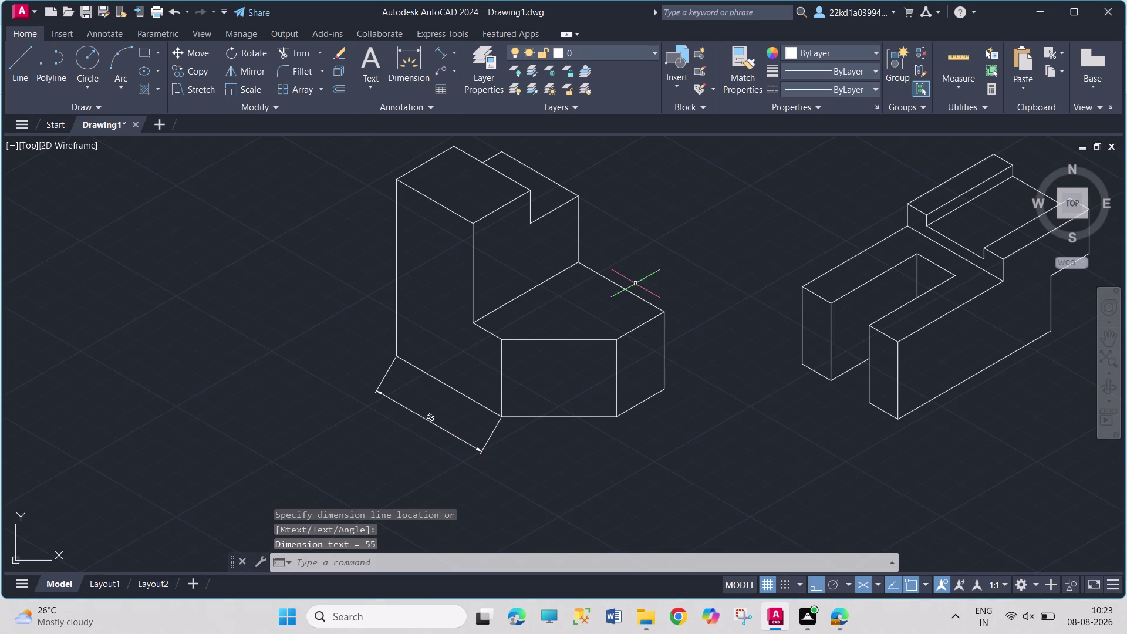
Try an angular dimension, then abandon an aligned dimension on the bottom front edge.
click(454, 55)
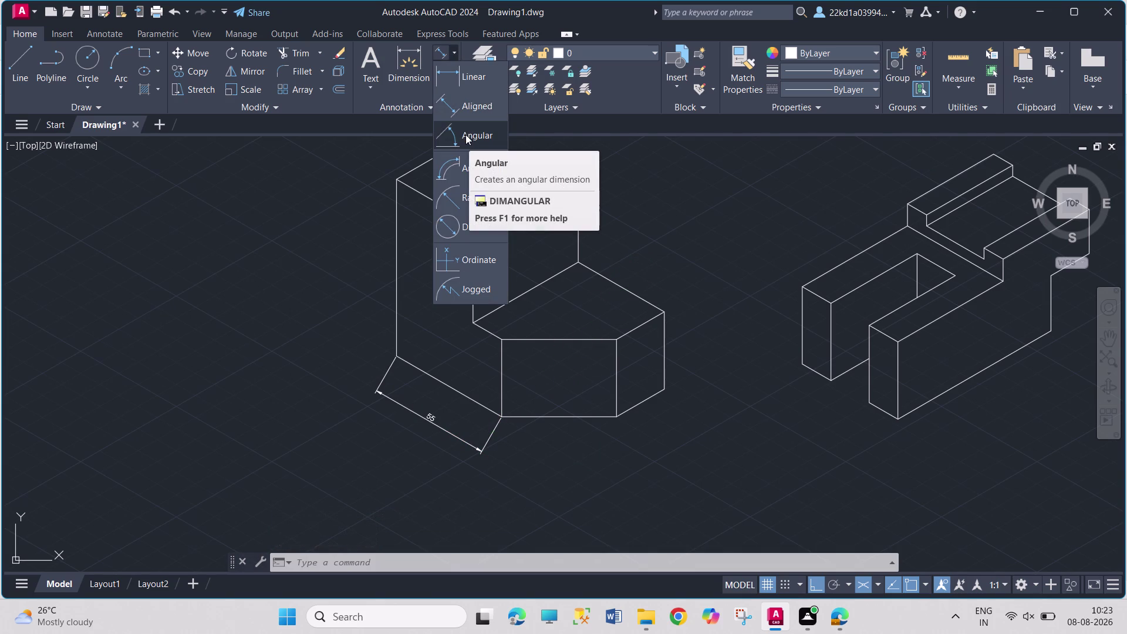
click(465, 134)
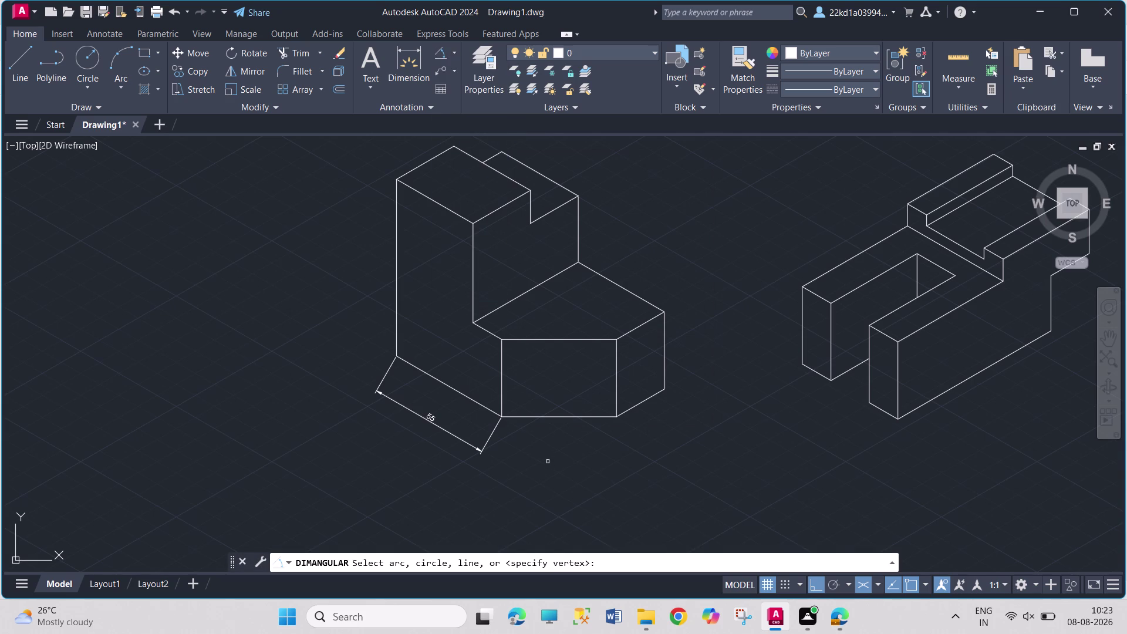
click(543, 418)
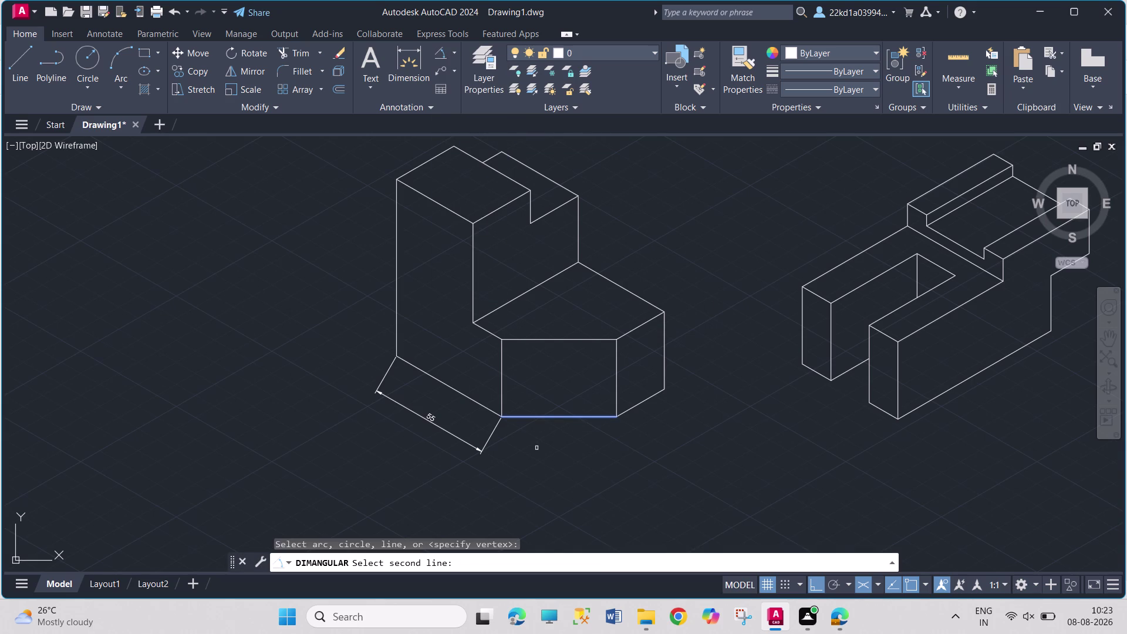
click(456, 56)
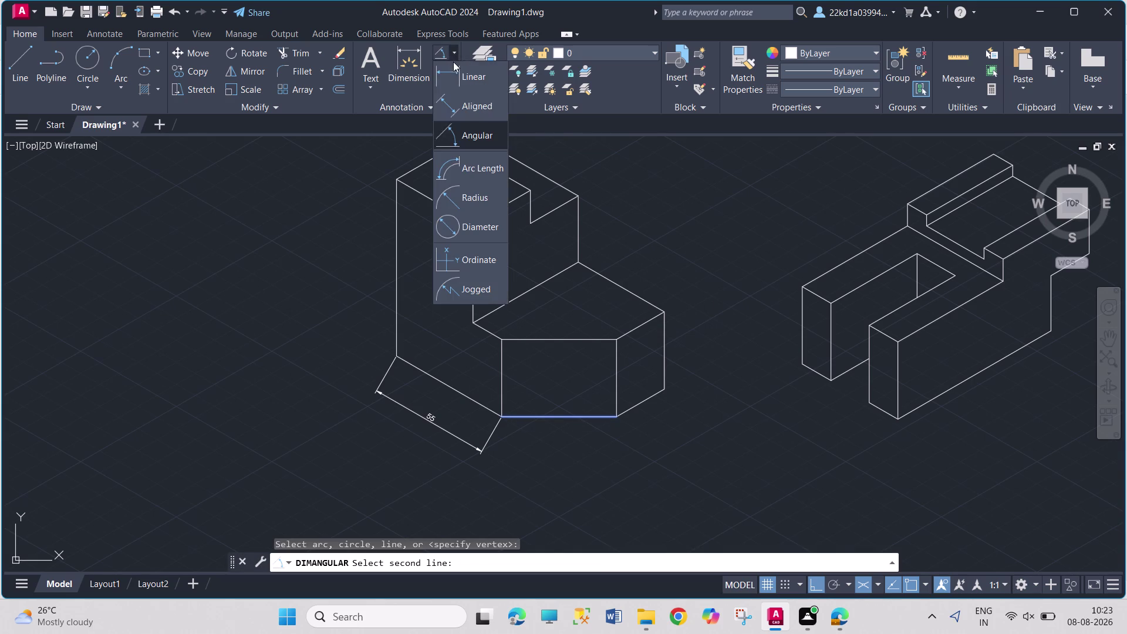
click(463, 110)
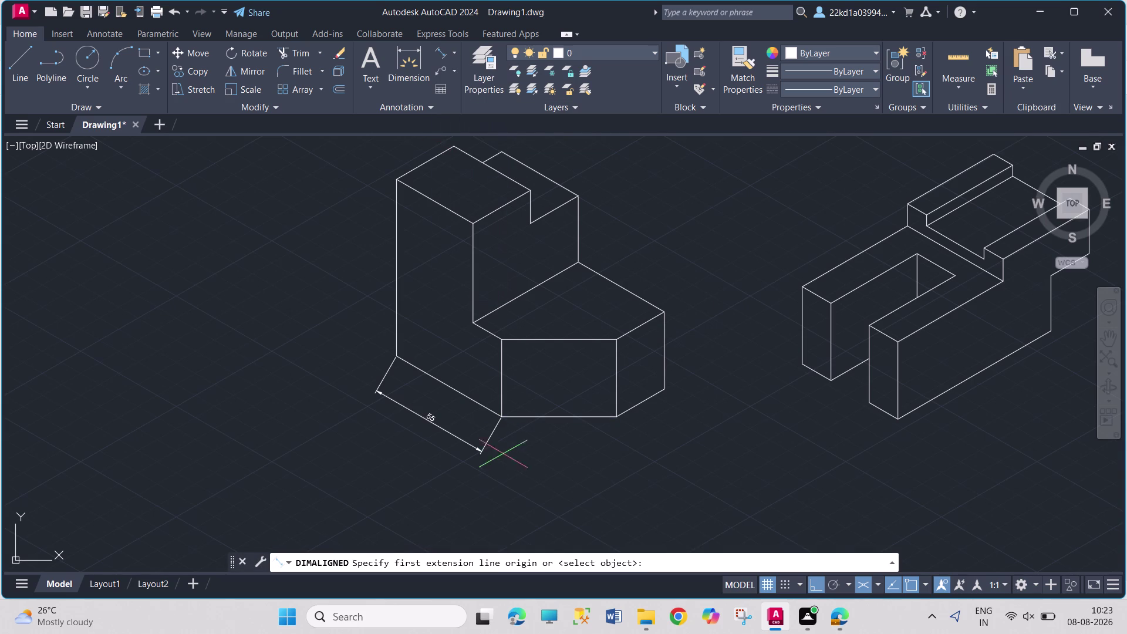
click(499, 415)
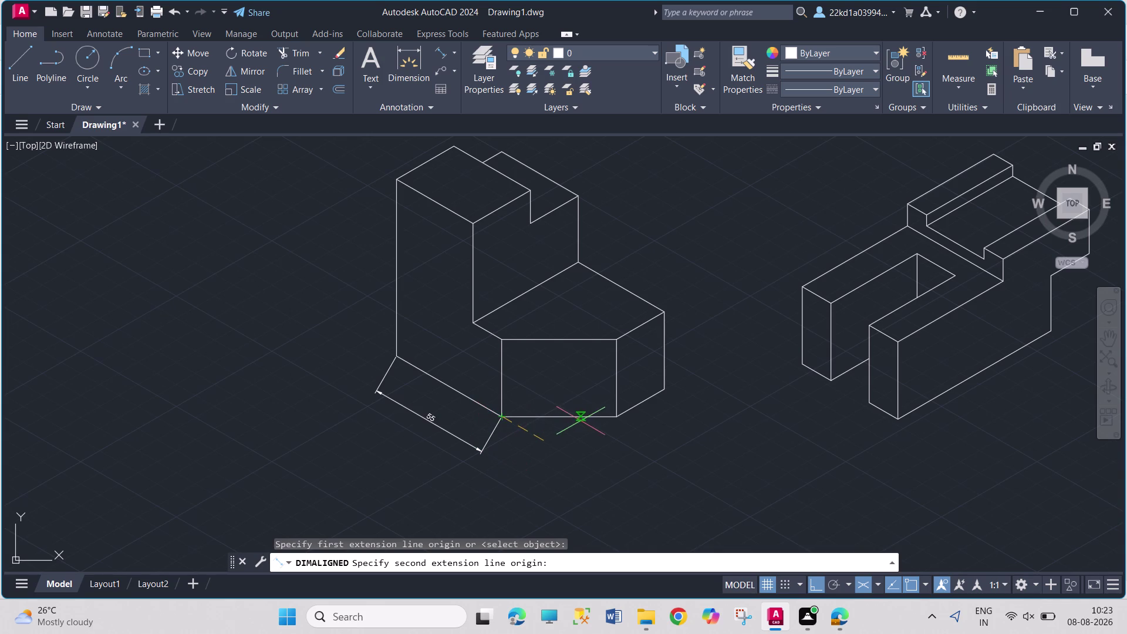
click(619, 421)
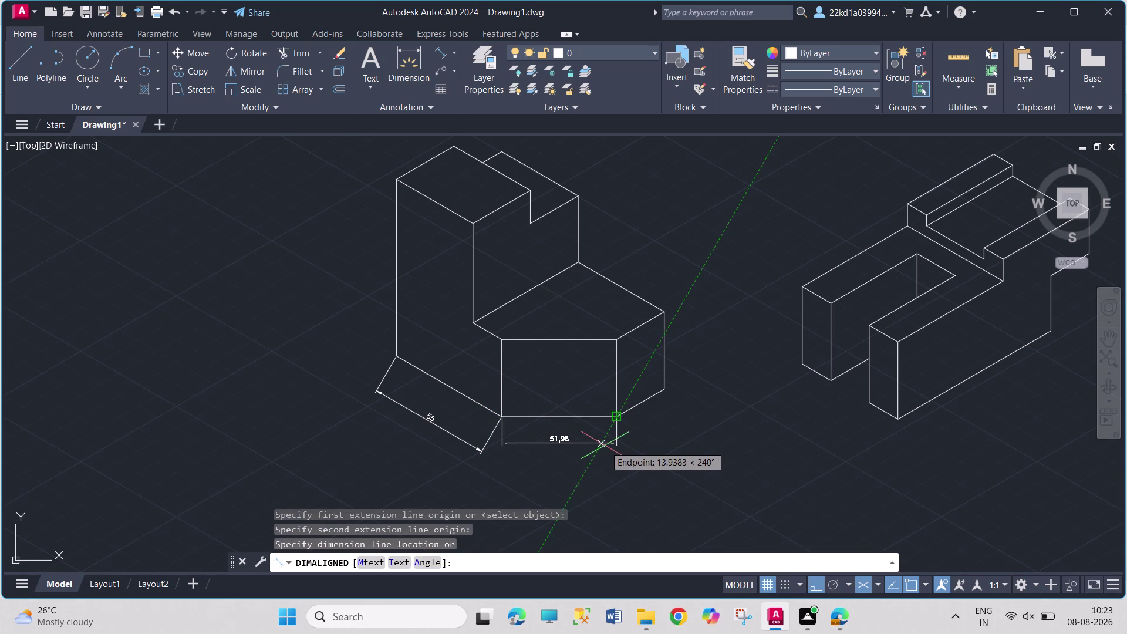
key(Escape)
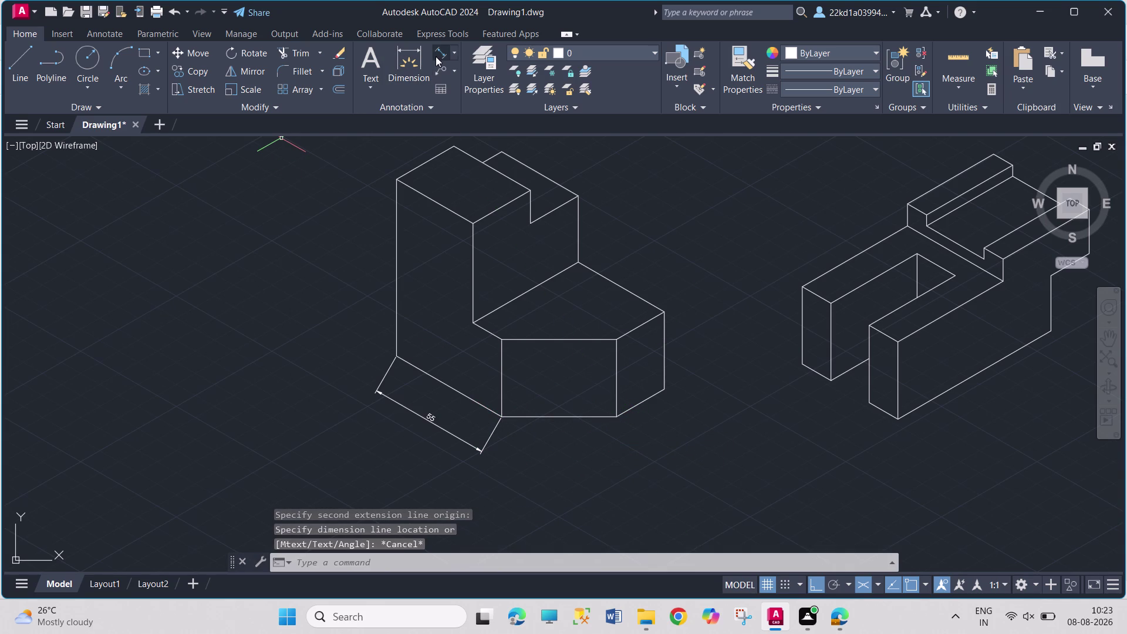
click(436, 56)
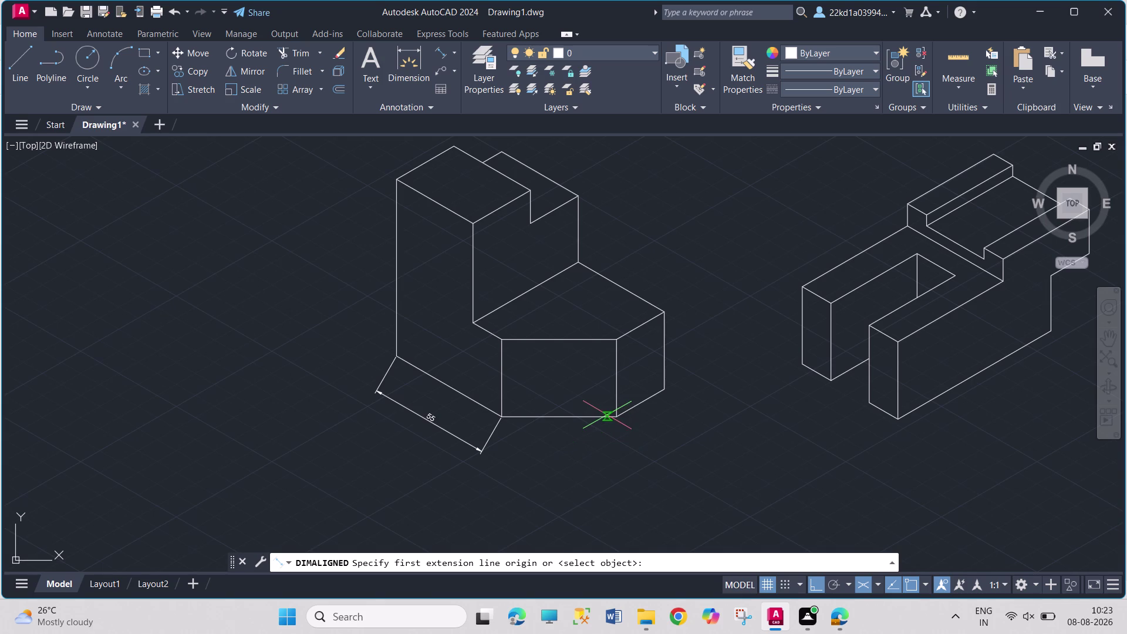
Dimension the short bottom, right vertical and sloped top edges (25, 36, 45).
click(613, 419)
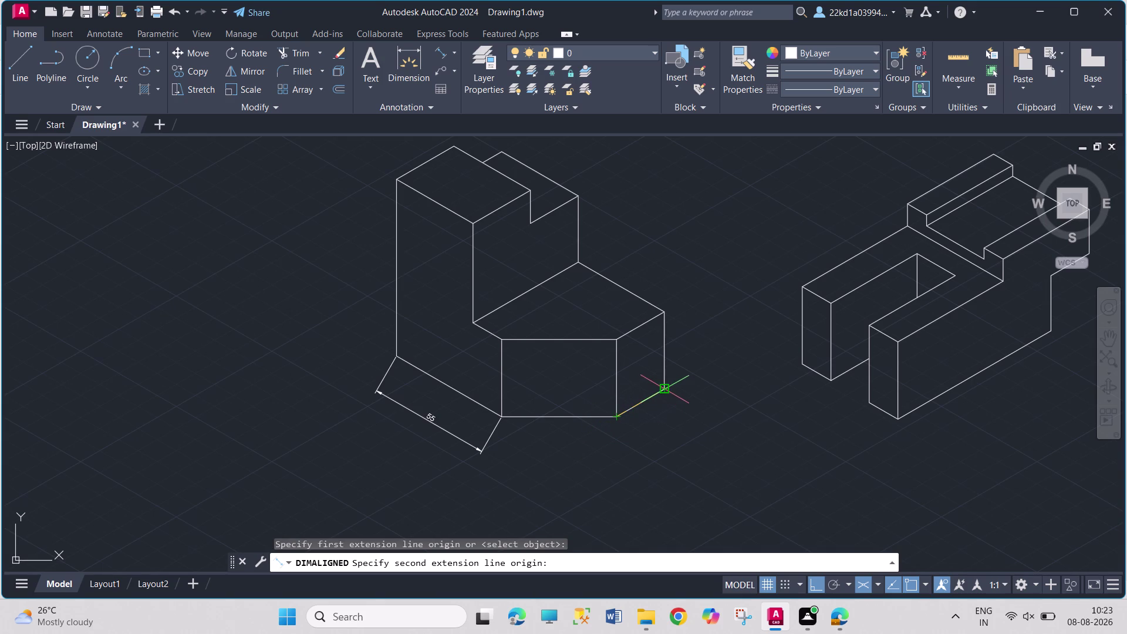
click(668, 388)
click(671, 413)
key(Escape)
key(Escape)
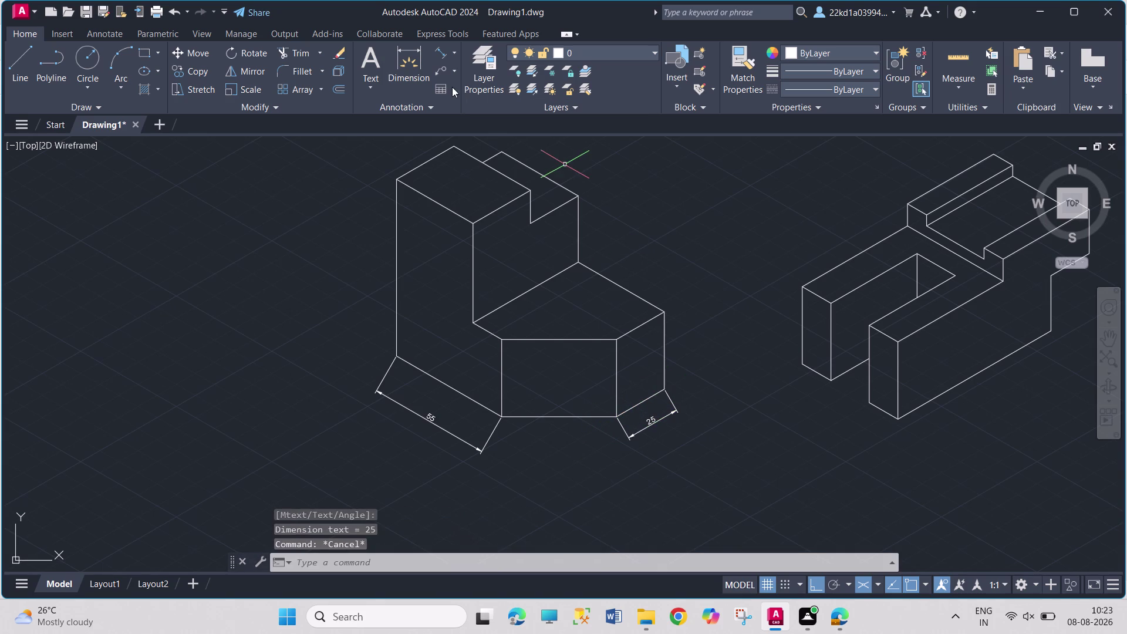
click(439, 50)
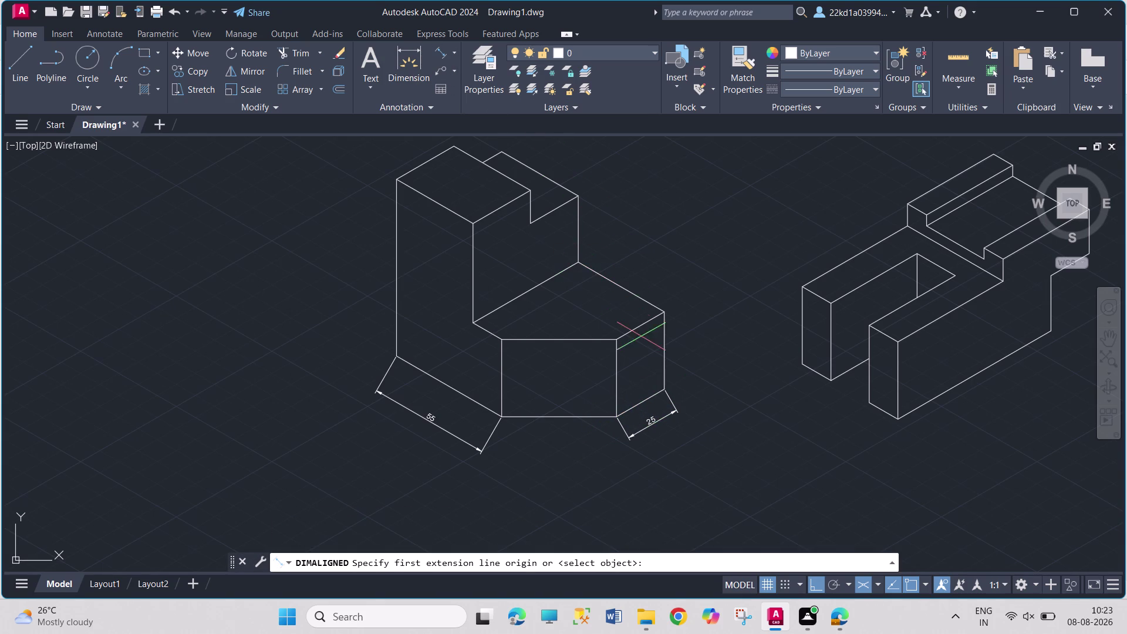
click(663, 389)
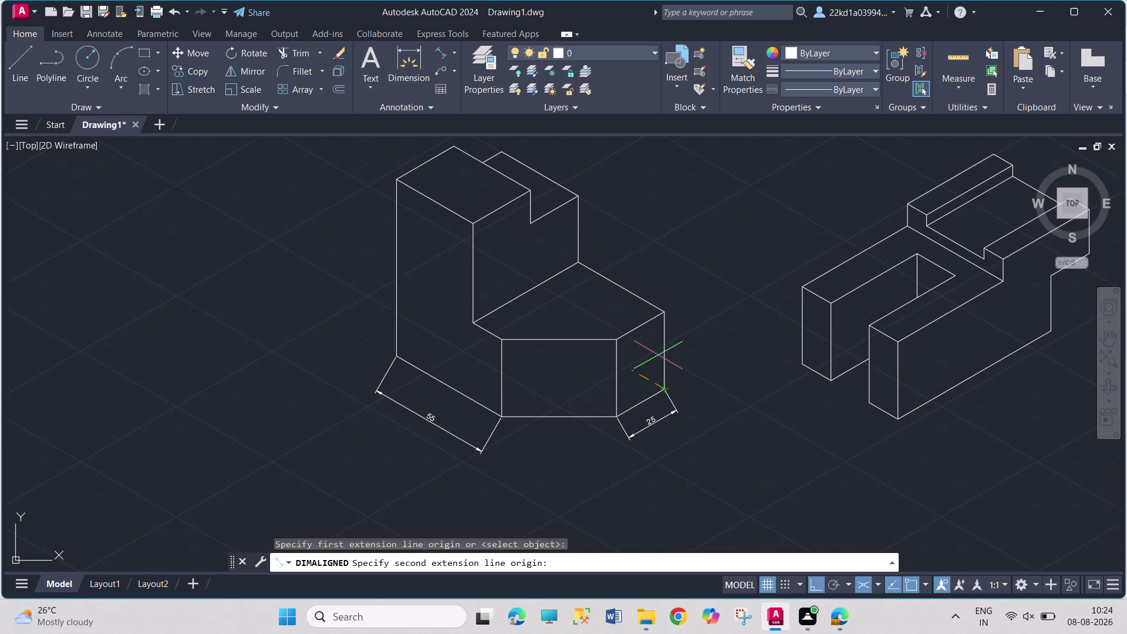
click(666, 314)
click(689, 342)
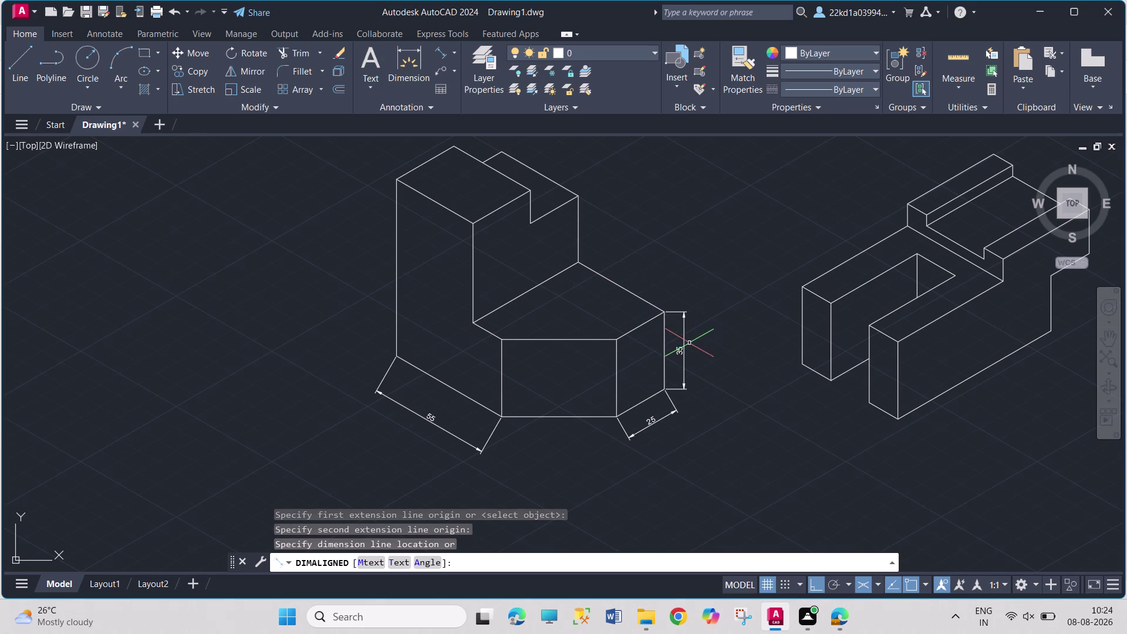
click(443, 51)
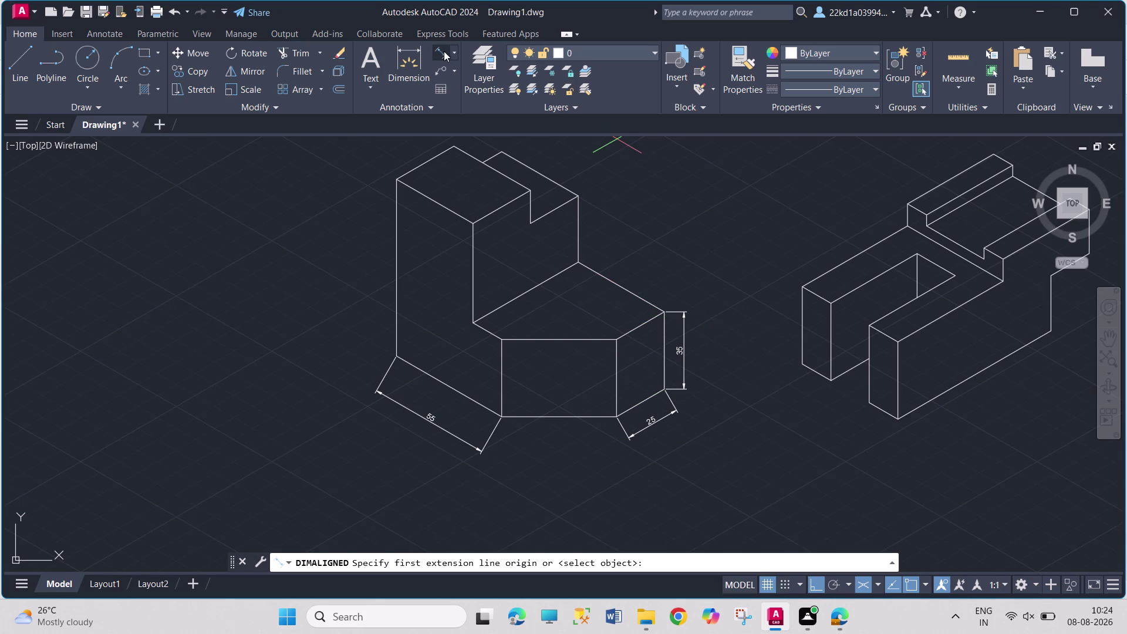
click(663, 315)
click(579, 262)
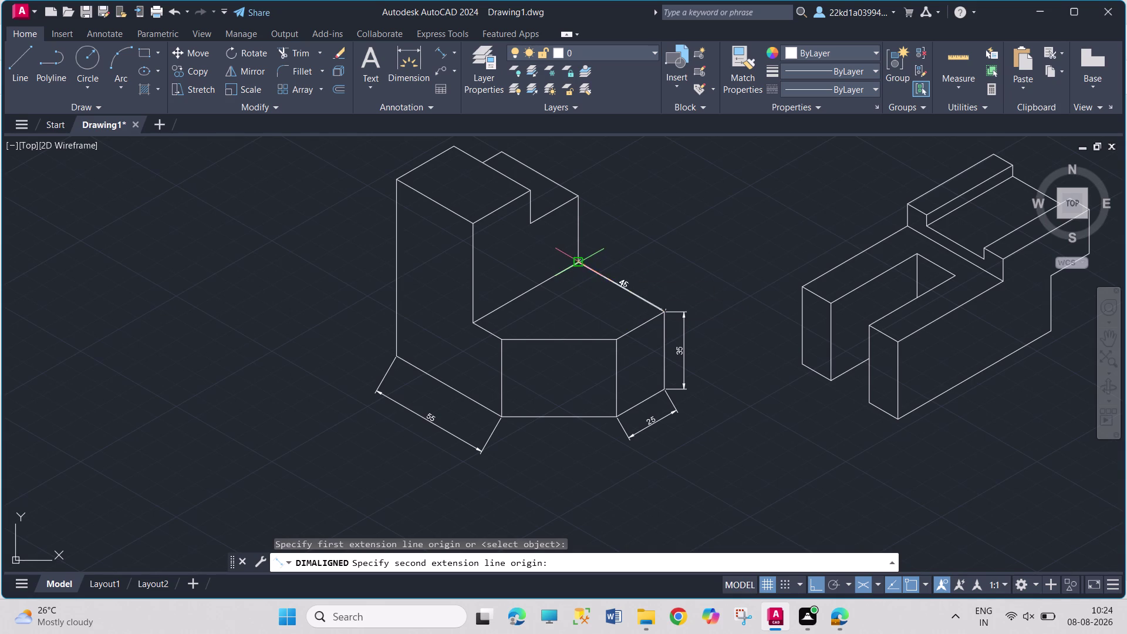
click(625, 263)
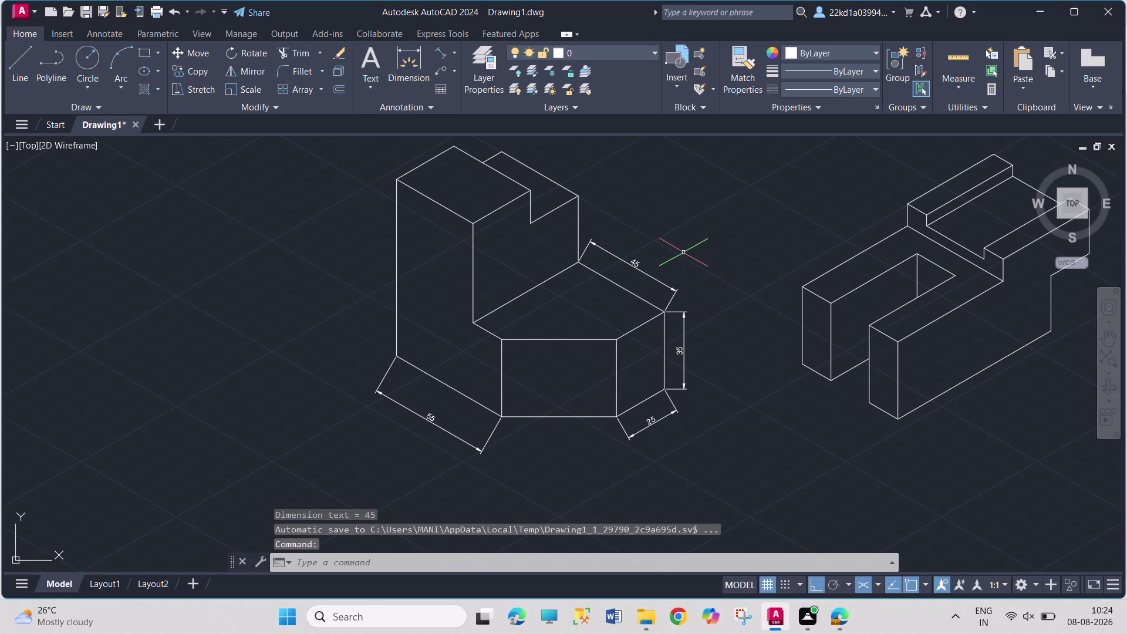
middle_drag(684, 251, 671, 324)
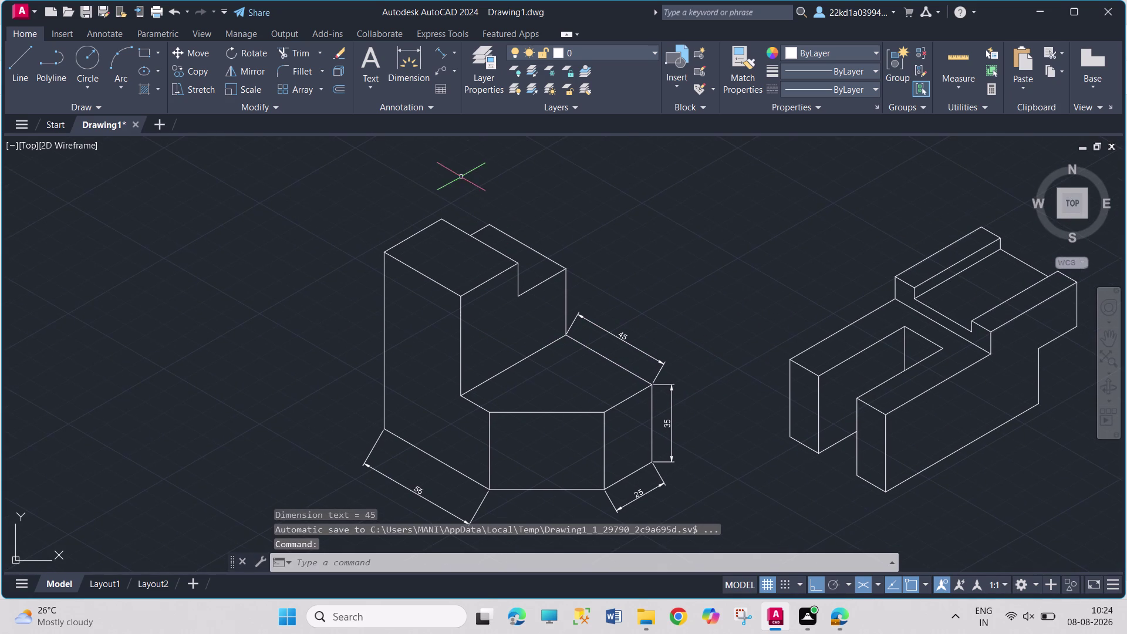
Add aligned dimensions of 30 on the short vertical edge and 40 above the slot.
click(439, 55)
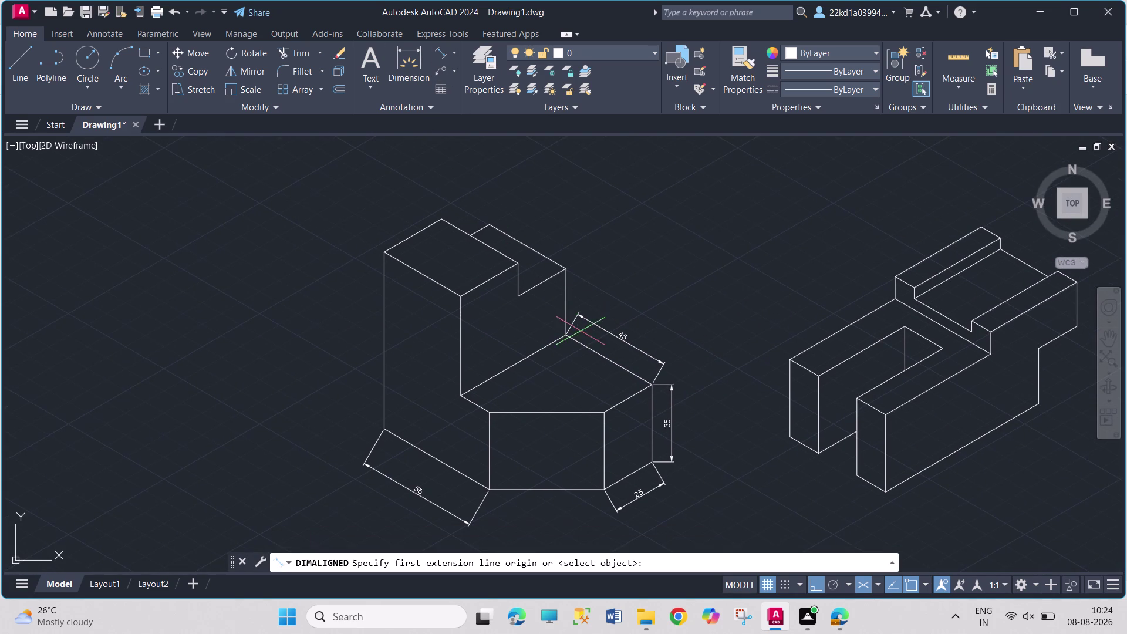
click(565, 336)
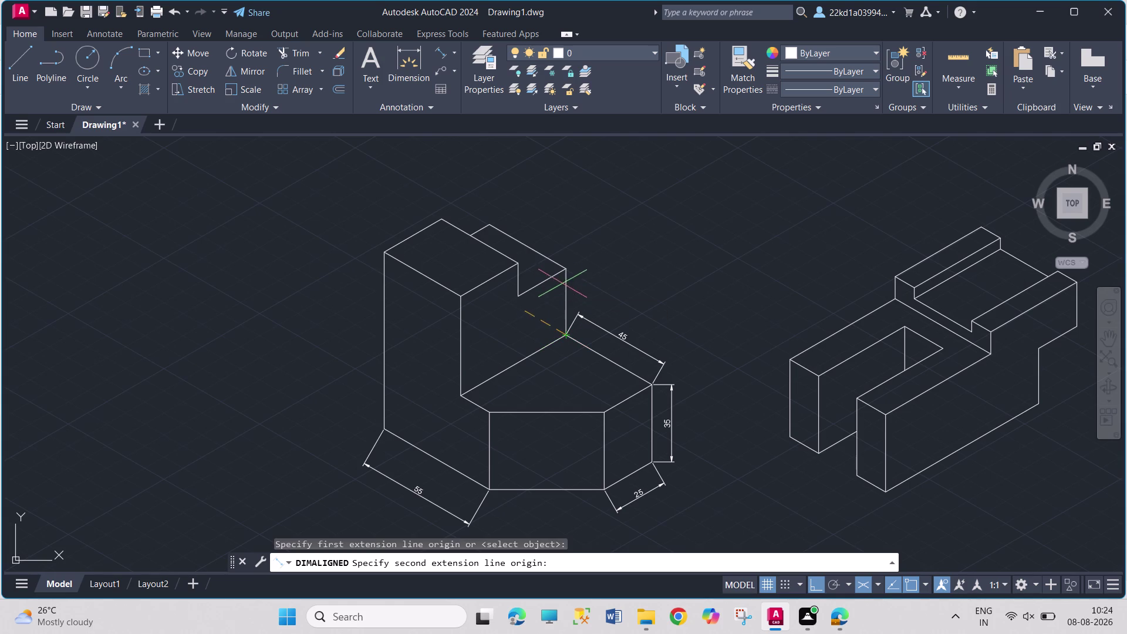
click(562, 270)
click(603, 284)
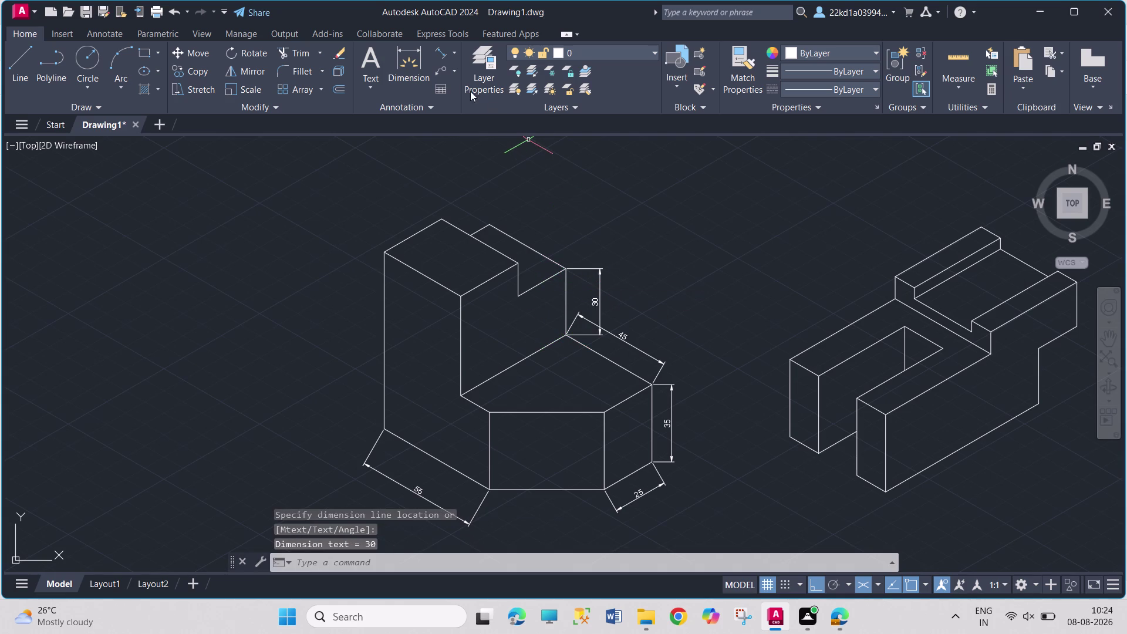
click(442, 55)
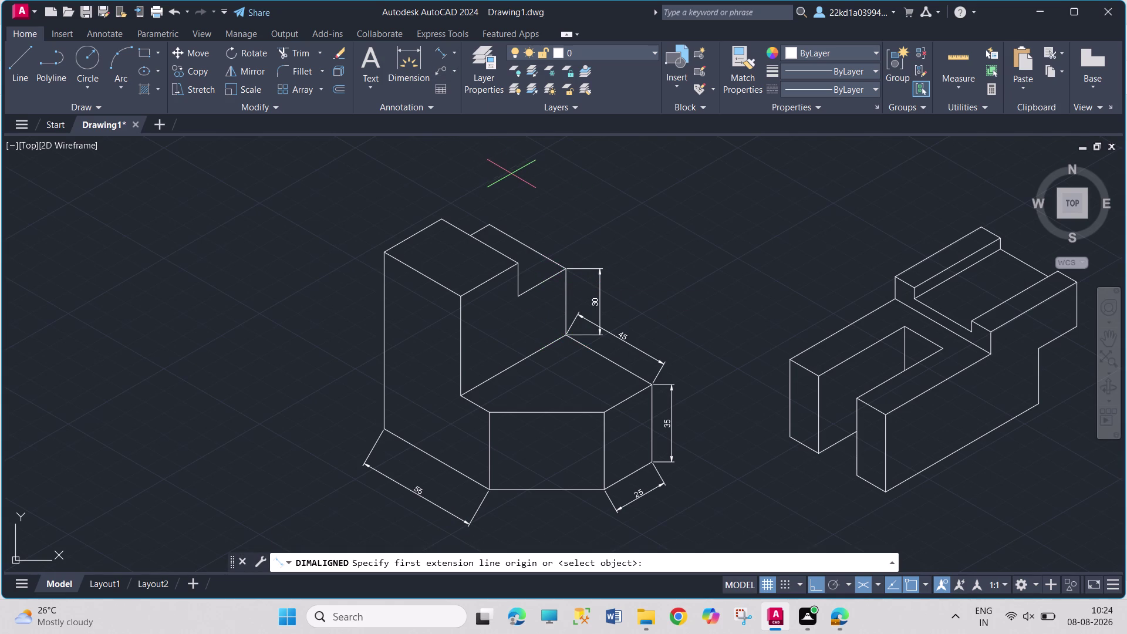
click(568, 271)
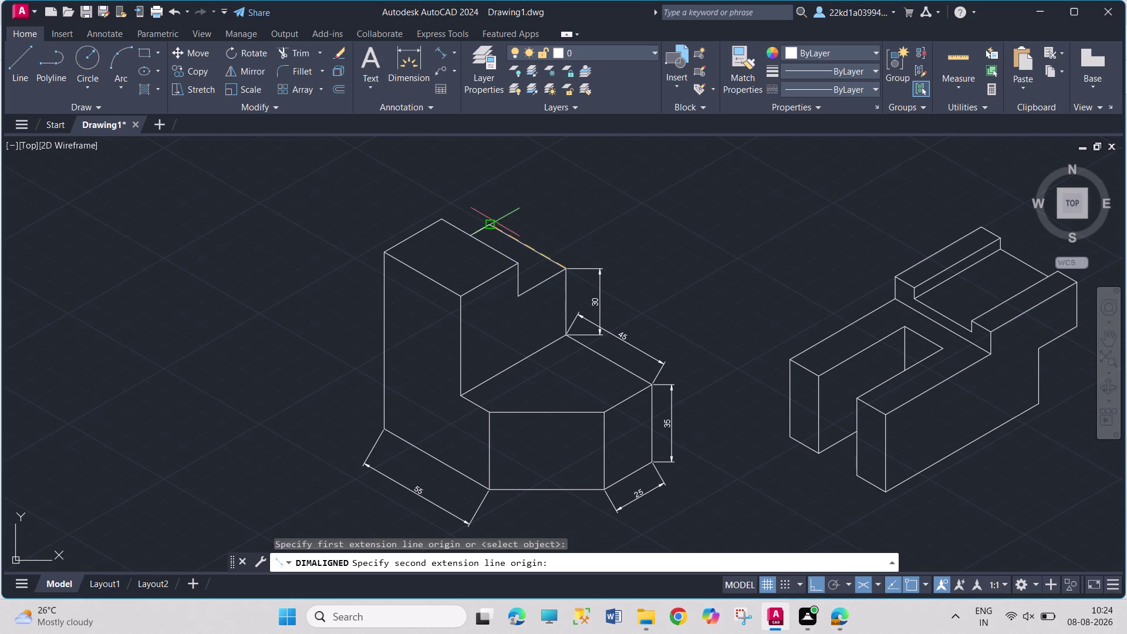
click(491, 220)
click(544, 218)
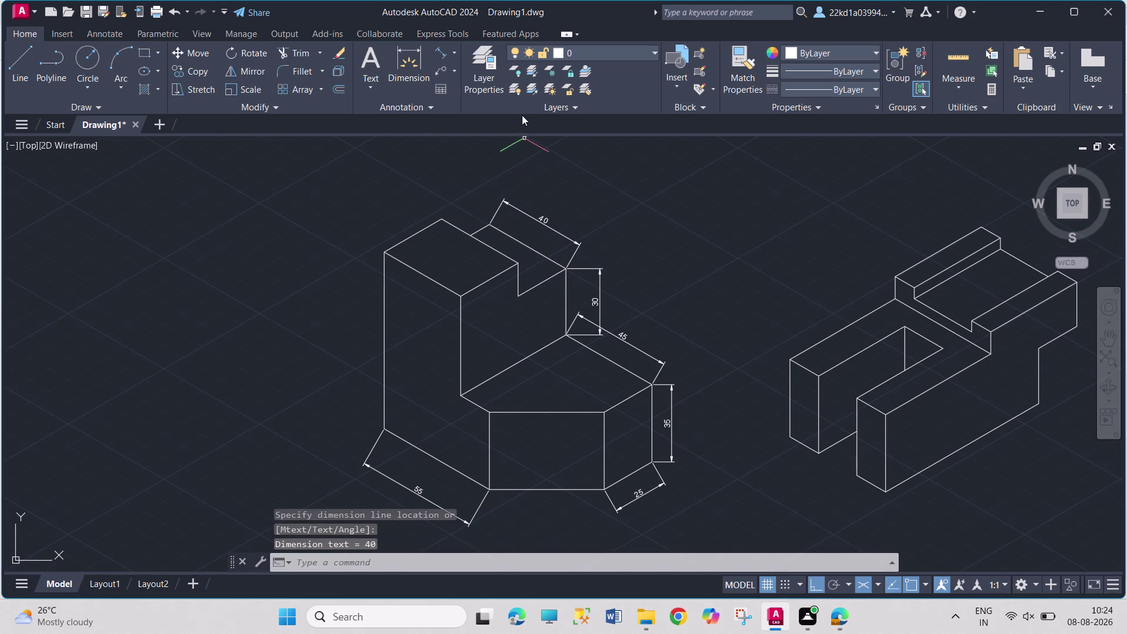
Dimension the notch (15), the top-left edge (30) and the left height (80).
click(447, 54)
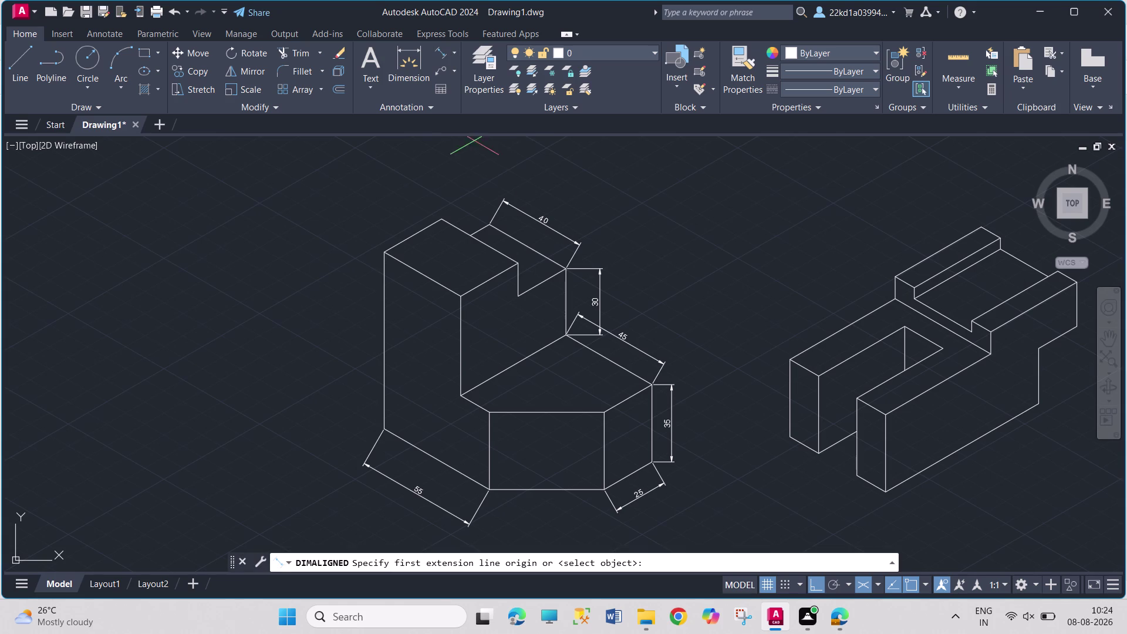
click(519, 296)
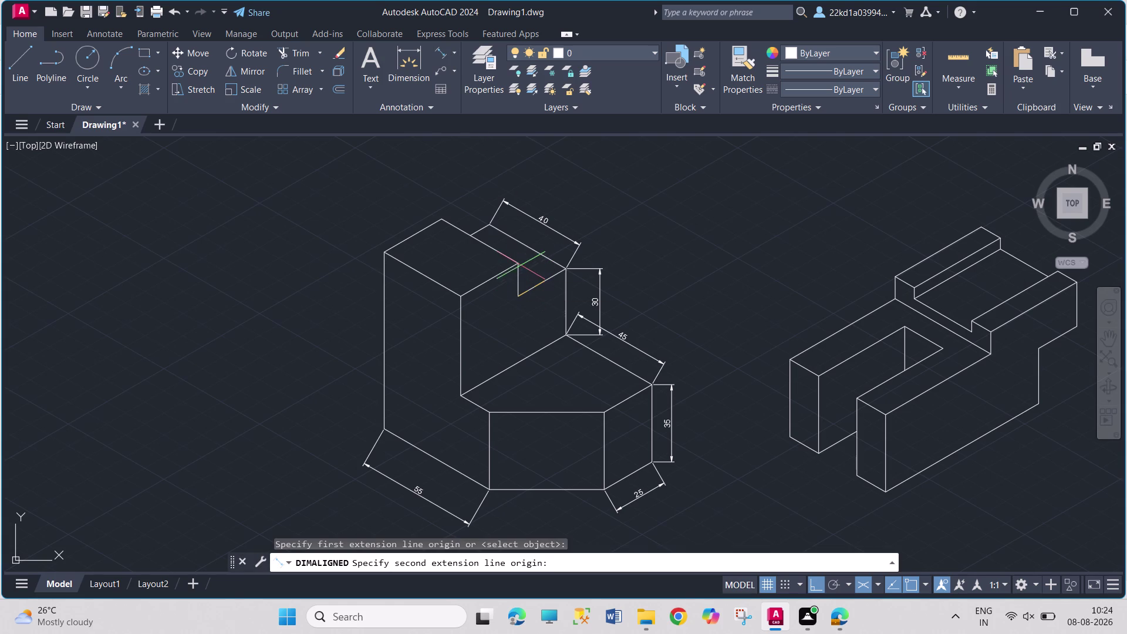
click(519, 262)
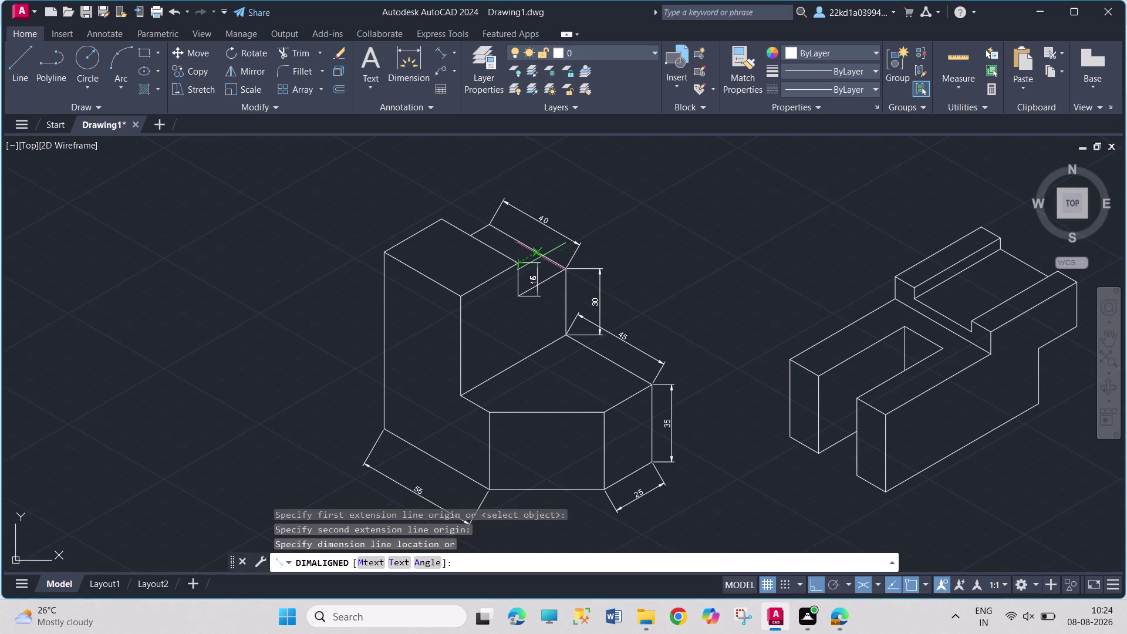
click(549, 259)
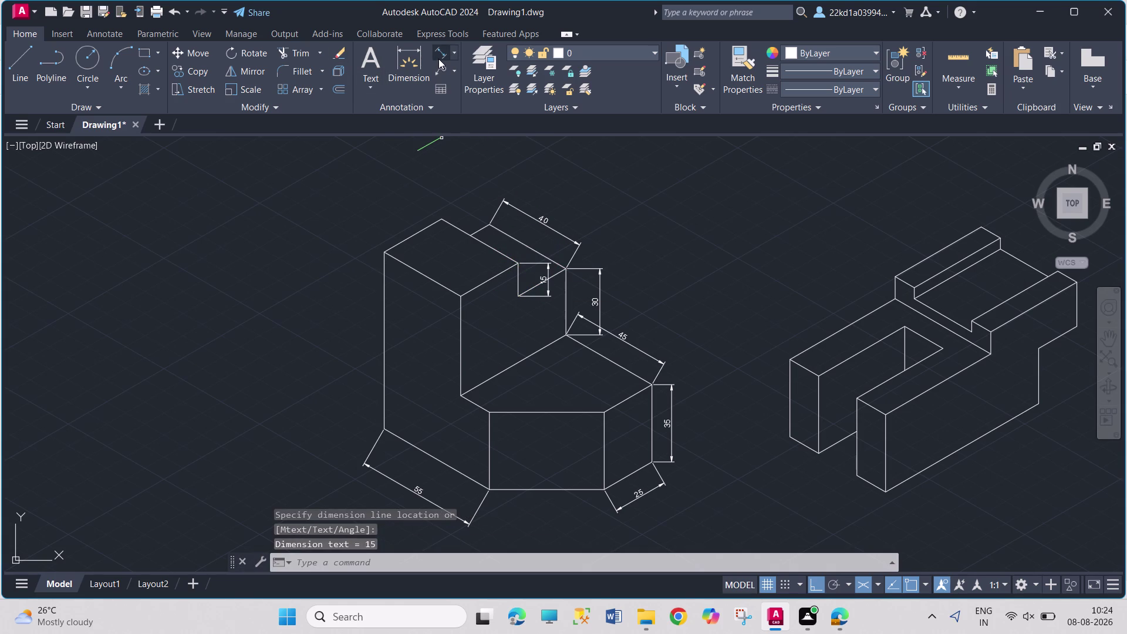
click(438, 58)
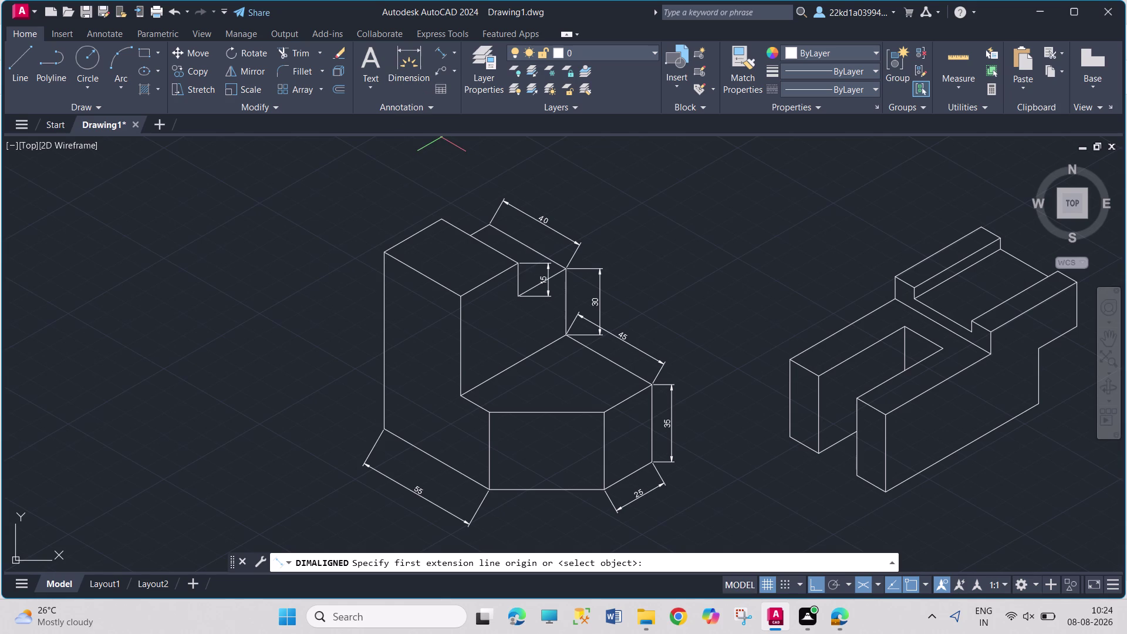
click(387, 250)
click(445, 217)
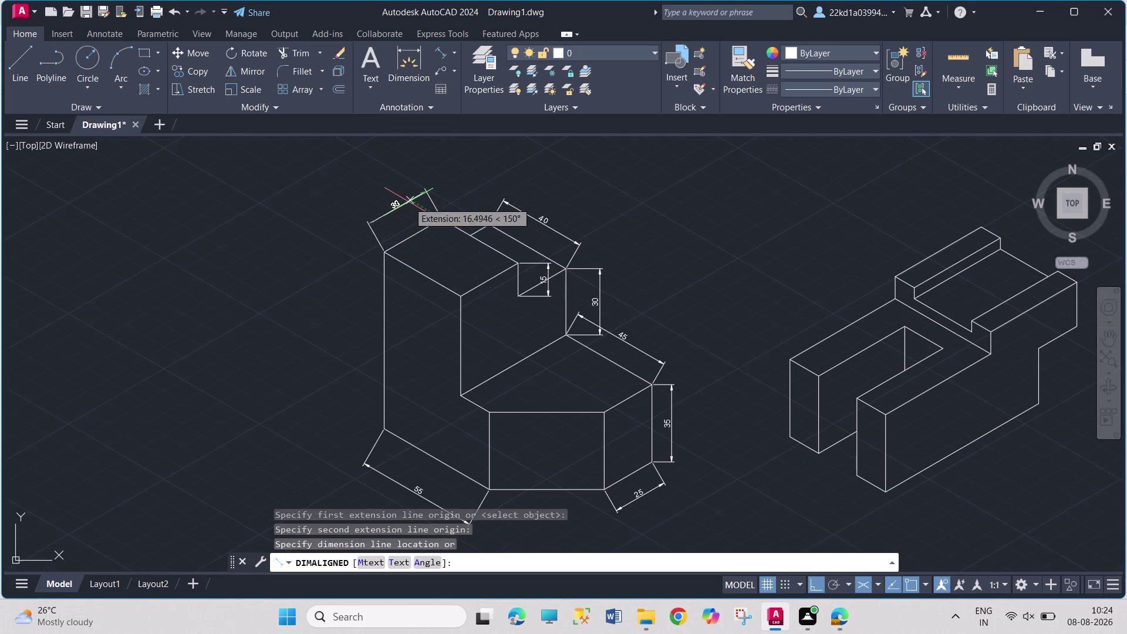
click(409, 202)
click(439, 53)
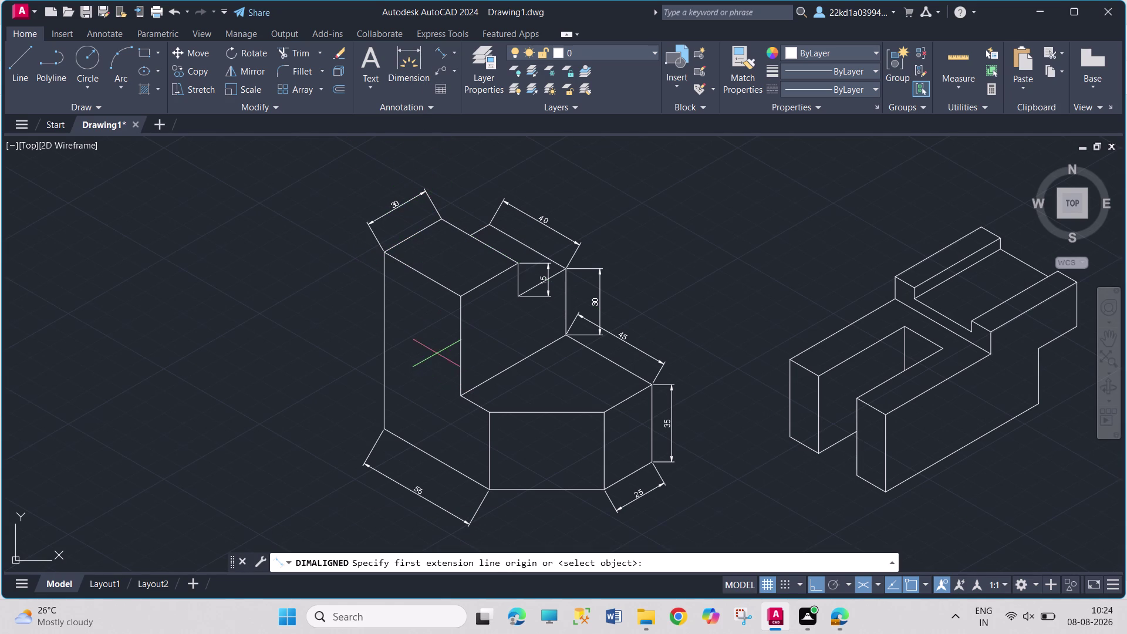
click(382, 430)
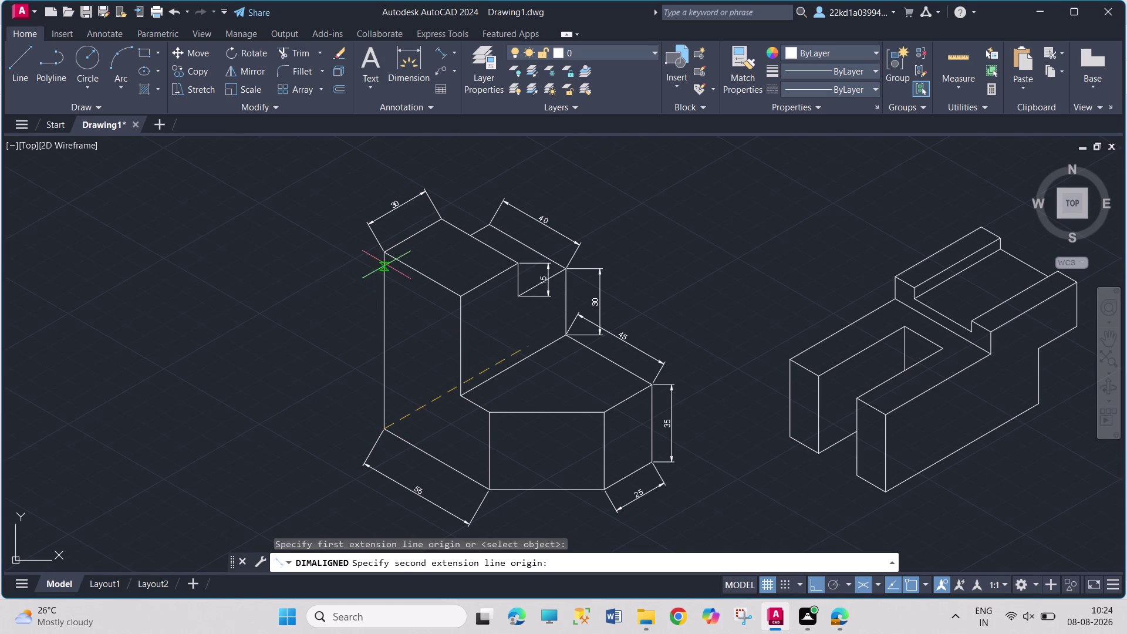
click(384, 251)
click(345, 281)
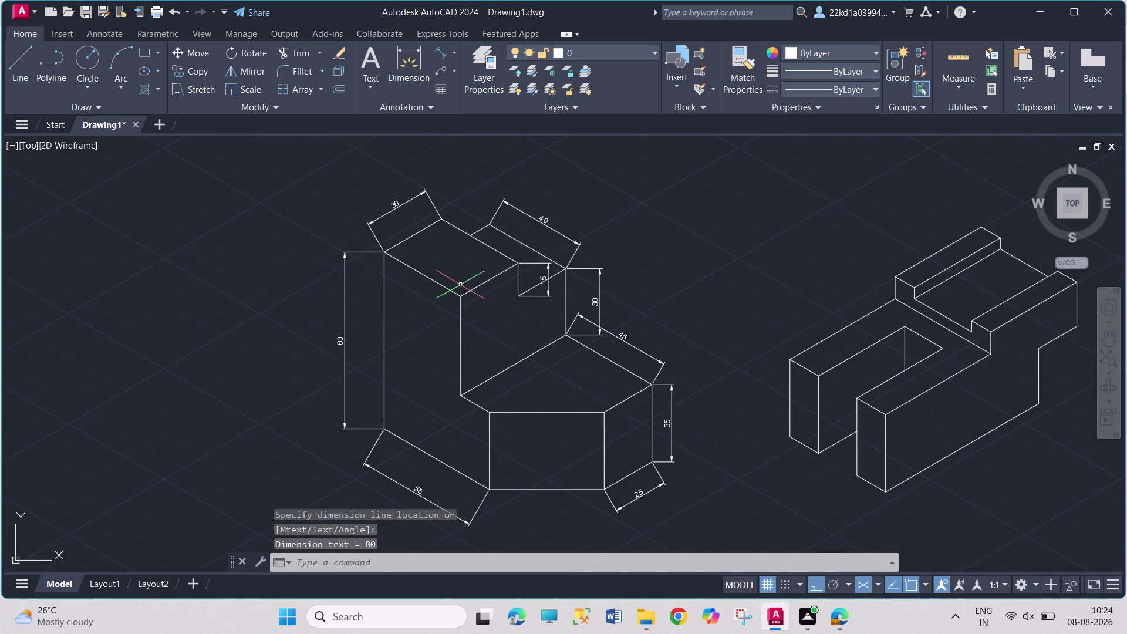
Slant the 55 and 25 dimensions with a DIMEDIT oblique edit along an isometric edge.
text(DIM)
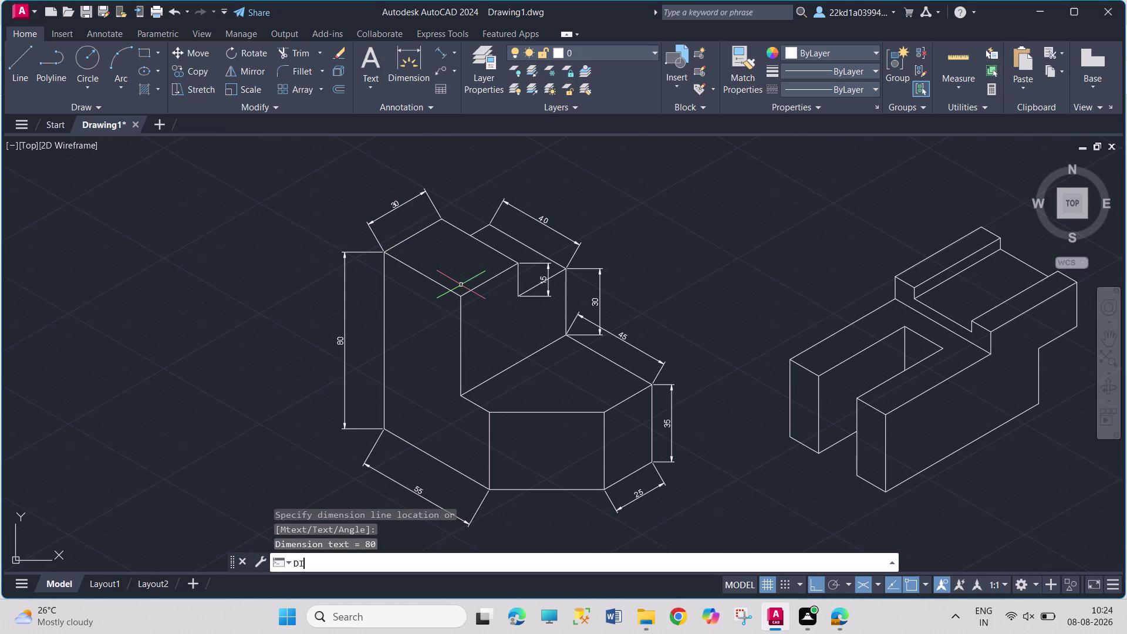
text(ED)
key(Return)
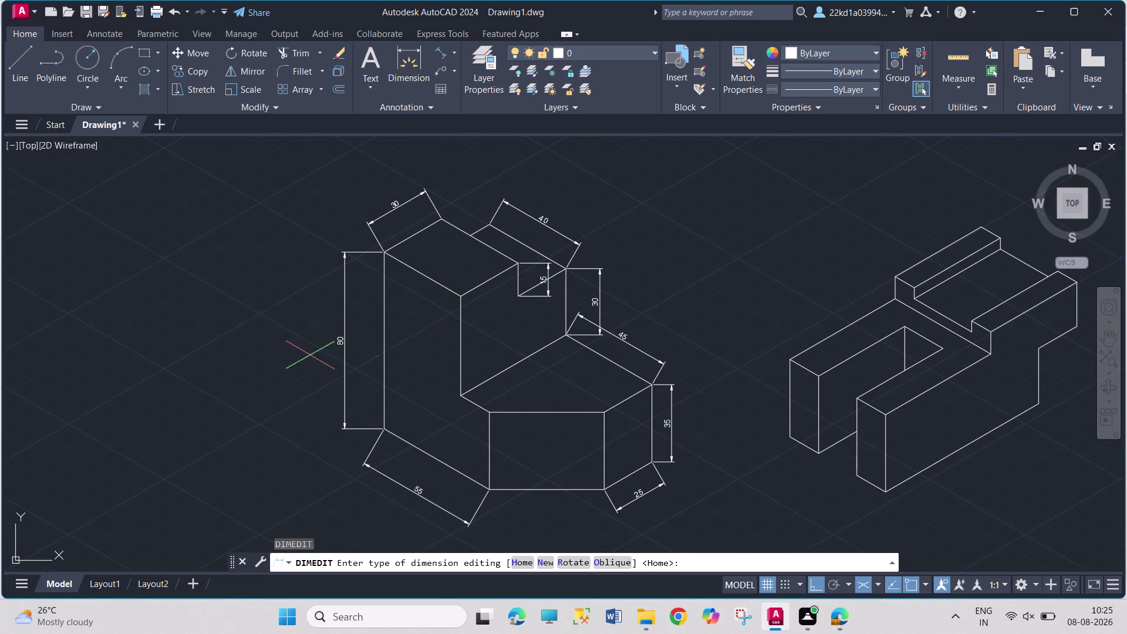
click(612, 562)
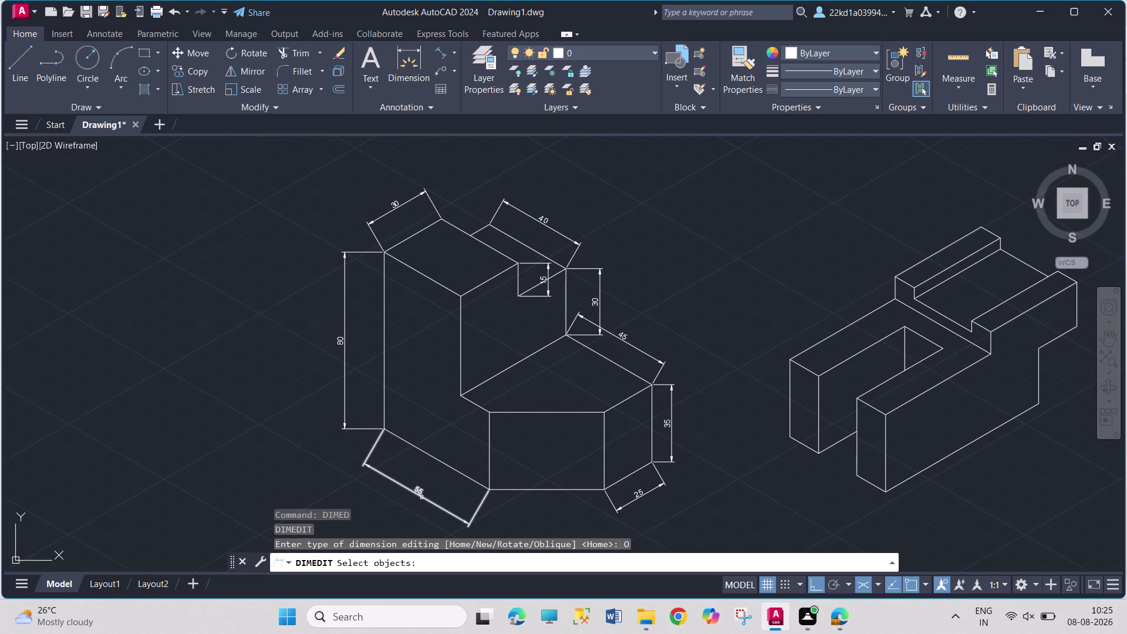
click(422, 497)
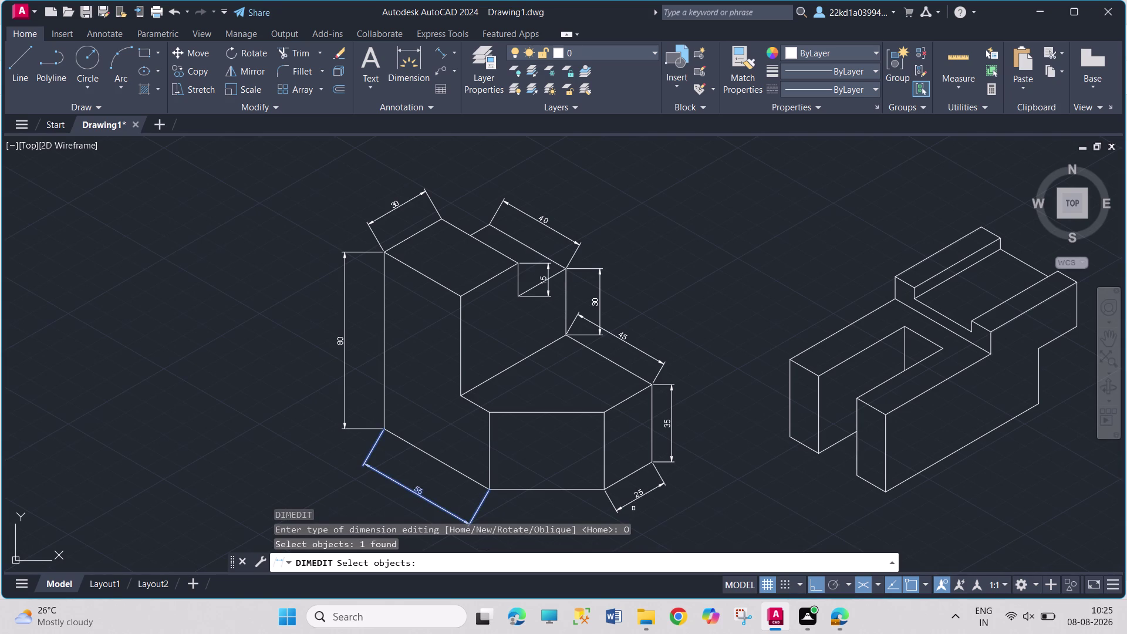
click(635, 502)
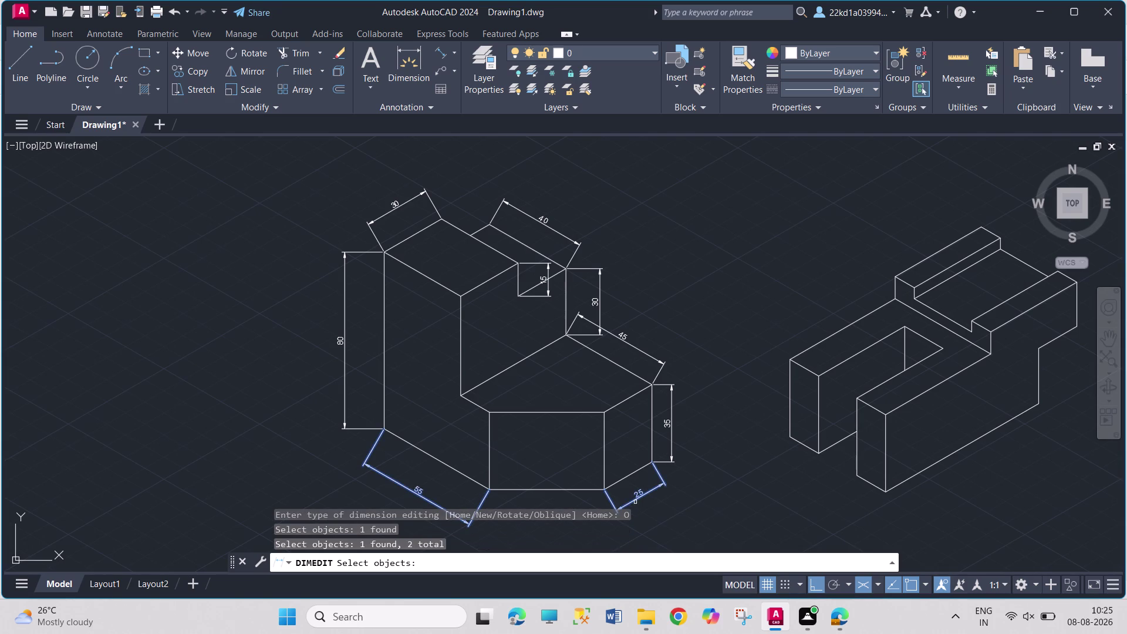
key(Return)
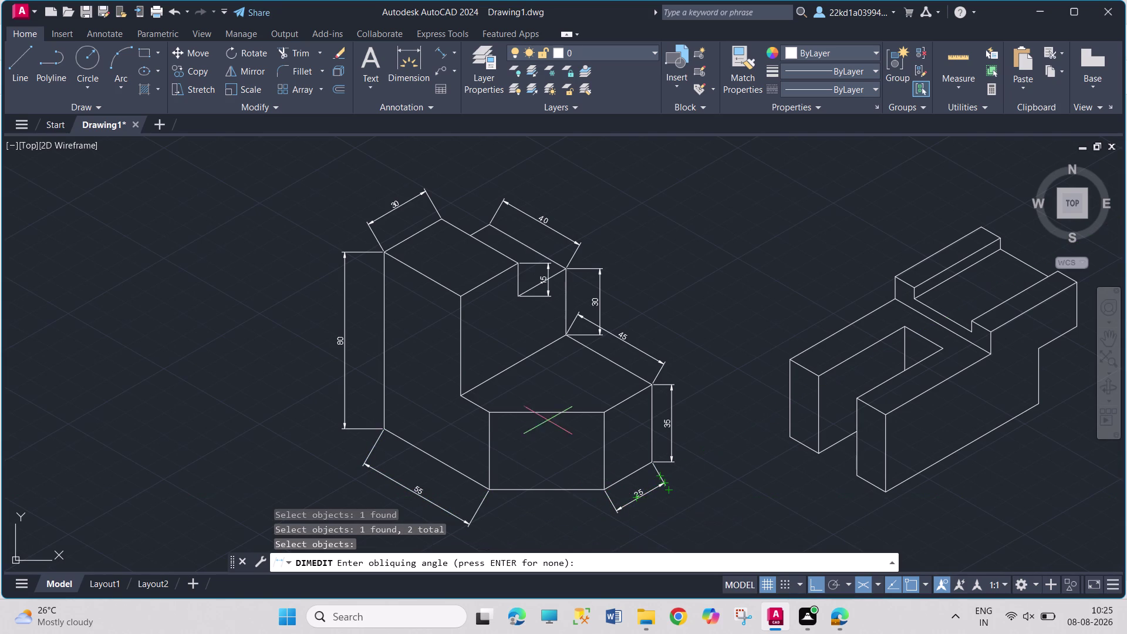
click(488, 413)
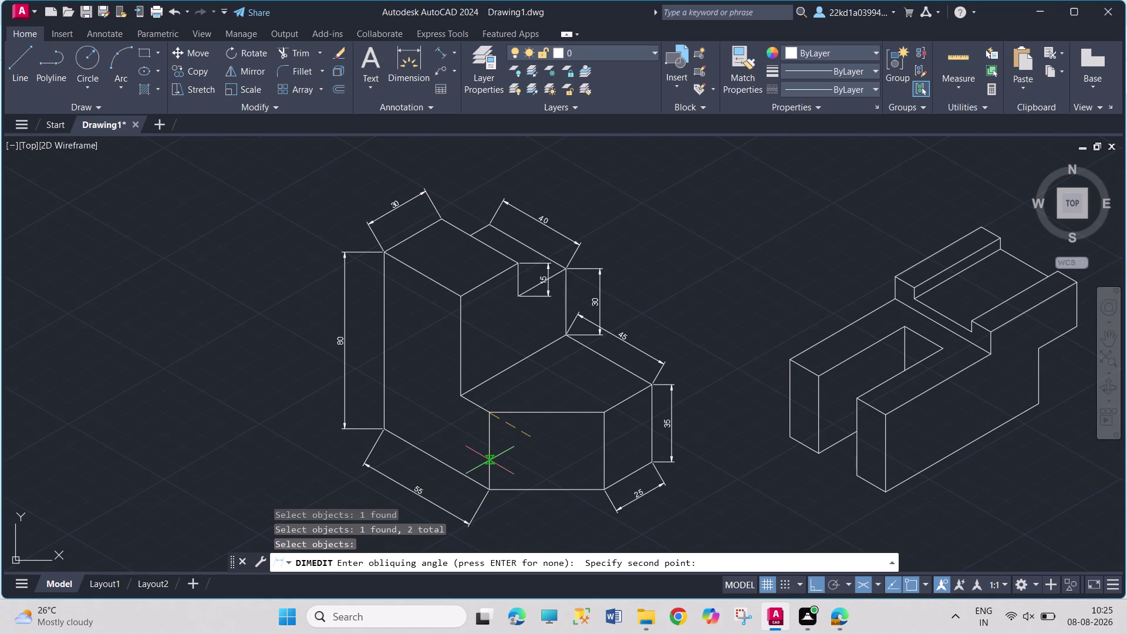
click(486, 487)
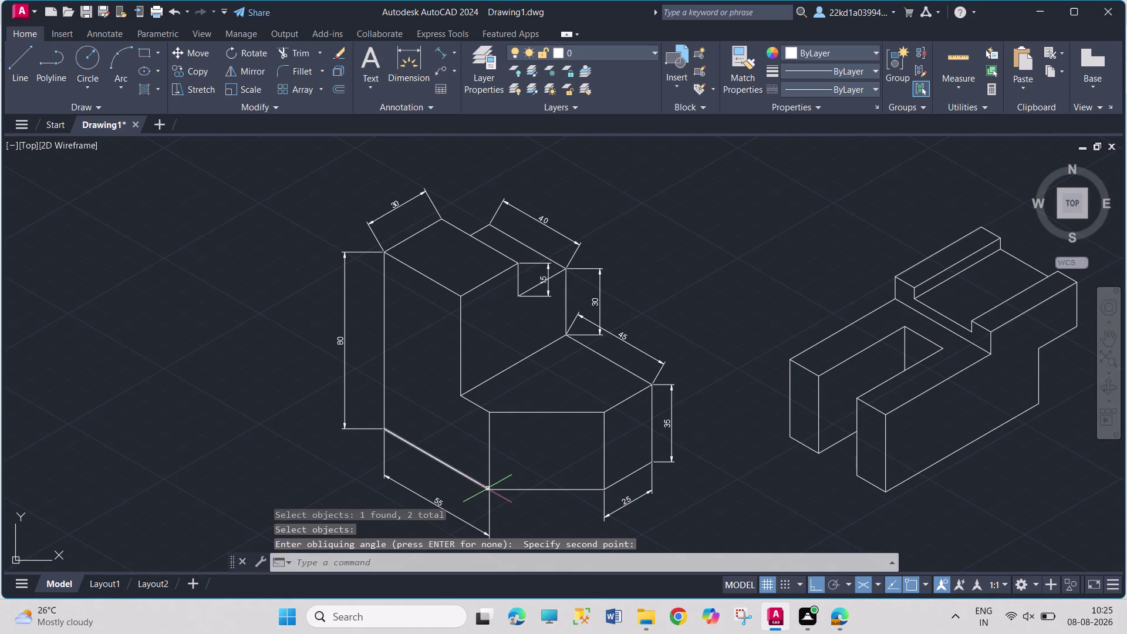
Obliquely slant the 35, 45 and 15 dimensions to match the isometric faces.
text(D)
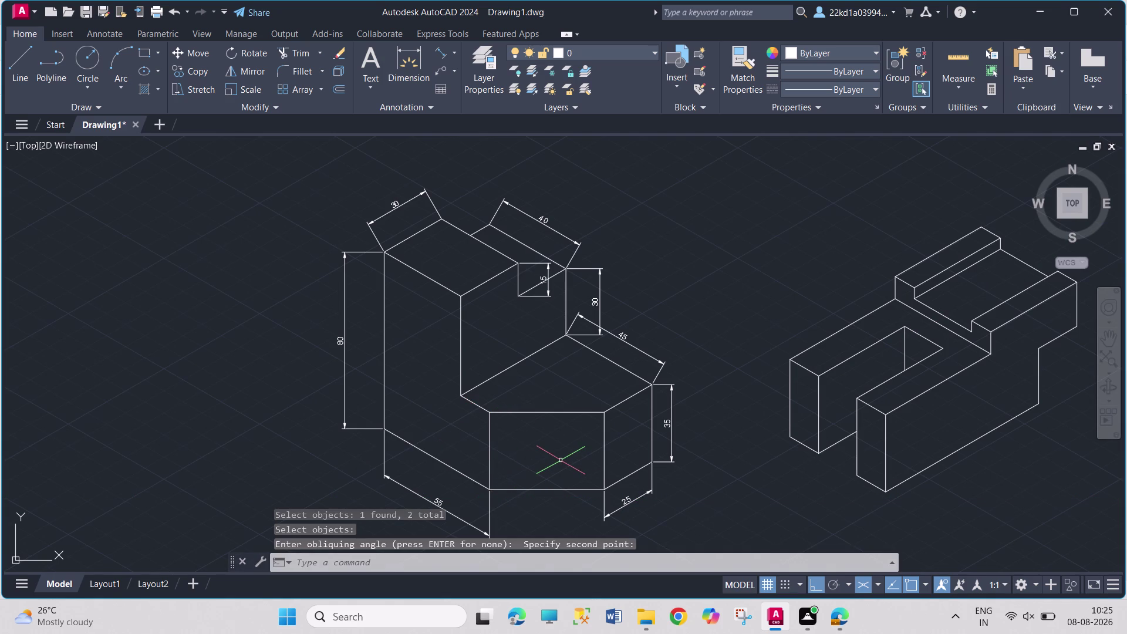
text(IMED)
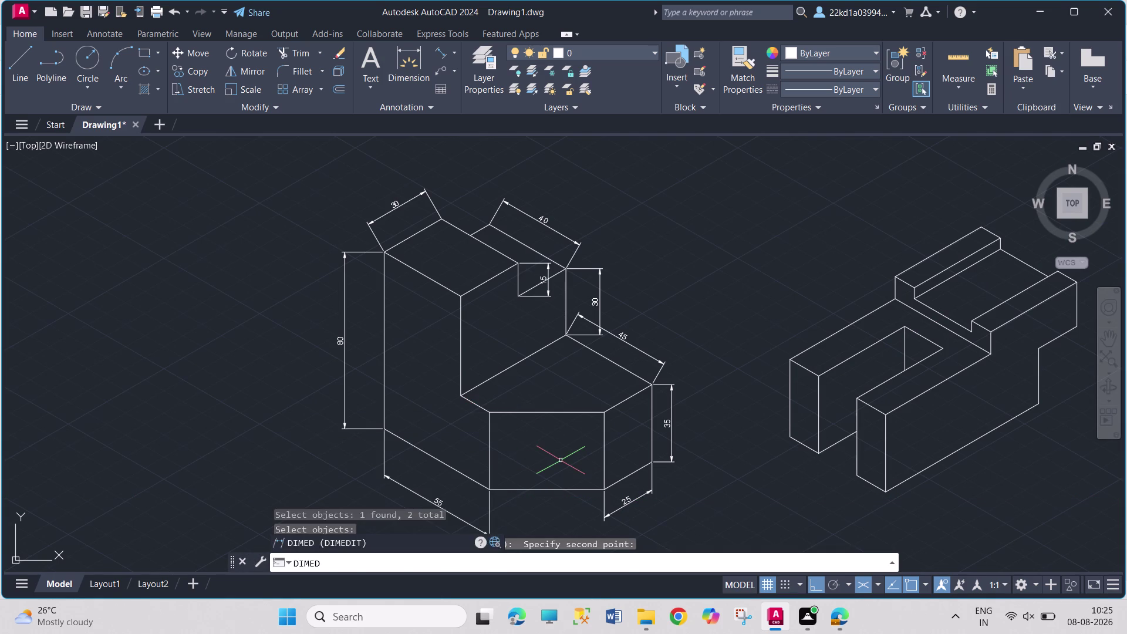
key(Return)
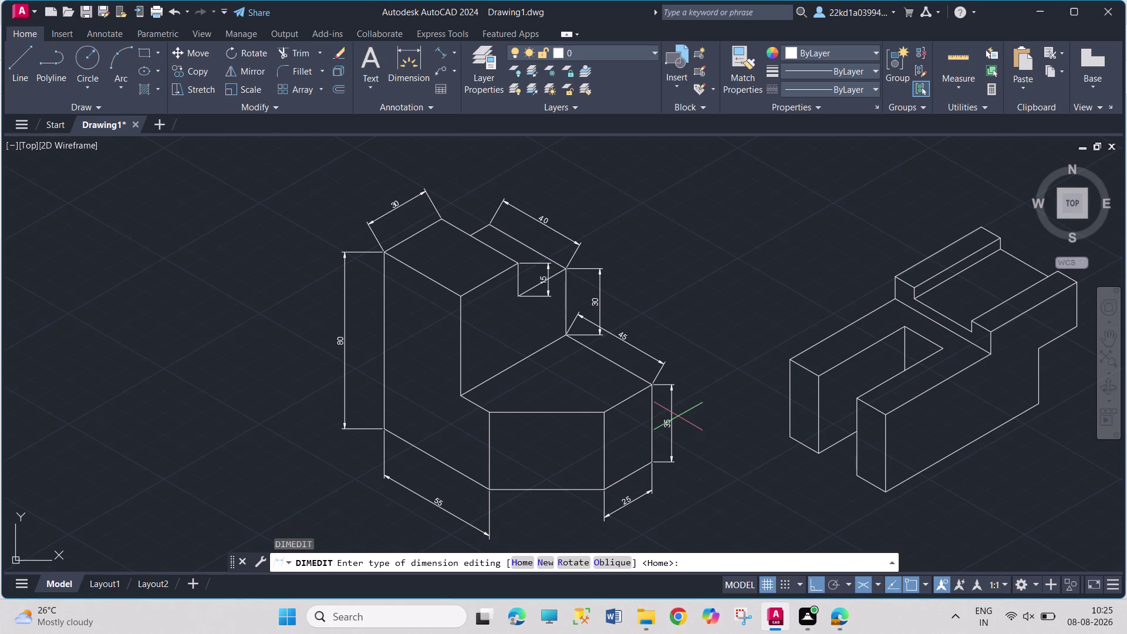
click(614, 560)
click(670, 426)
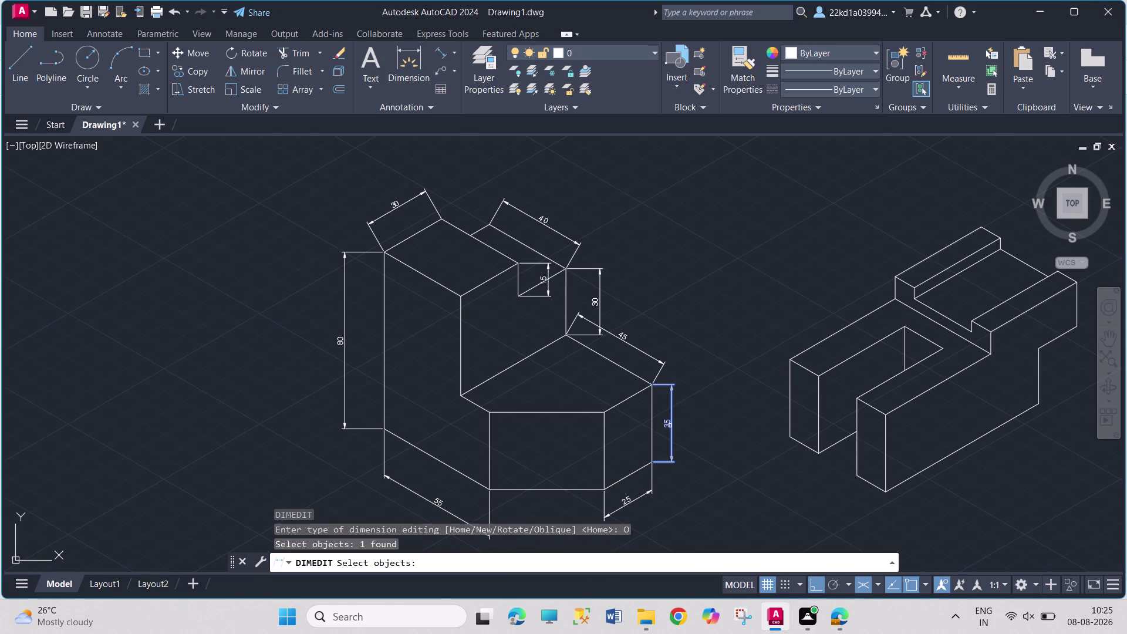
click(621, 338)
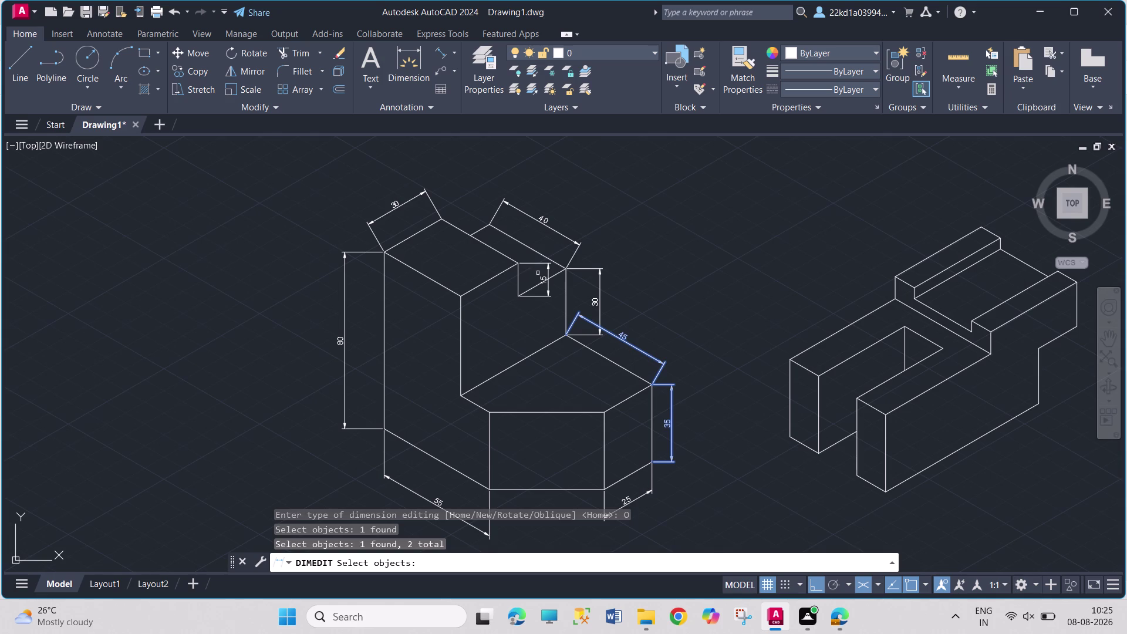
click(543, 276)
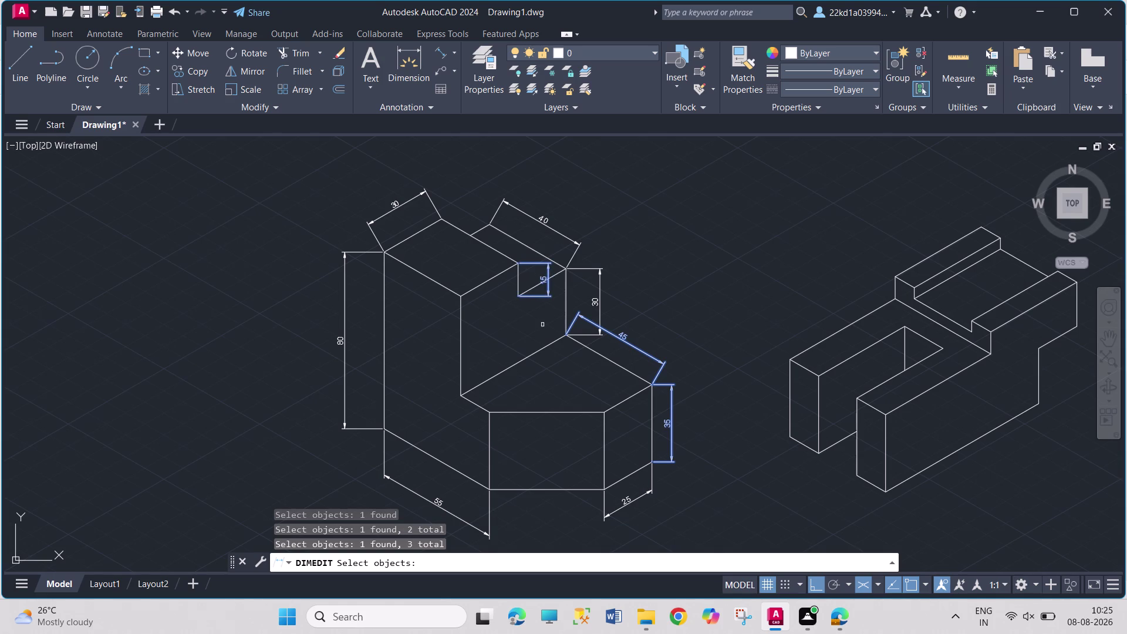
key(Return)
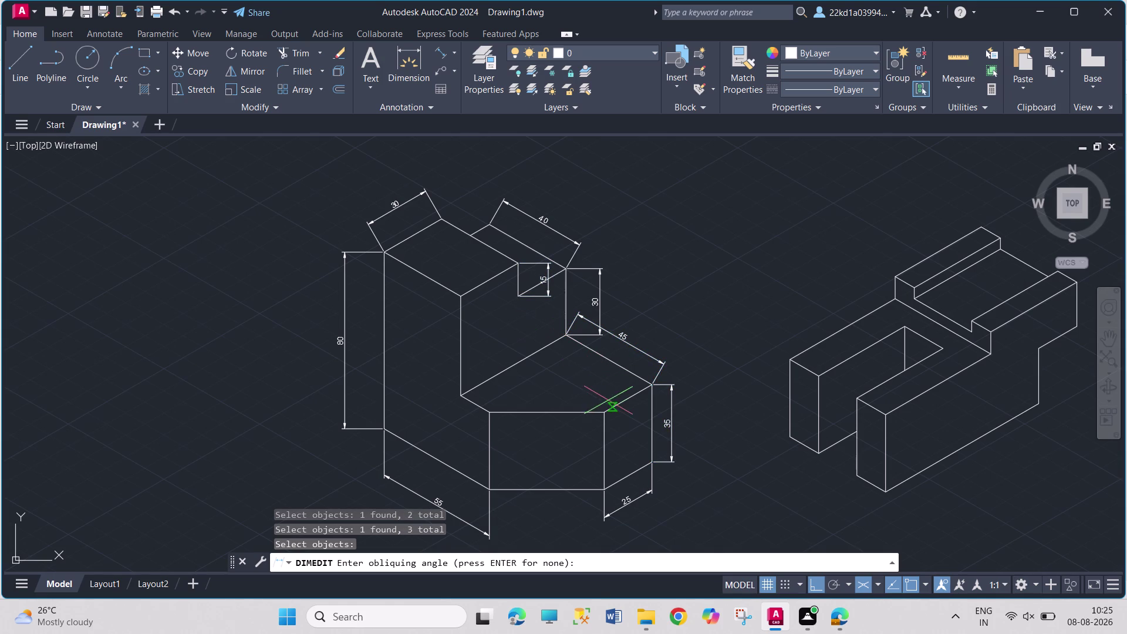
click(605, 413)
click(652, 384)
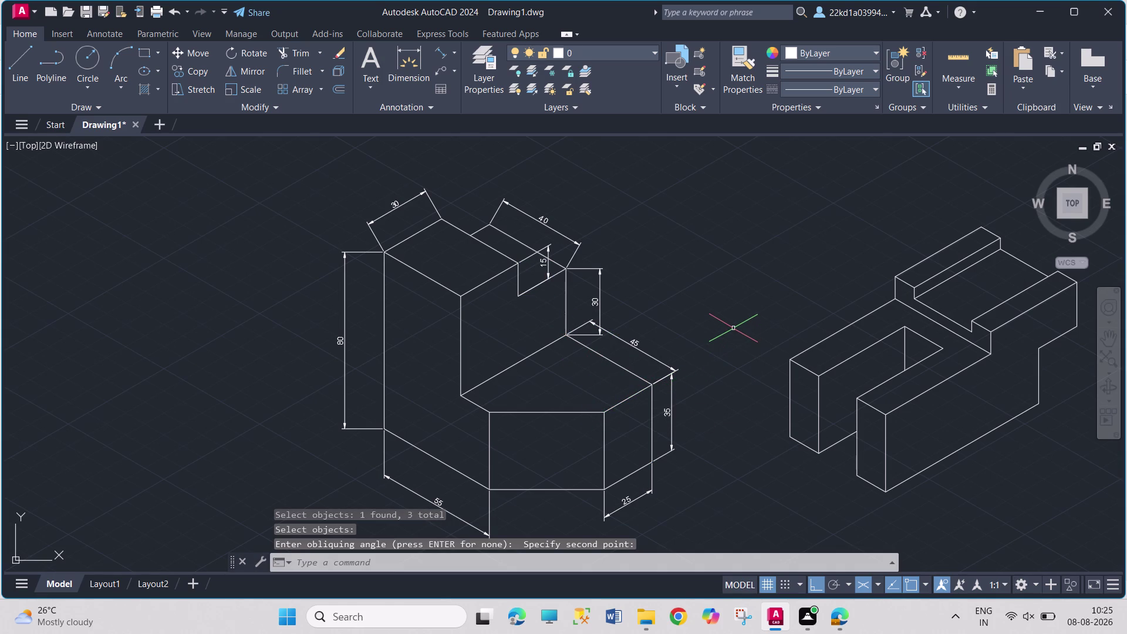
key(space)
Slant the 30 and 40 back-block dimensions obliquely, retrying after a cancelled first attempt.
key(Return)
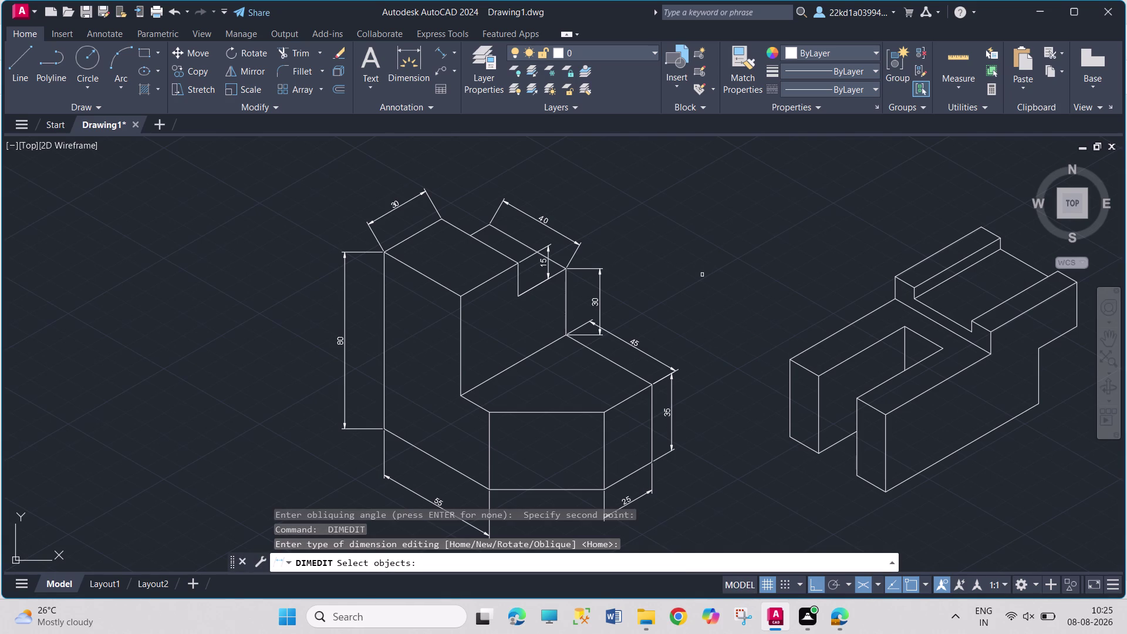
click(601, 303)
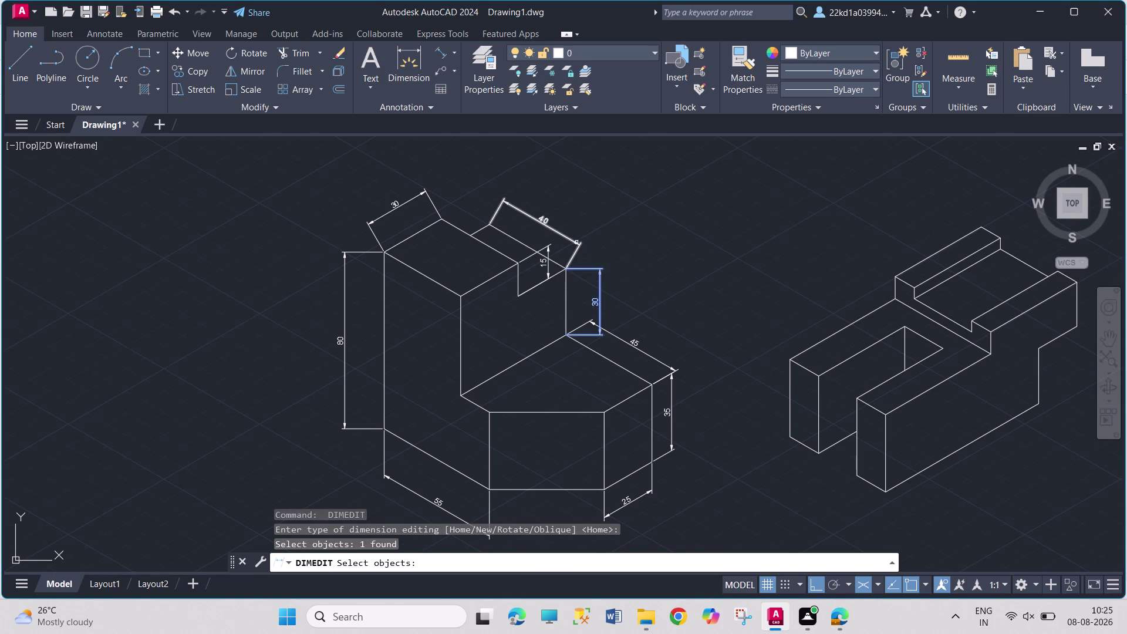
click(576, 242)
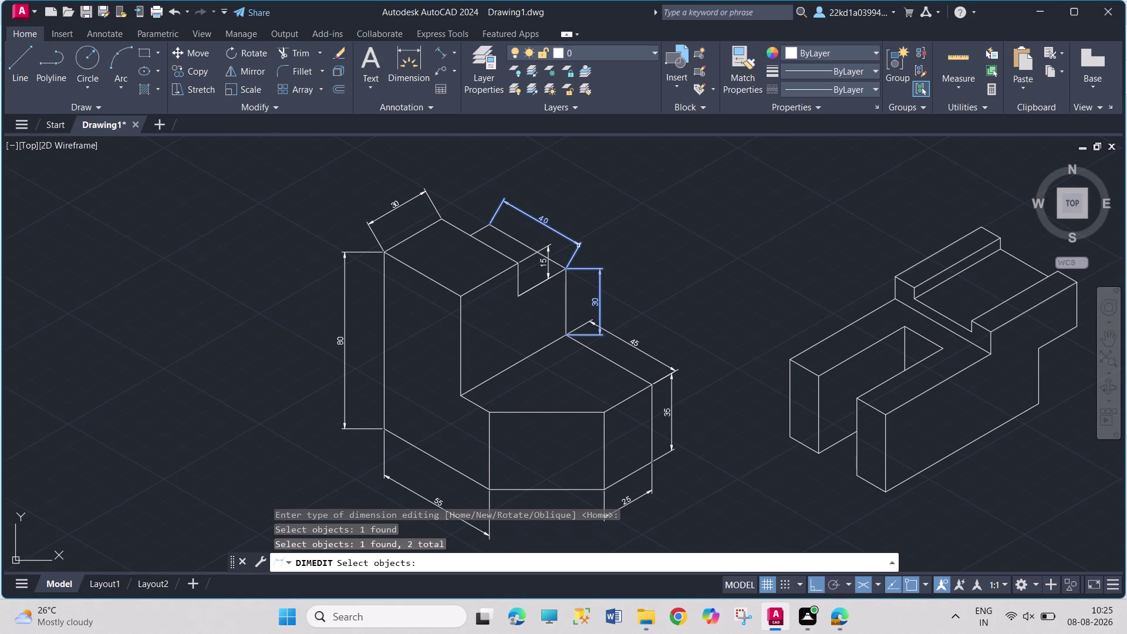
key(Return)
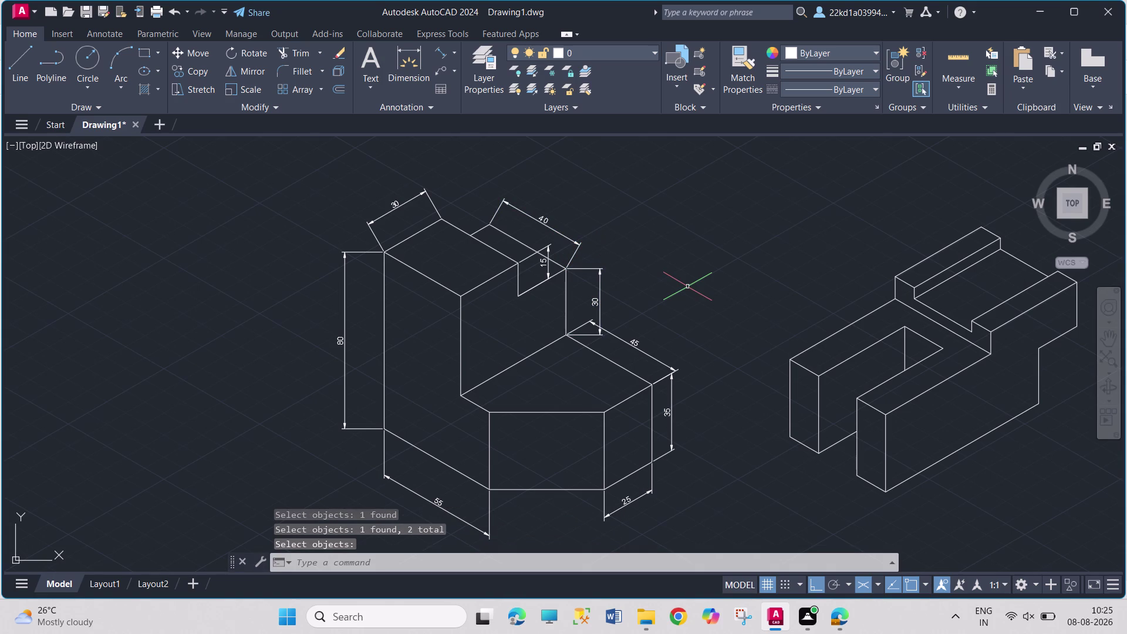
key(space)
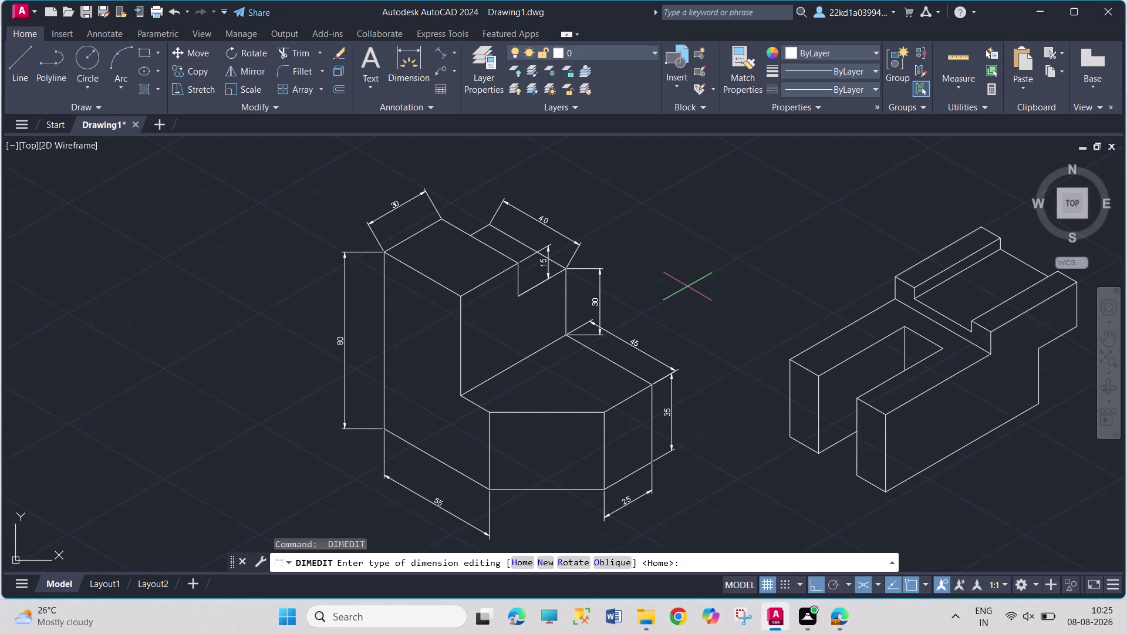
click(617, 561)
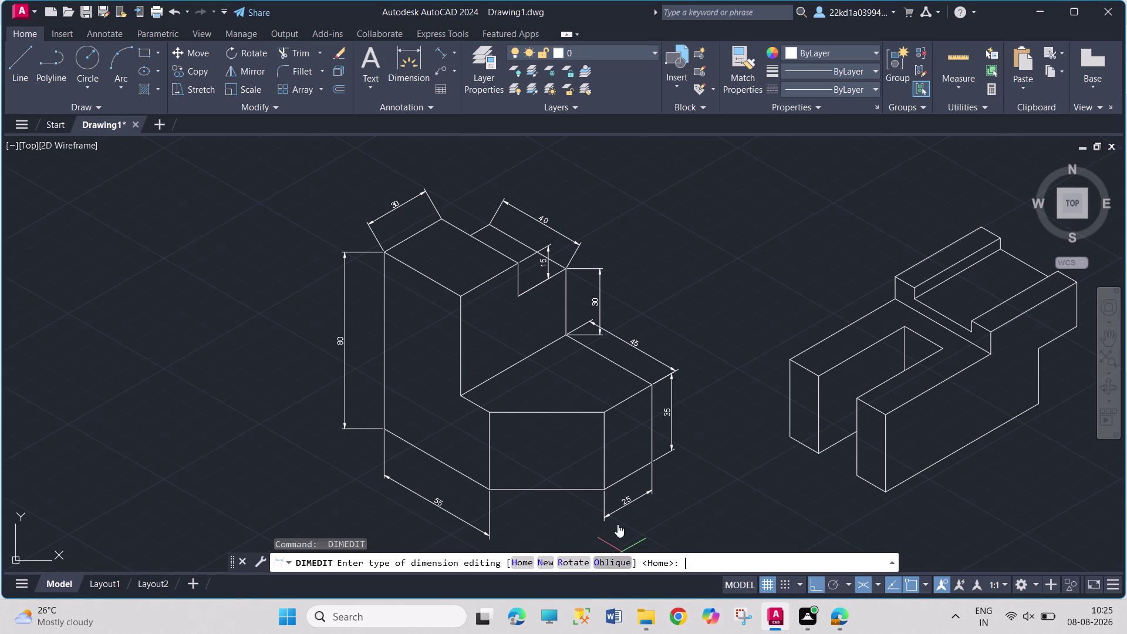
click(601, 302)
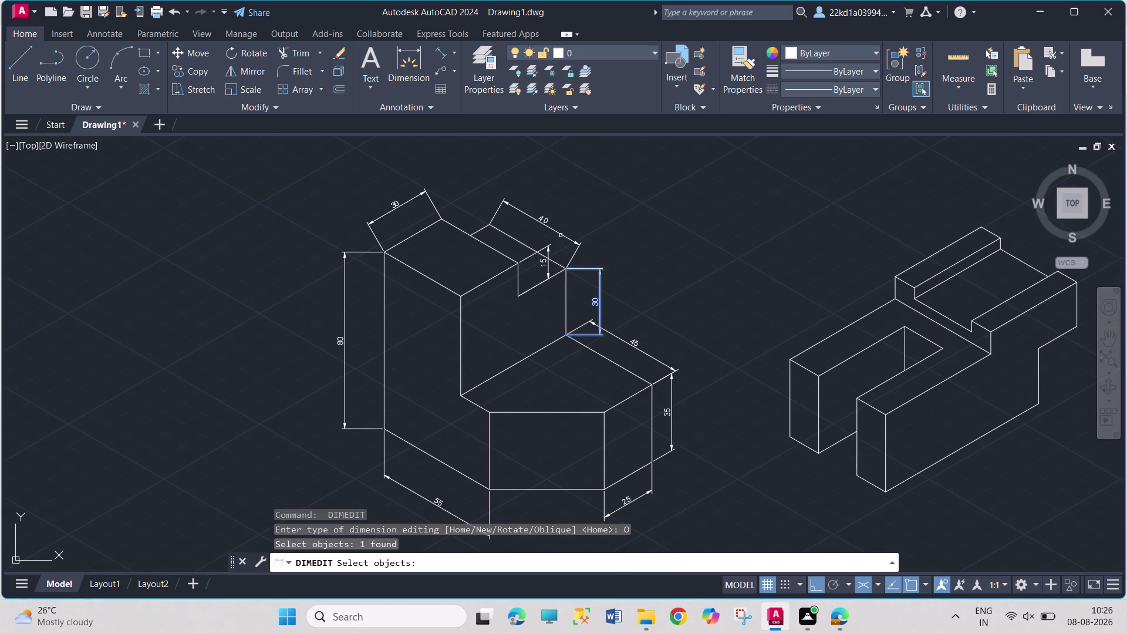
click(561, 235)
key(Return)
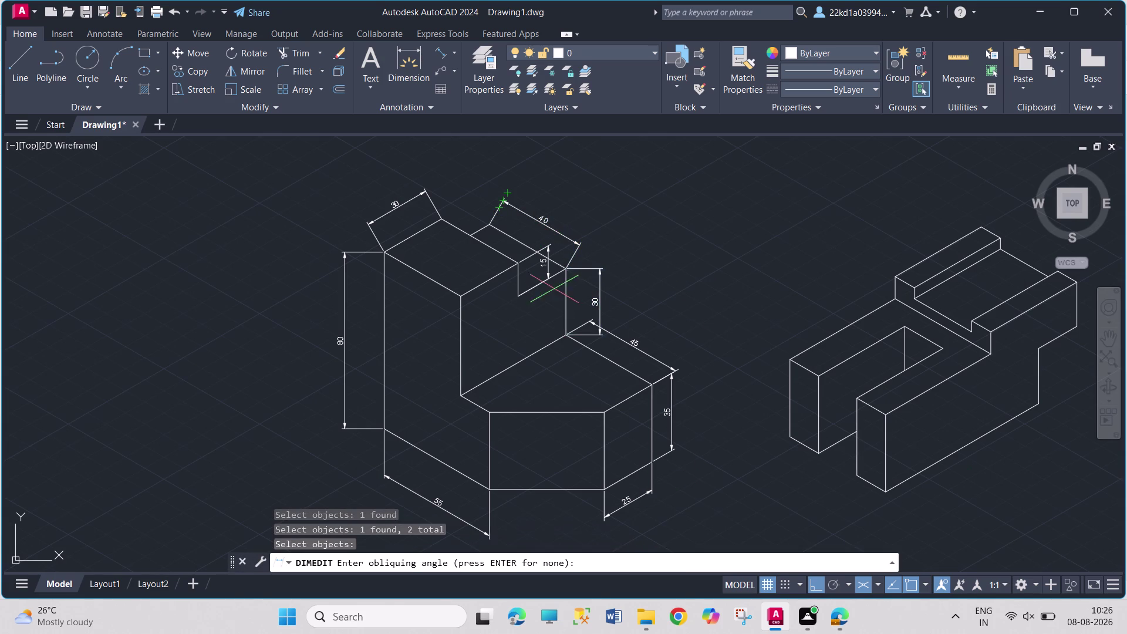
click(520, 294)
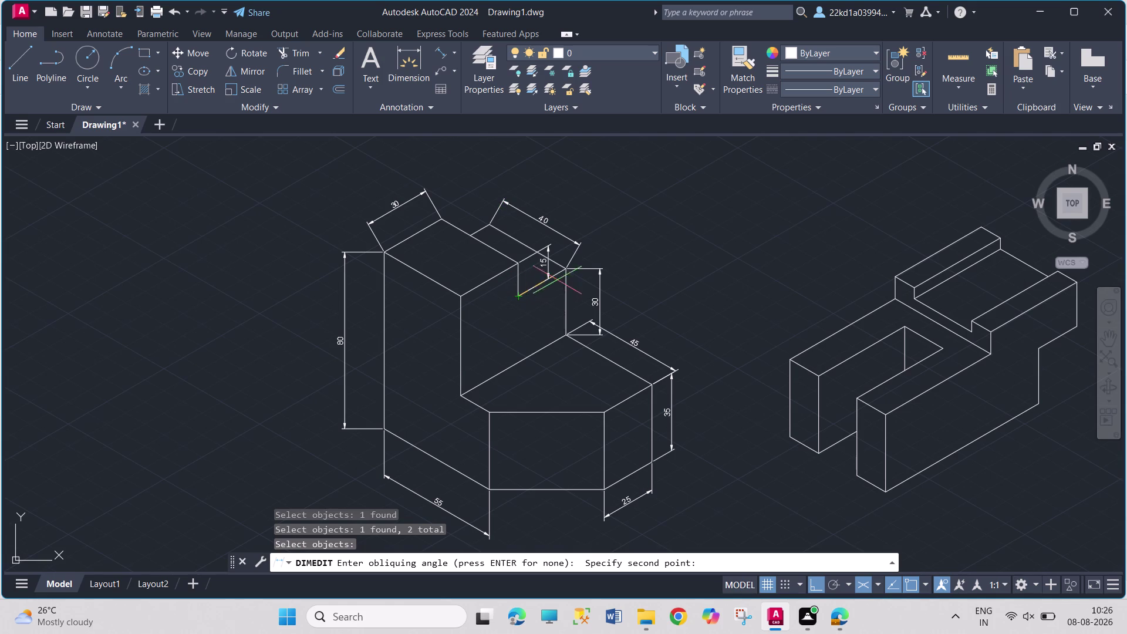
click(564, 272)
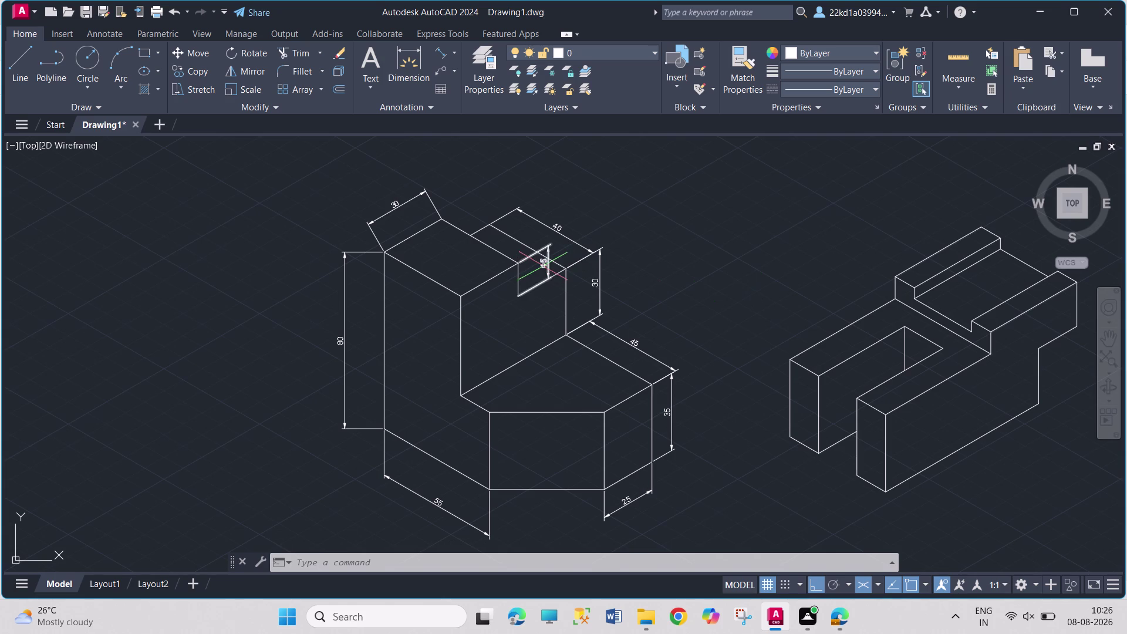
drag(543, 265, 542, 236)
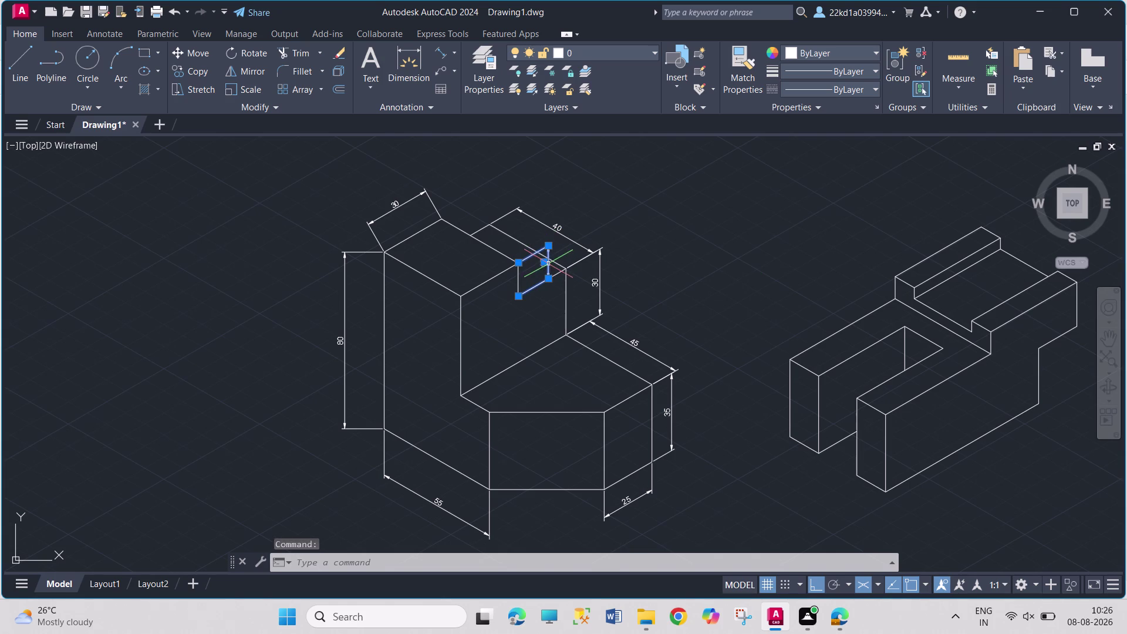
Grip-stretch the 15 notch dimension upward so its line and text clear the slot.
drag(547, 262, 547, 214)
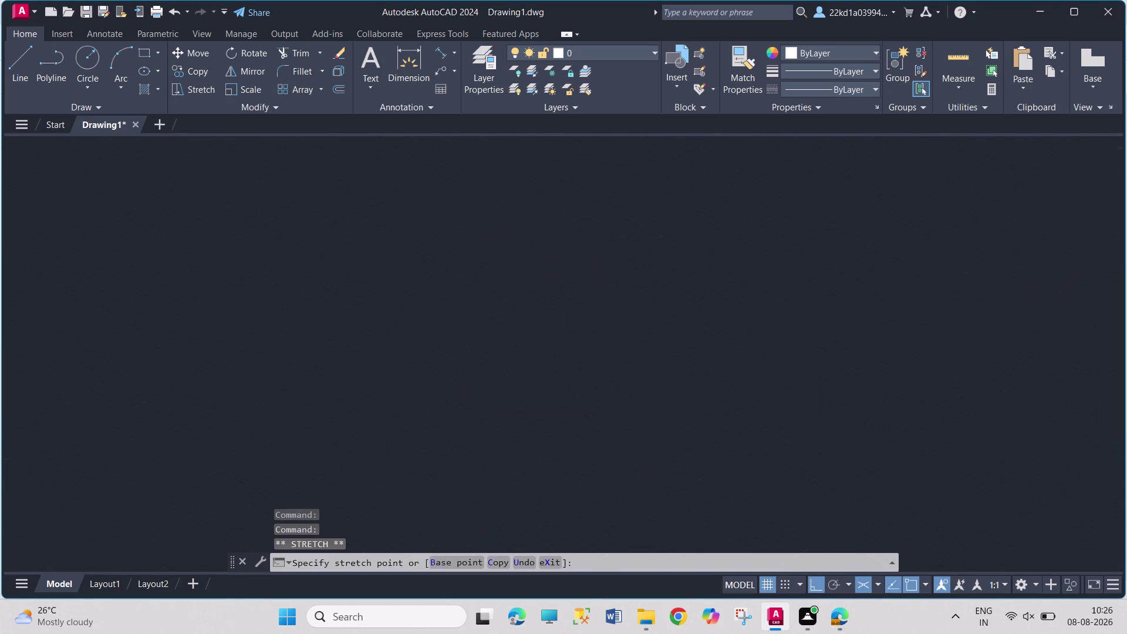
drag(547, 214, 577, 226)
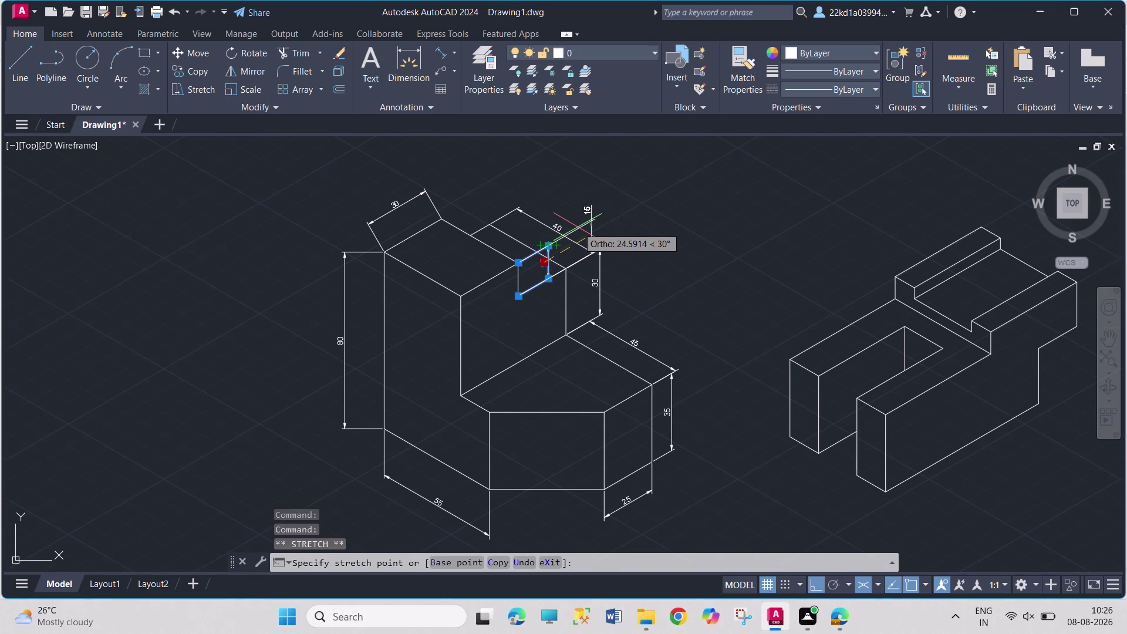
key(F5)
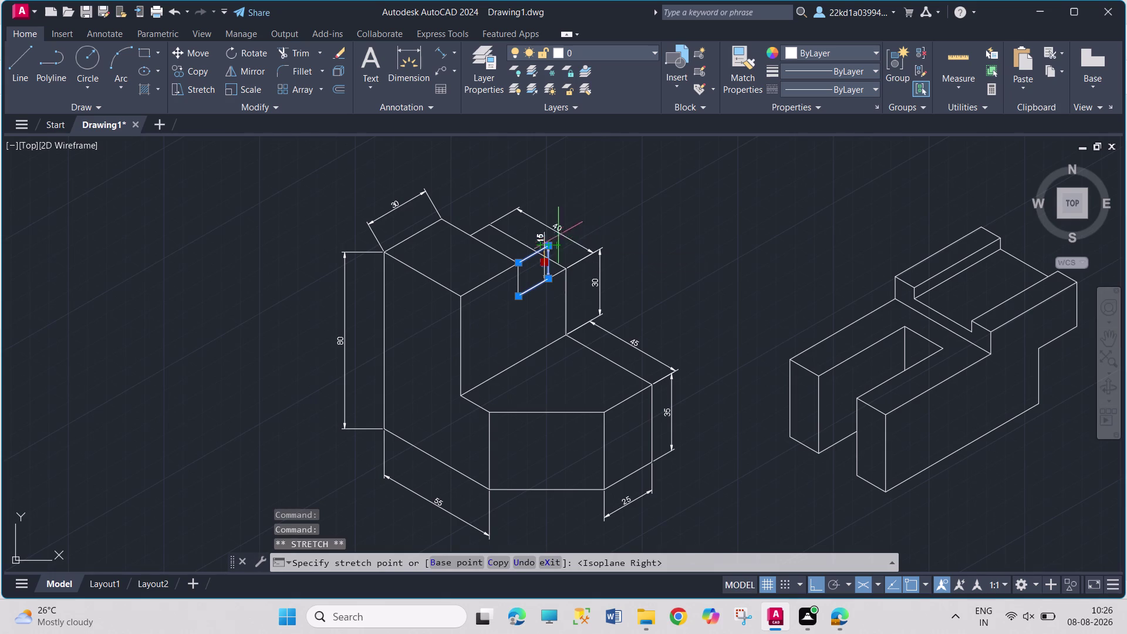
click(546, 185)
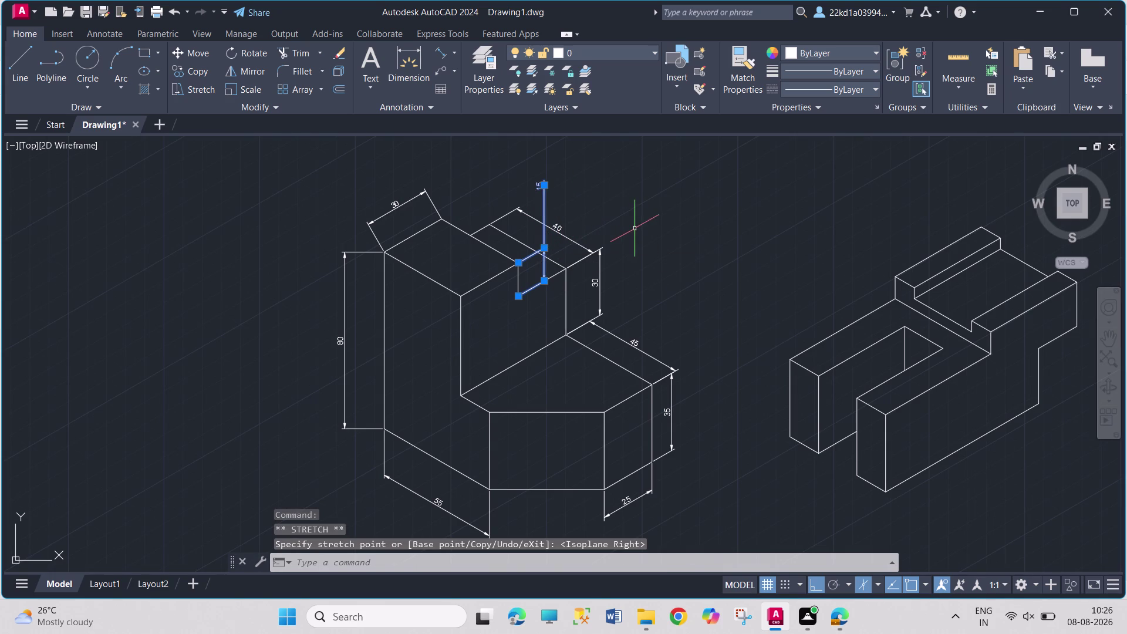
click(545, 244)
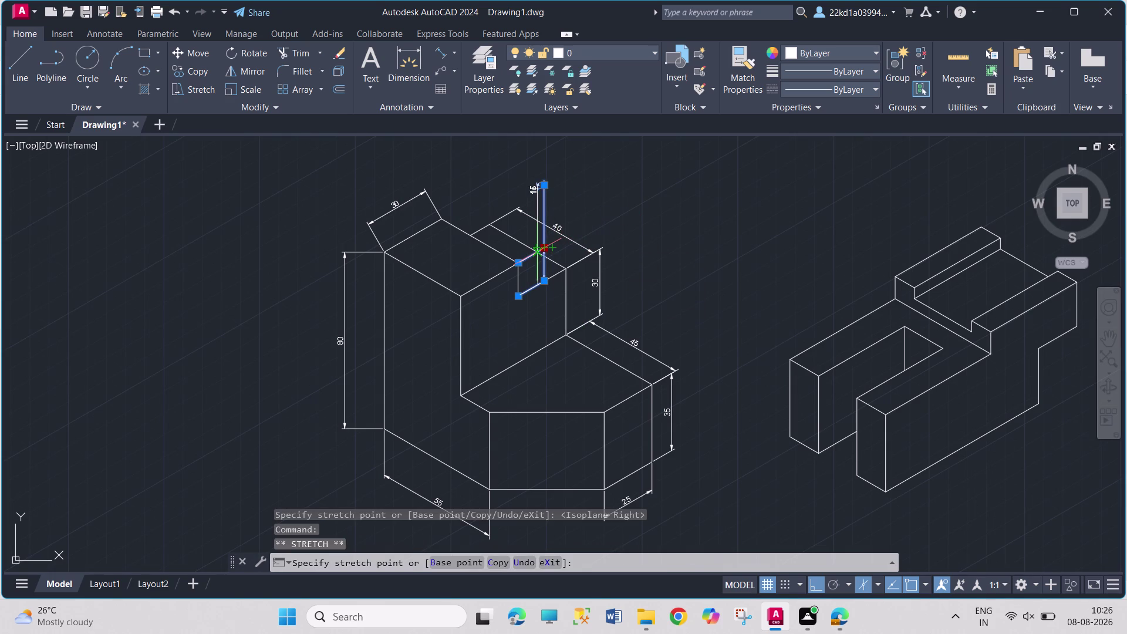
click(530, 251)
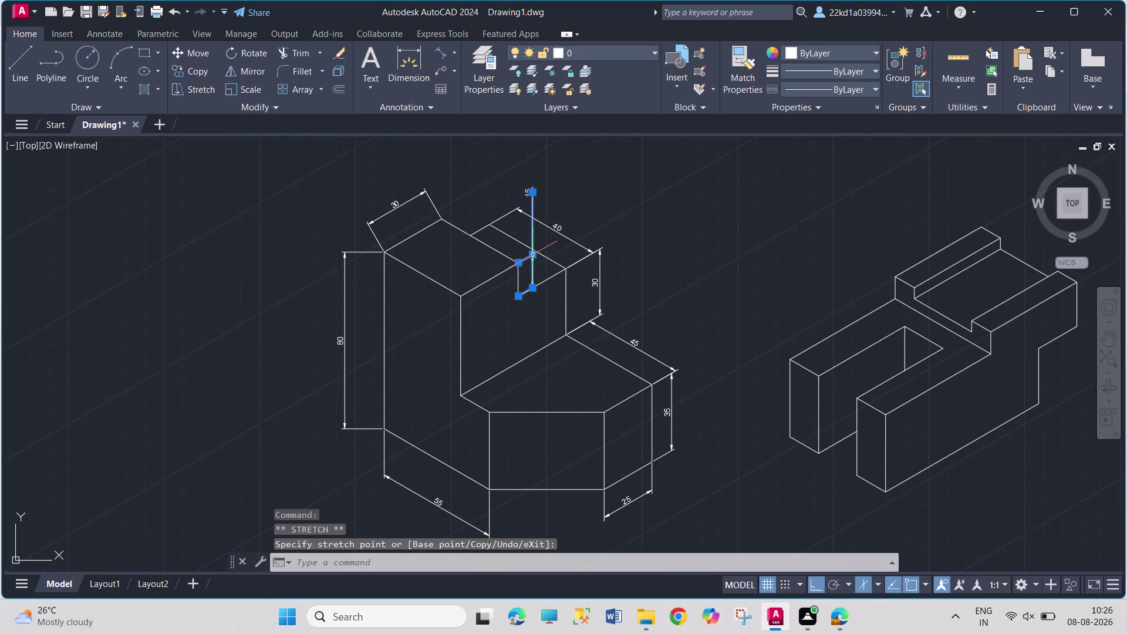
key(Escape)
key(Escape)
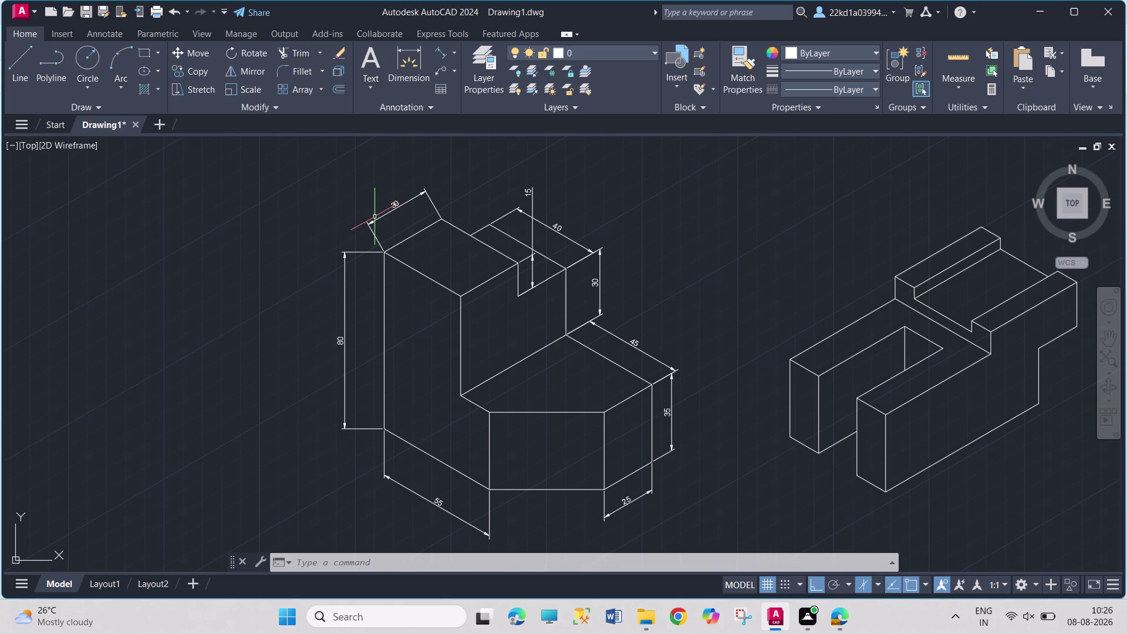
Obliquely slant the 30 top-left and 80 height dimensions along the front isometric edges.
key(space)
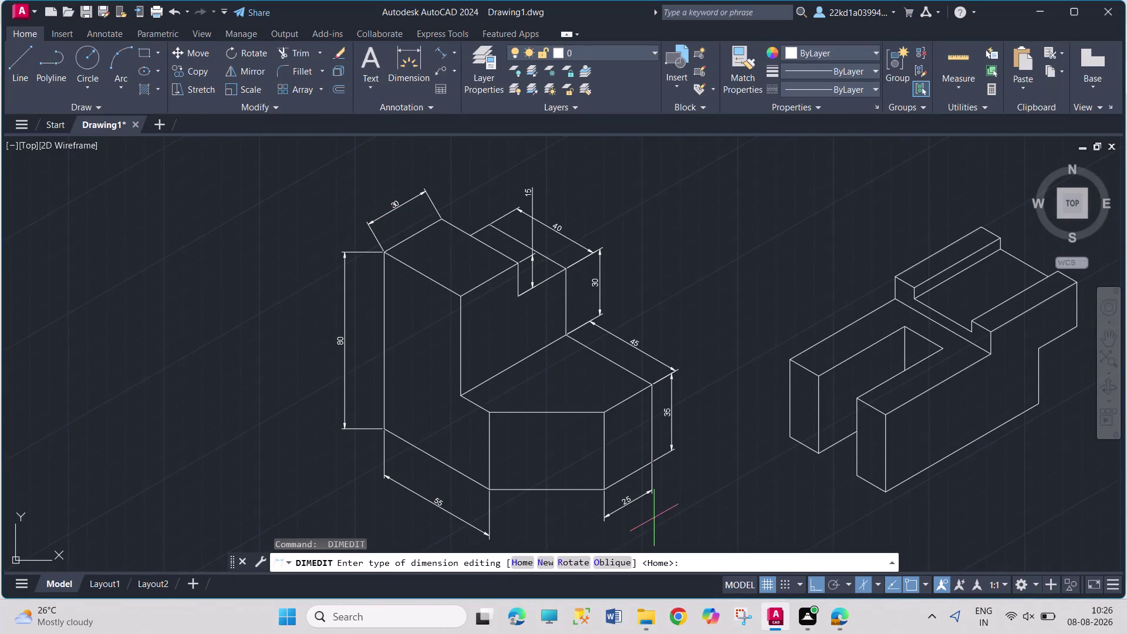
click(610, 557)
click(606, 560)
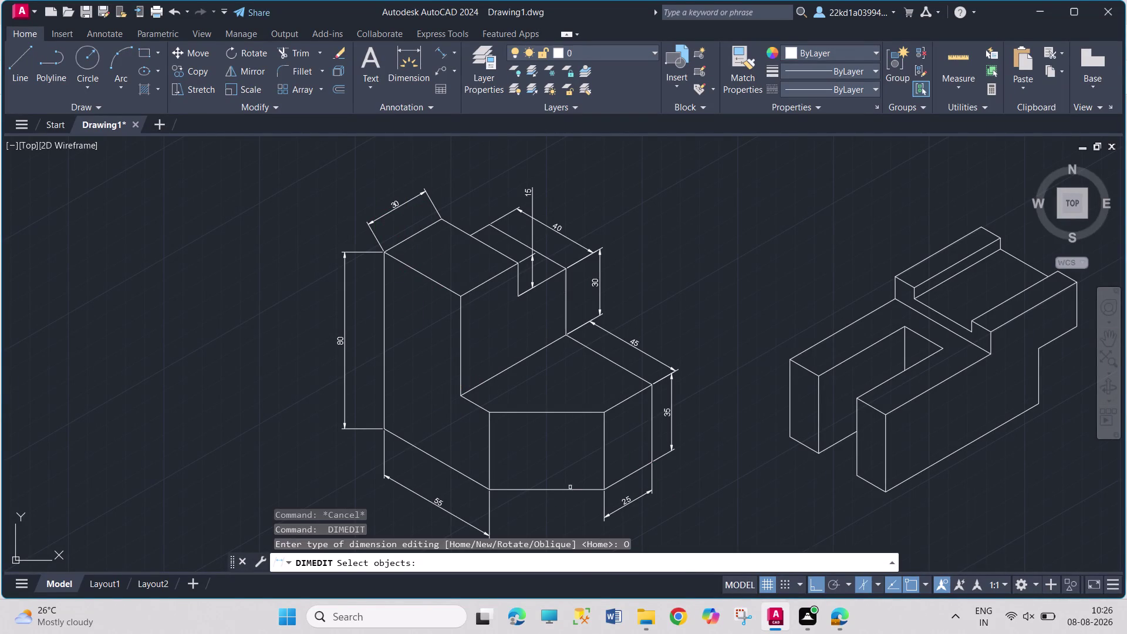
click(376, 222)
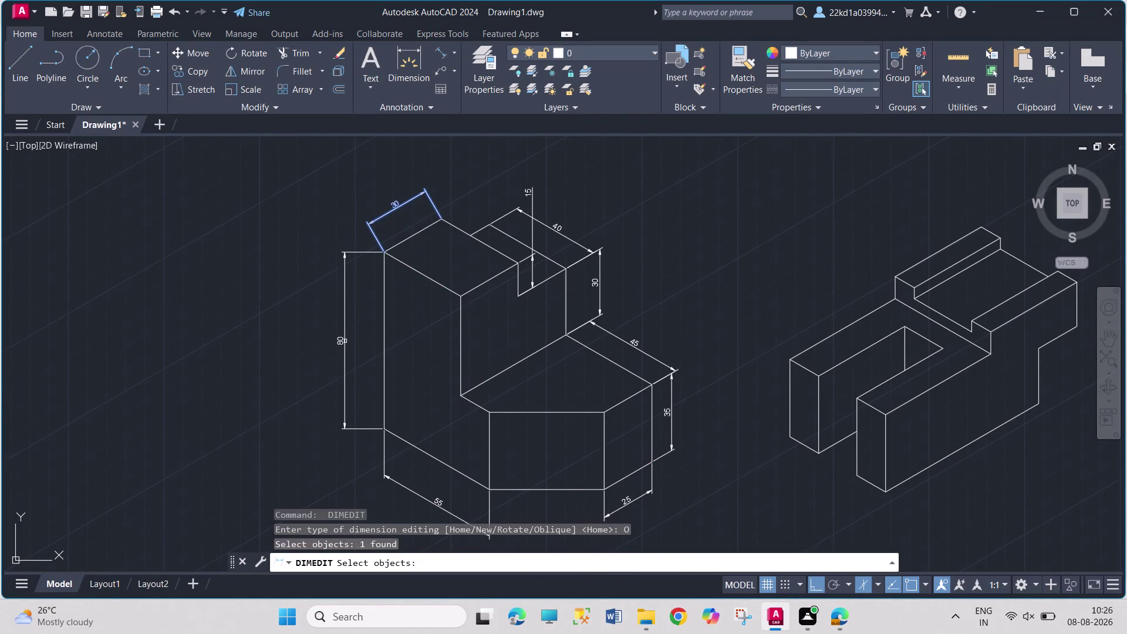
click(341, 345)
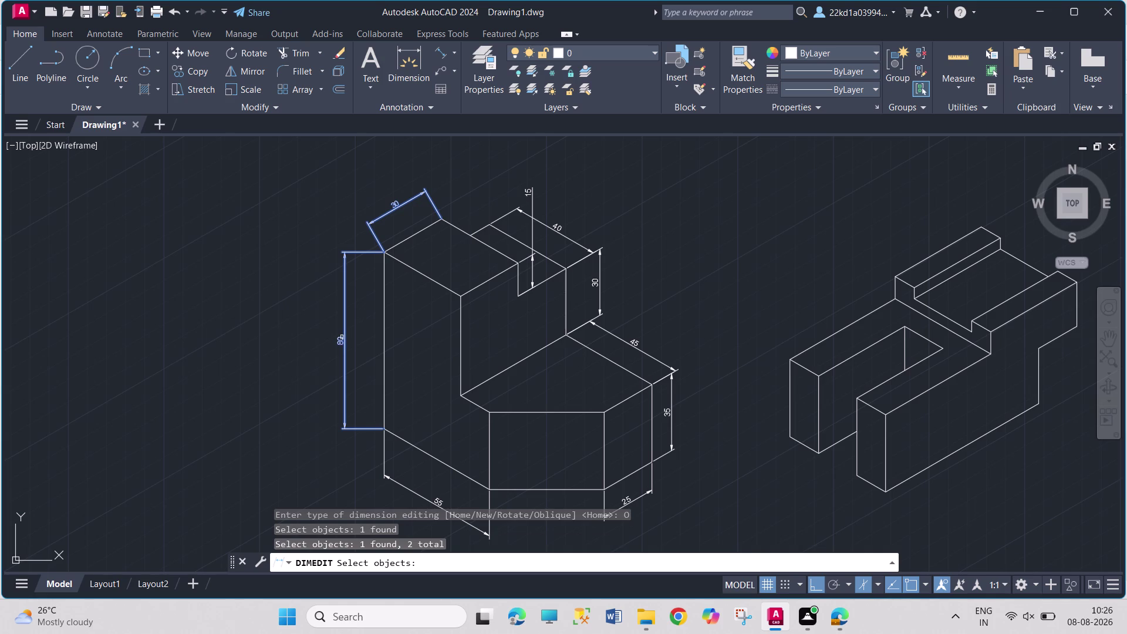
key(Return)
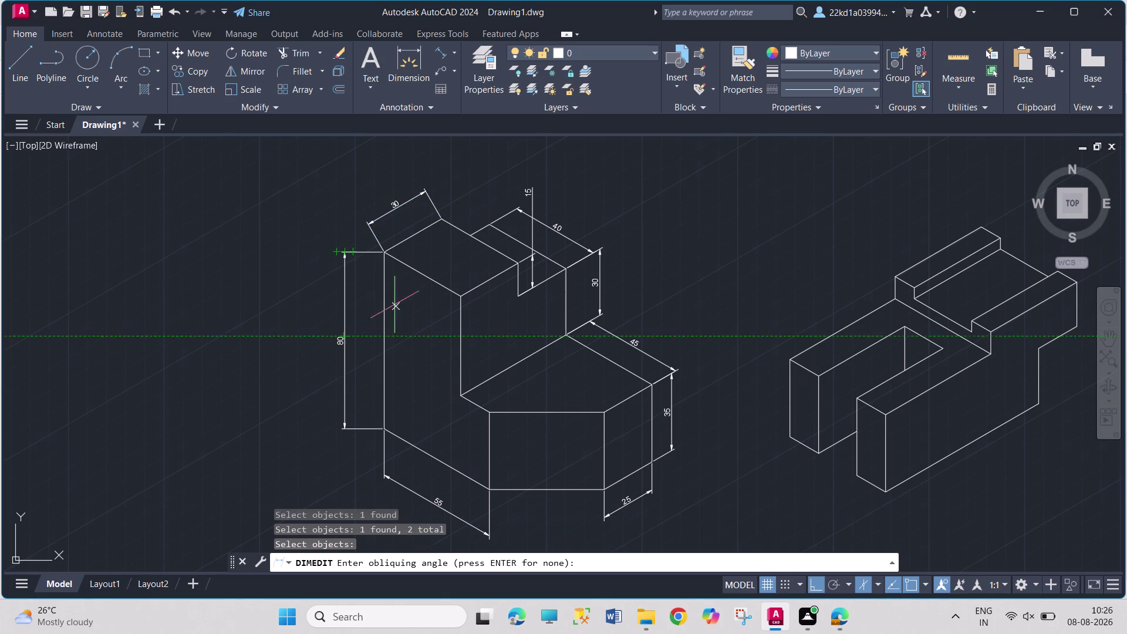
click(465, 301)
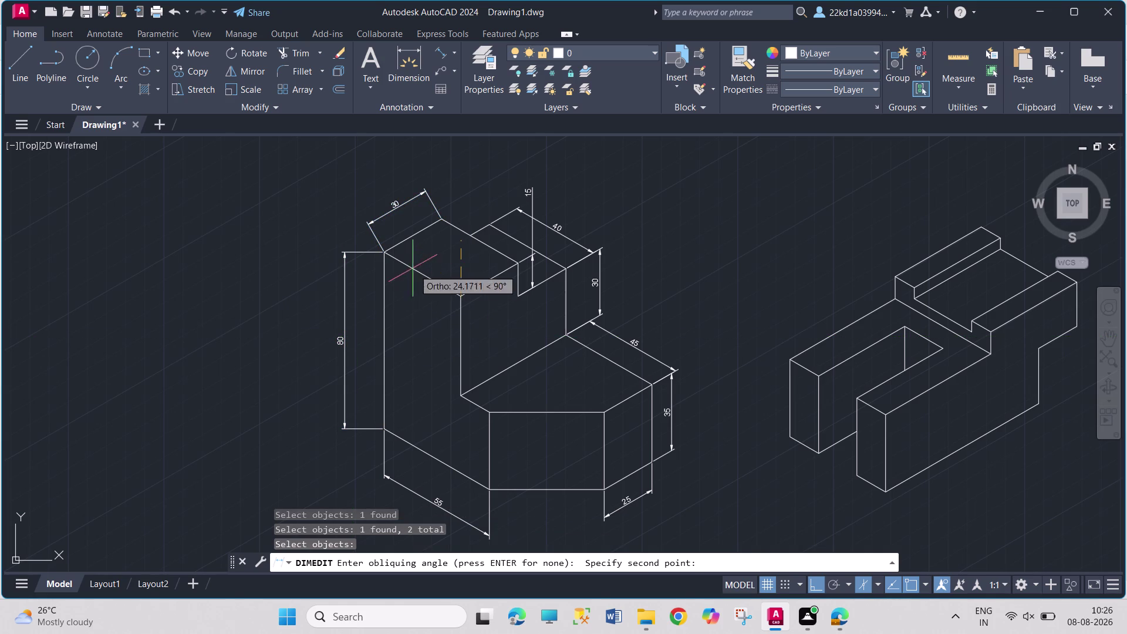
click(387, 252)
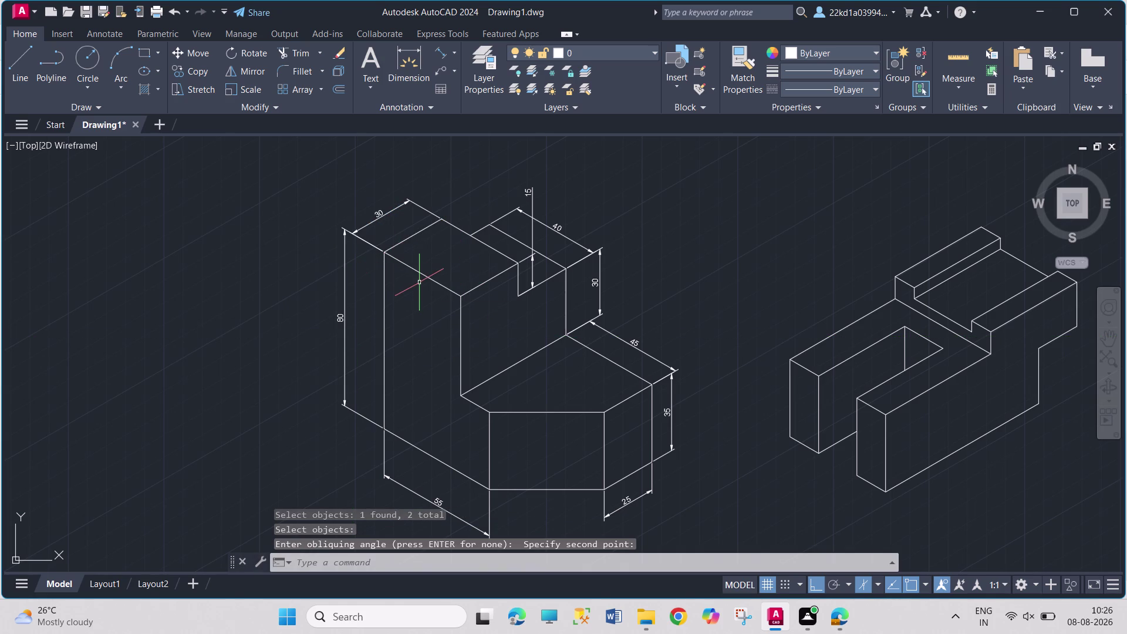
key(Escape)
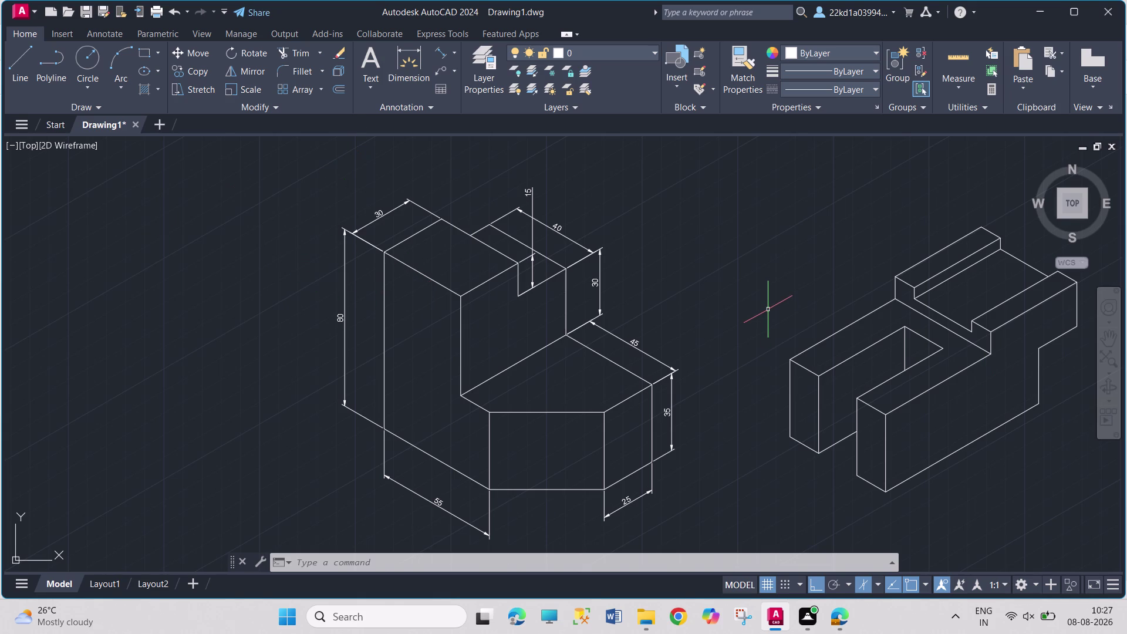
middle_drag(768, 310, 533, 296)
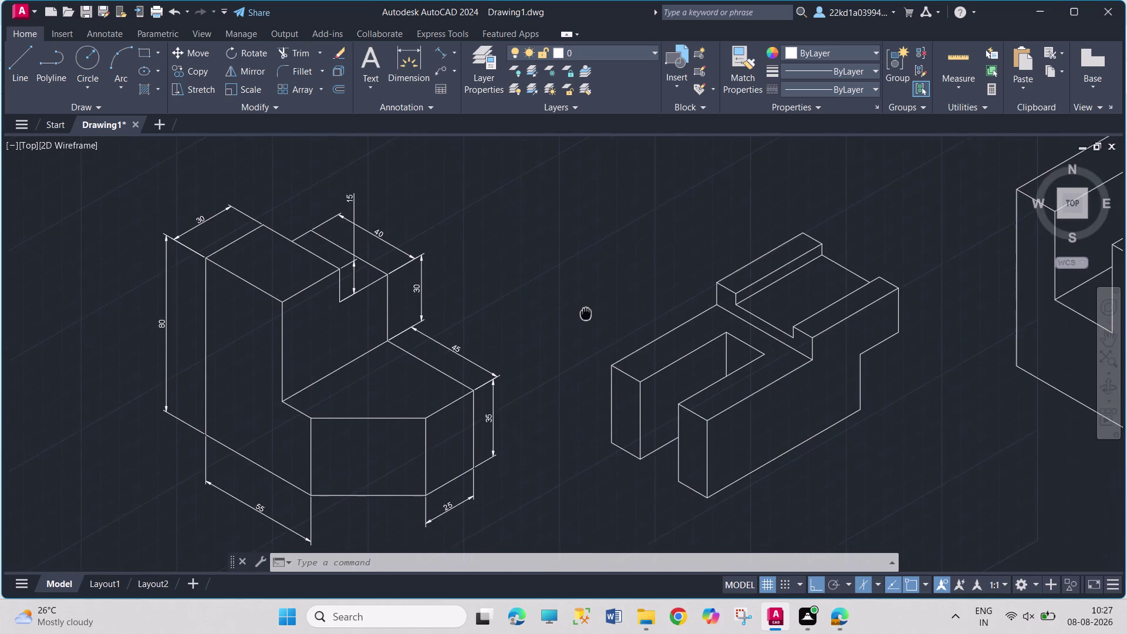
middle_drag(533, 295, 517, 295)
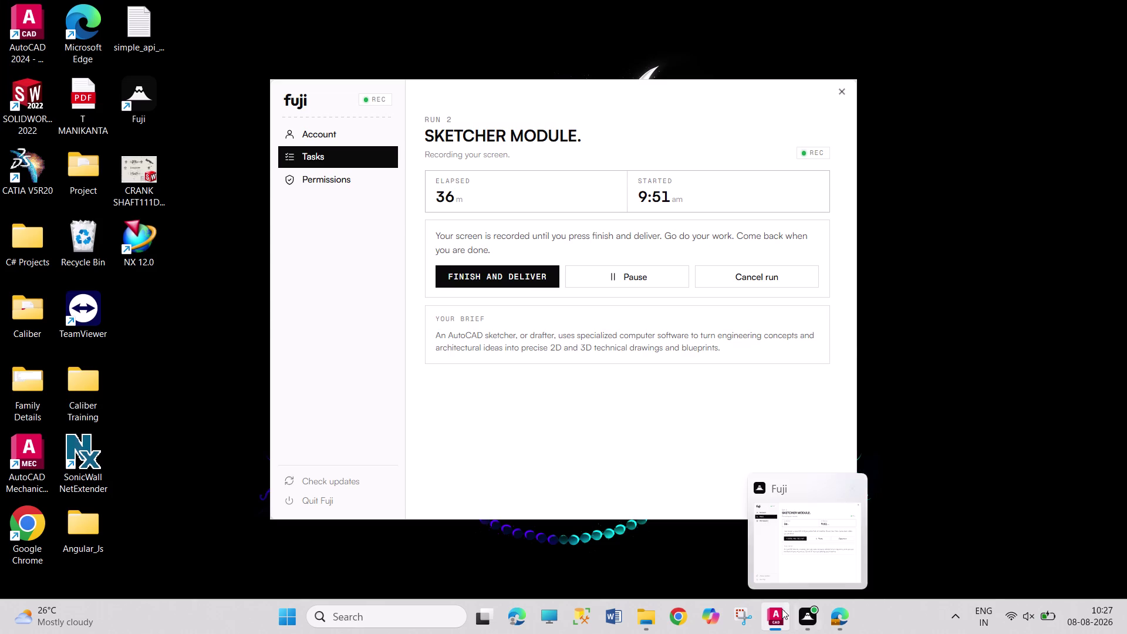
click(847, 364)
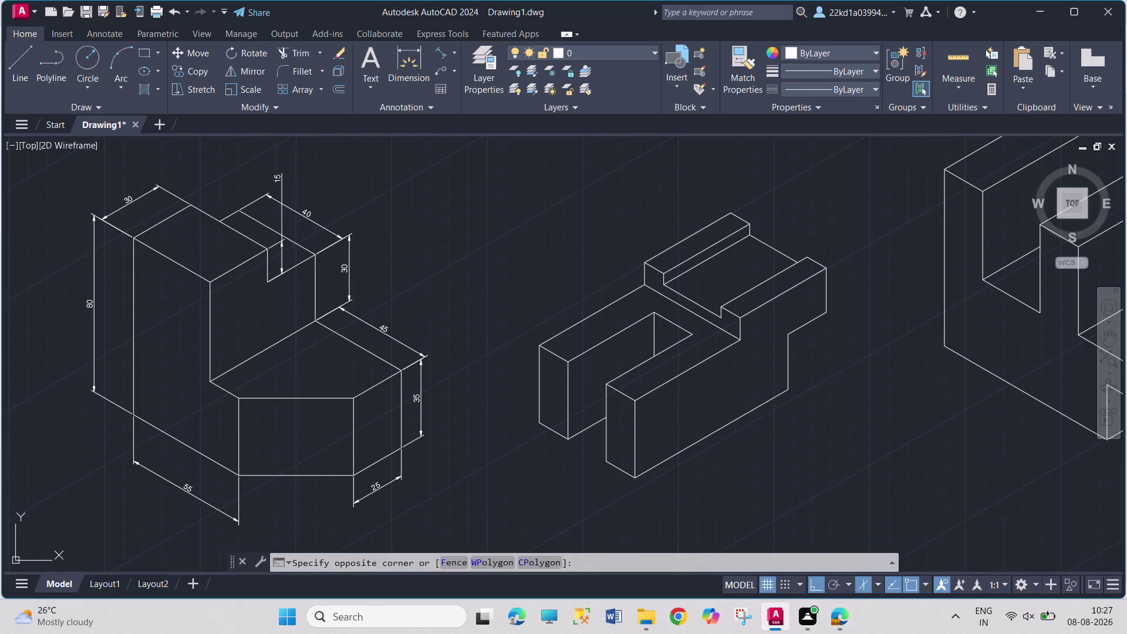
click(921, 462)
click(841, 372)
click(920, 460)
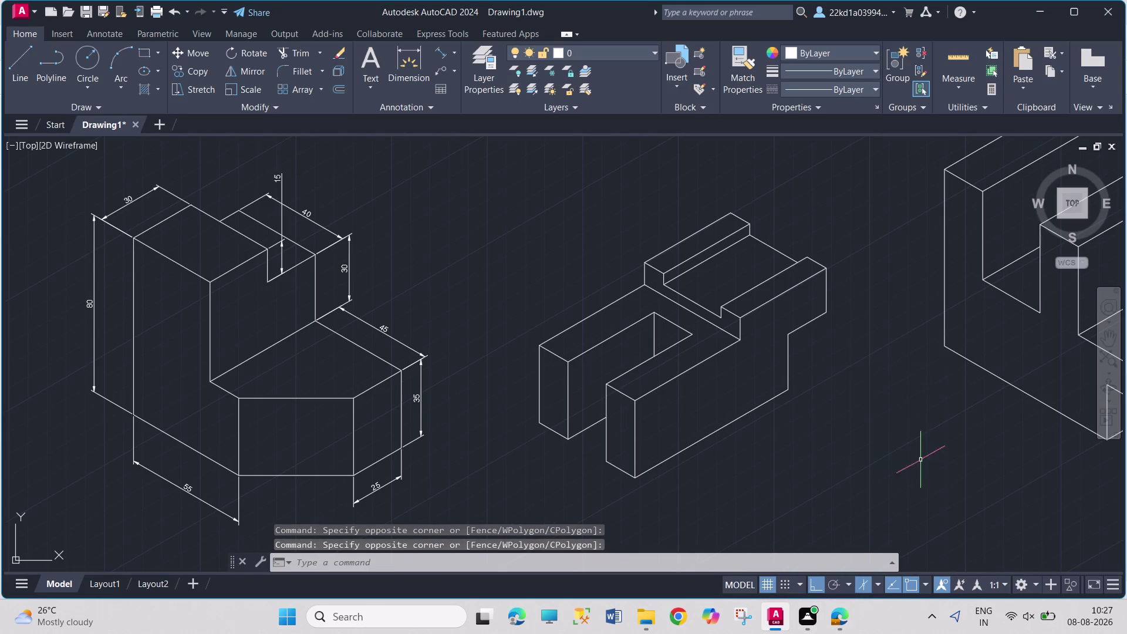
click(850, 358)
drag(899, 473, 892, 463)
click(833, 373)
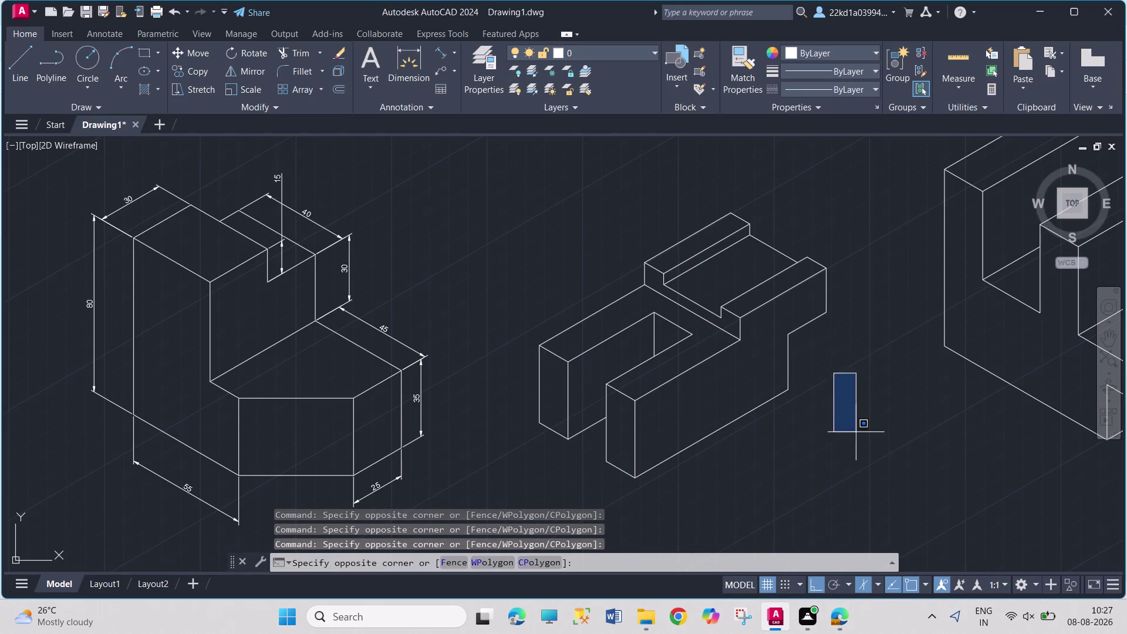
click(896, 461)
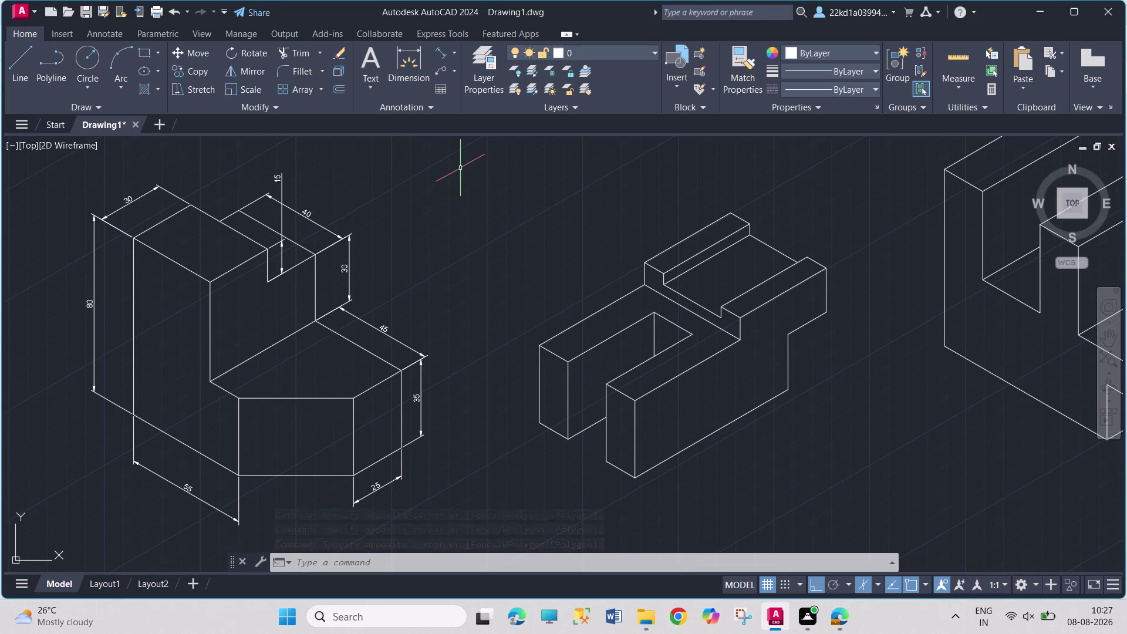
key(space)
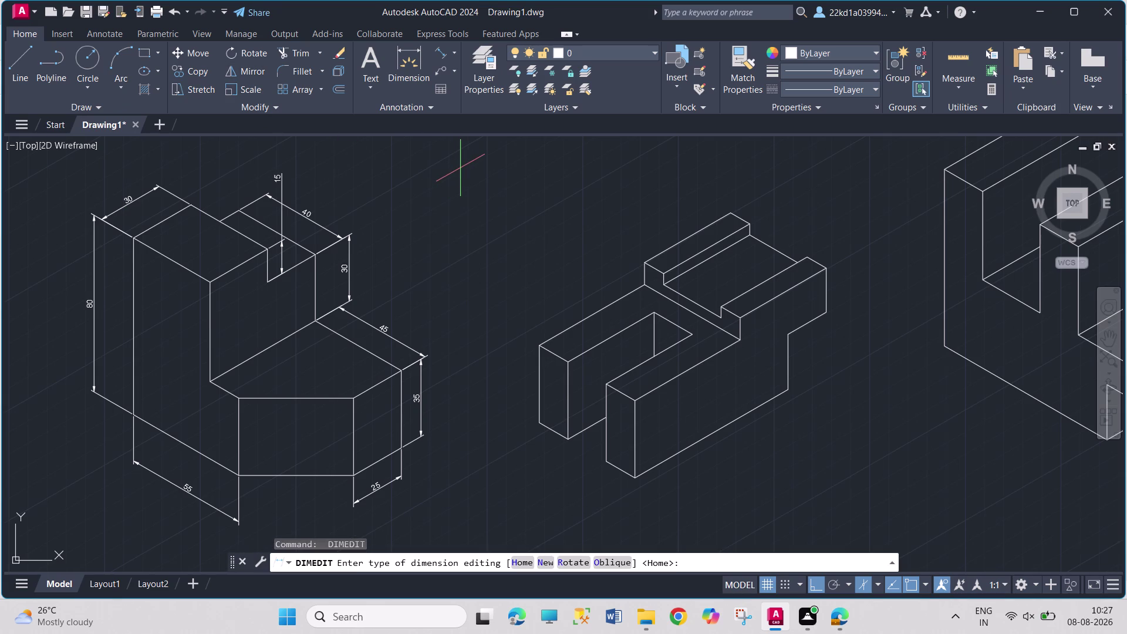
key(Escape)
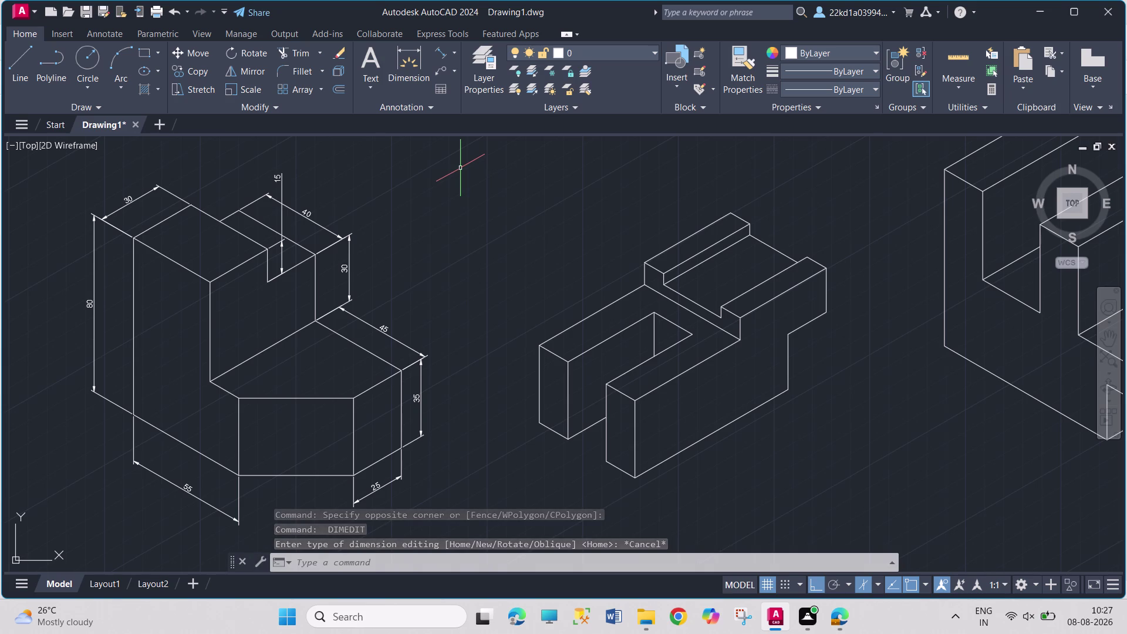
key(a)
key(BackSpace)
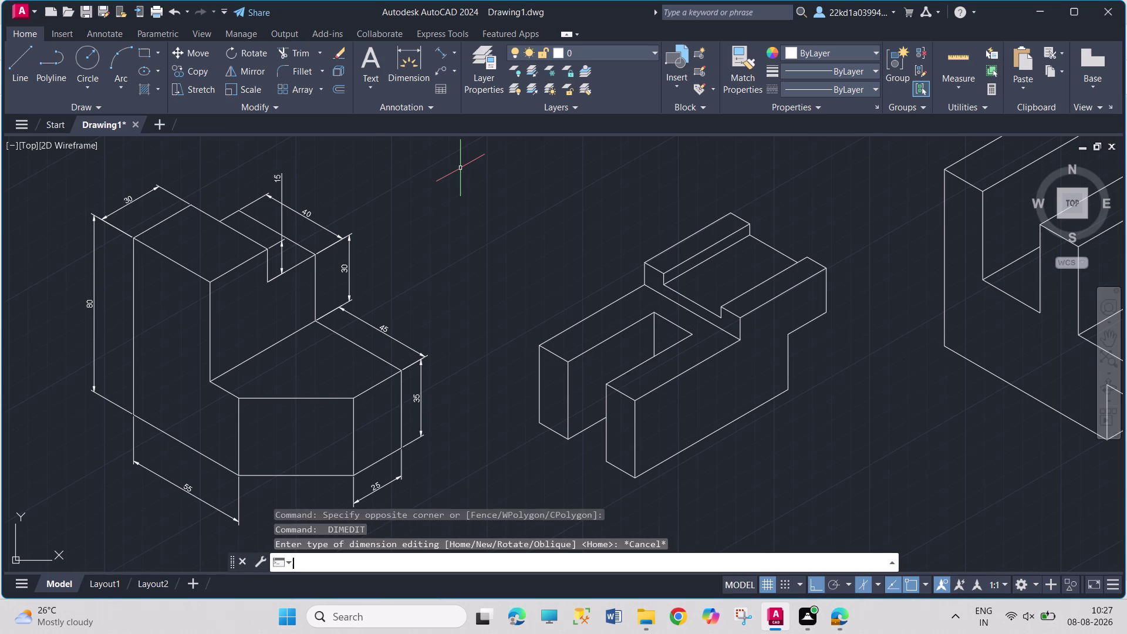
key(d)
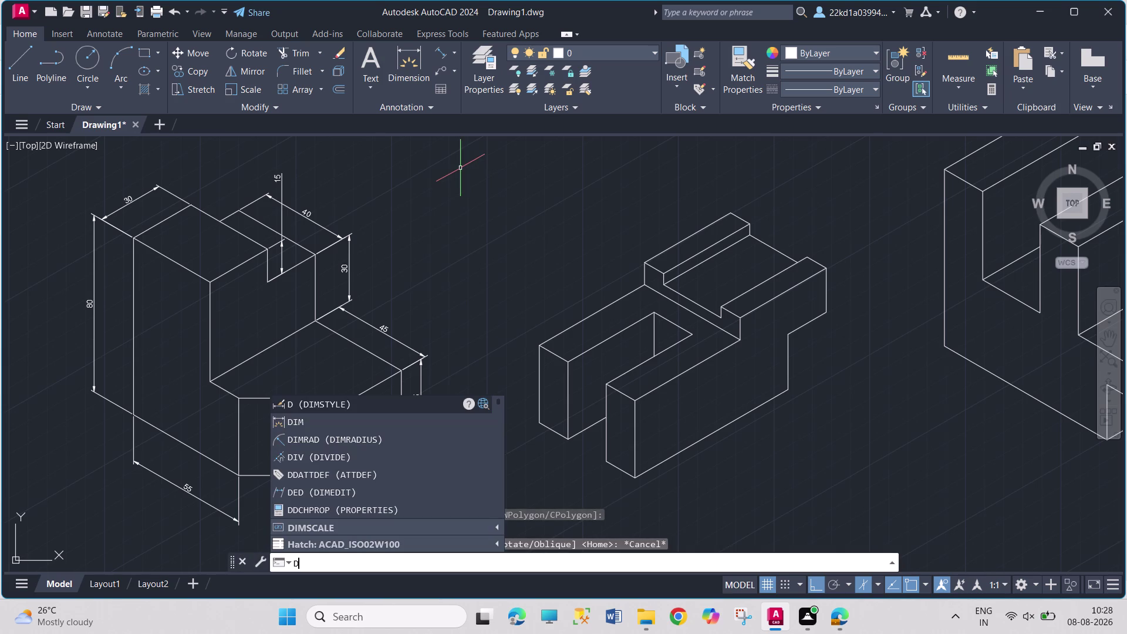
Add an aligned 80 dimension along the middle block's bottom edge.
text(AL)
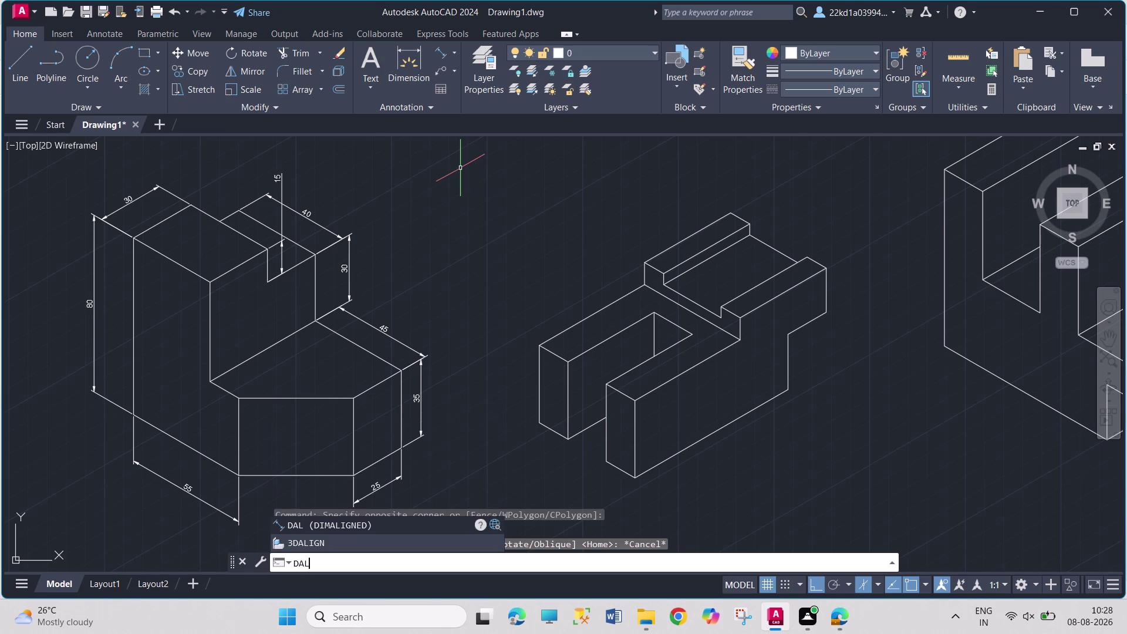
key(Return)
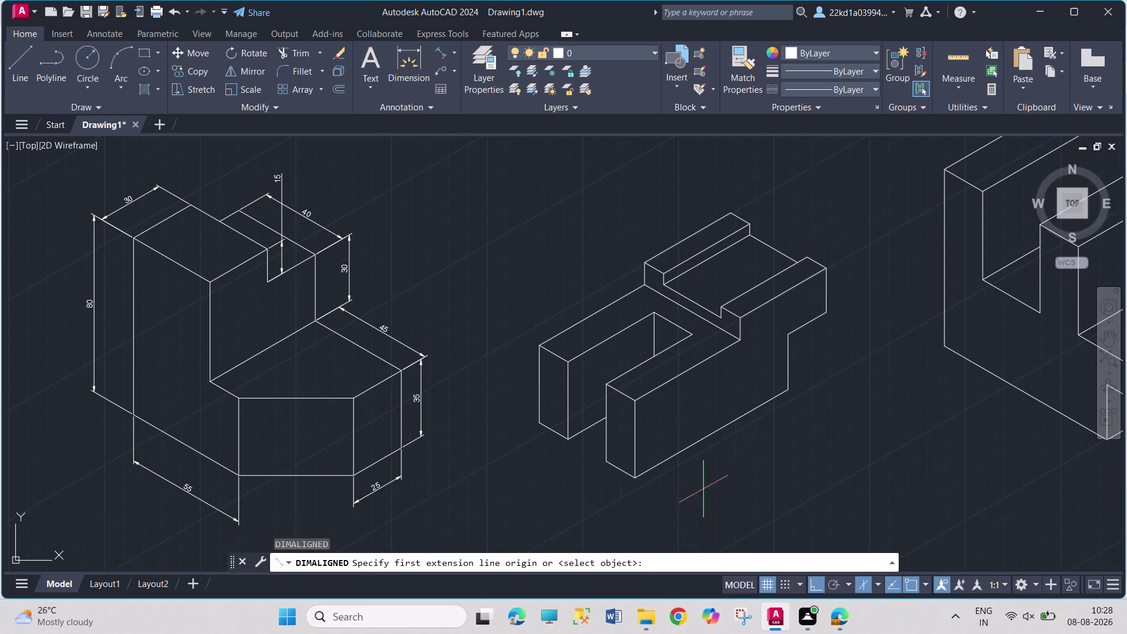
click(636, 473)
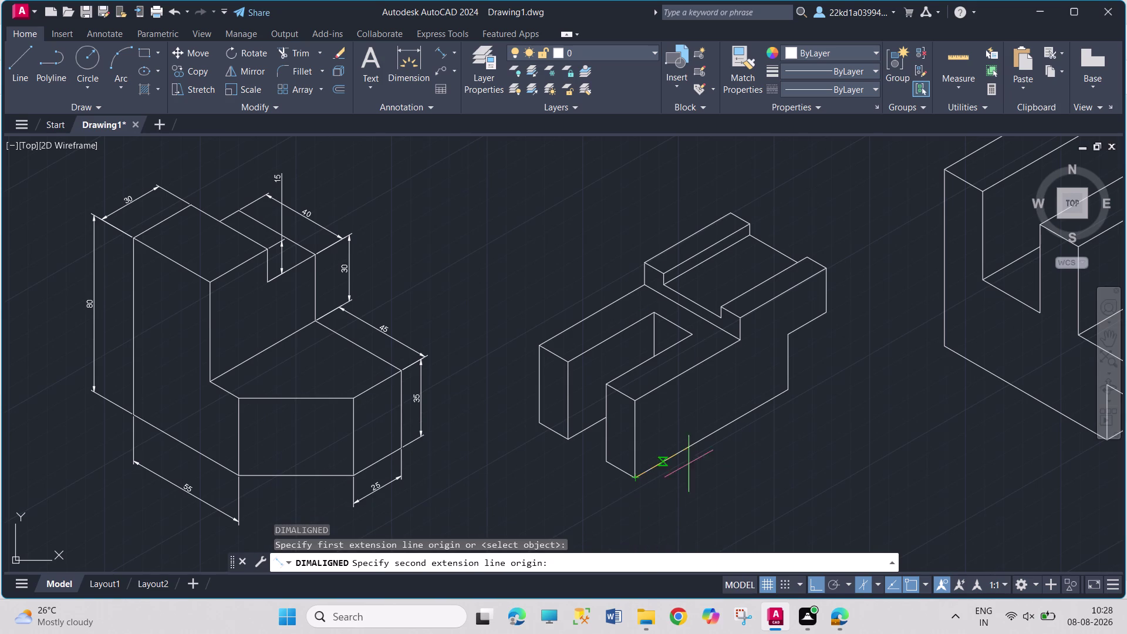
click(789, 393)
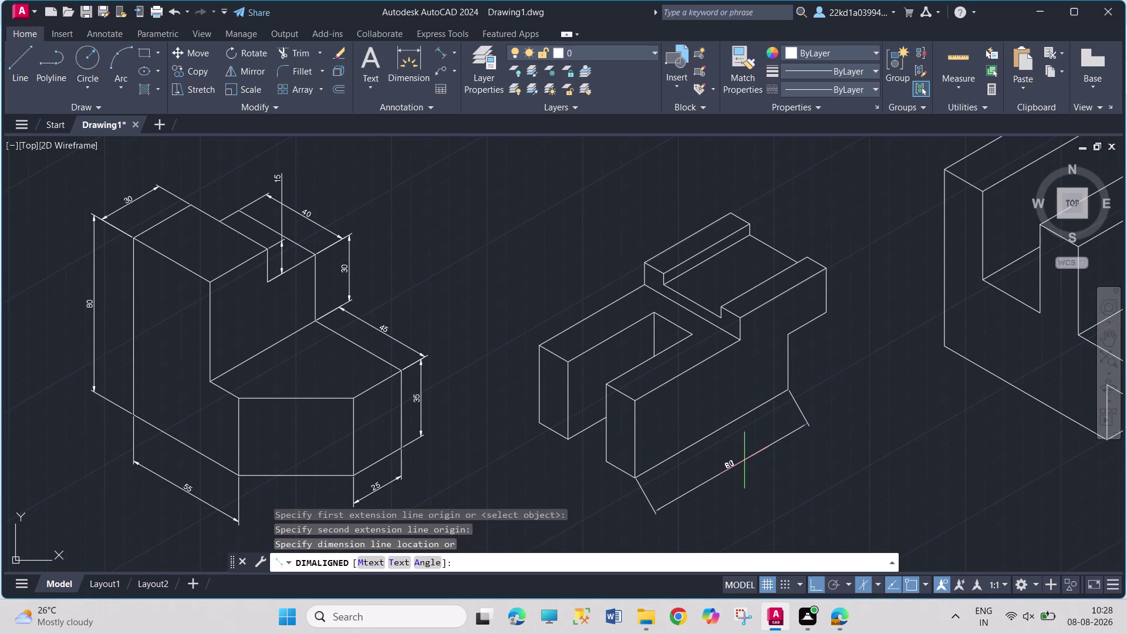
click(744, 460)
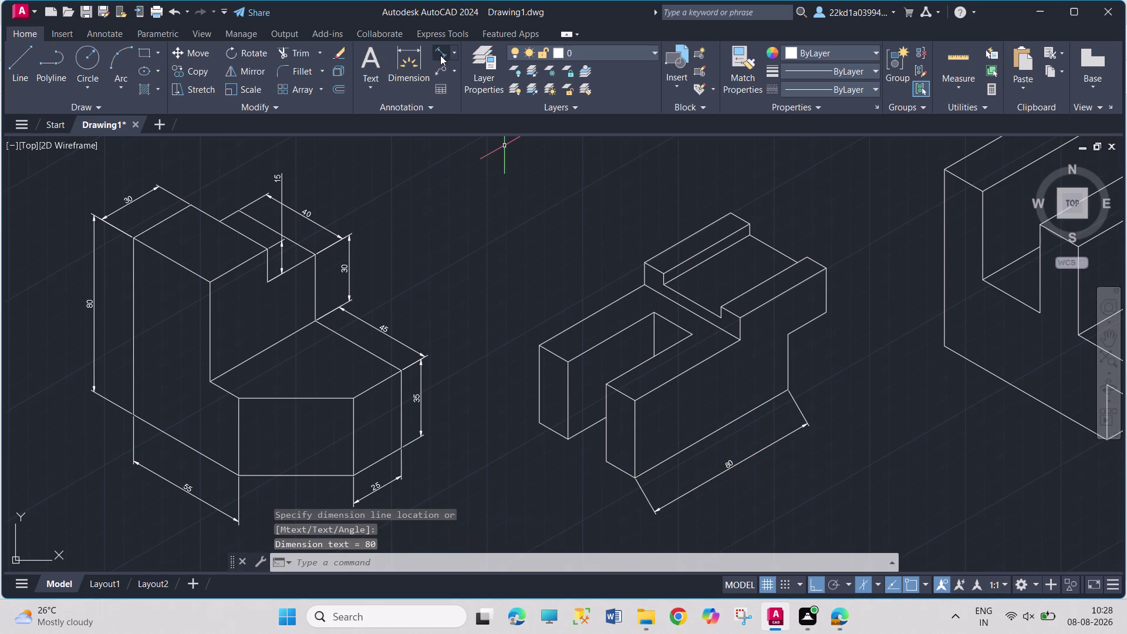
Dimension the right-hand edges with aligned lengths 25 and 20.
click(440, 55)
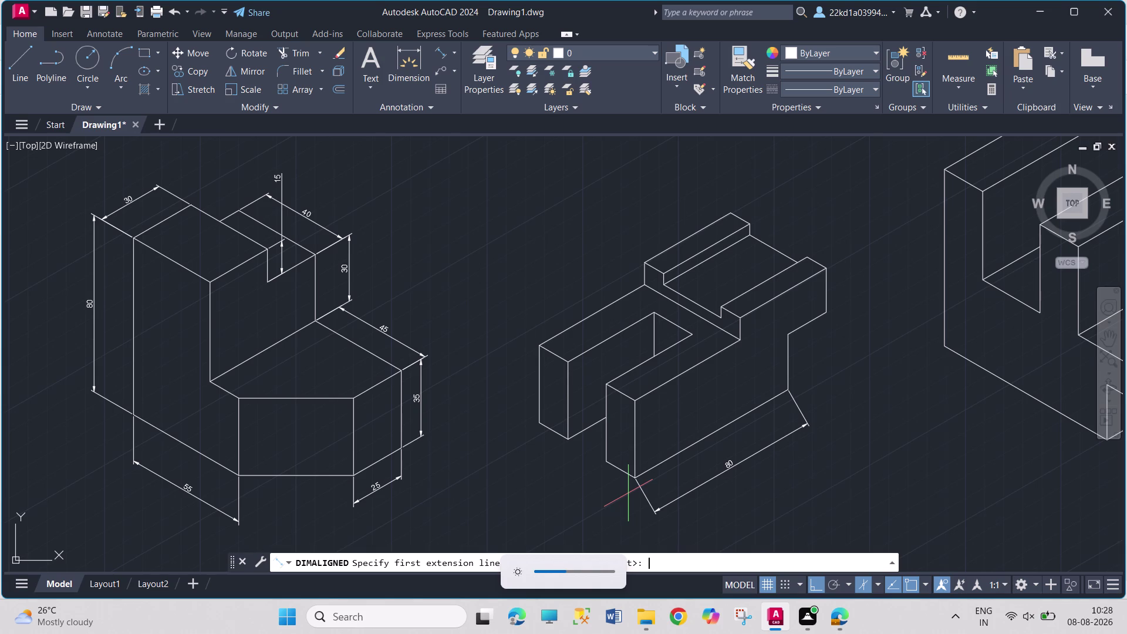
click(789, 389)
click(790, 335)
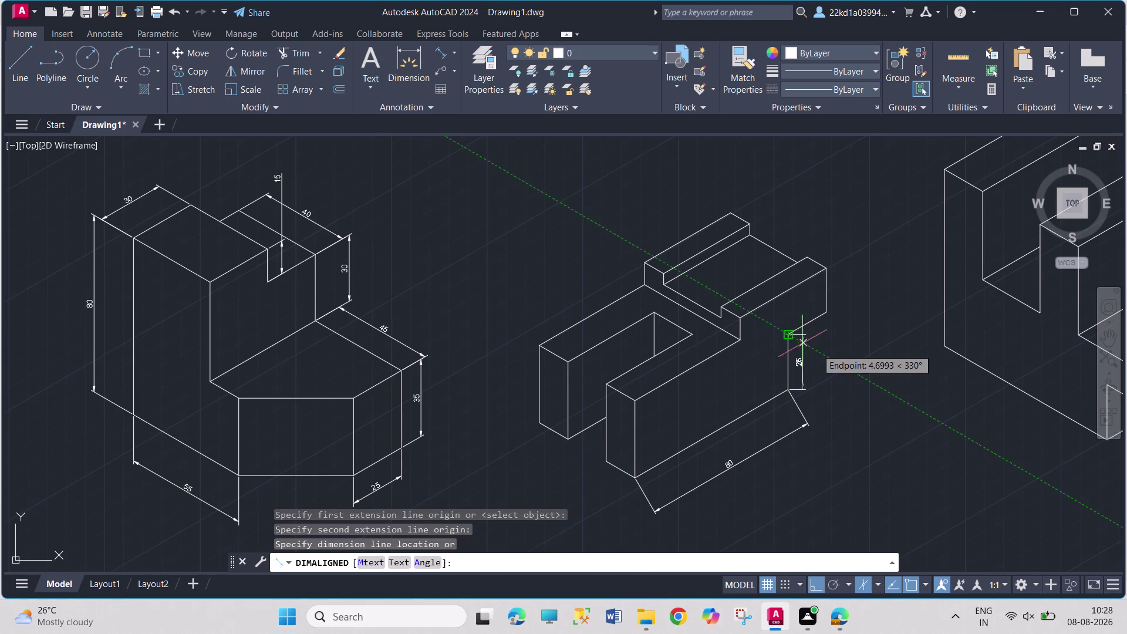
click(823, 354)
key(space)
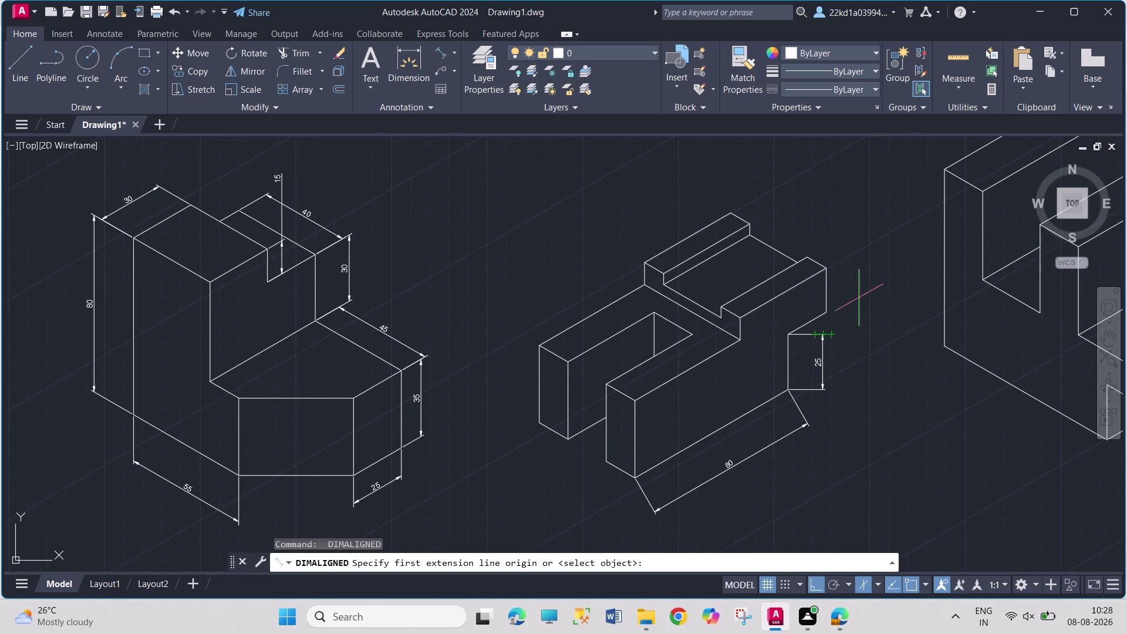
click(824, 310)
click(827, 264)
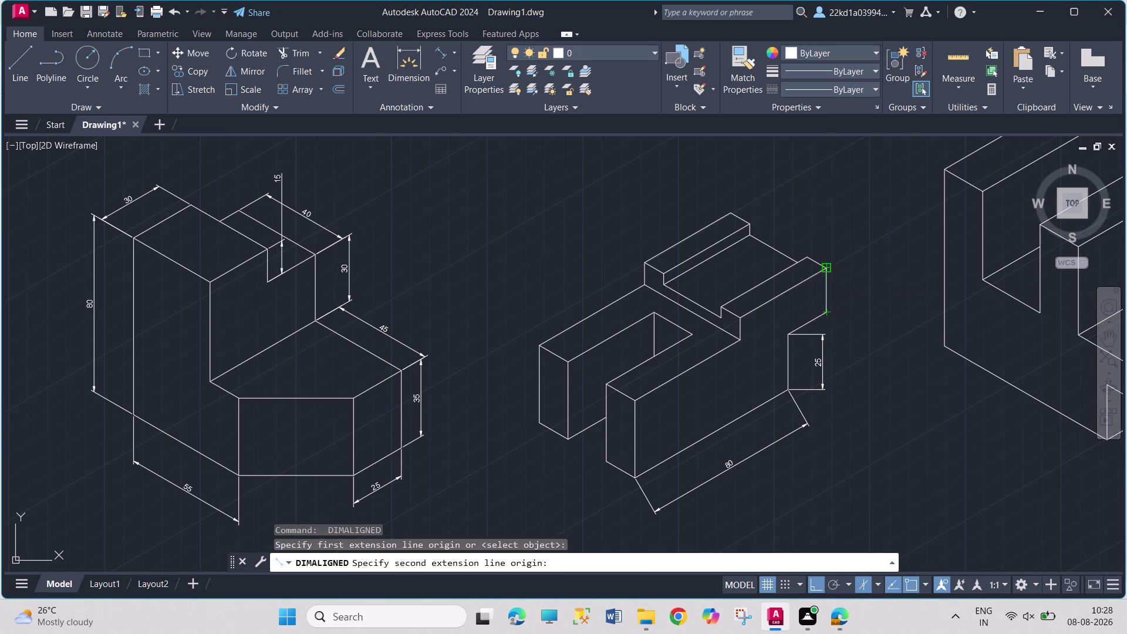
click(856, 275)
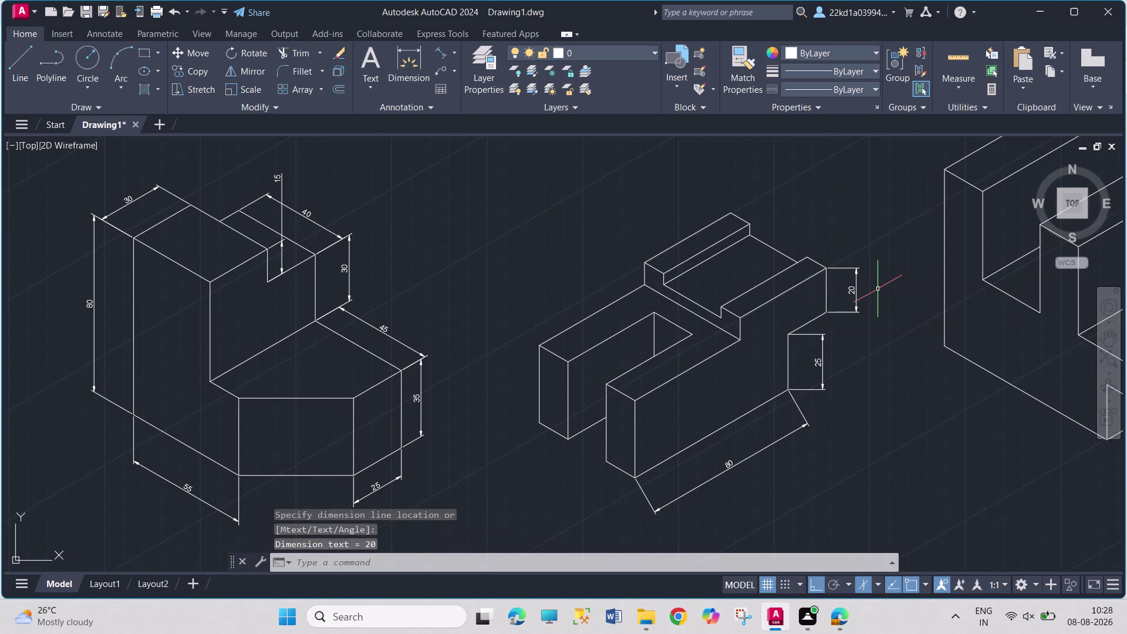
key(space)
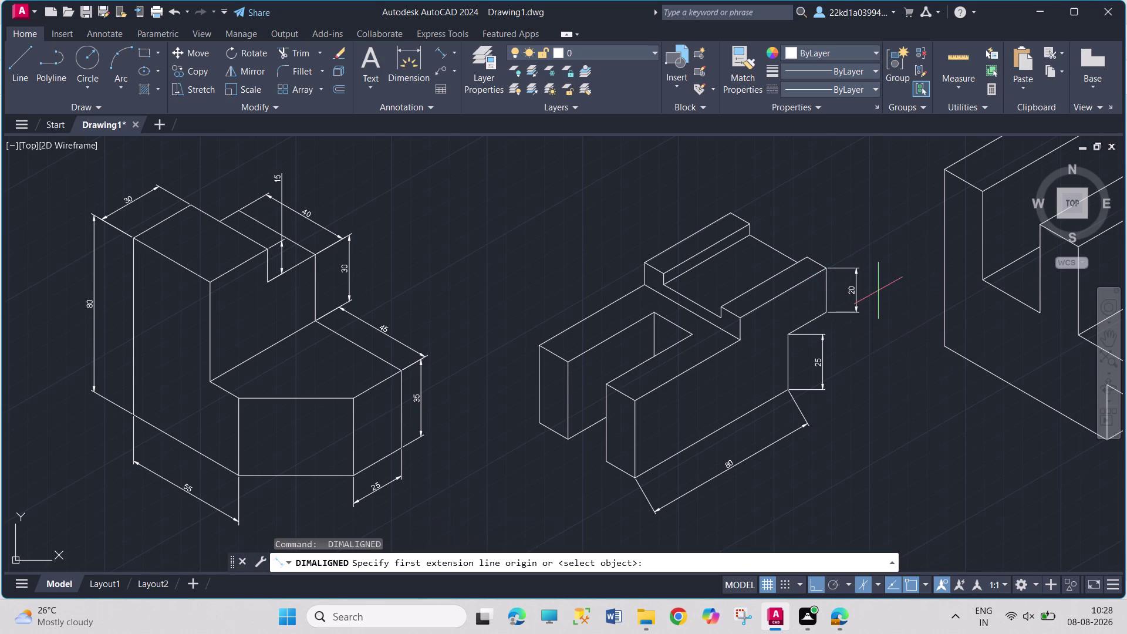
Add aligned 10 dimension at the top right end and 25 above the slot.
click(831, 267)
click(809, 253)
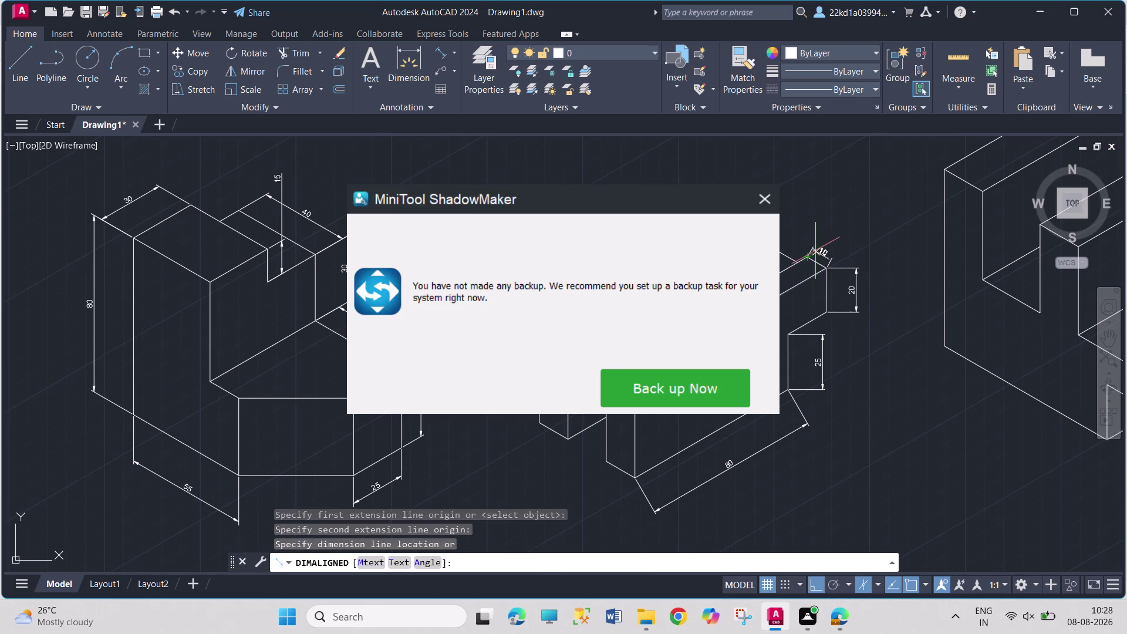
click(825, 247)
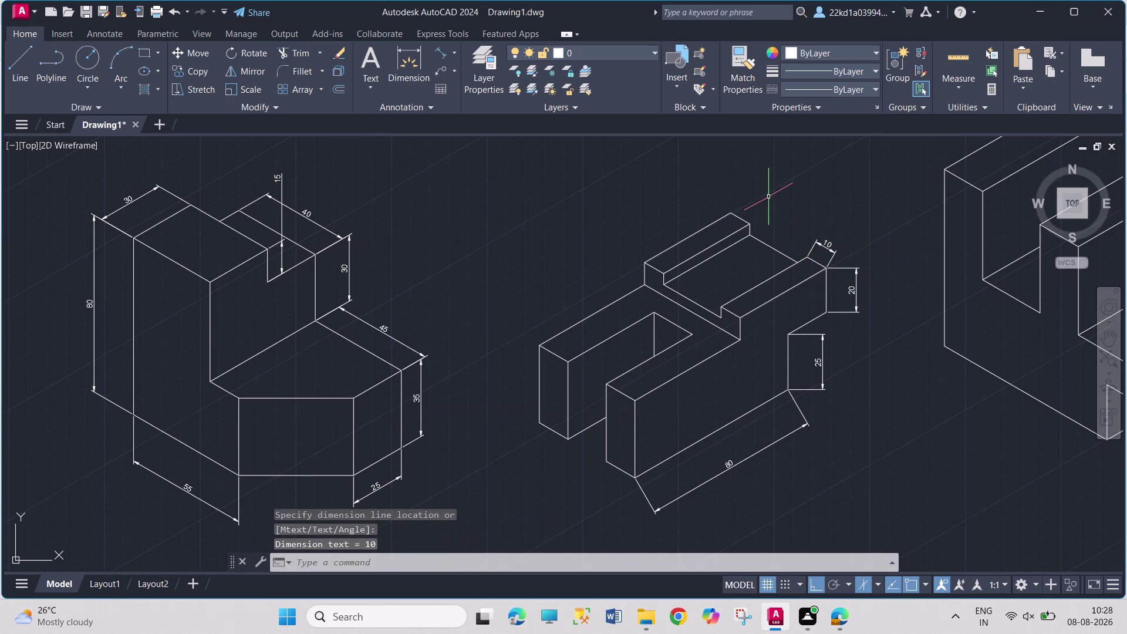
key(space)
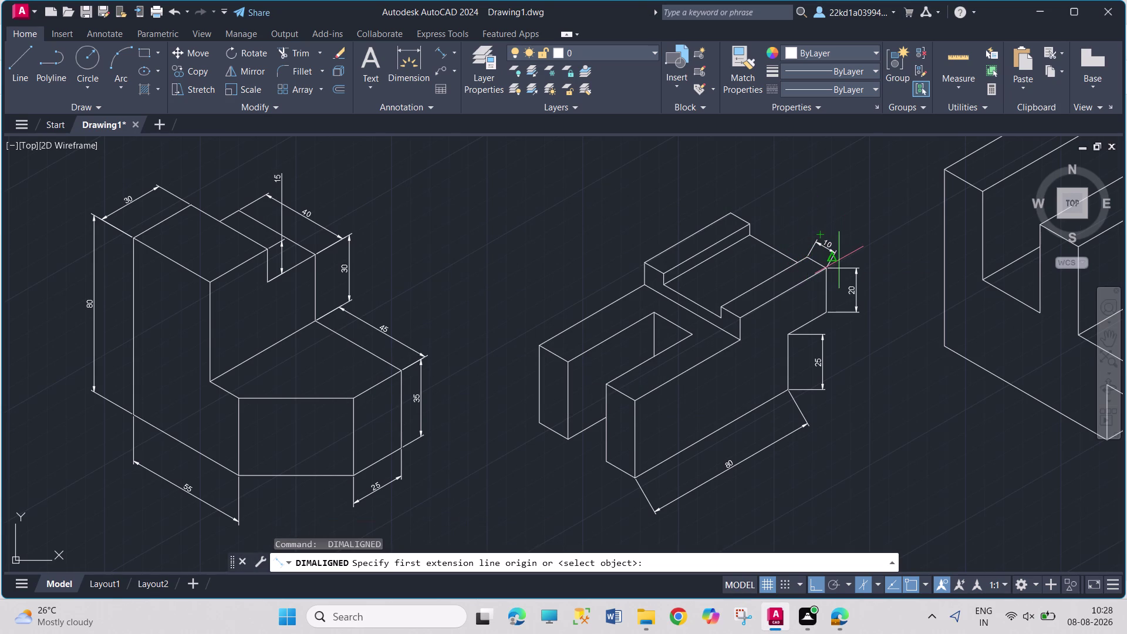
key(Return)
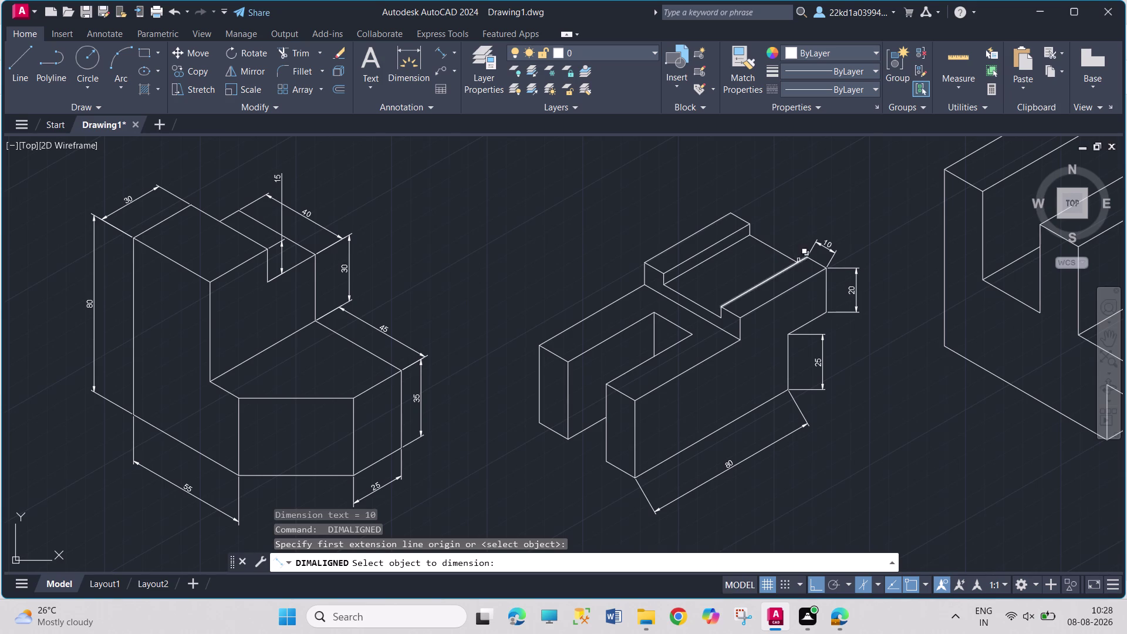
click(781, 254)
click(797, 237)
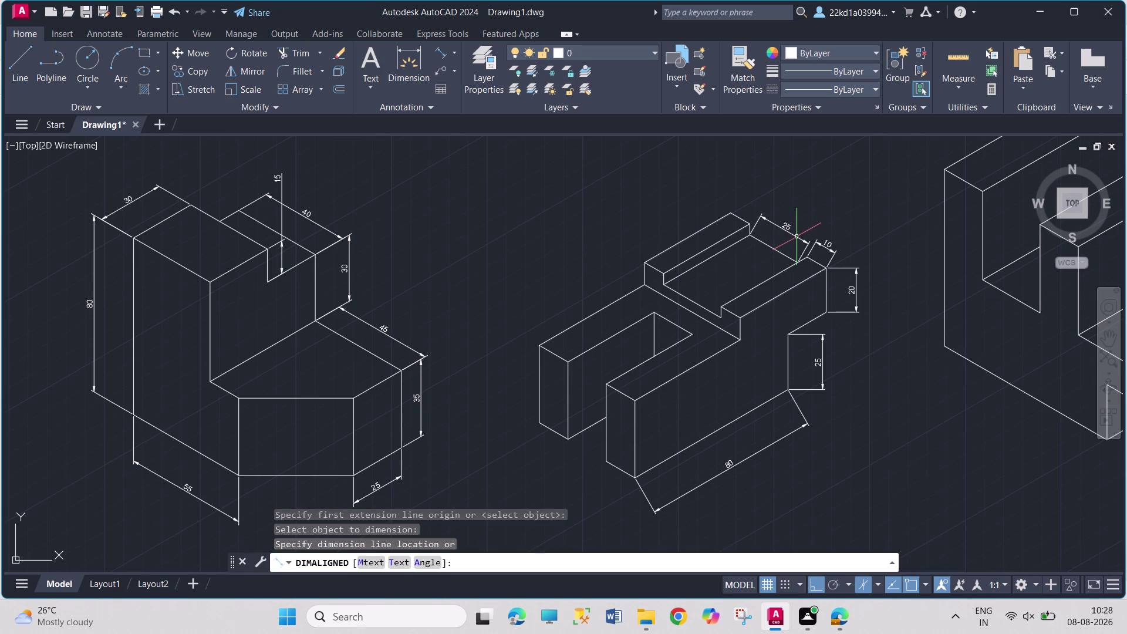
Dimension the top-left ridge (10) and the long back top edge (45).
key(space)
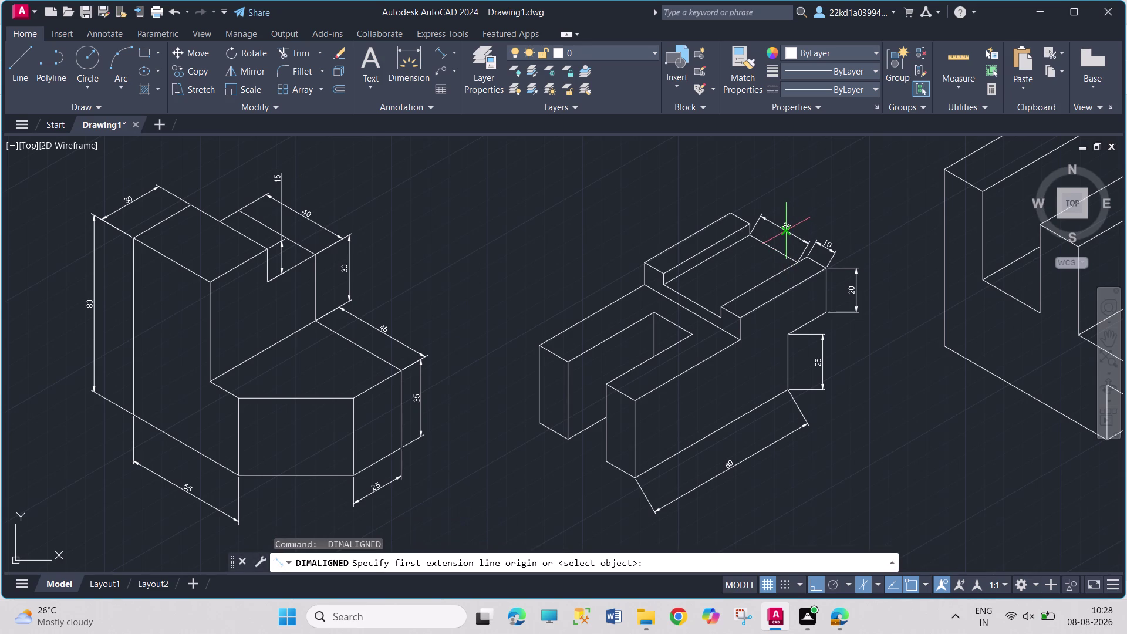
key(Return)
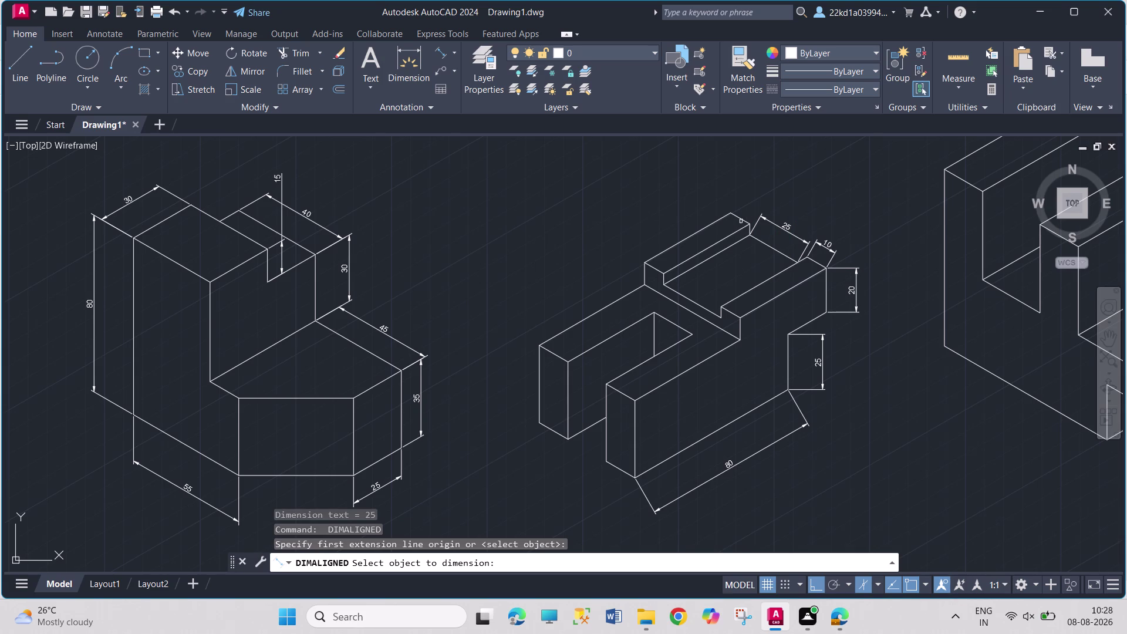
click(742, 218)
click(752, 205)
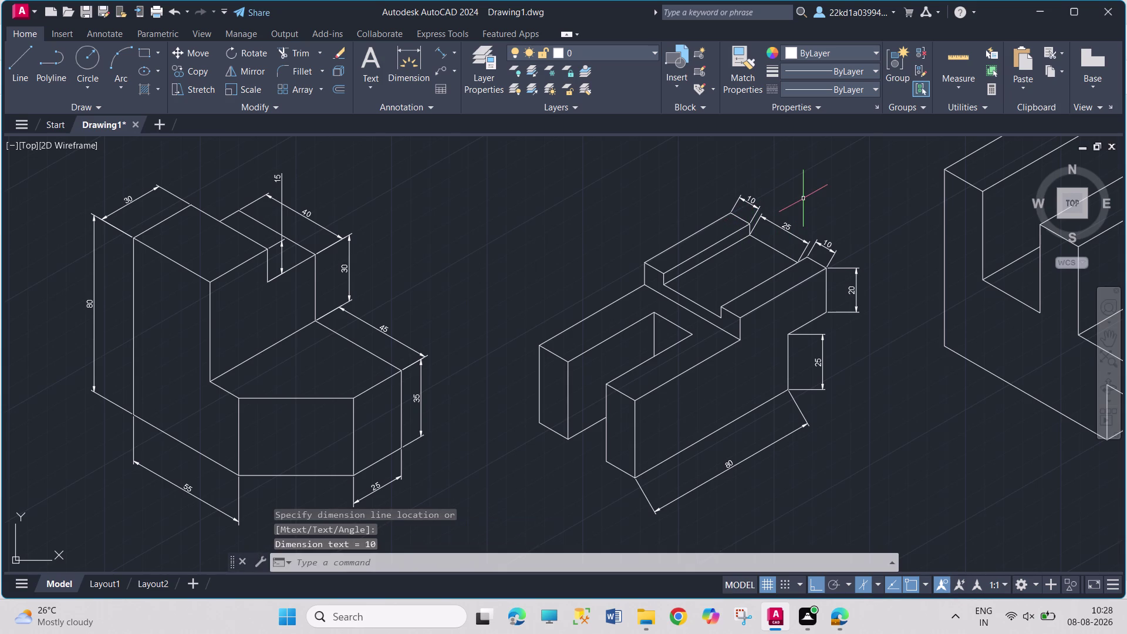
key(space)
key(Return)
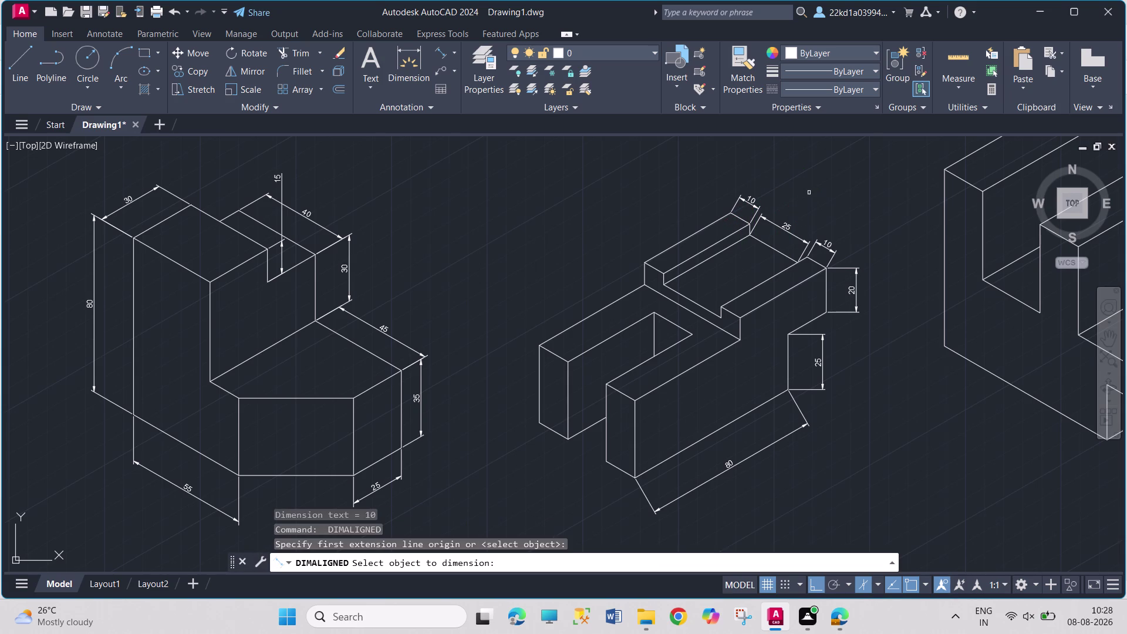
click(709, 225)
click(697, 207)
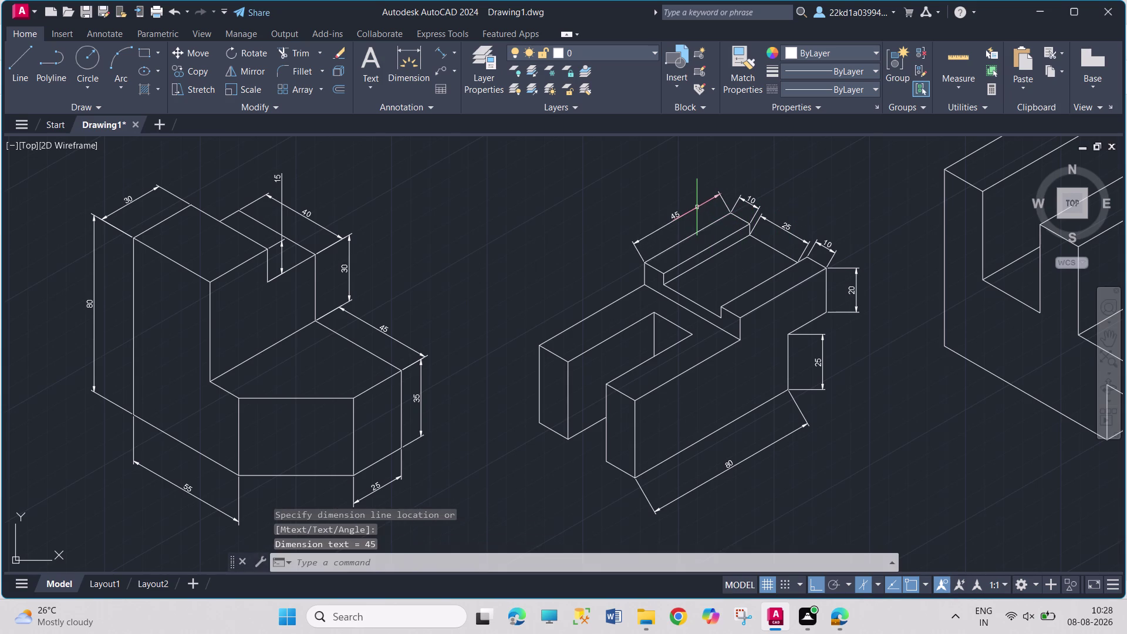
key(space)
key(Return)
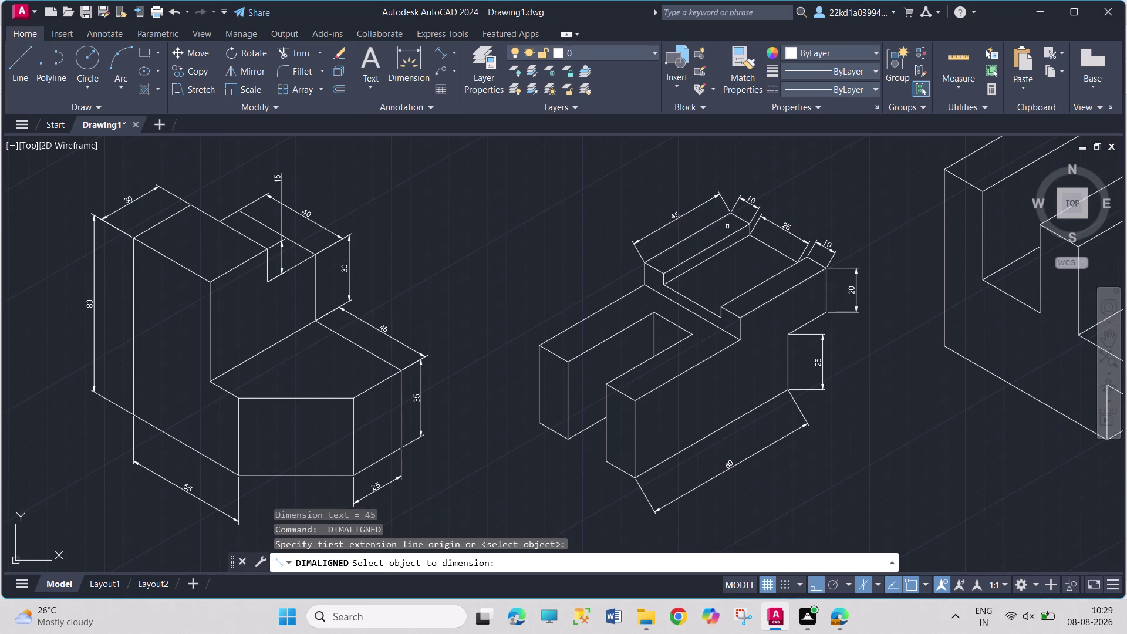
click(643, 278)
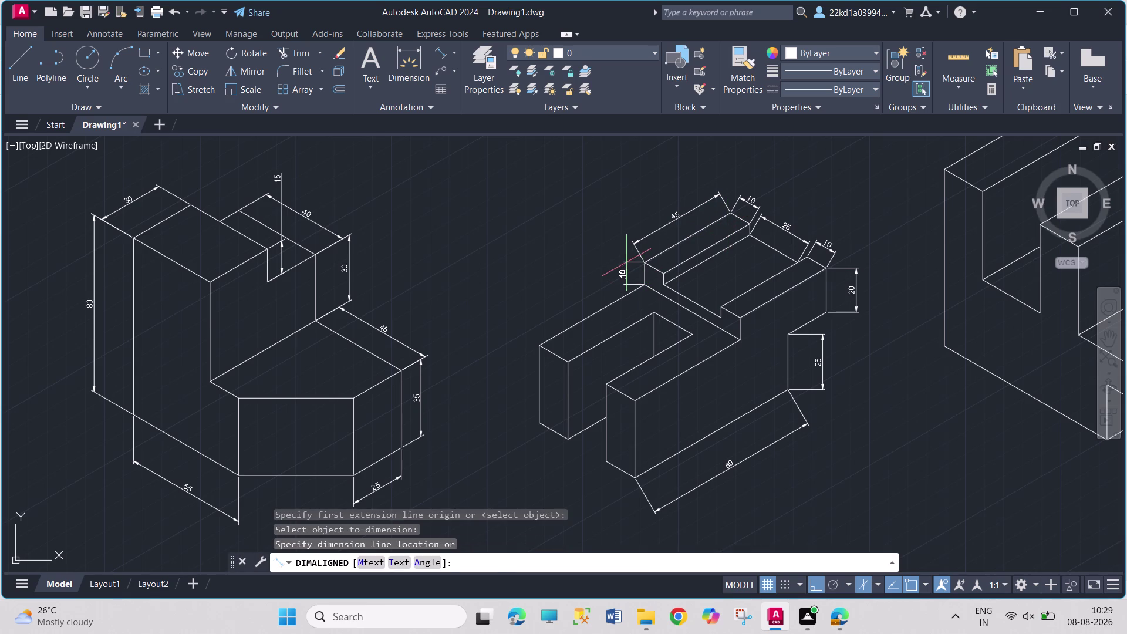
Place the 10 edge dimension, then 55 along the top left and 35 on the left face.
click(627, 262)
key(space)
key(Return)
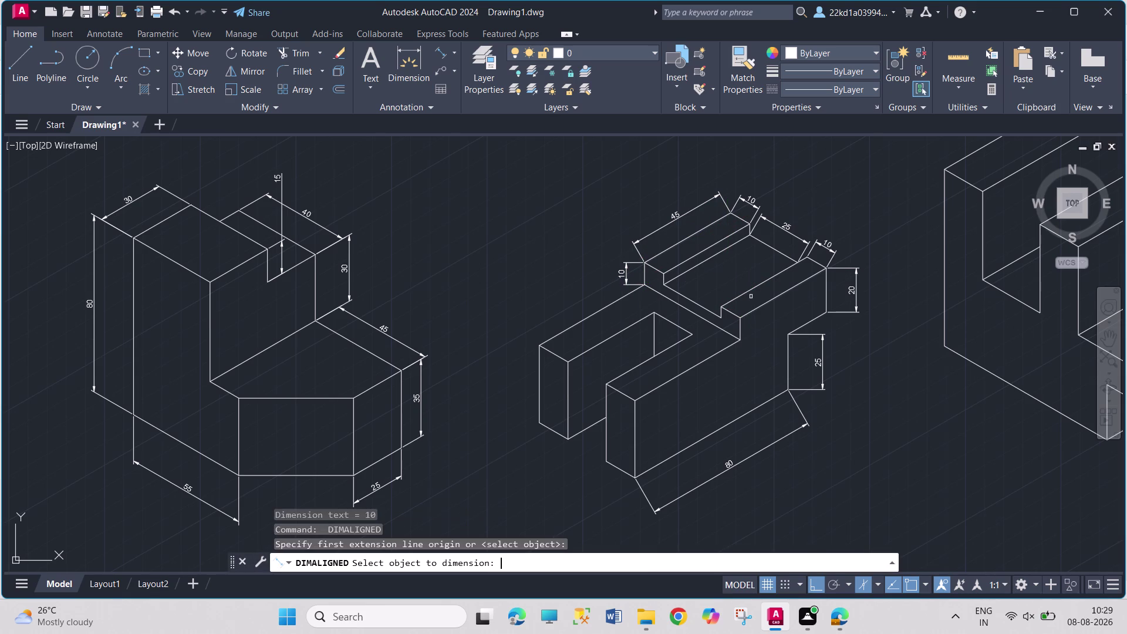
click(552, 339)
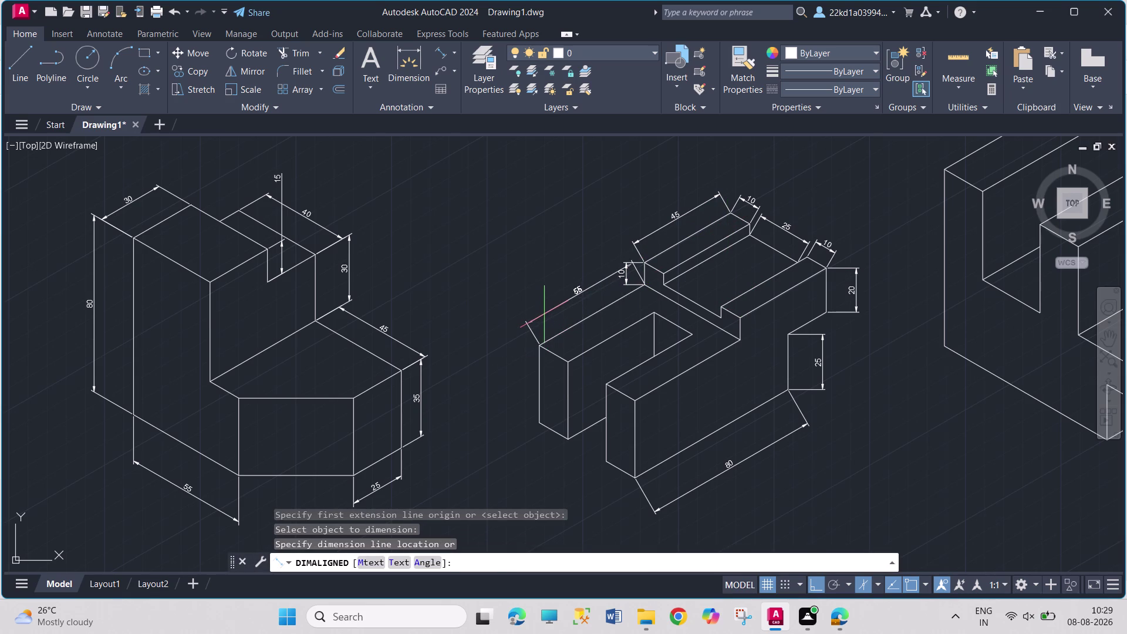
click(540, 305)
key(space)
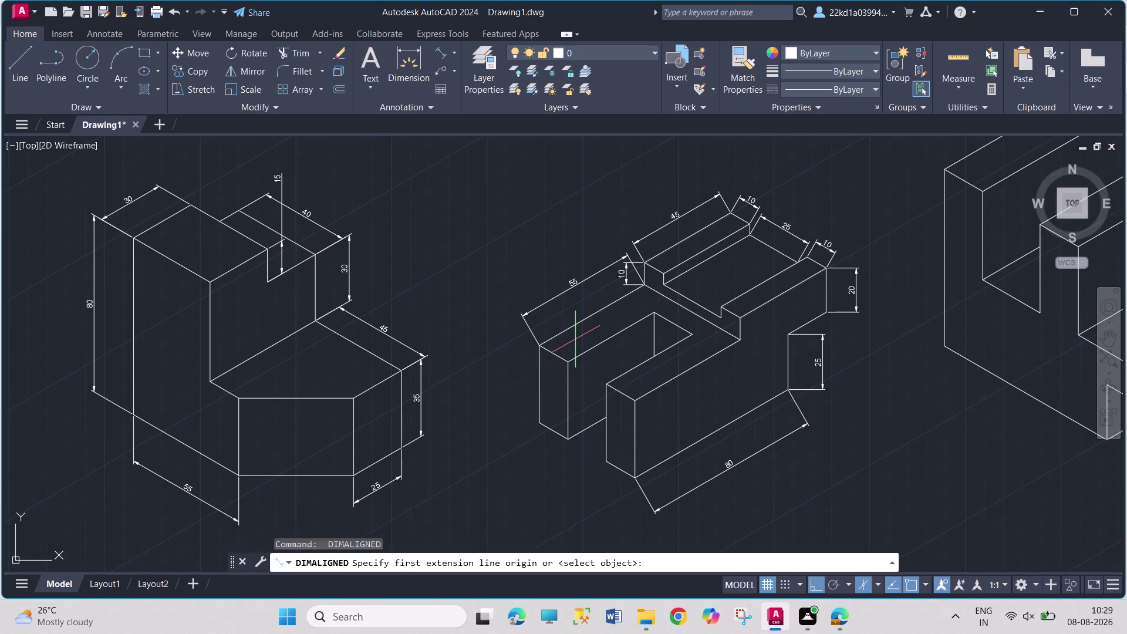
key(Return)
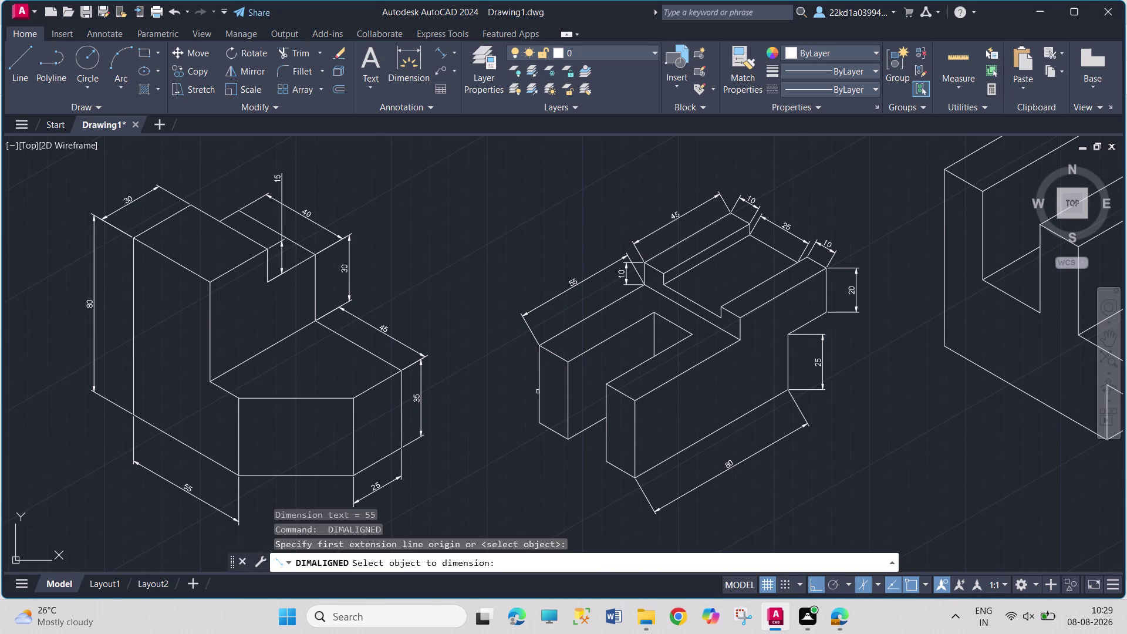
click(538, 391)
click(513, 385)
Add the 15 dimension below the short bottom-left edge, abandoning an unfinished one.
key(space)
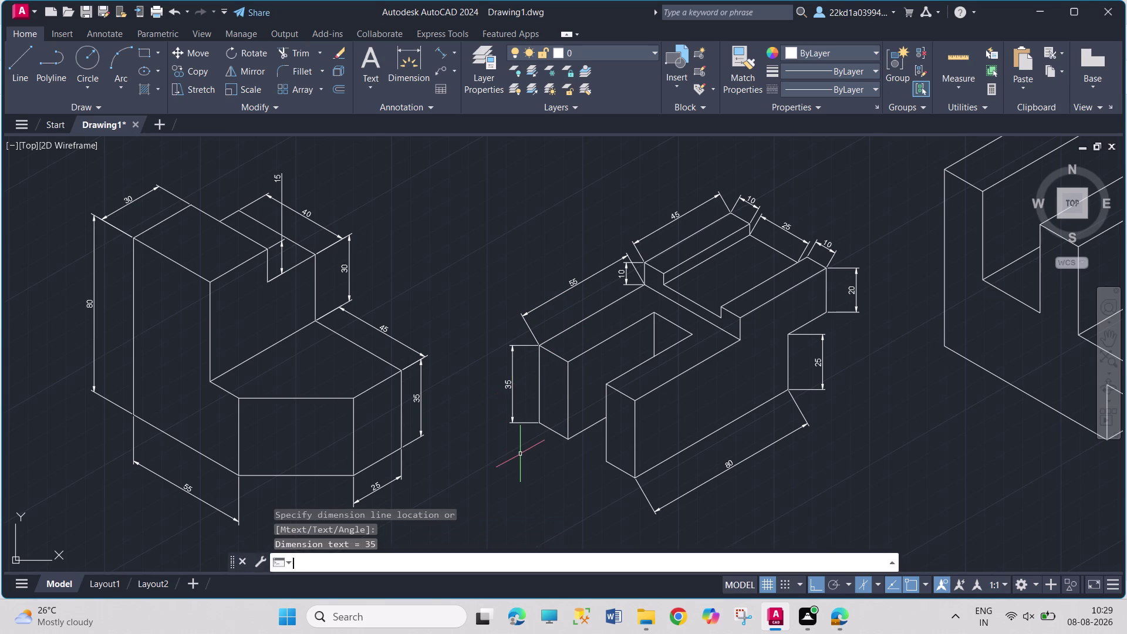
key(Return)
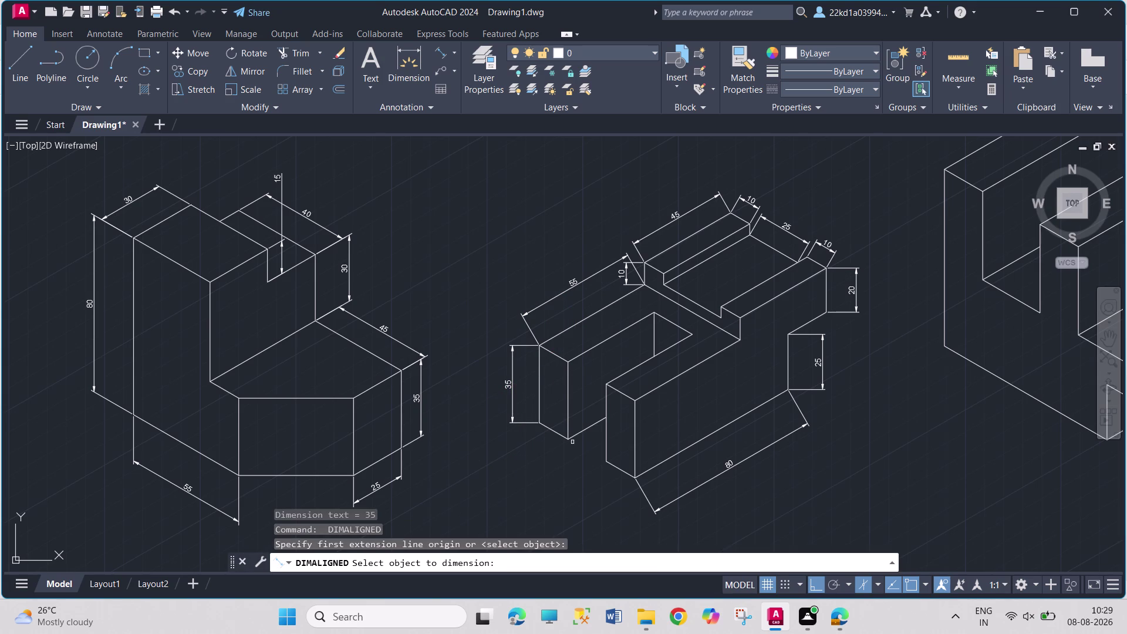
click(556, 434)
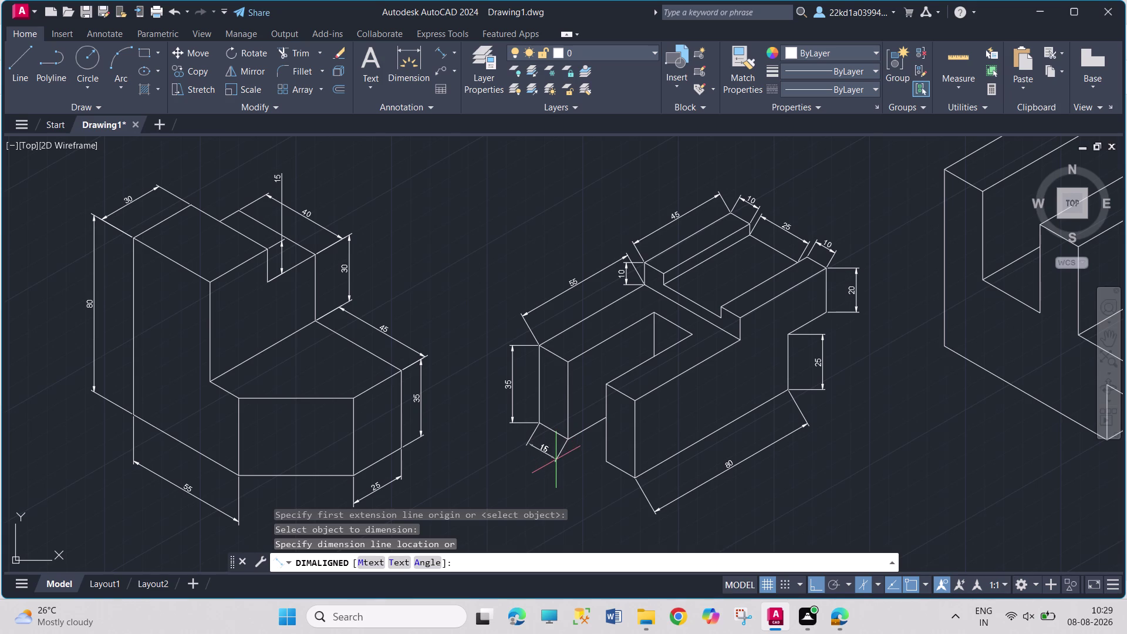
click(556, 460)
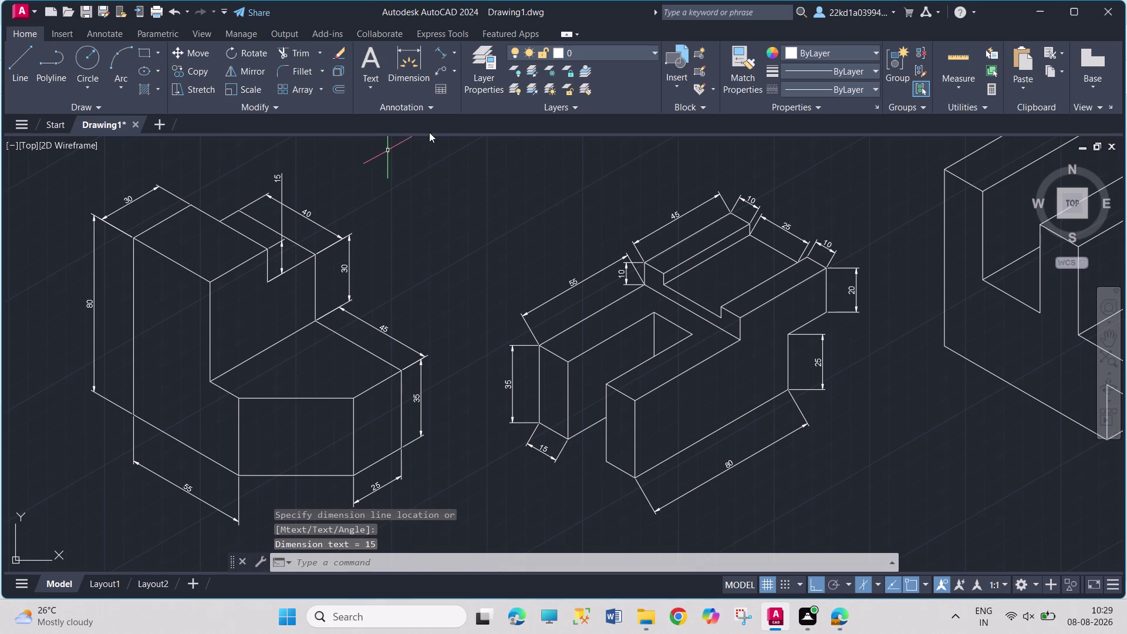
click(438, 46)
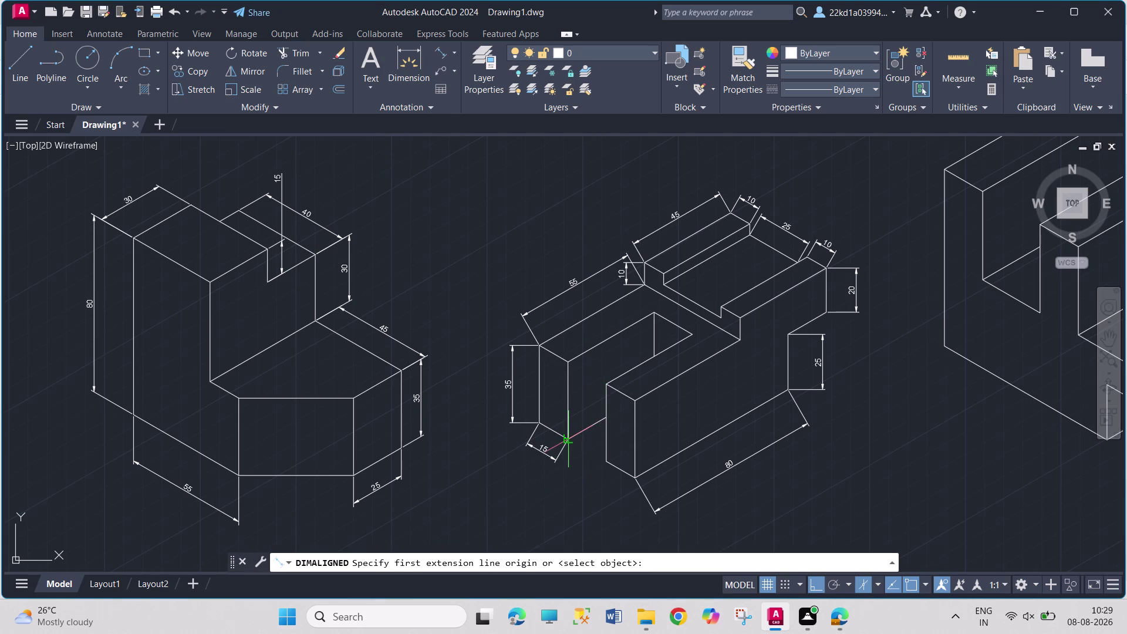
click(568, 436)
click(604, 461)
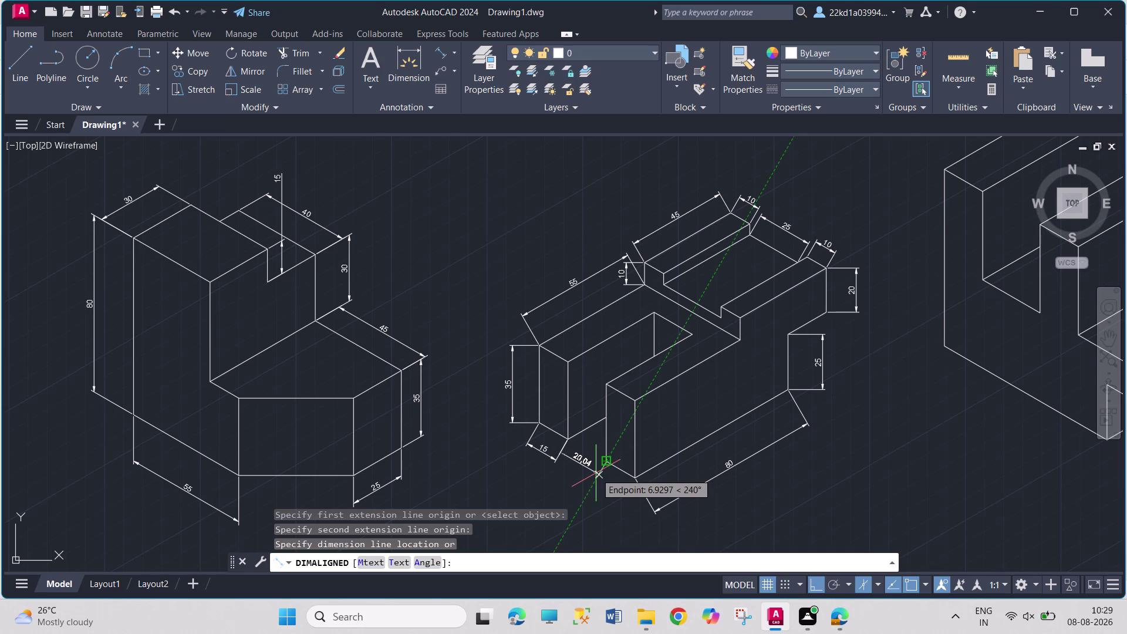
key(Escape)
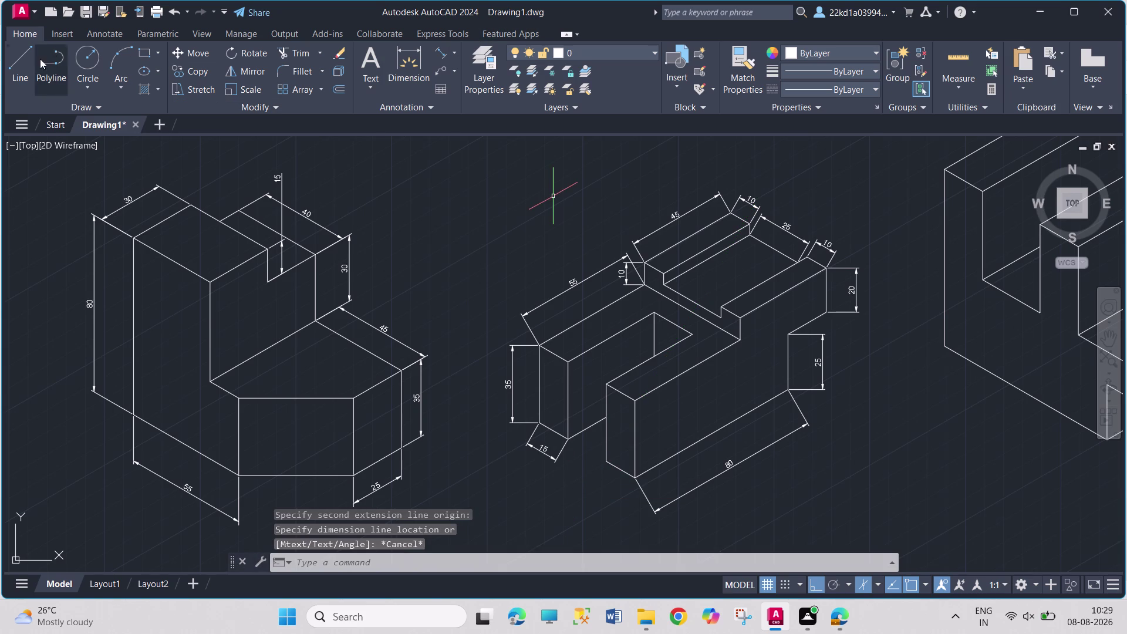
click(24, 59)
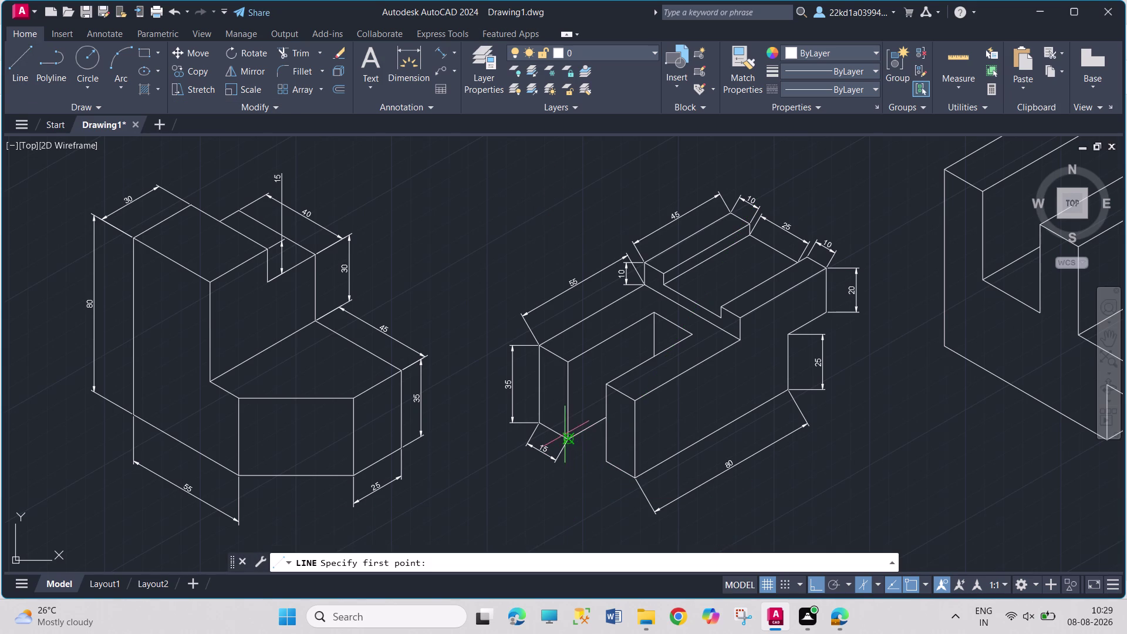
Cancel the stray line and add an aligned 20 dimension below the lower front edge.
click(567, 442)
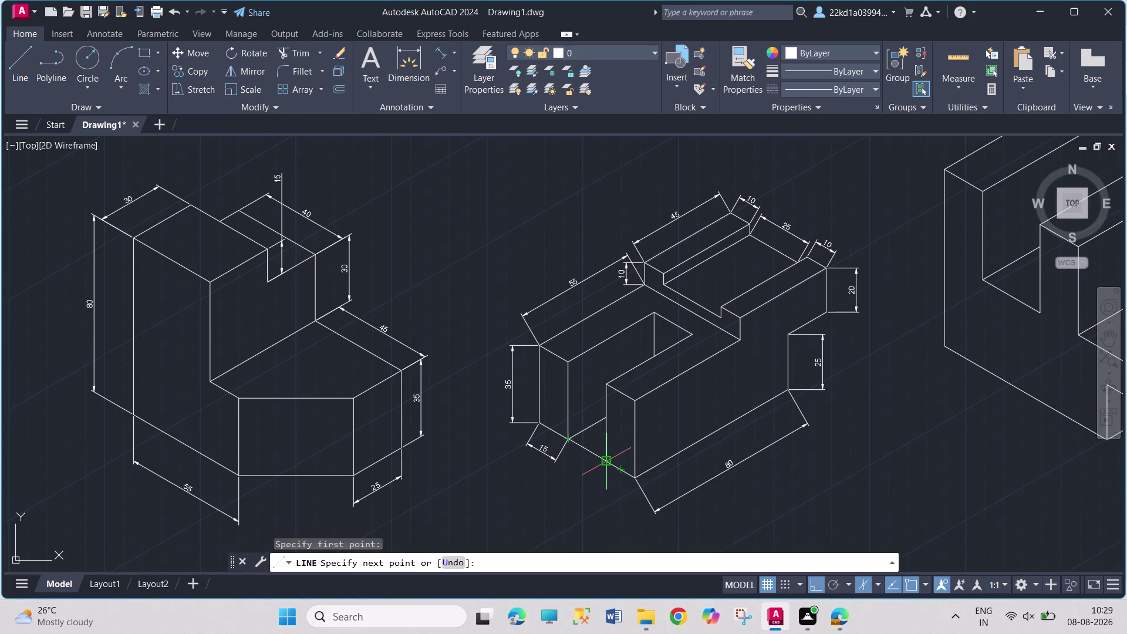
click(604, 459)
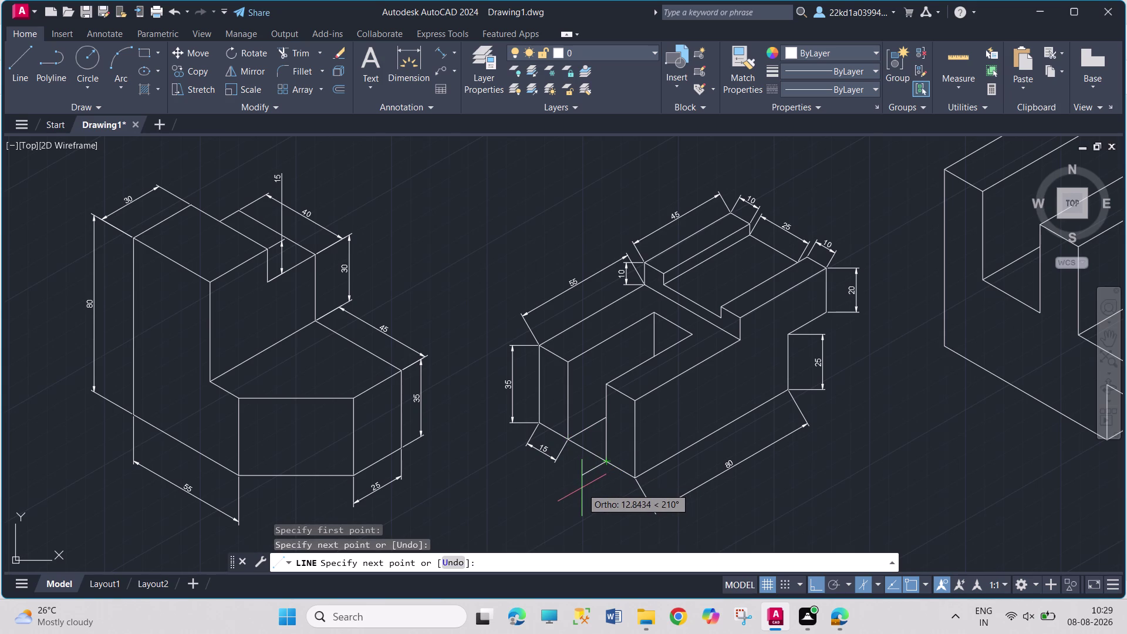
key(Escape)
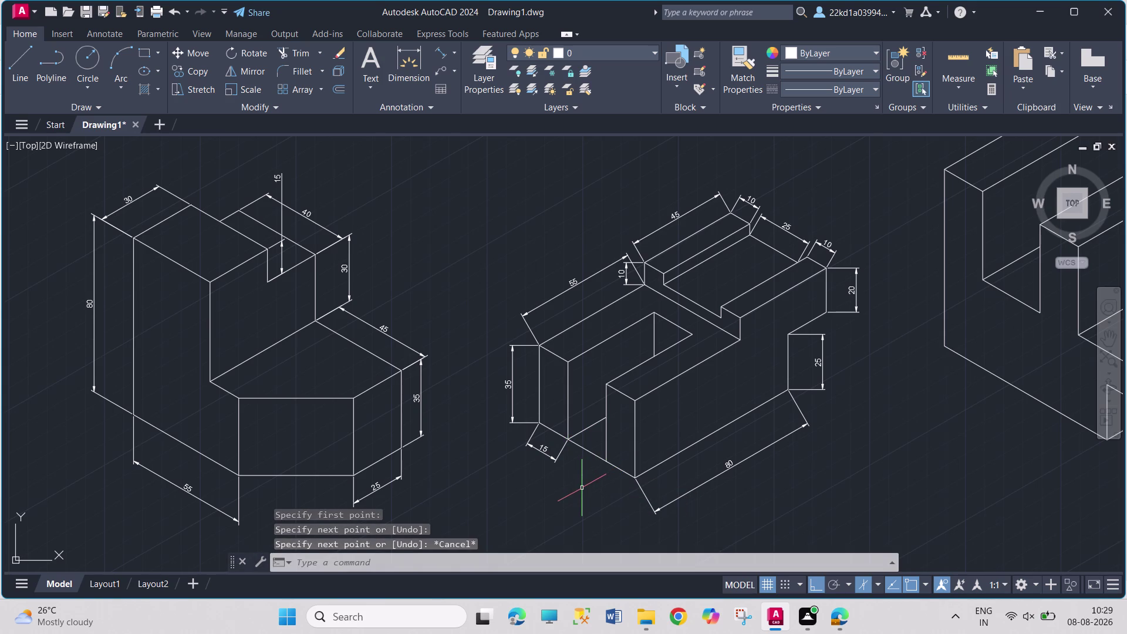
click(441, 50)
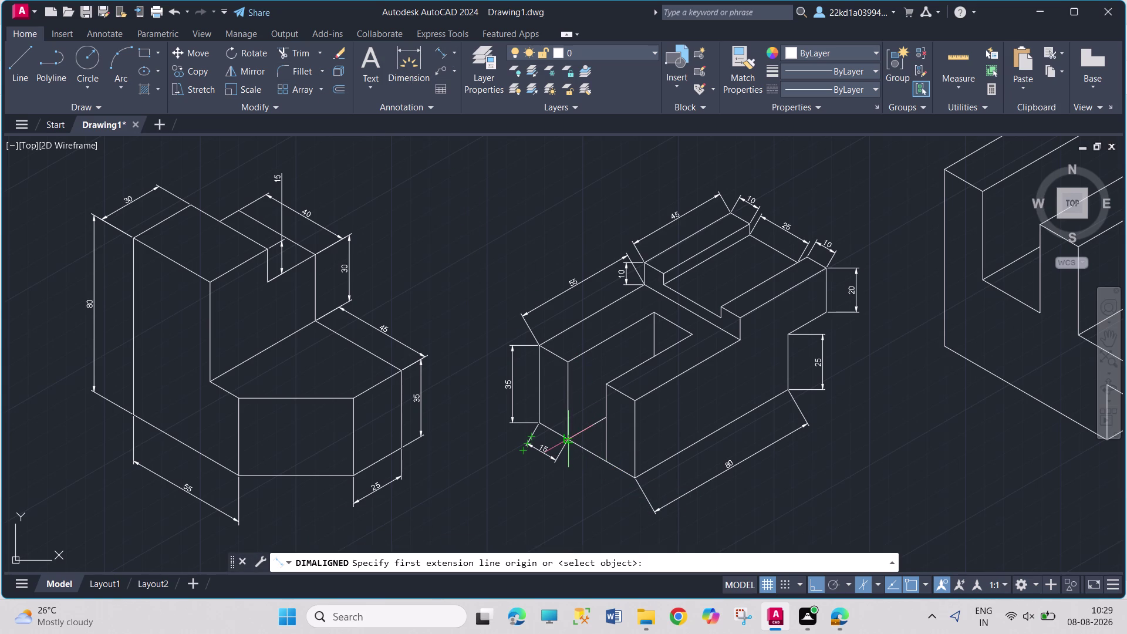
drag(569, 437, 576, 441)
click(607, 459)
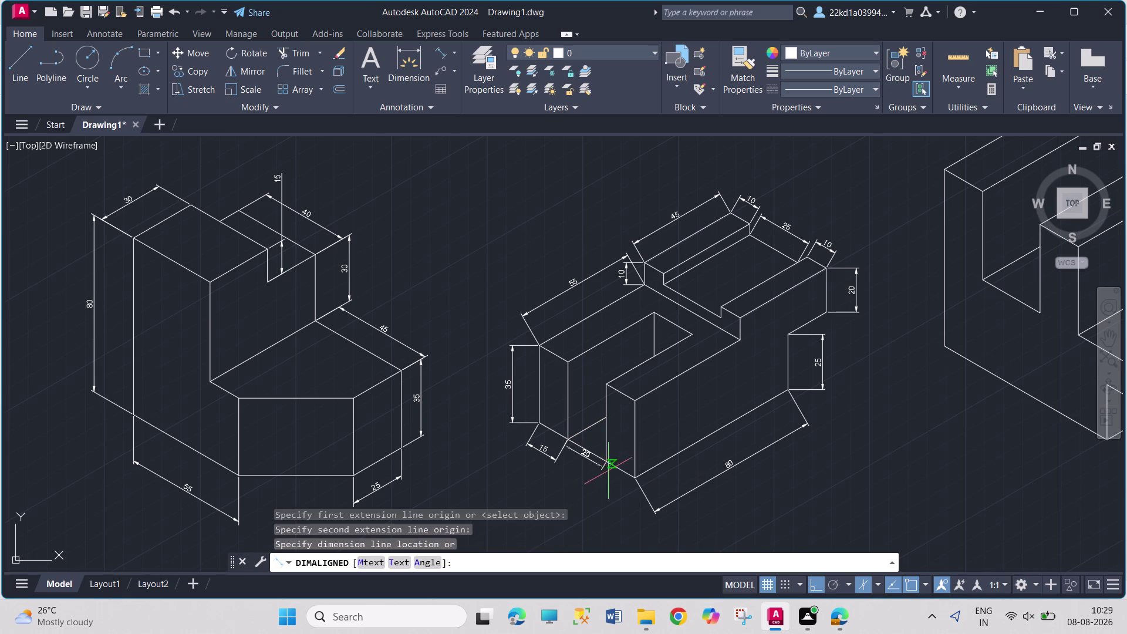
click(600, 491)
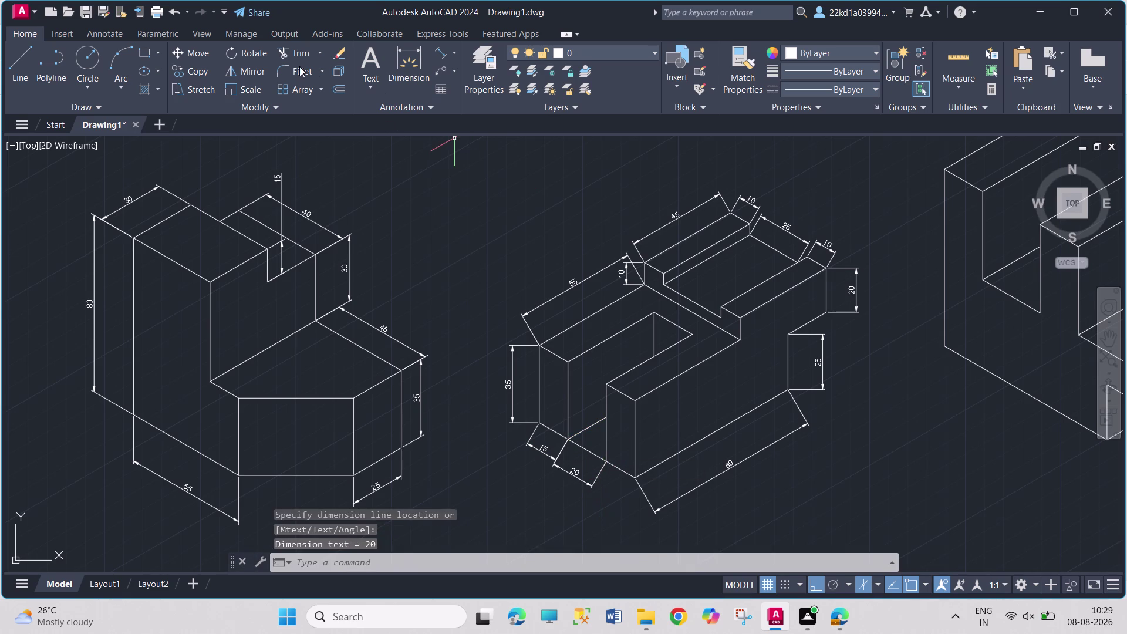
click(293, 54)
click(585, 449)
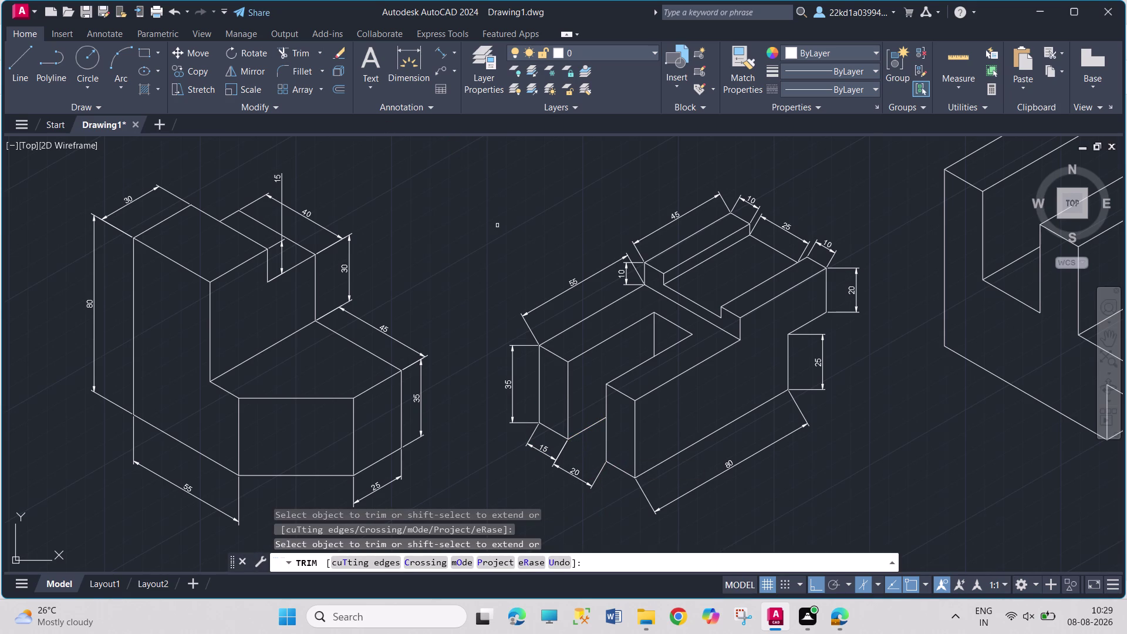
Add an aligned 15 dimension below the short lower front edge.
click(437, 50)
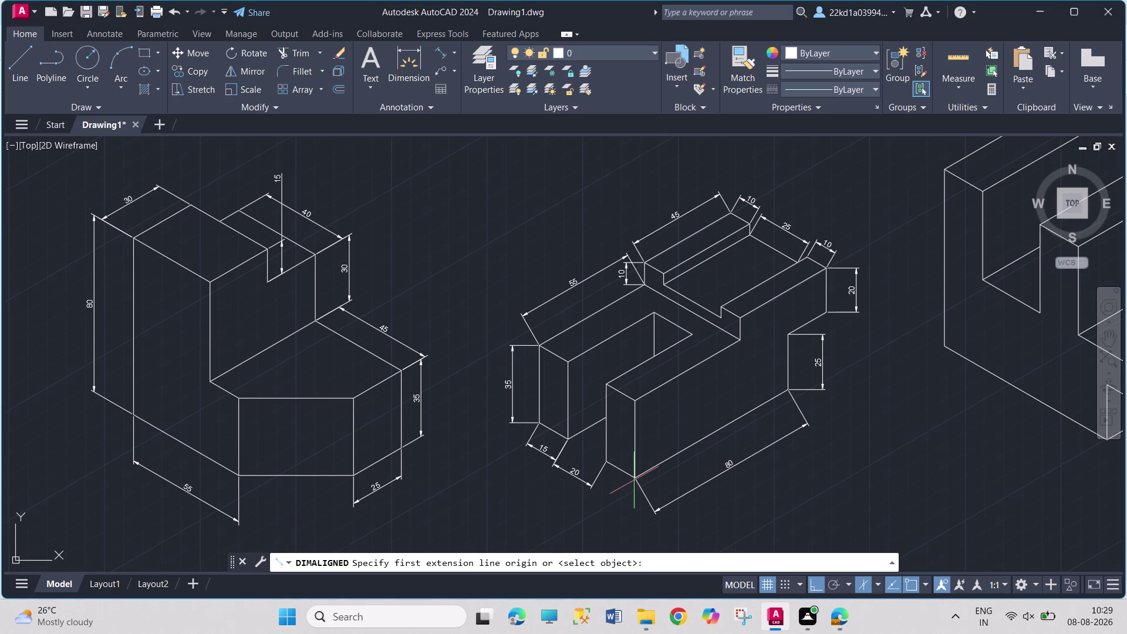
click(603, 463)
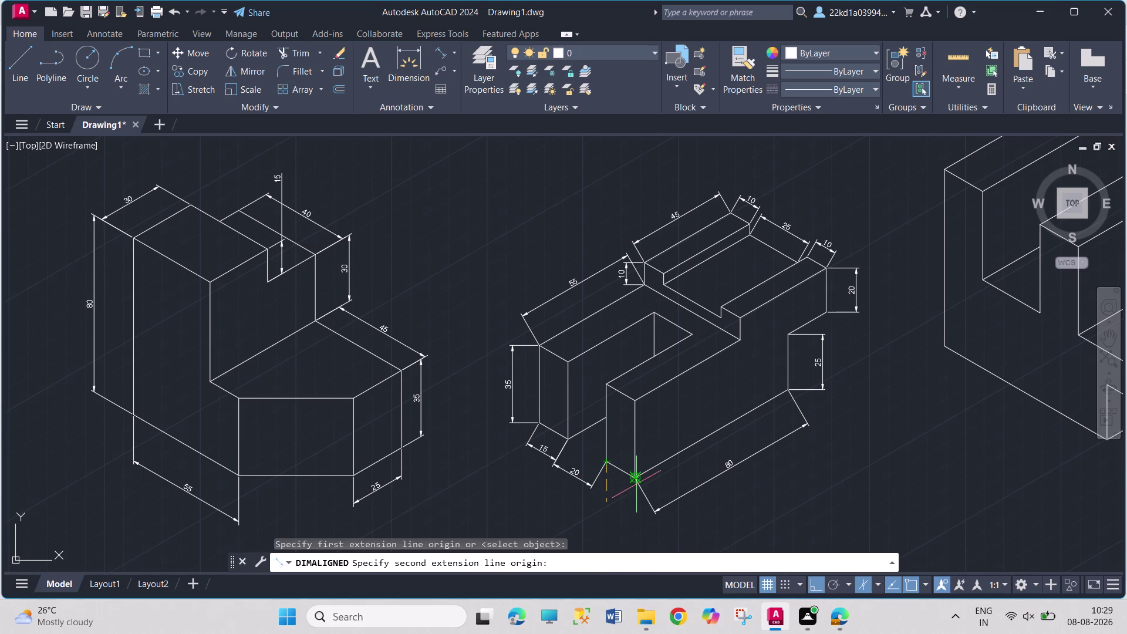
click(633, 478)
click(620, 501)
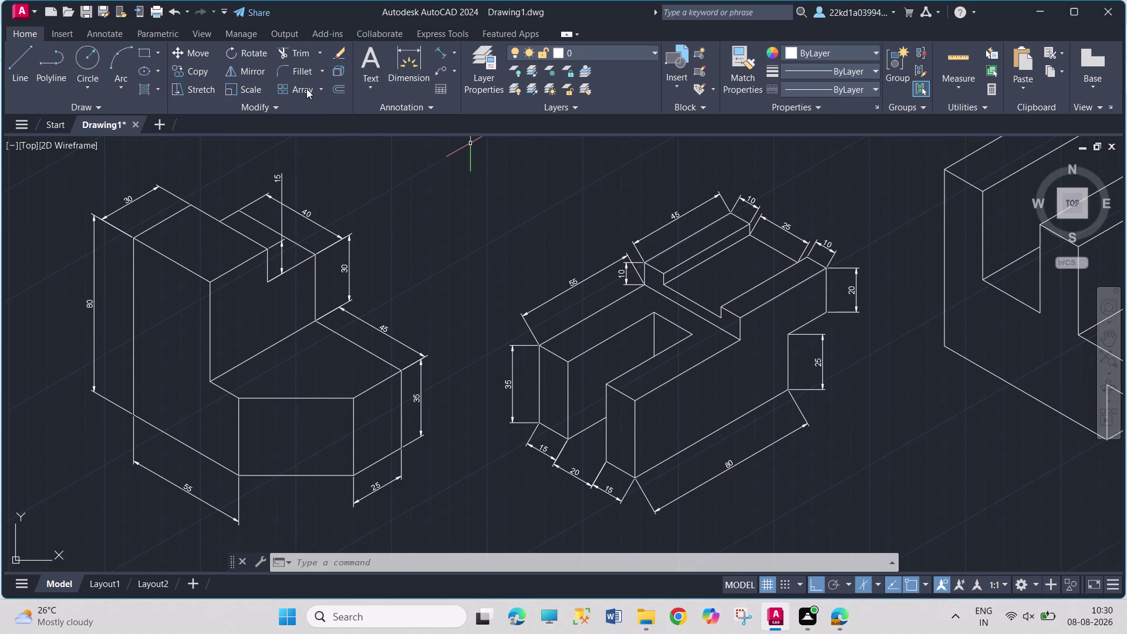
Slant the bottom 80, 15, 20 and 15 dimensions along the vertical edge using DIMEDIT Oblique.
text(DIMED)
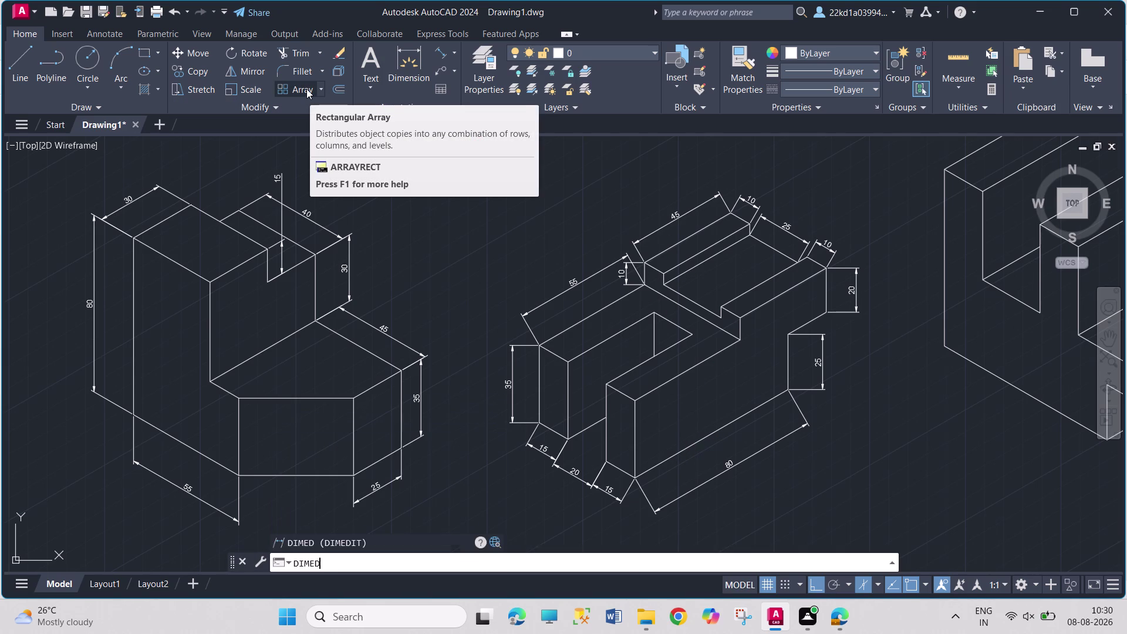
key(Return)
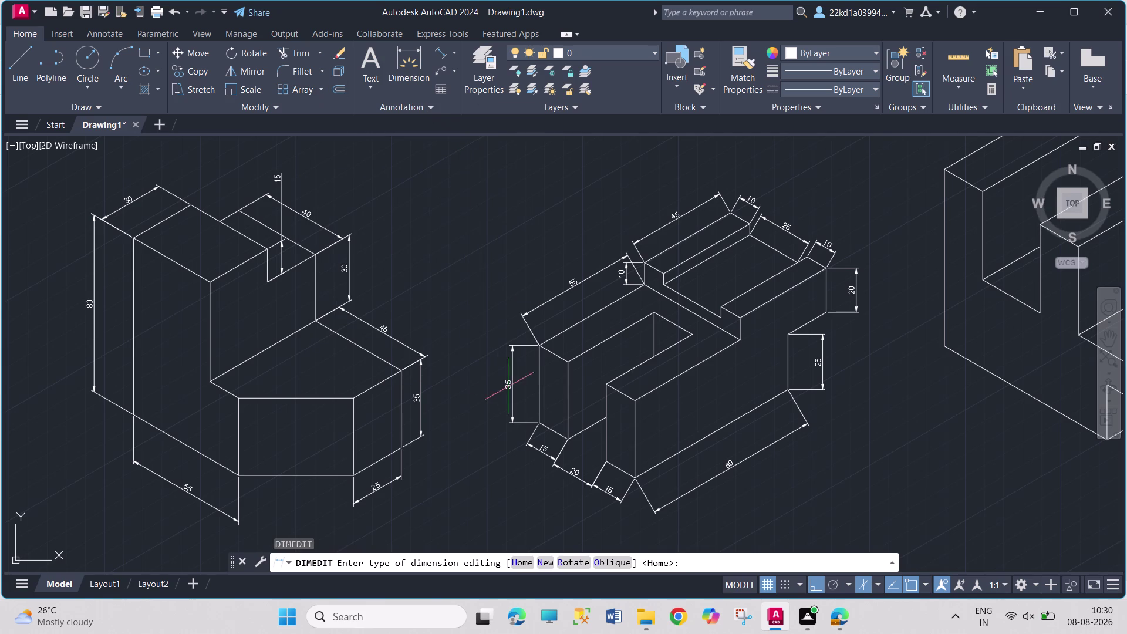
click(620, 556)
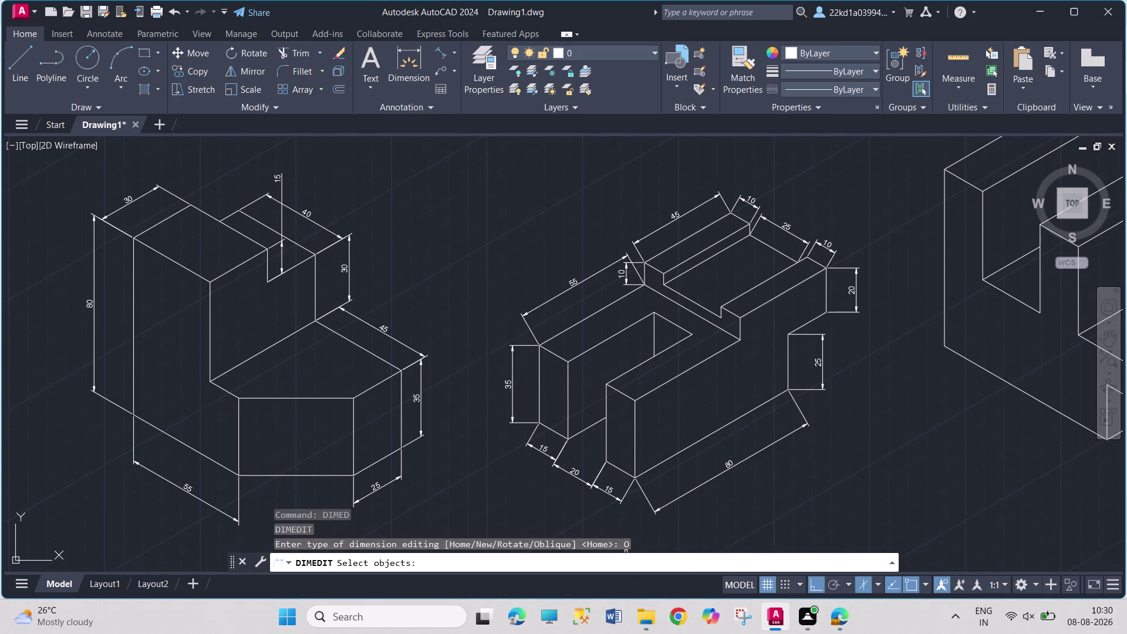
click(720, 474)
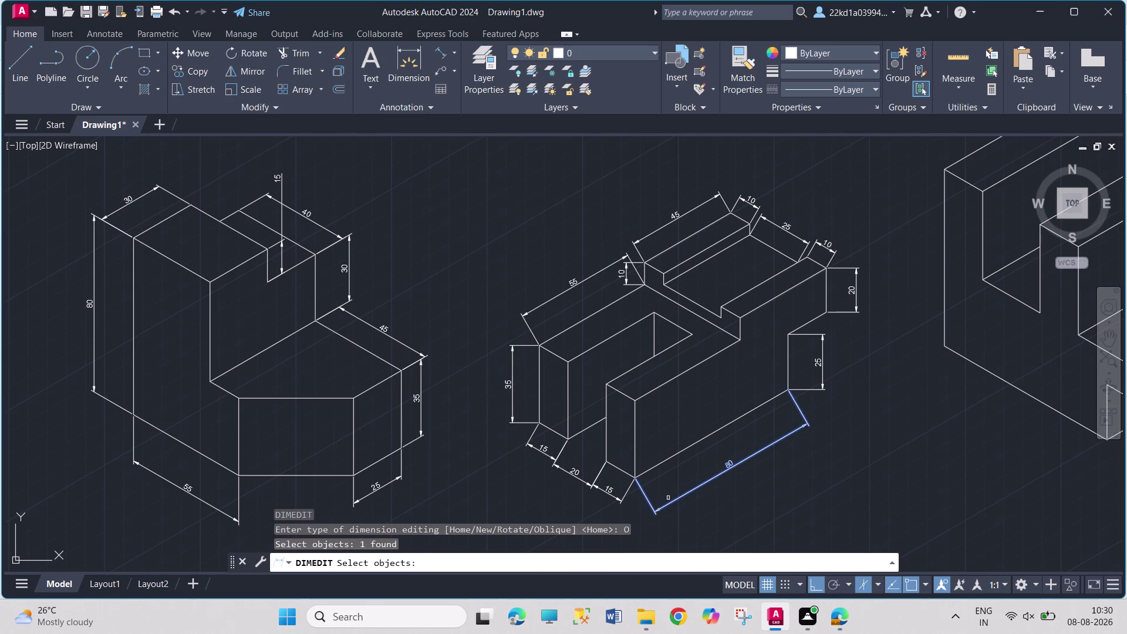
click(610, 495)
click(580, 480)
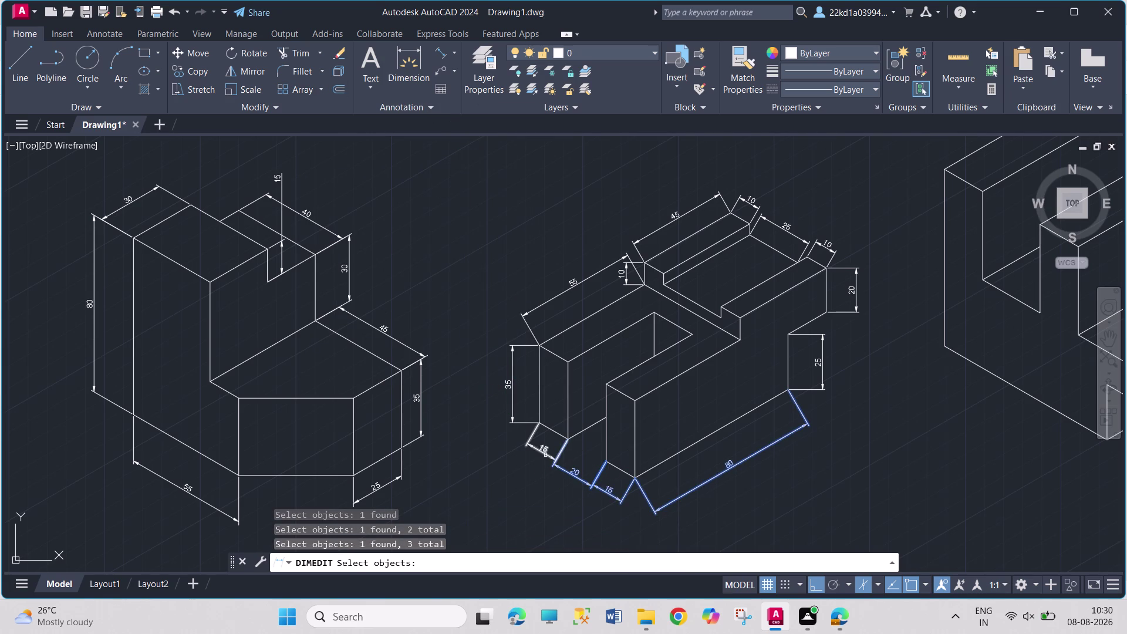
click(545, 455)
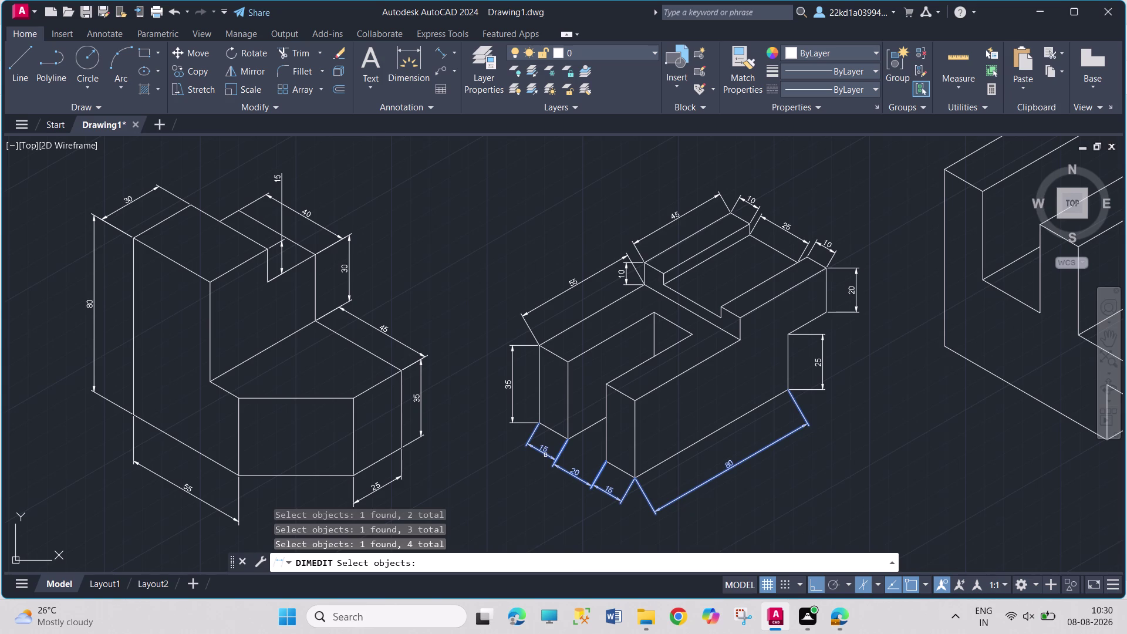
key(Return)
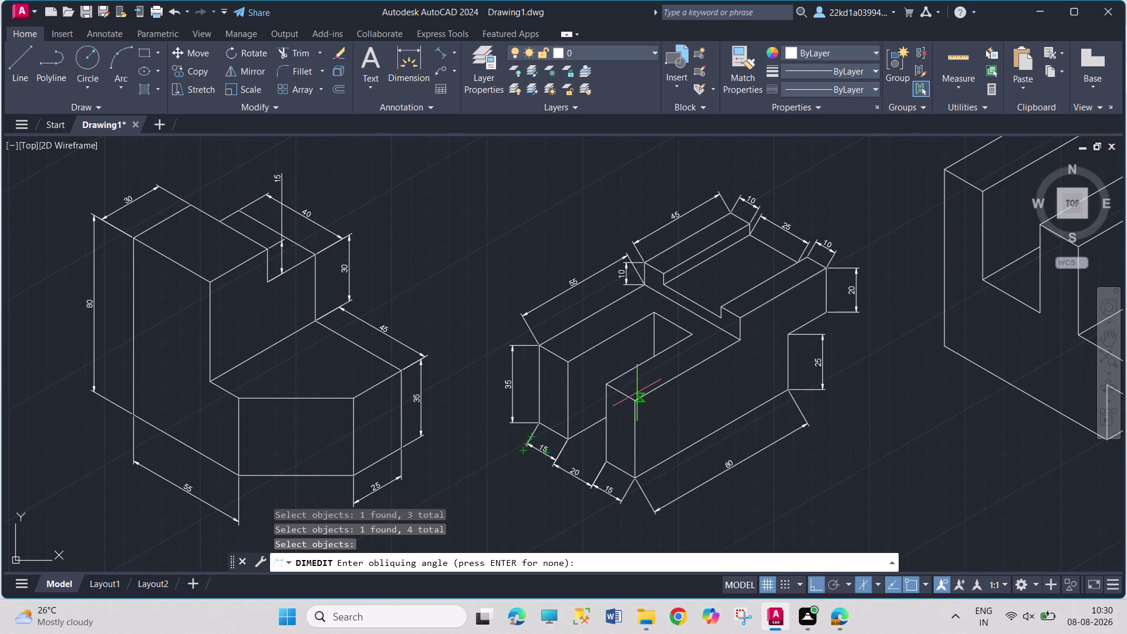
click(637, 398)
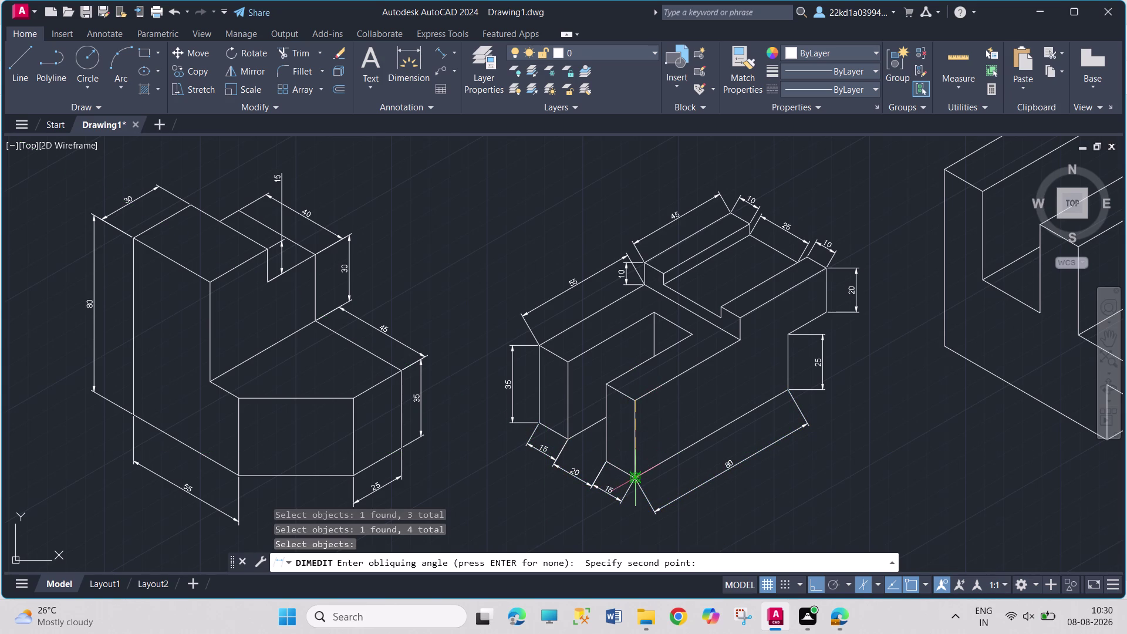
click(635, 474)
Slant the right-side and top 20, 25, 10, 25 and 10 dimensions along the top edge.
key(space)
key(Return)
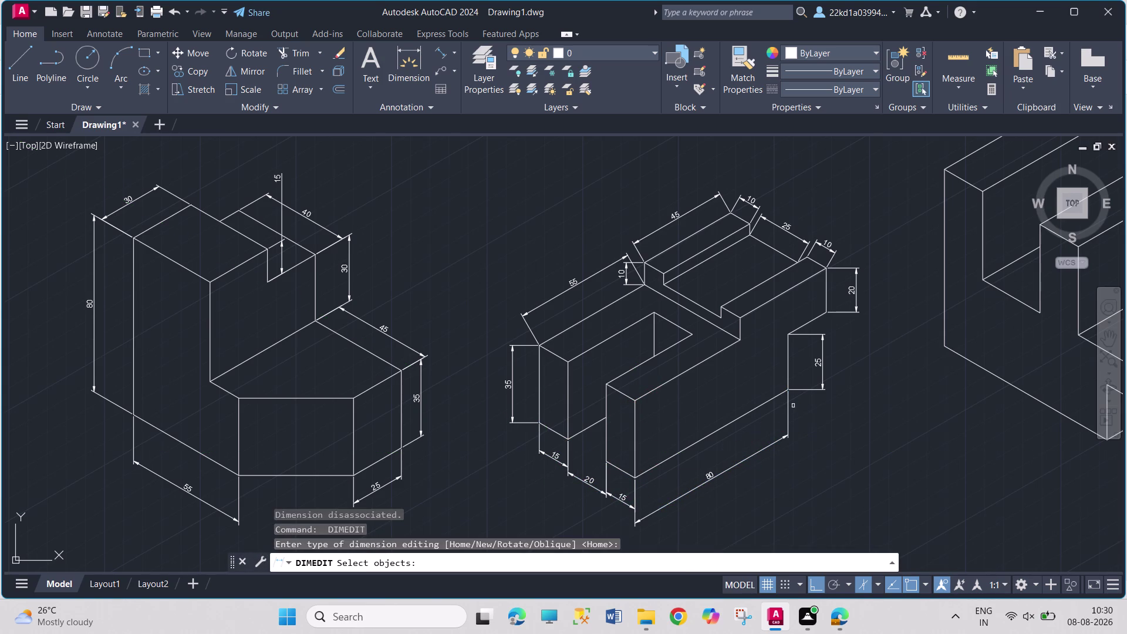
key(Escape)
key(space)
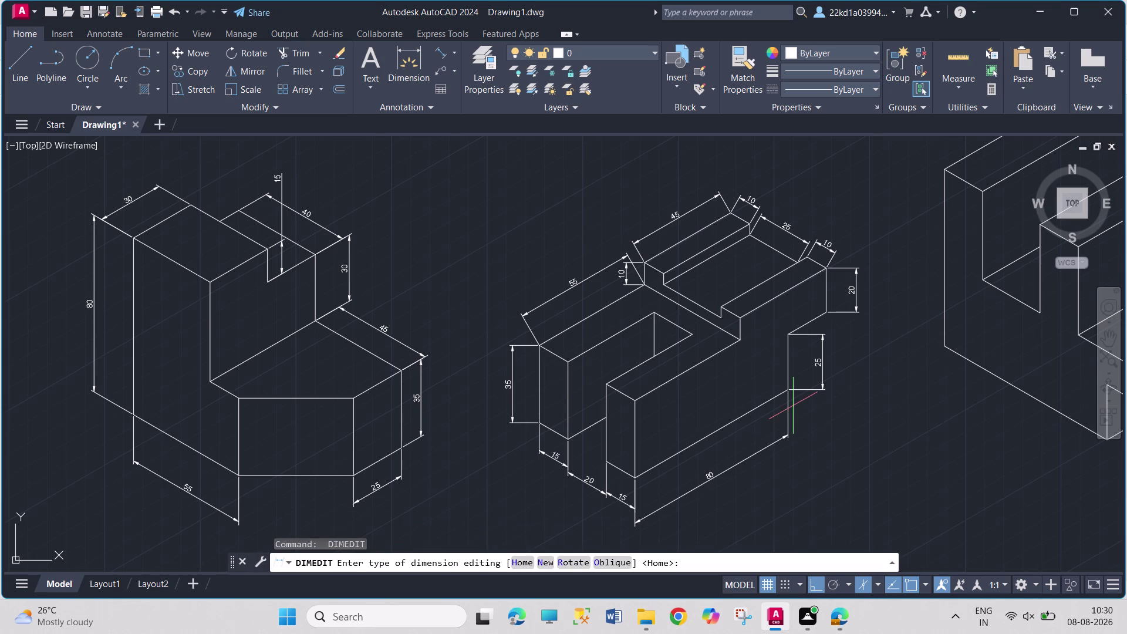
click(617, 560)
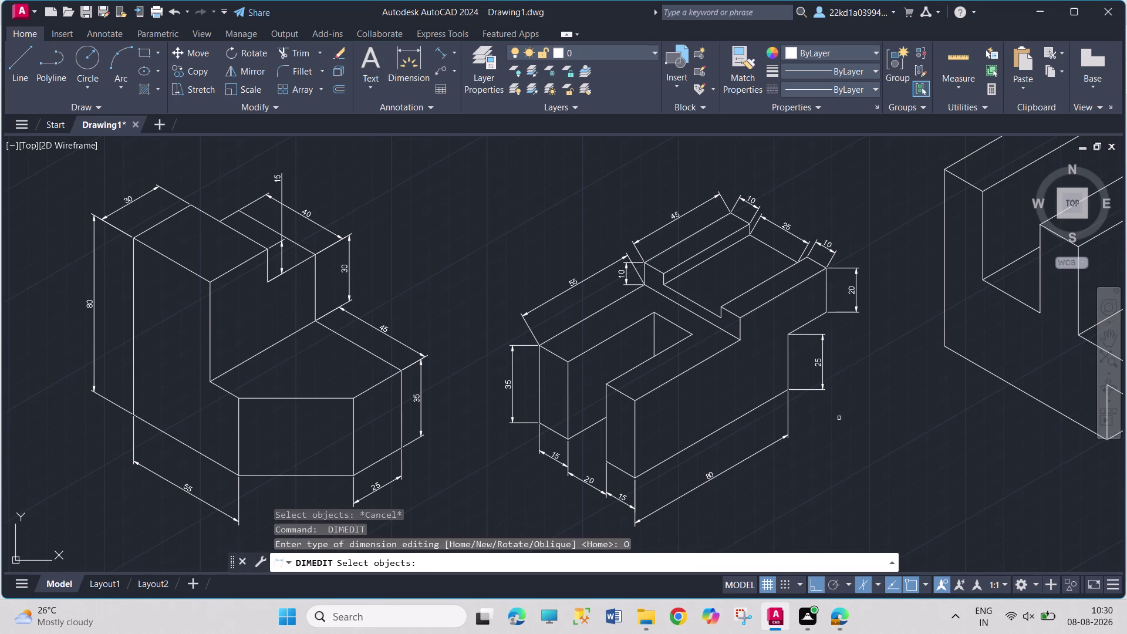
click(824, 366)
click(855, 296)
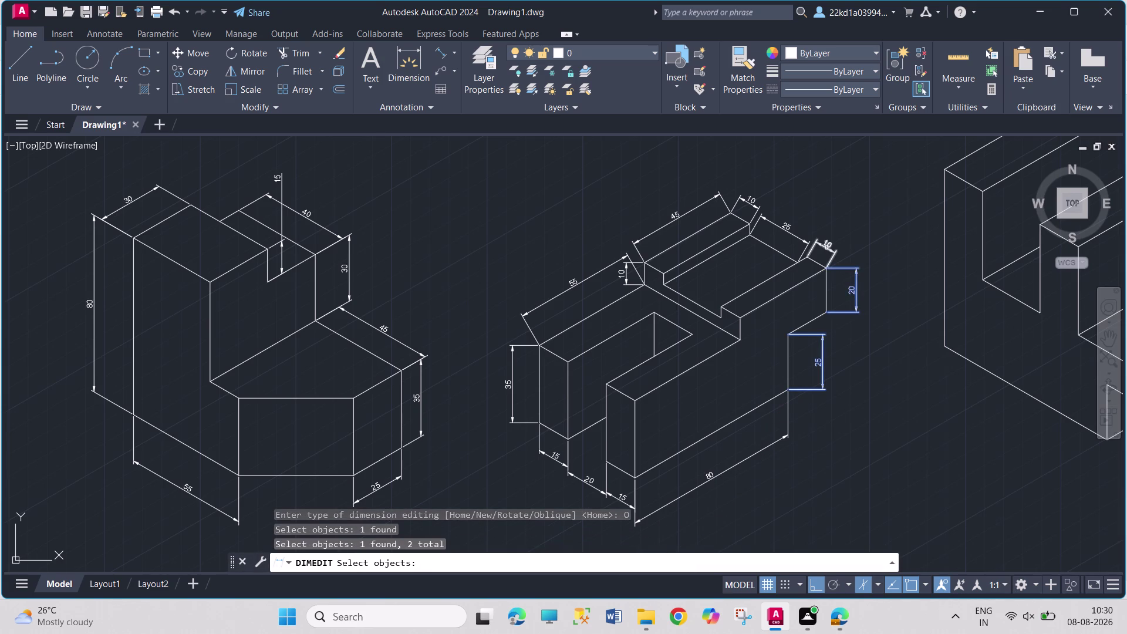
click(827, 248)
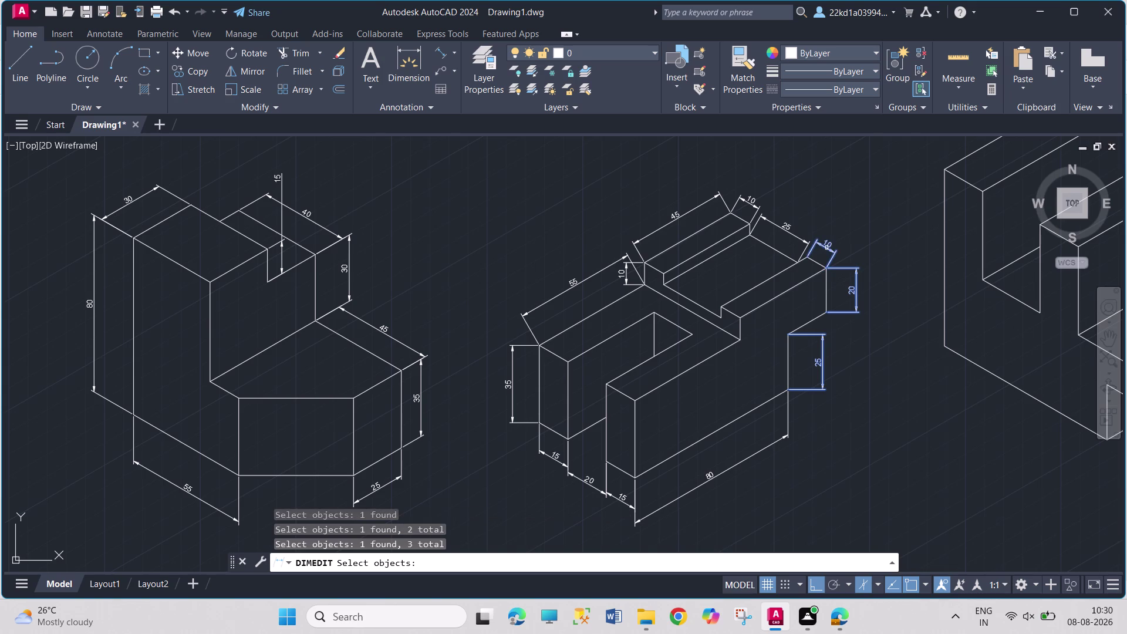
click(782, 226)
click(758, 208)
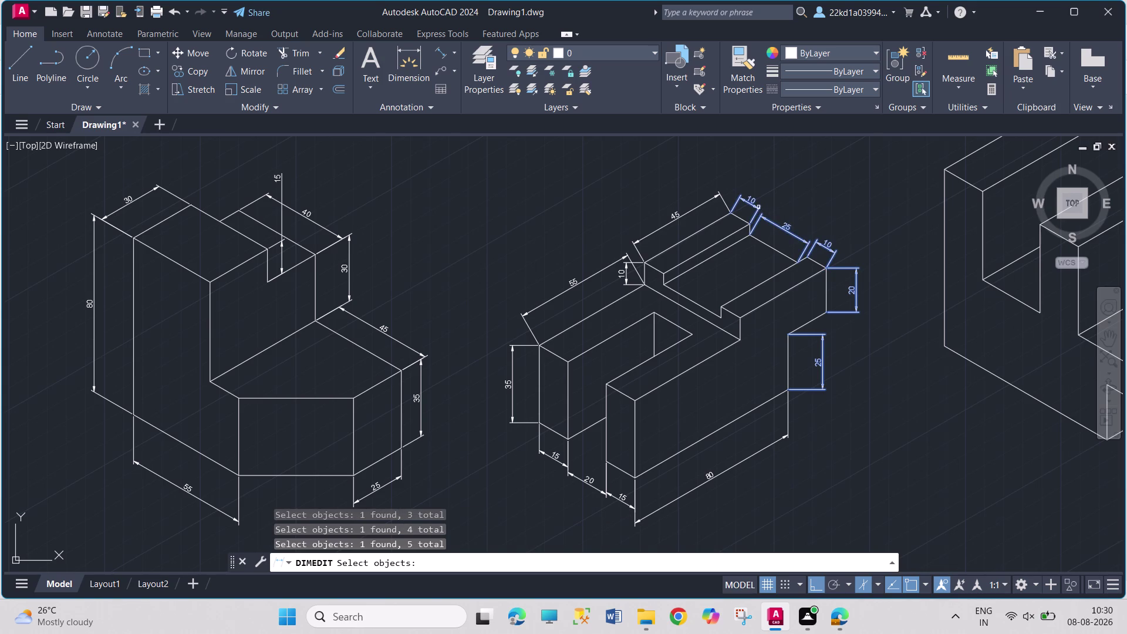
key(Return)
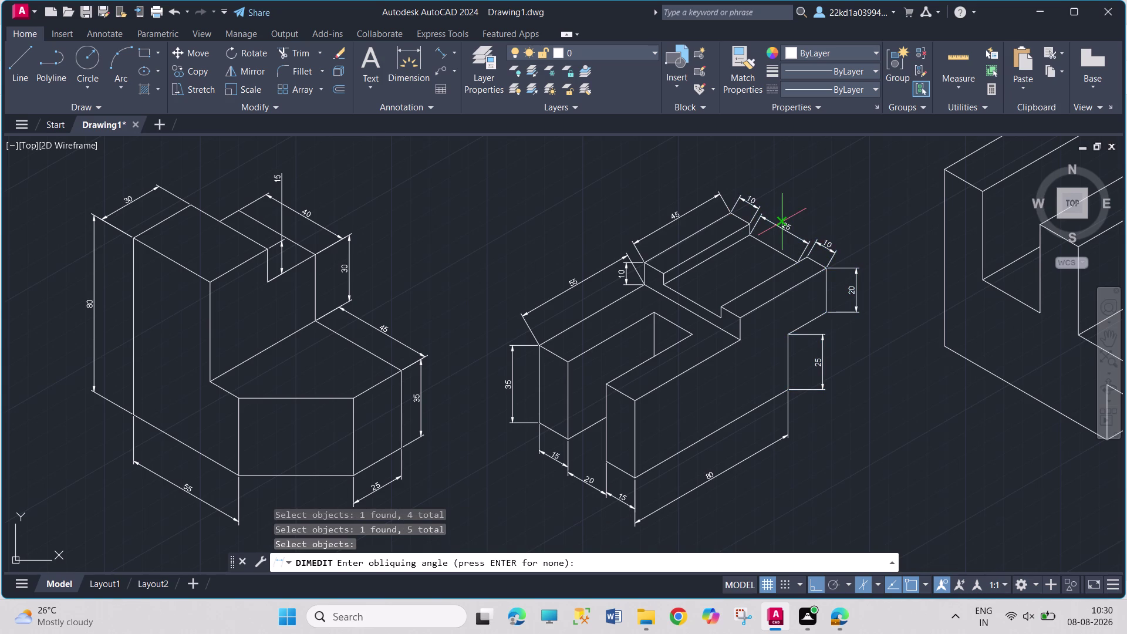
click(739, 315)
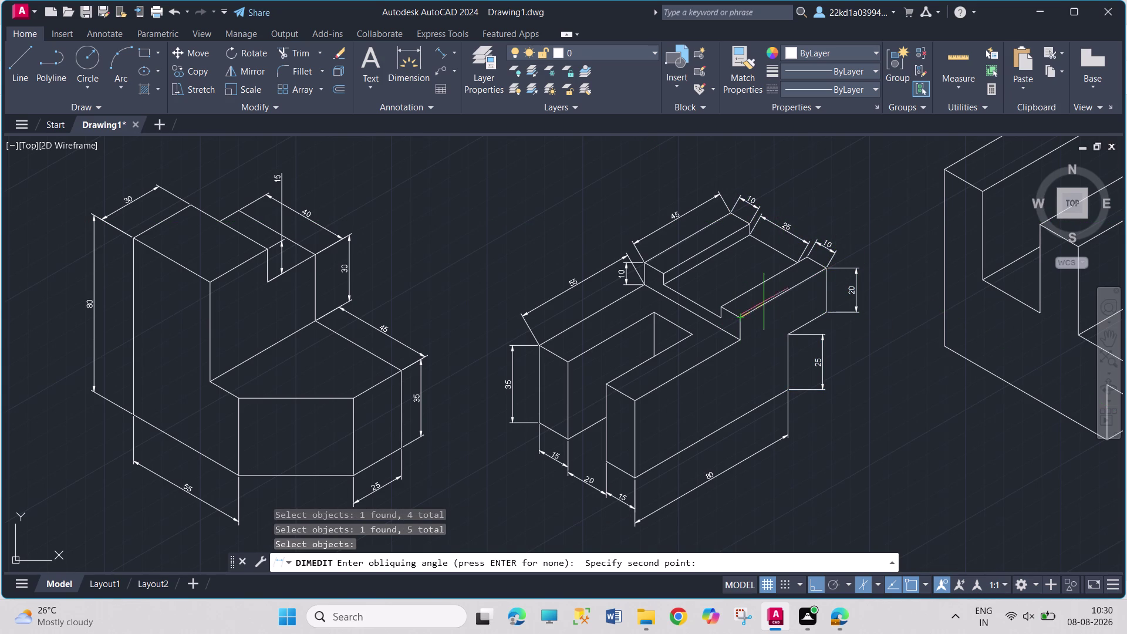
click(827, 269)
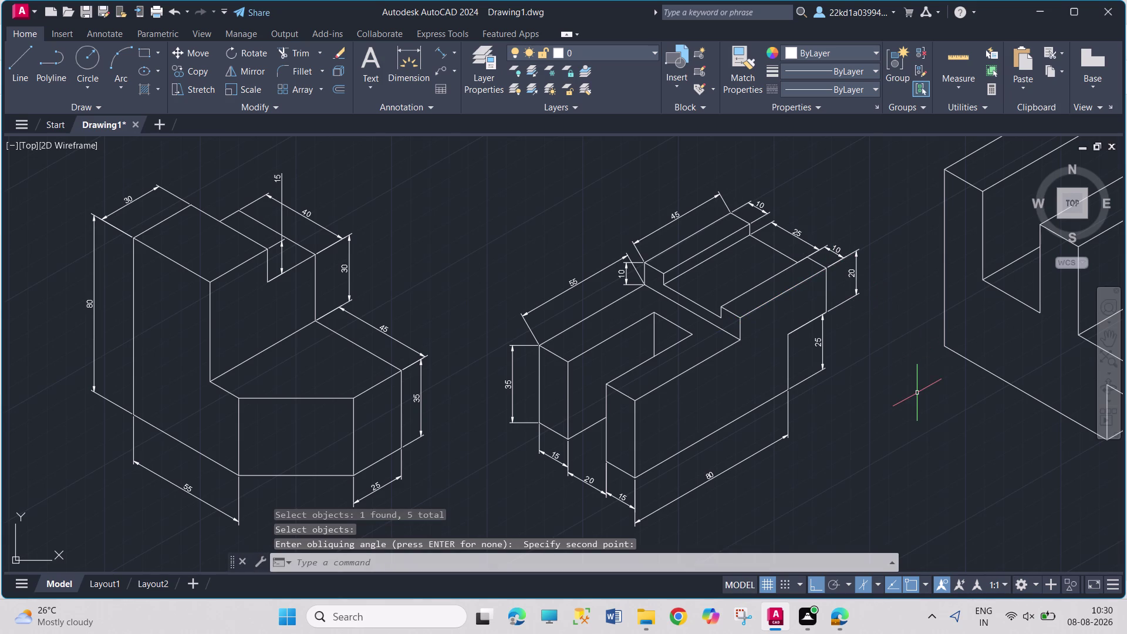
key(space)
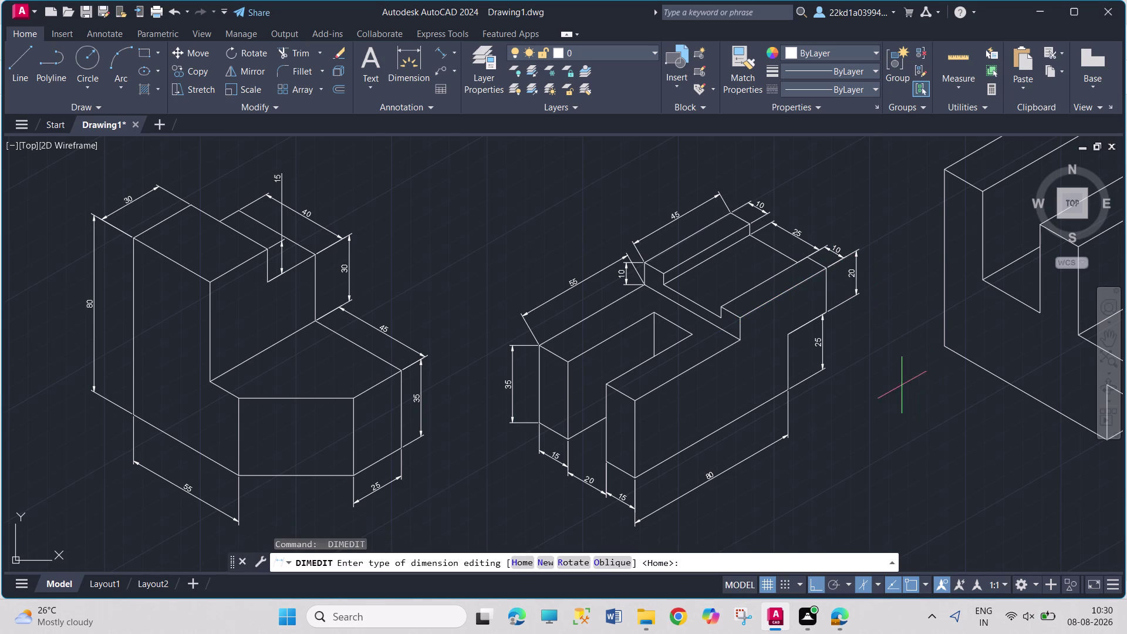
drag(607, 561, 612, 548)
Slant the left-side 45, 55 and 35 dimensions along the model edge.
click(614, 560)
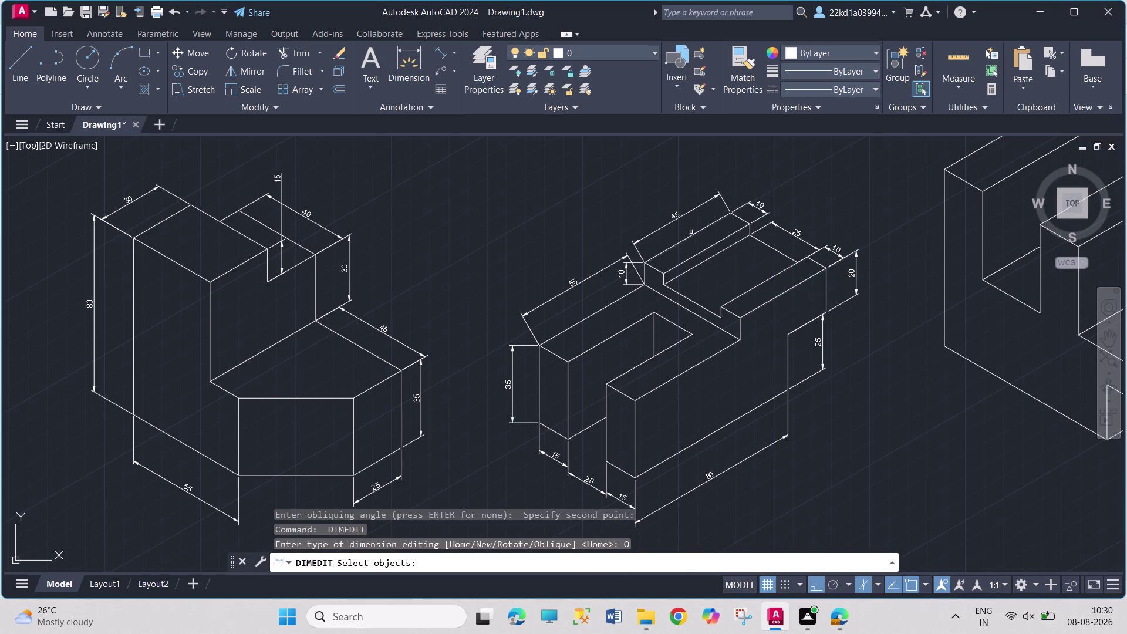
click(679, 217)
click(578, 281)
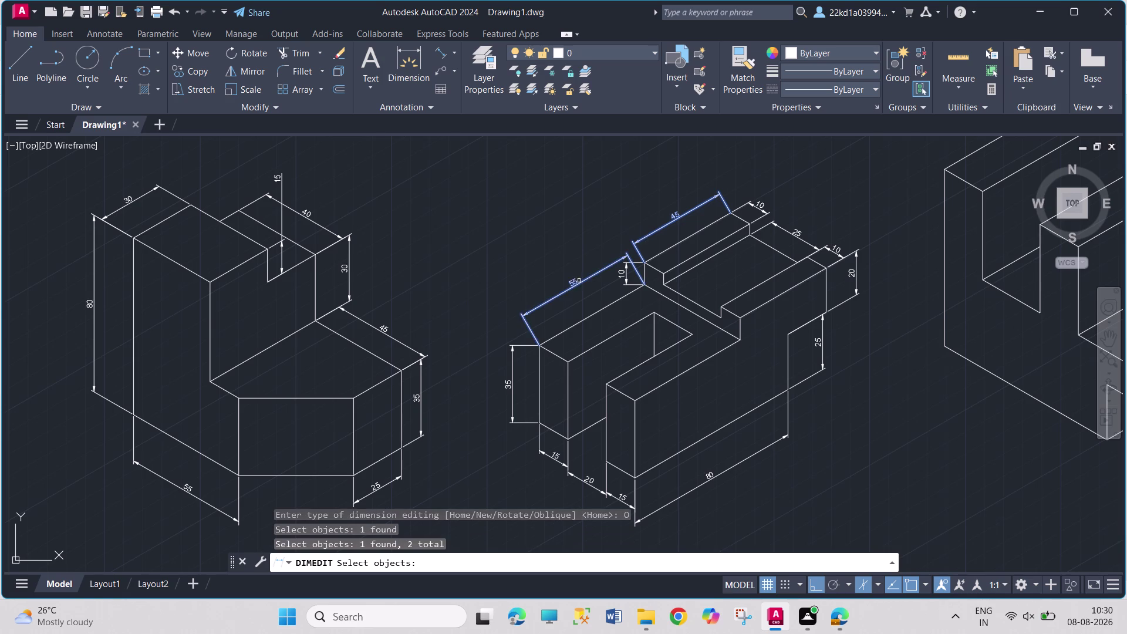
click(512, 376)
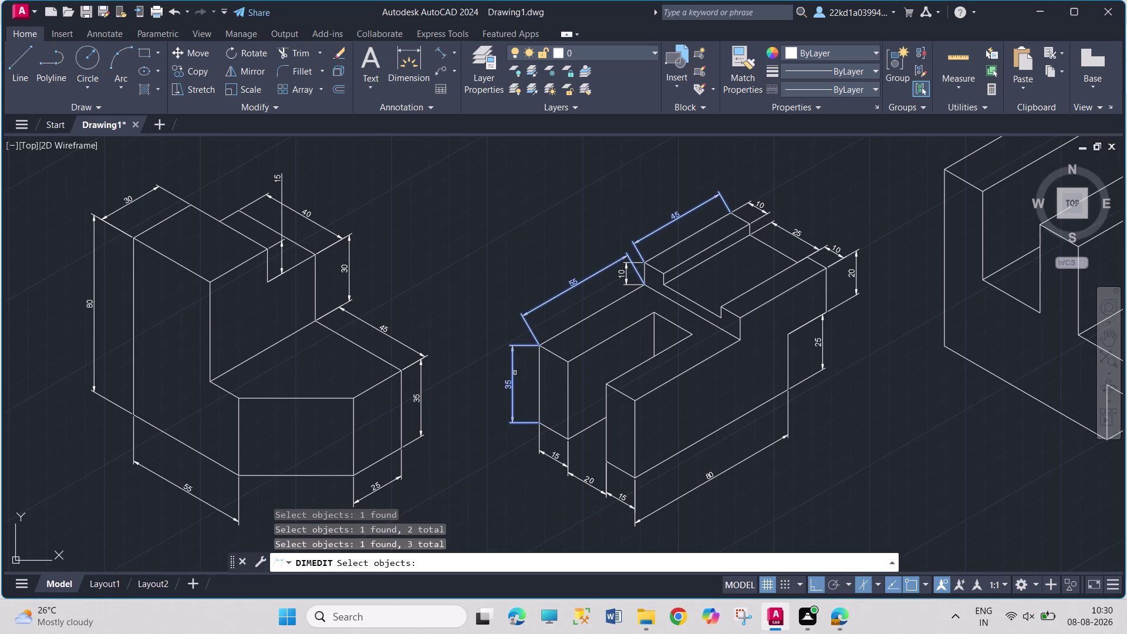
key(Return)
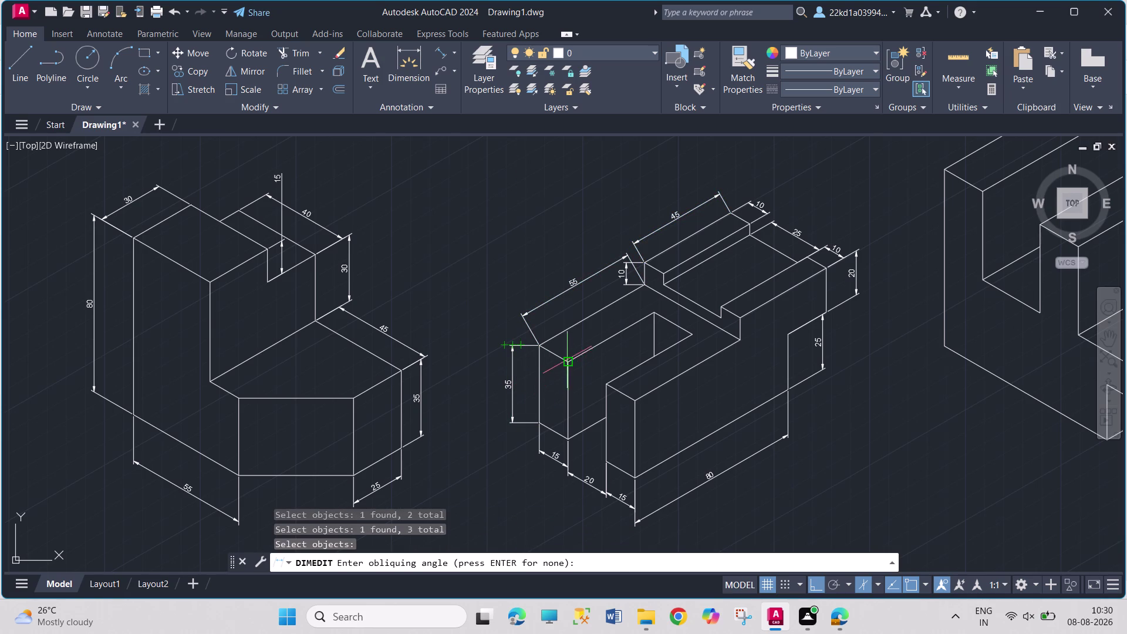
click(567, 360)
click(540, 344)
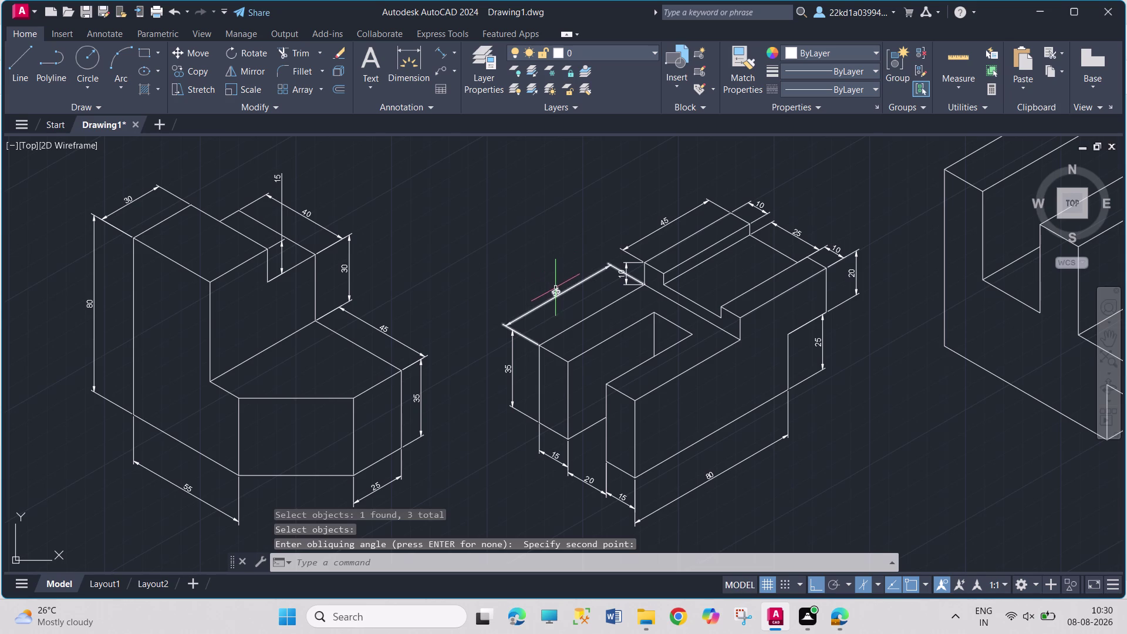
key(space)
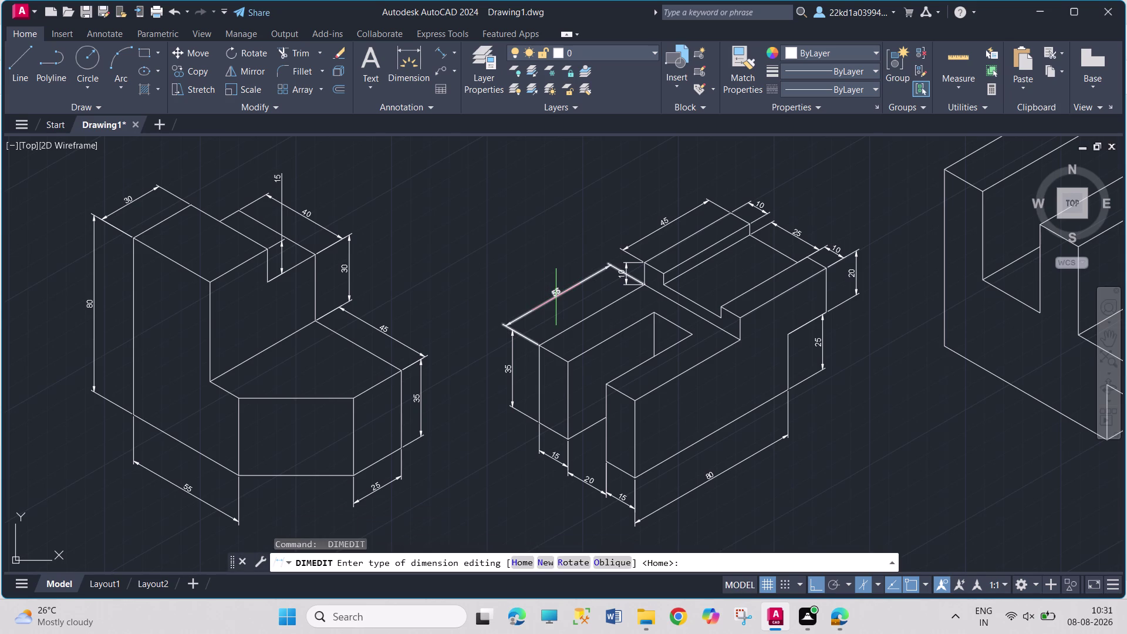
Slant the second block's 10 dimension along its vertical edge.
key(o)
key(Return)
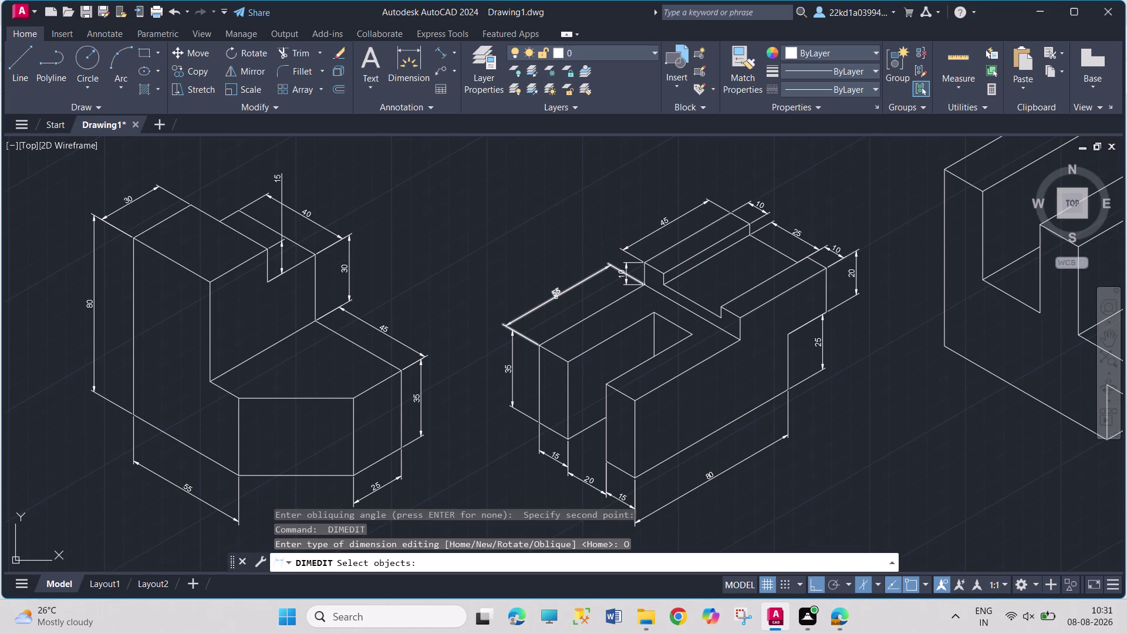
click(628, 263)
key(Return)
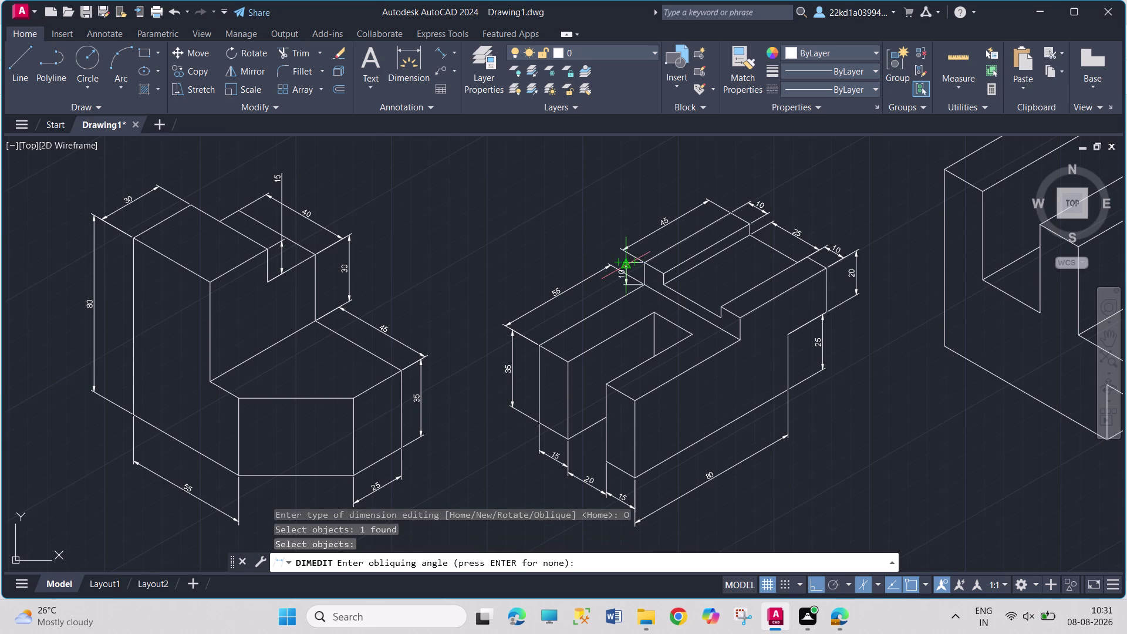
click(664, 275)
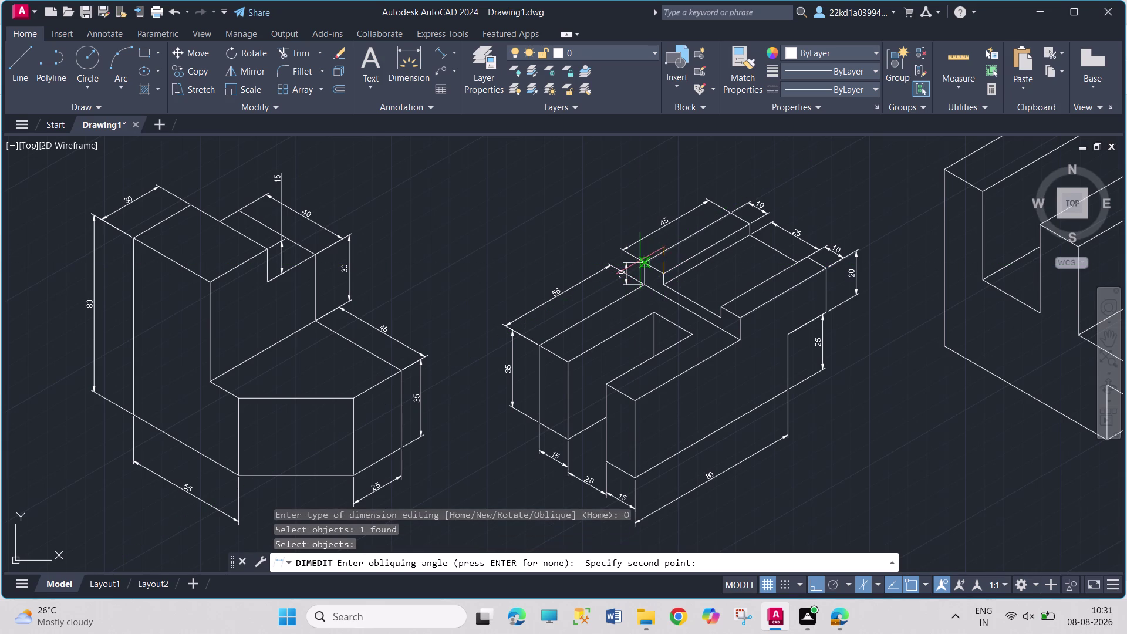
click(642, 263)
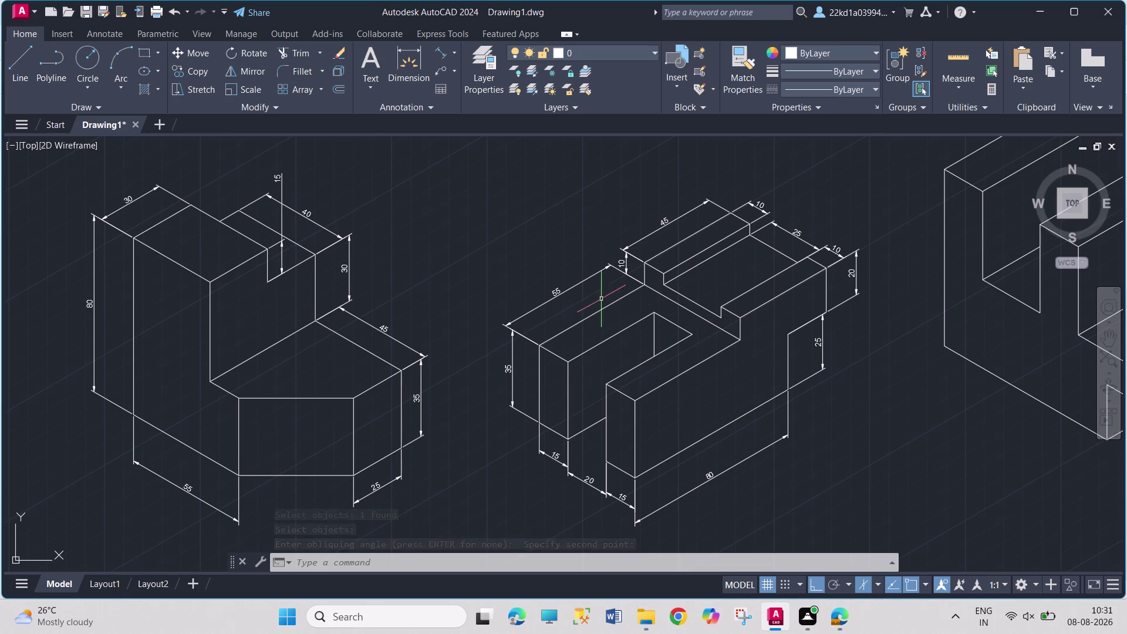
Pan and zoom to center the undimensioned third block in view.
middle_drag(857, 383, 336, 438)
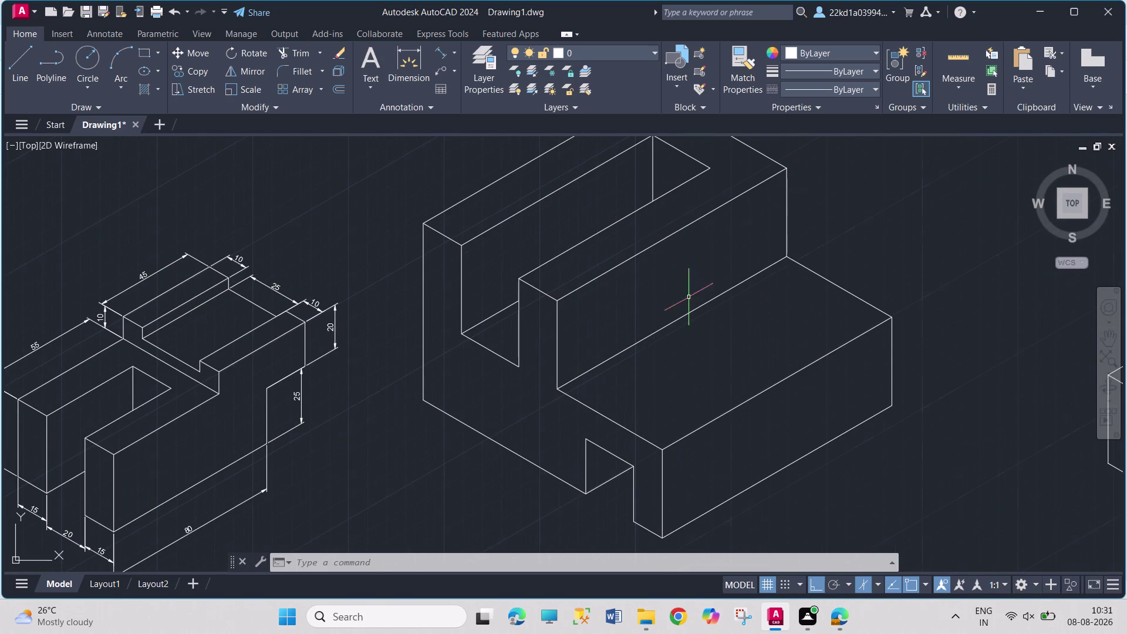
scroll(down, 3)
middle_drag(888, 274, 835, 297)
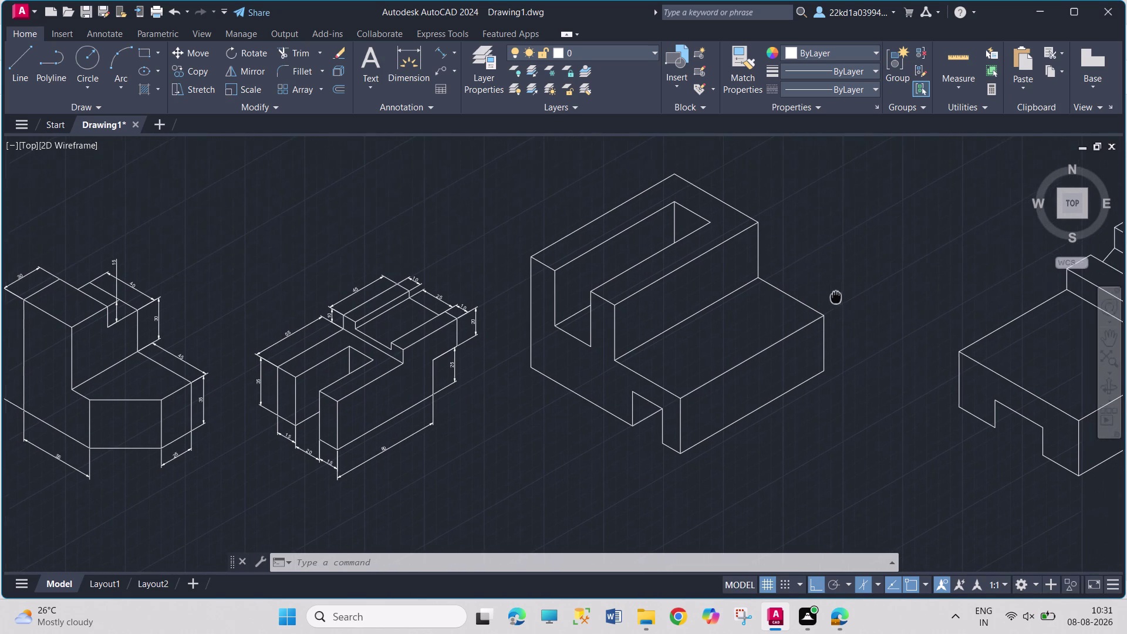
middle_drag(836, 297, 832, 297)
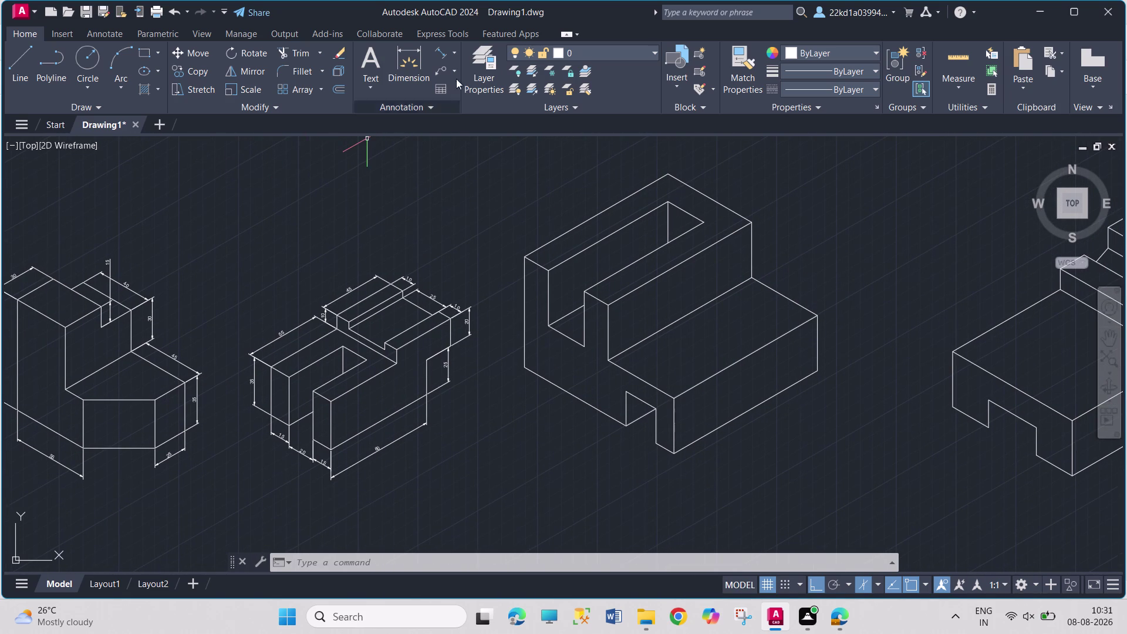
click(439, 52)
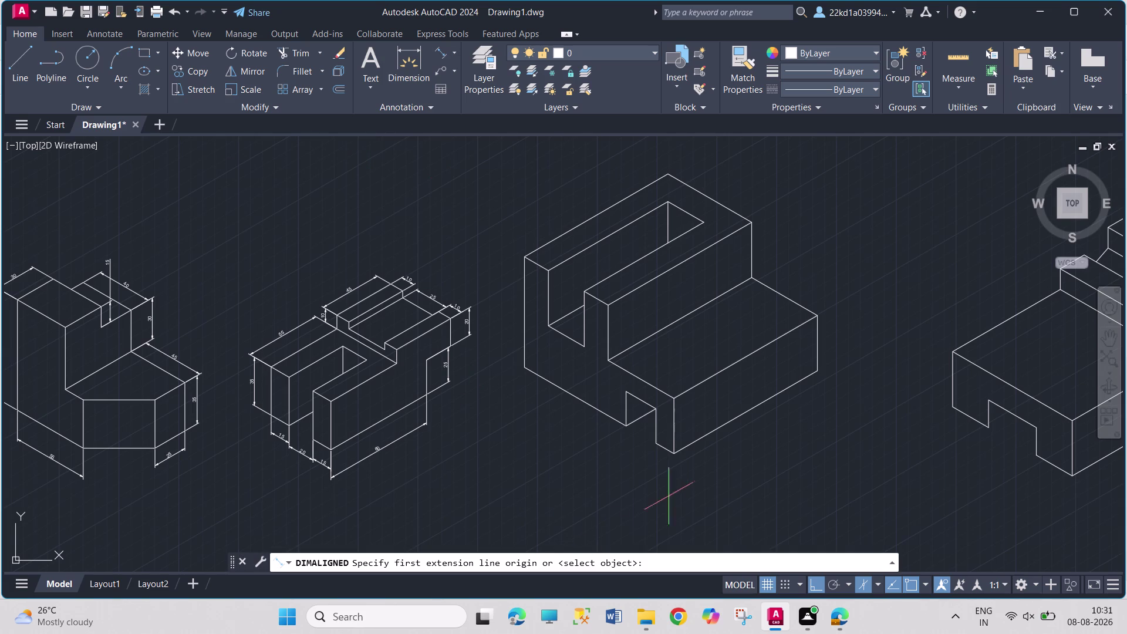
Add aligned dimensions for the long bottom front edge and the 25 notch edge.
click(672, 450)
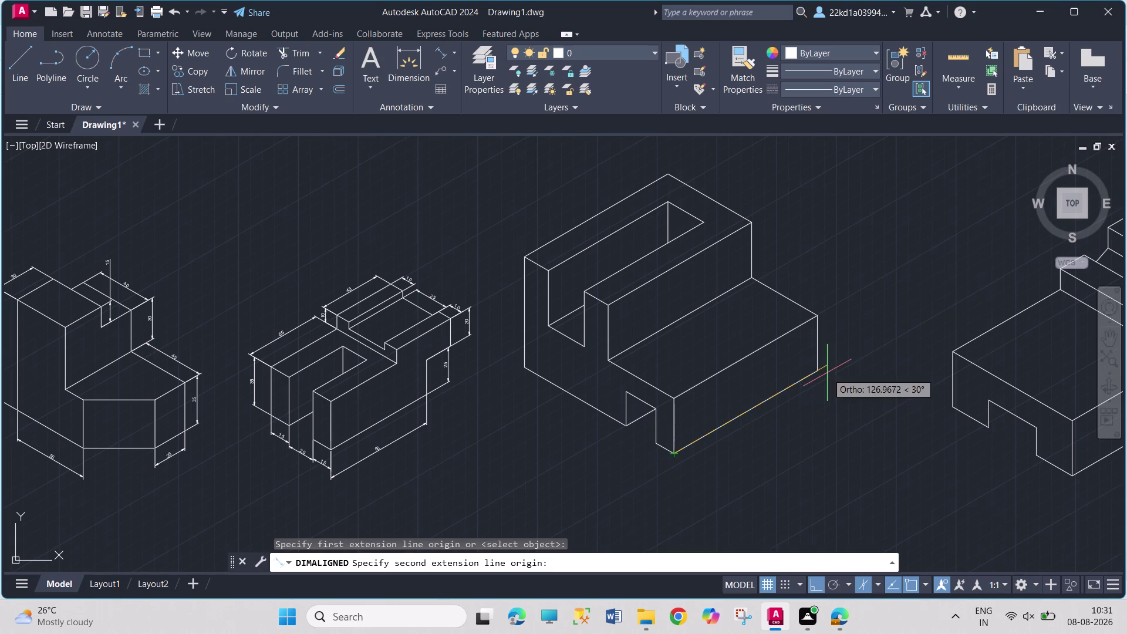
click(818, 369)
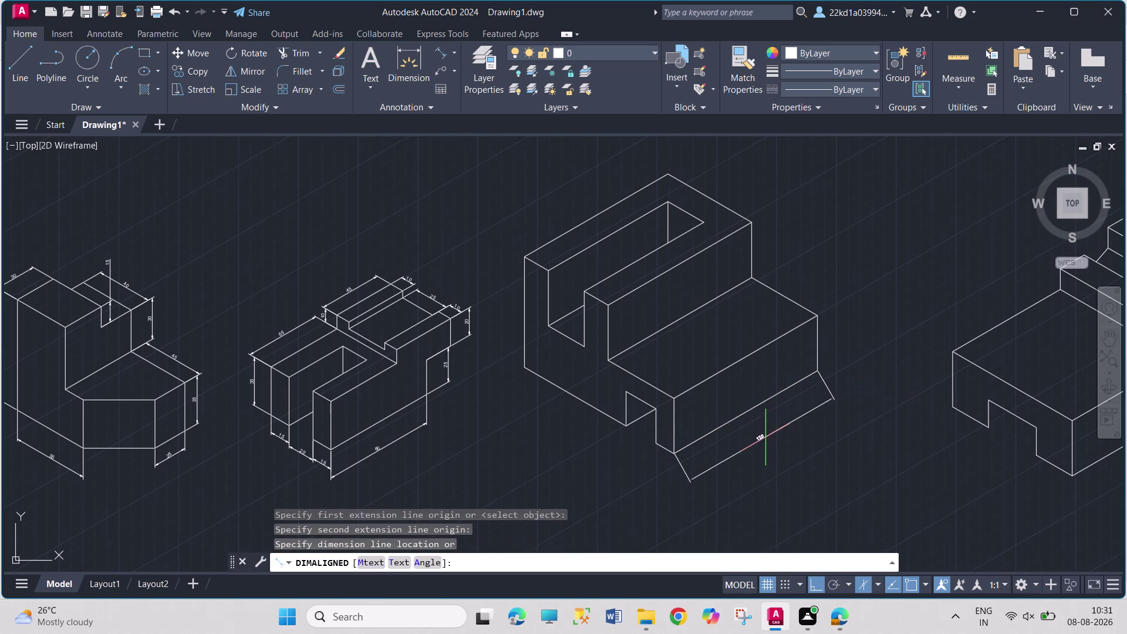
click(766, 438)
click(447, 49)
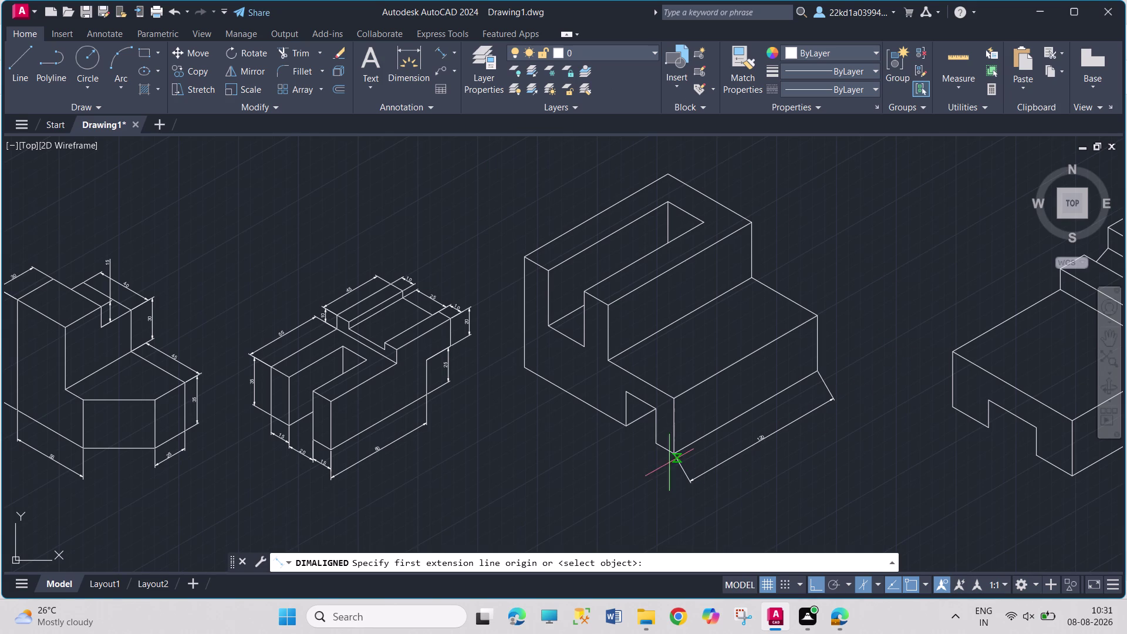
click(654, 445)
click(656, 407)
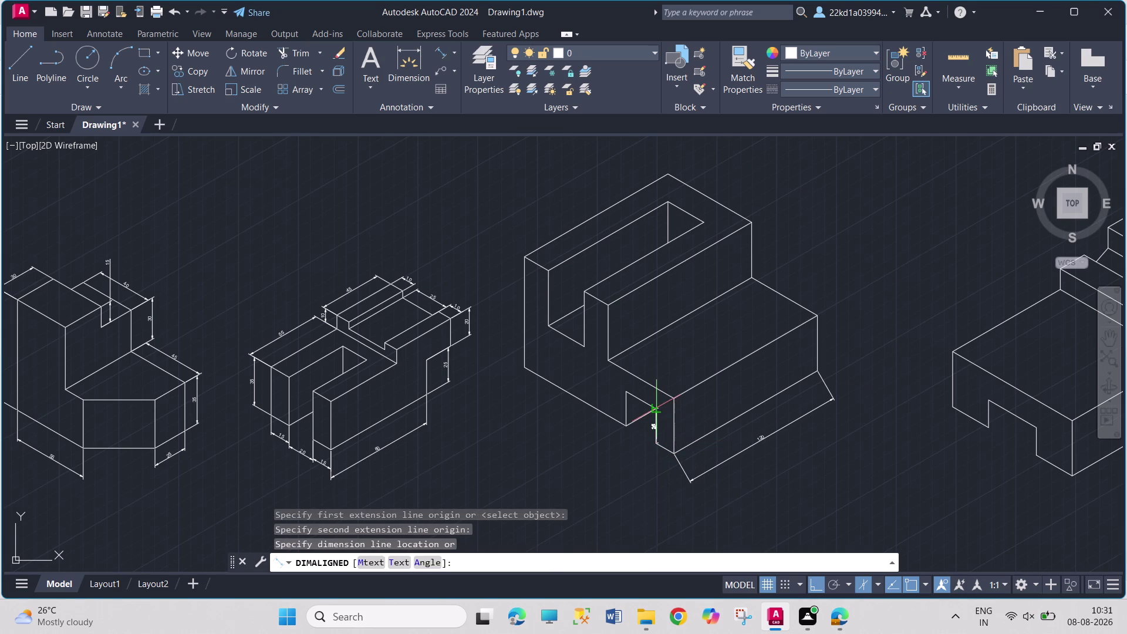
click(665, 416)
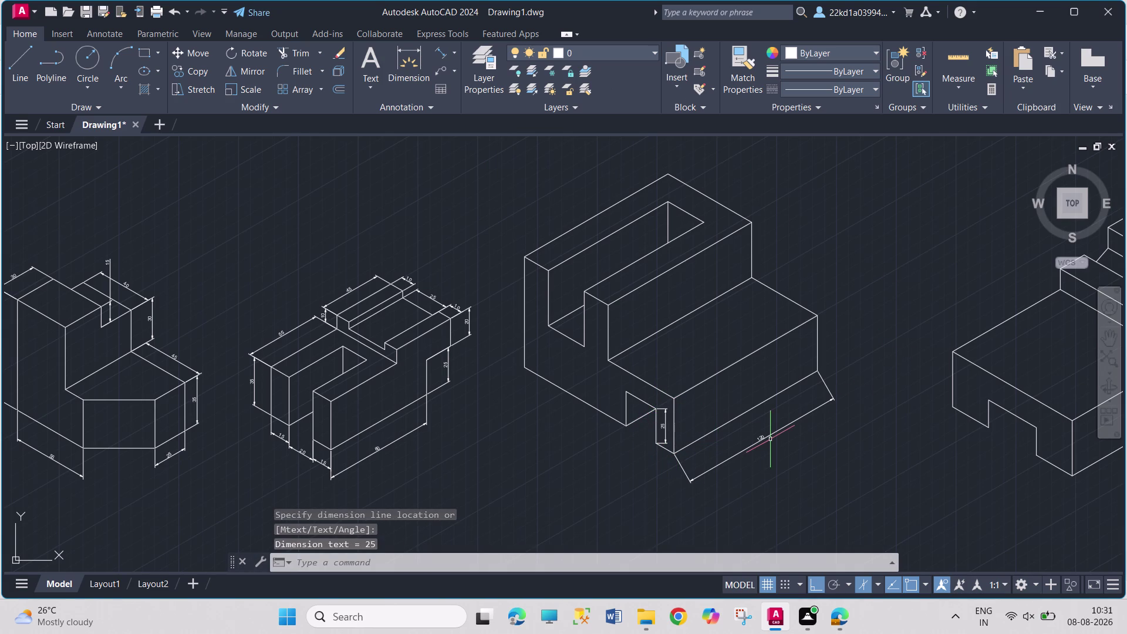
Dimension the right end height and the 55 step edge.
key(space)
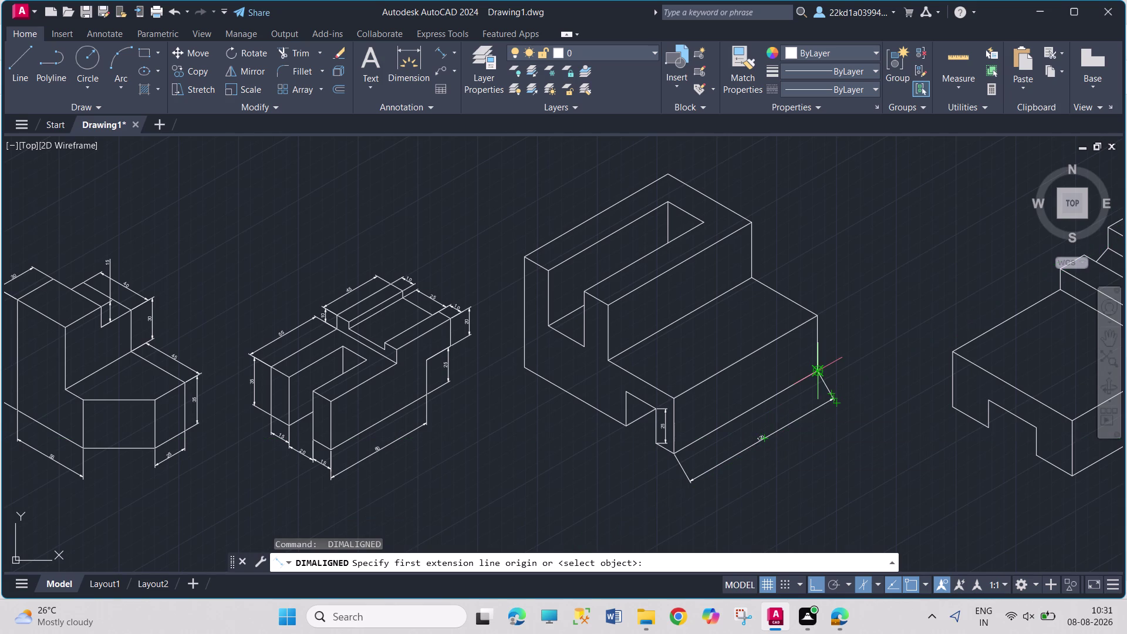
click(814, 368)
click(817, 313)
click(840, 325)
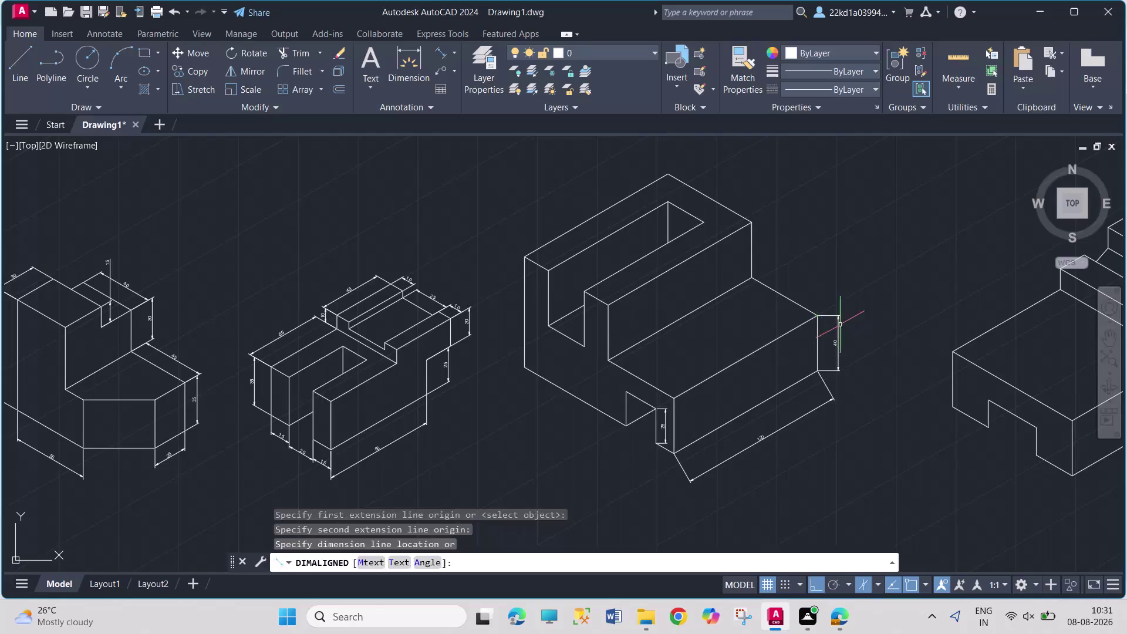
key(space)
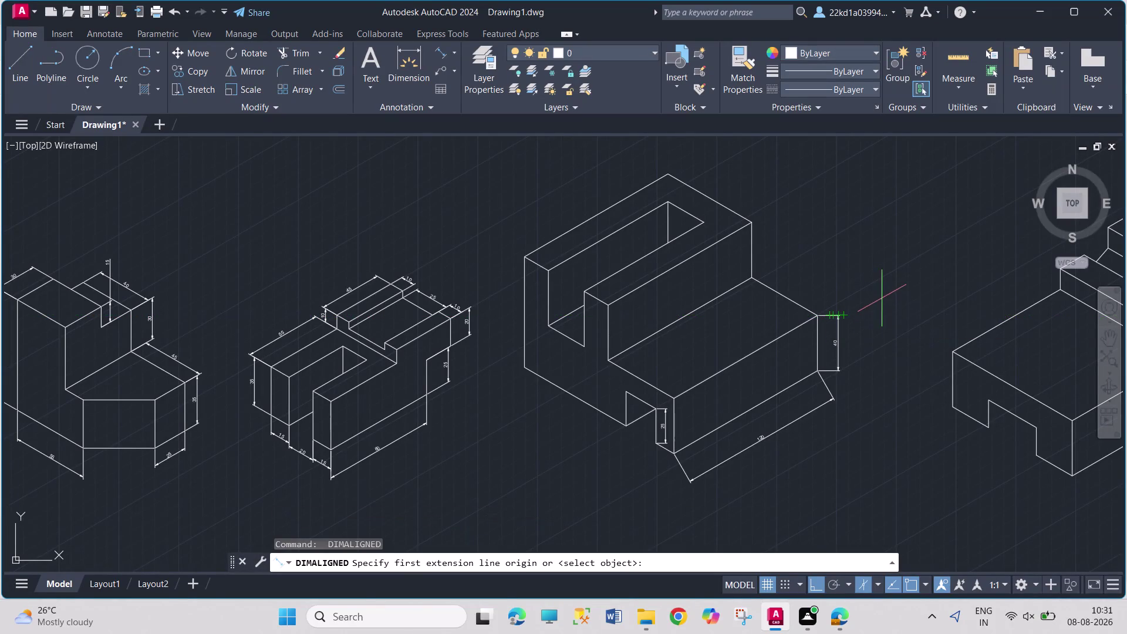
click(821, 315)
click(753, 277)
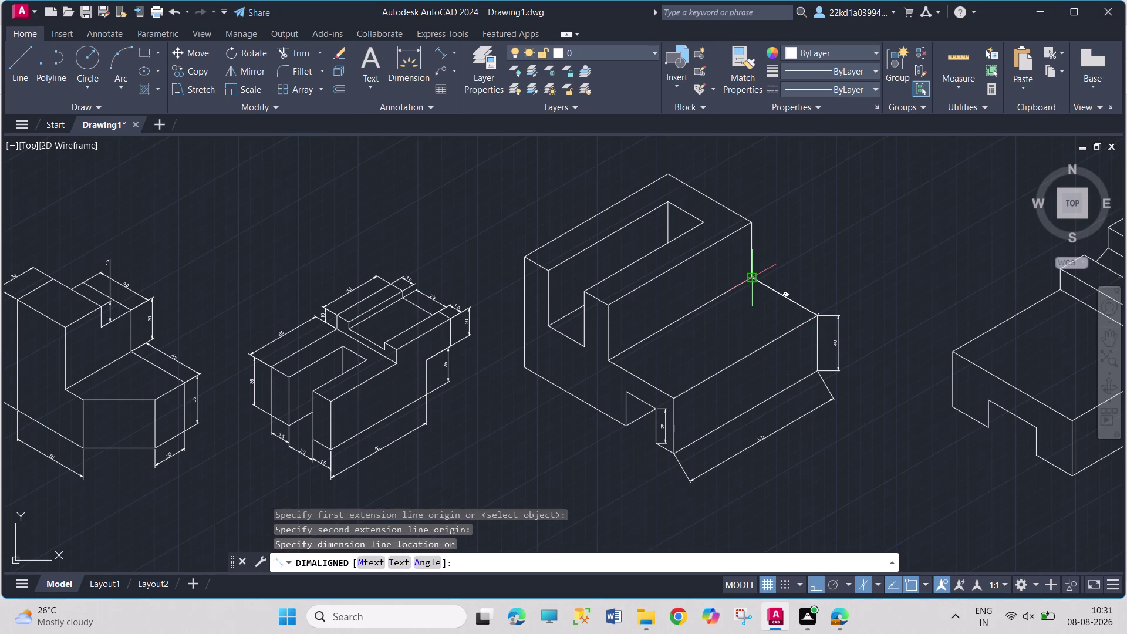
click(804, 274)
Dimension the upright's short vertical edge and its 70 top right edge.
key(space)
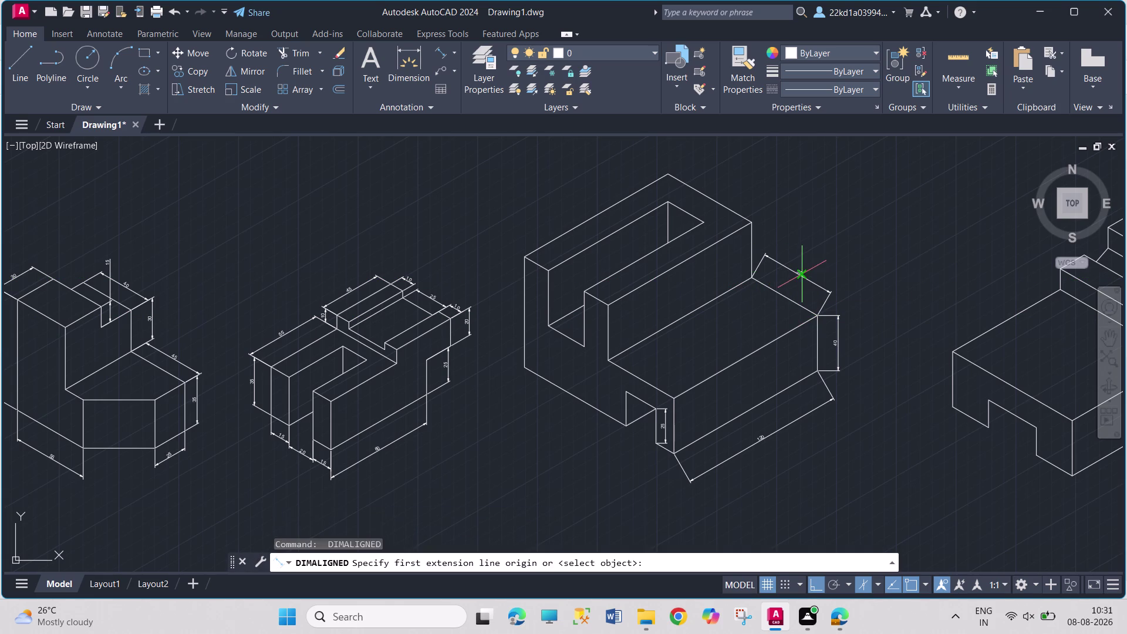
key(Return)
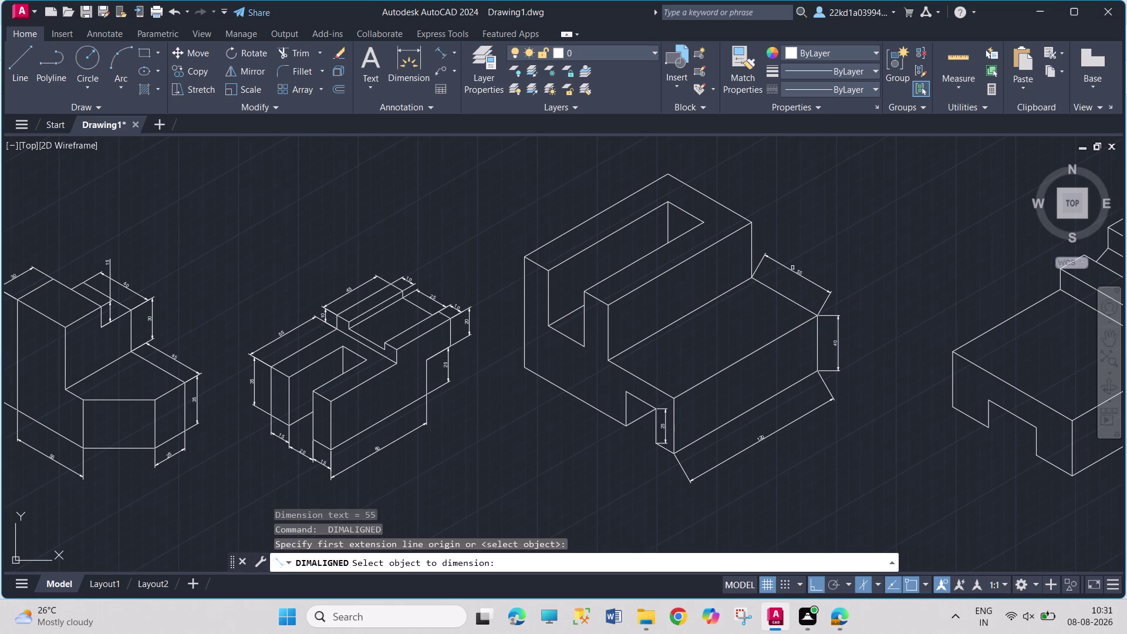
click(753, 260)
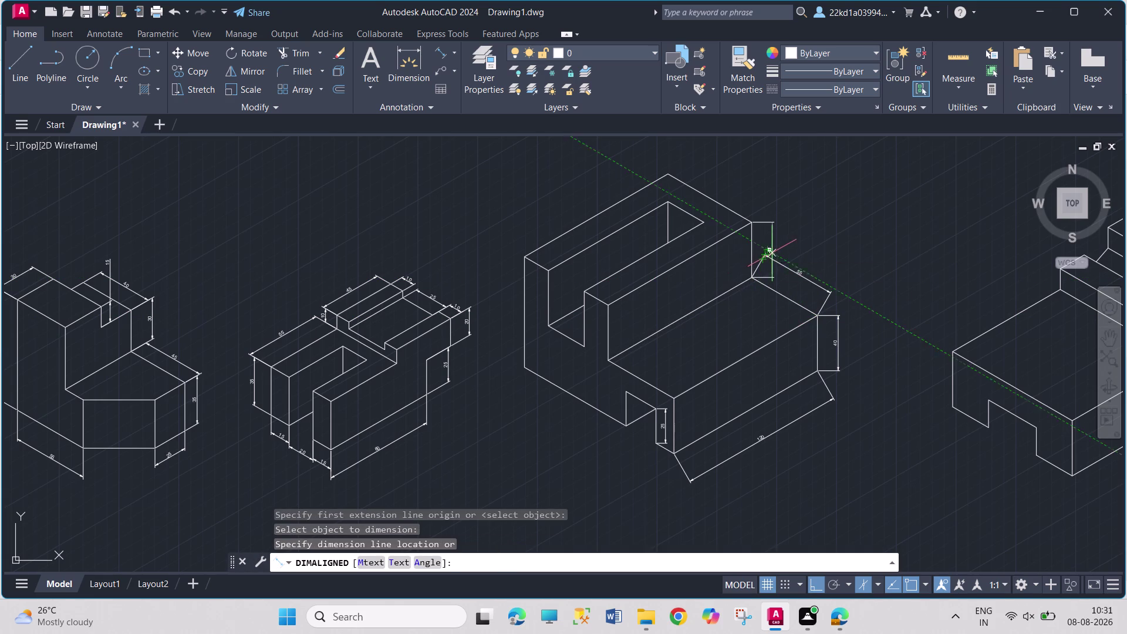
click(774, 252)
key(space)
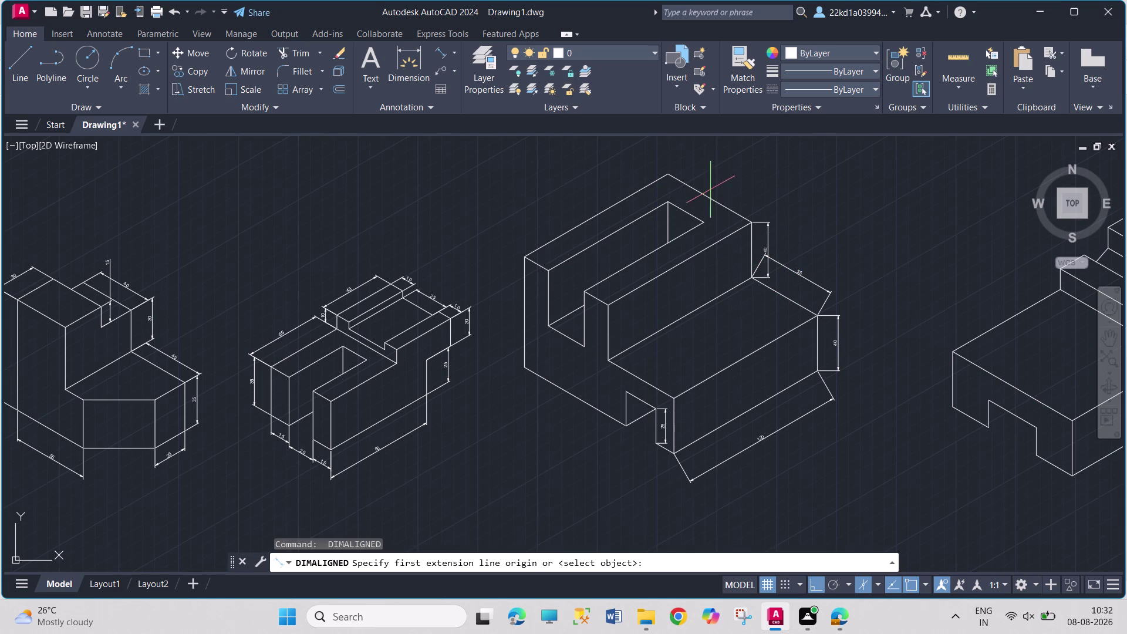
click(752, 220)
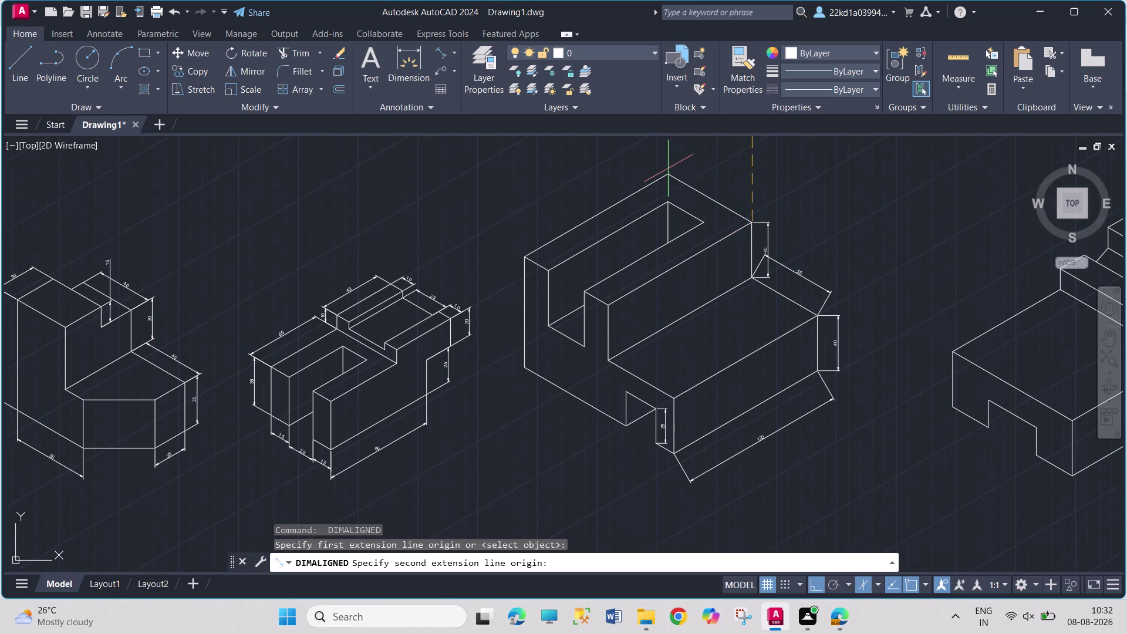
click(669, 172)
click(725, 173)
Dimension the 120 top left edge and the 80 left height.
key(space)
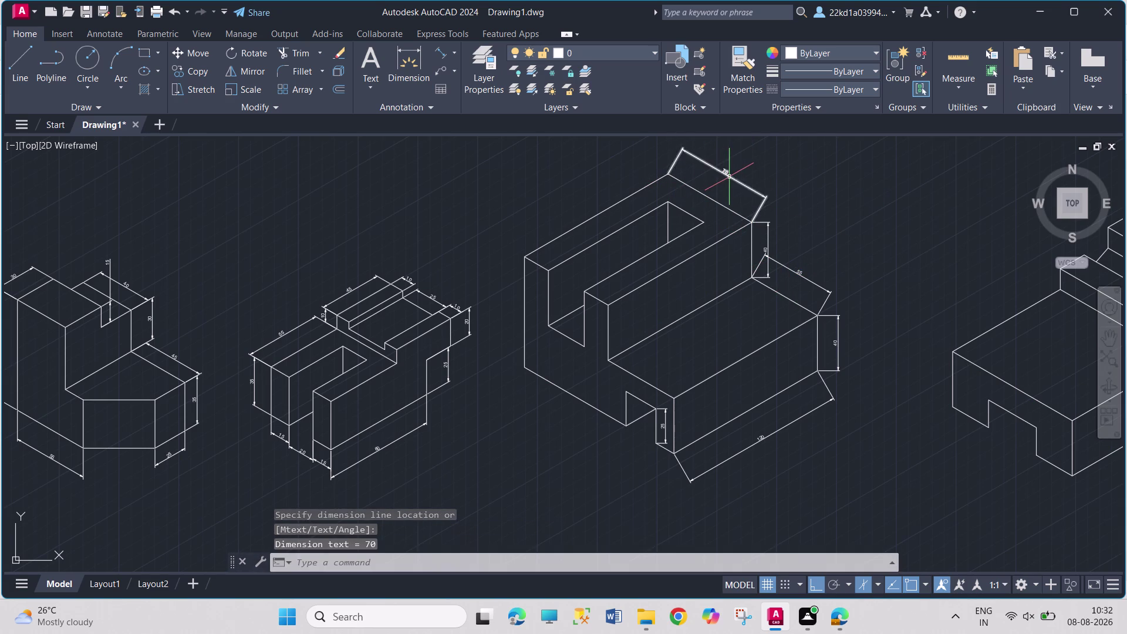
key(Return)
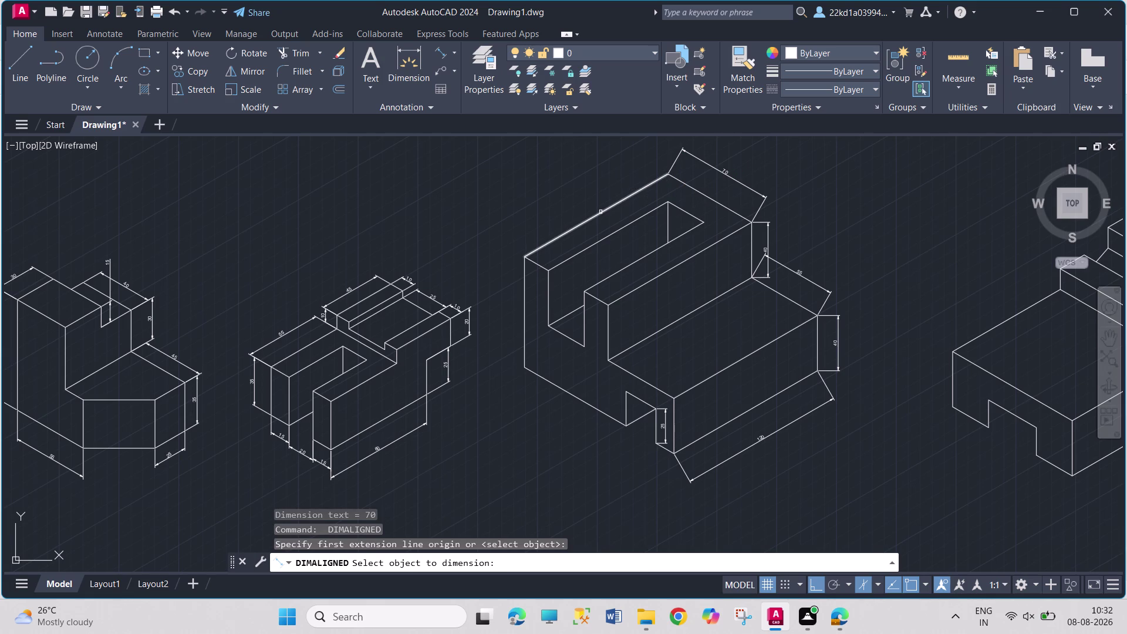
click(600, 212)
click(584, 193)
key(space)
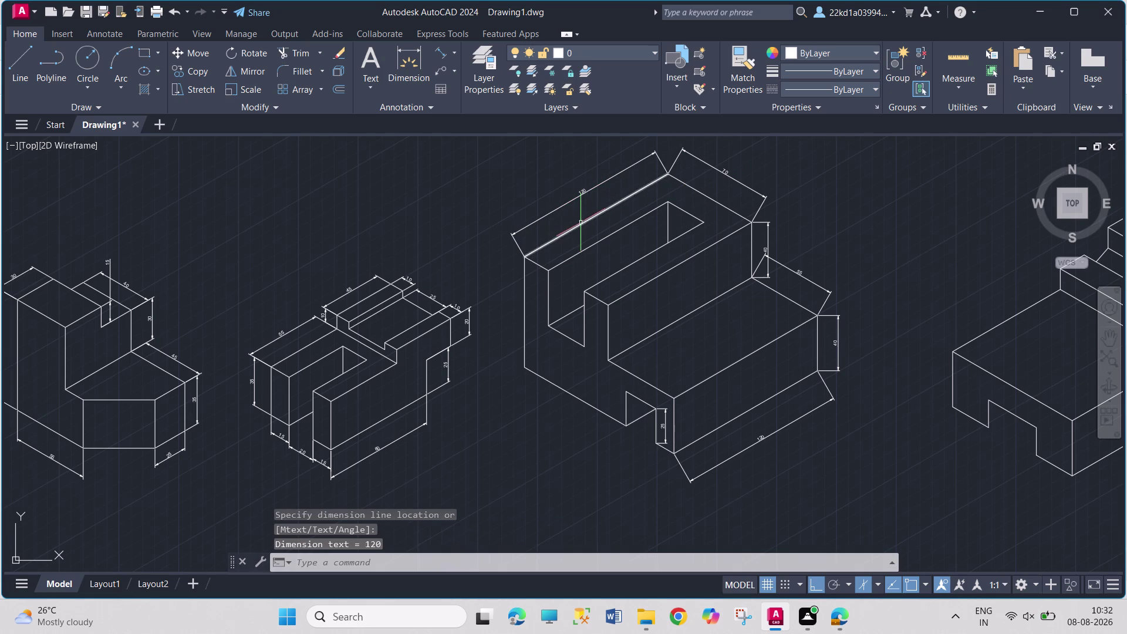
key(Return)
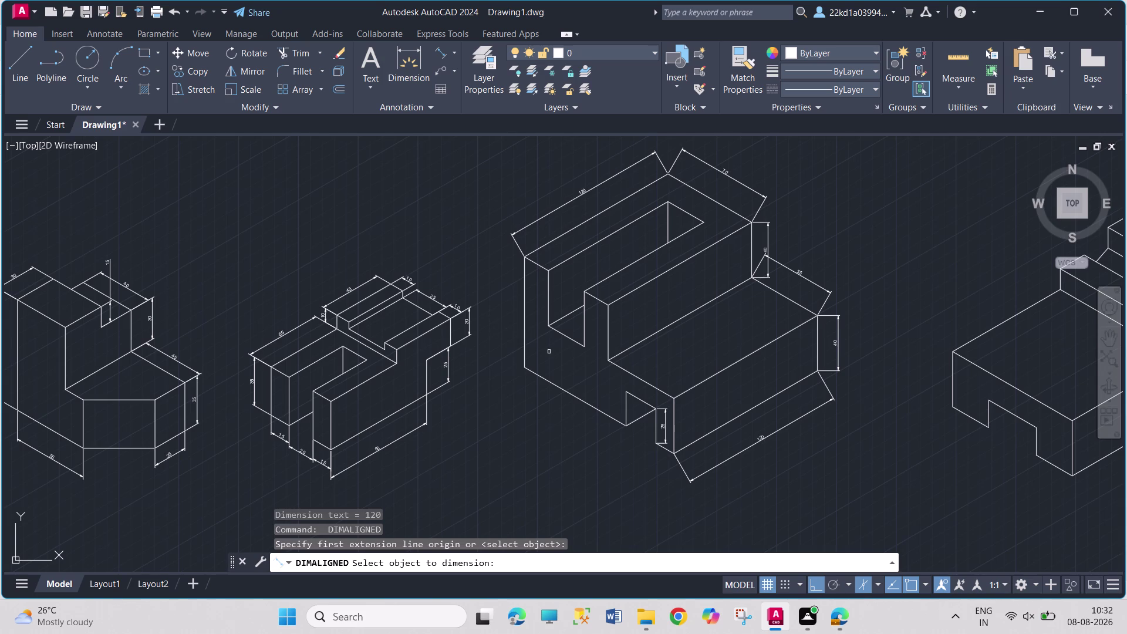
click(525, 326)
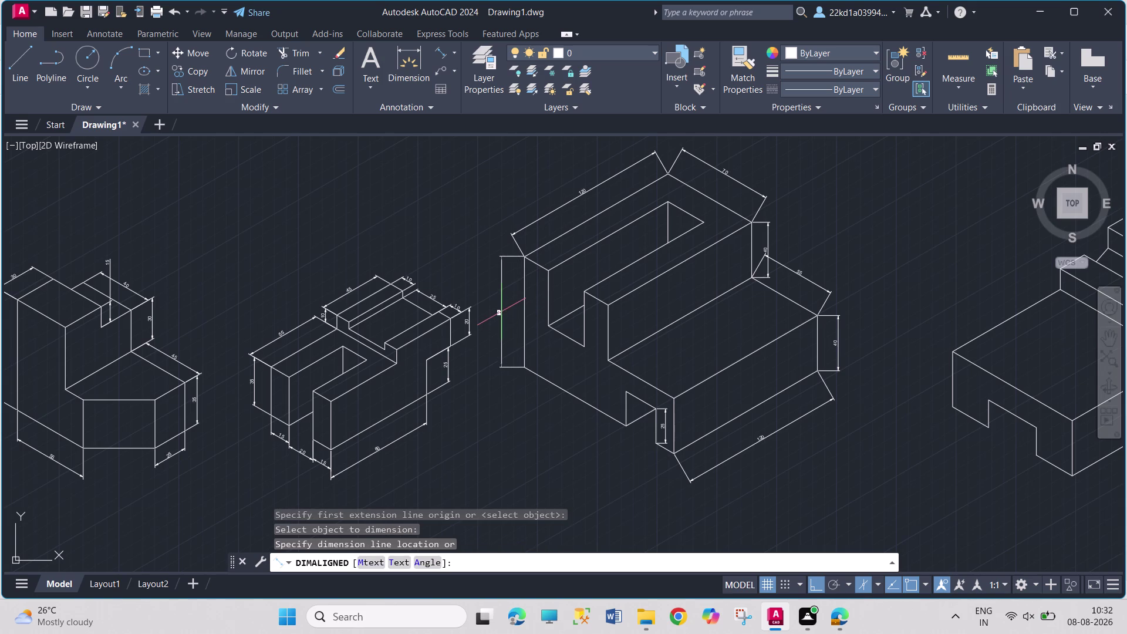
click(501, 312)
Dimension the 30 slot edge and the adjacent lower edge.
key(space)
key(Return)
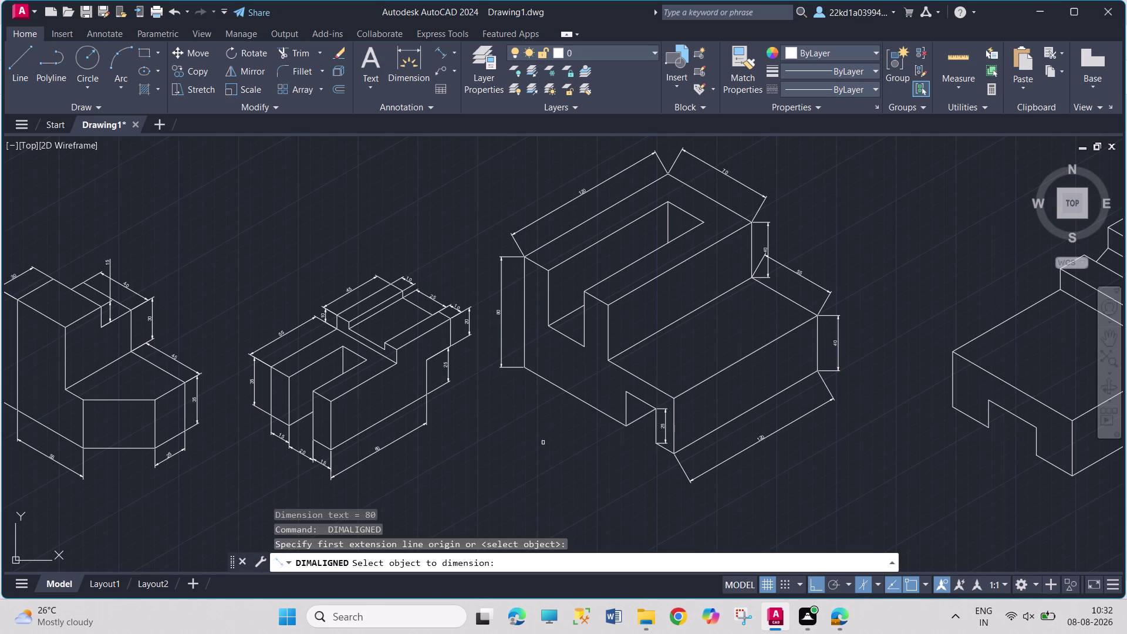
click(566, 337)
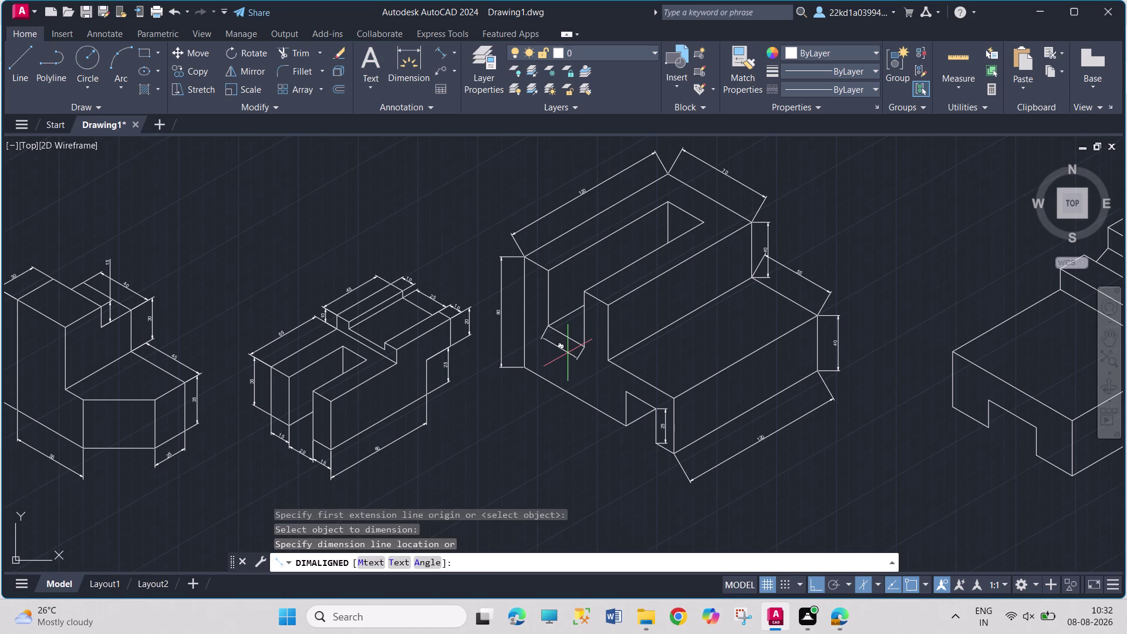
click(568, 353)
click(439, 53)
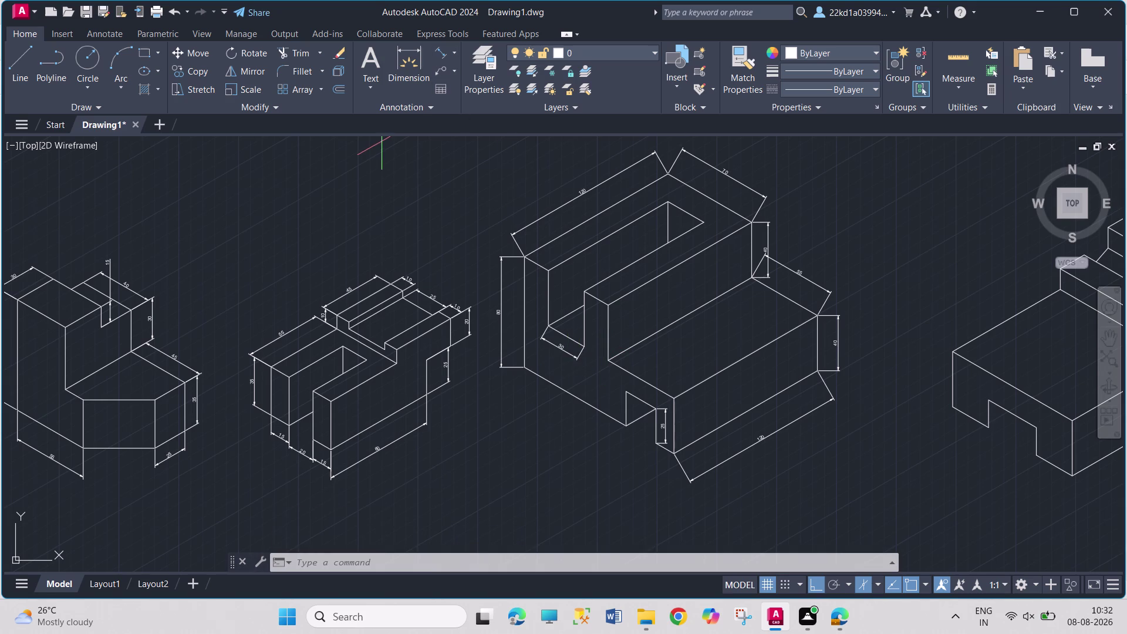
key(Return)
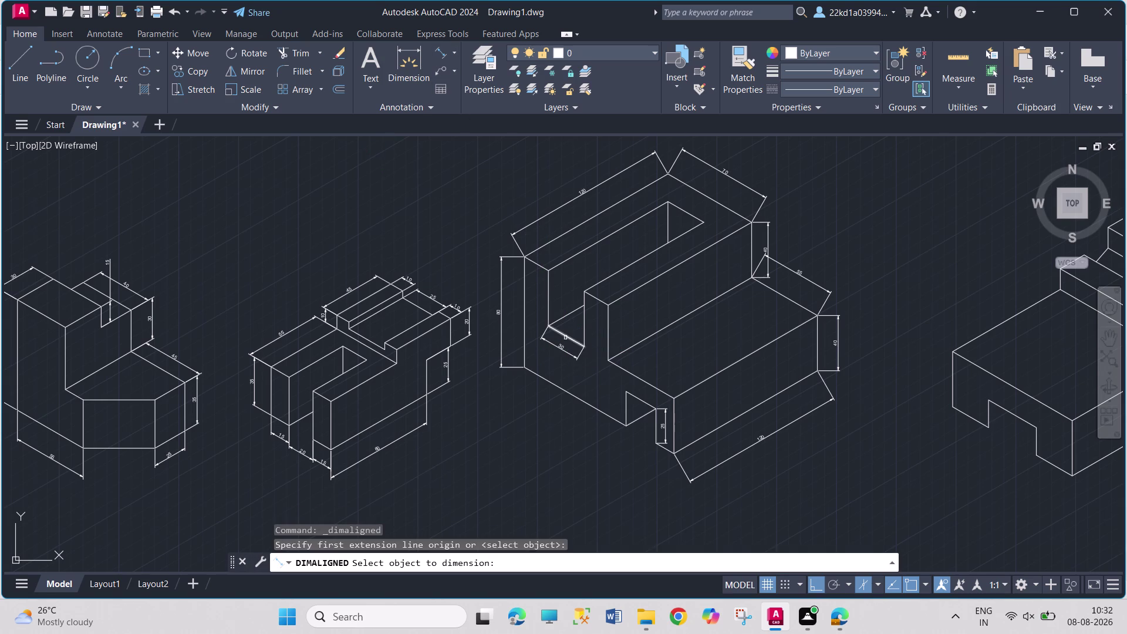
click(592, 406)
click(582, 428)
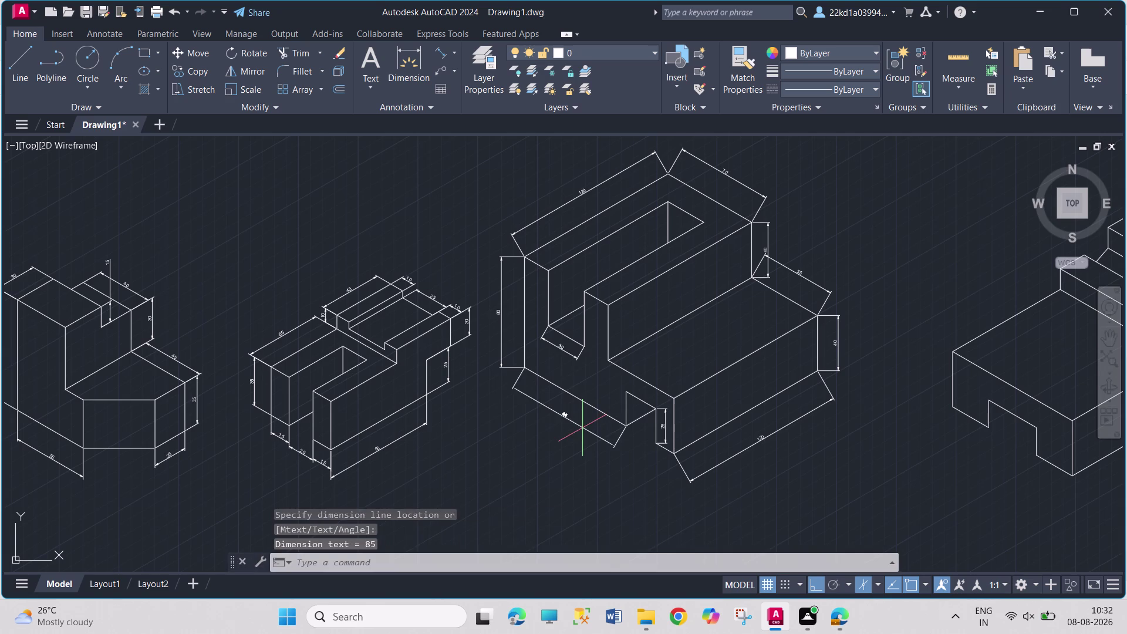
click(437, 51)
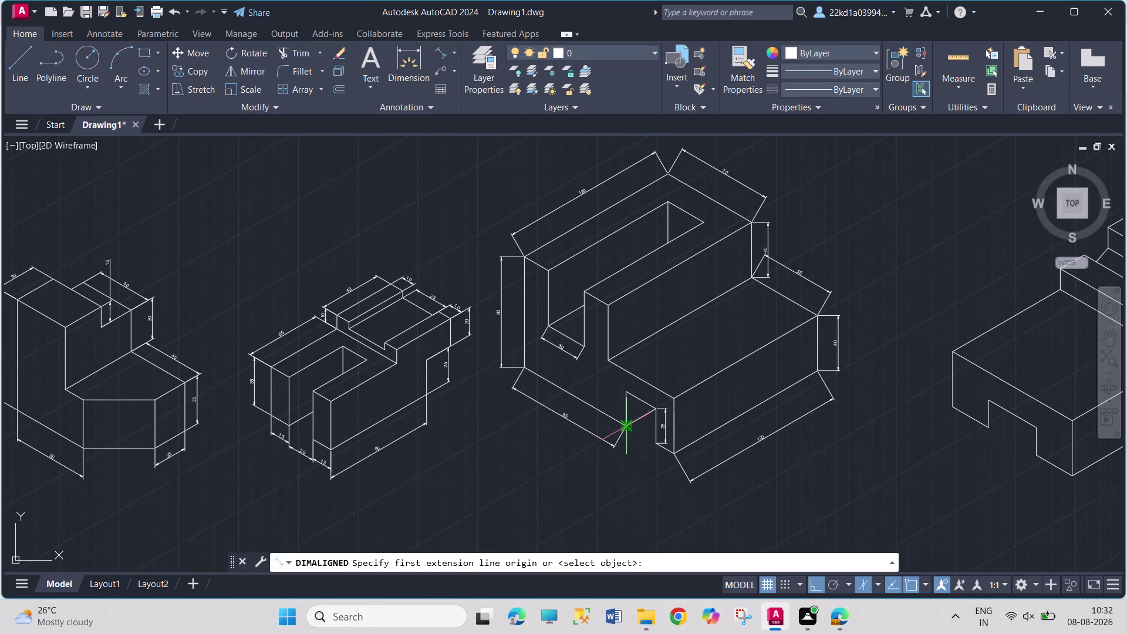
Dimension the notch lower edge, inner slot edge and upper left edge on the left isoplane.
click(625, 424)
click(660, 440)
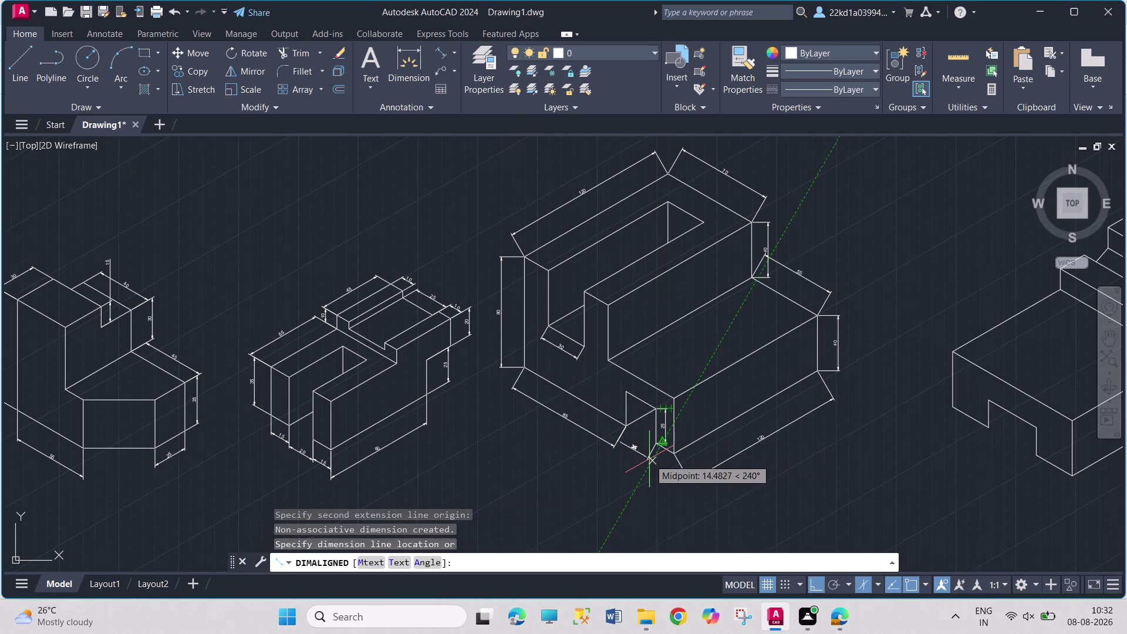
click(650, 459)
click(441, 52)
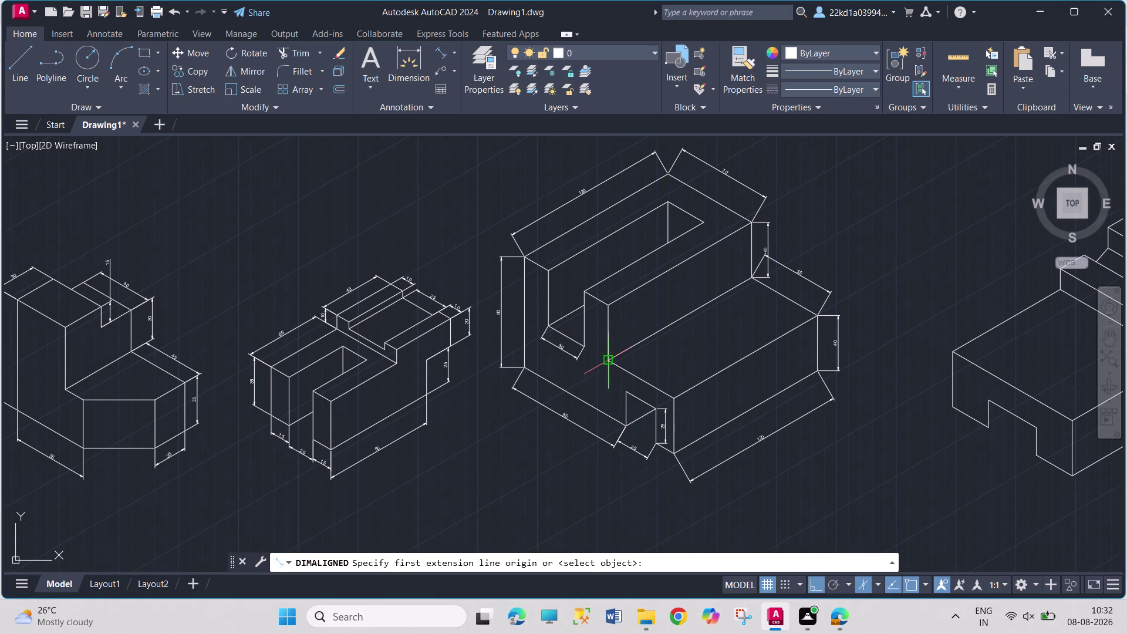
click(583, 345)
click(610, 358)
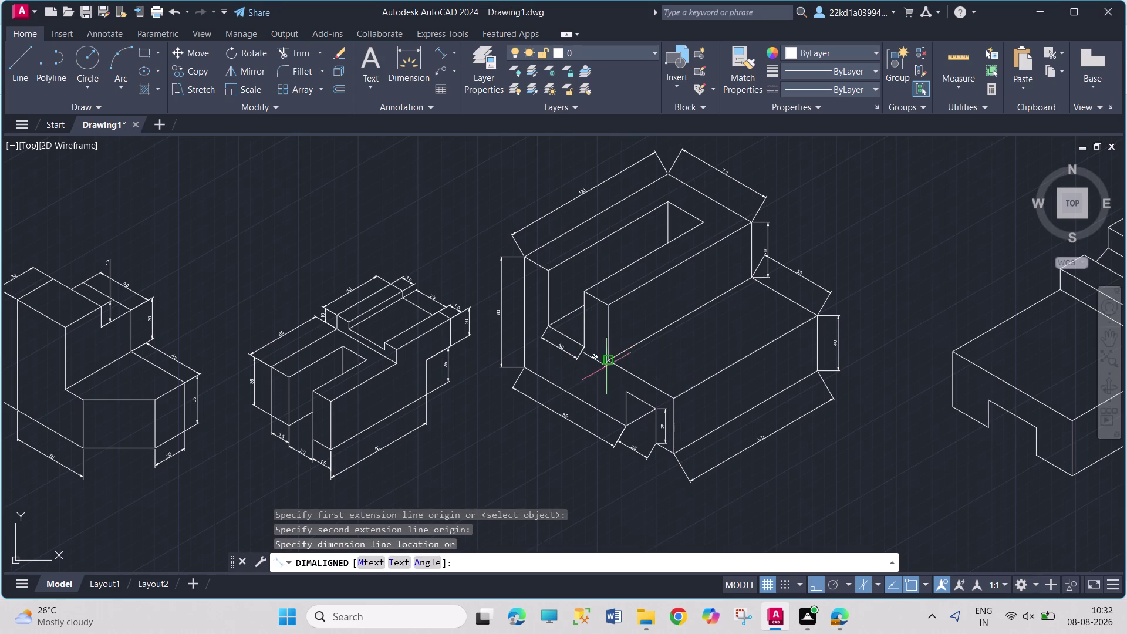
click(604, 371)
click(442, 50)
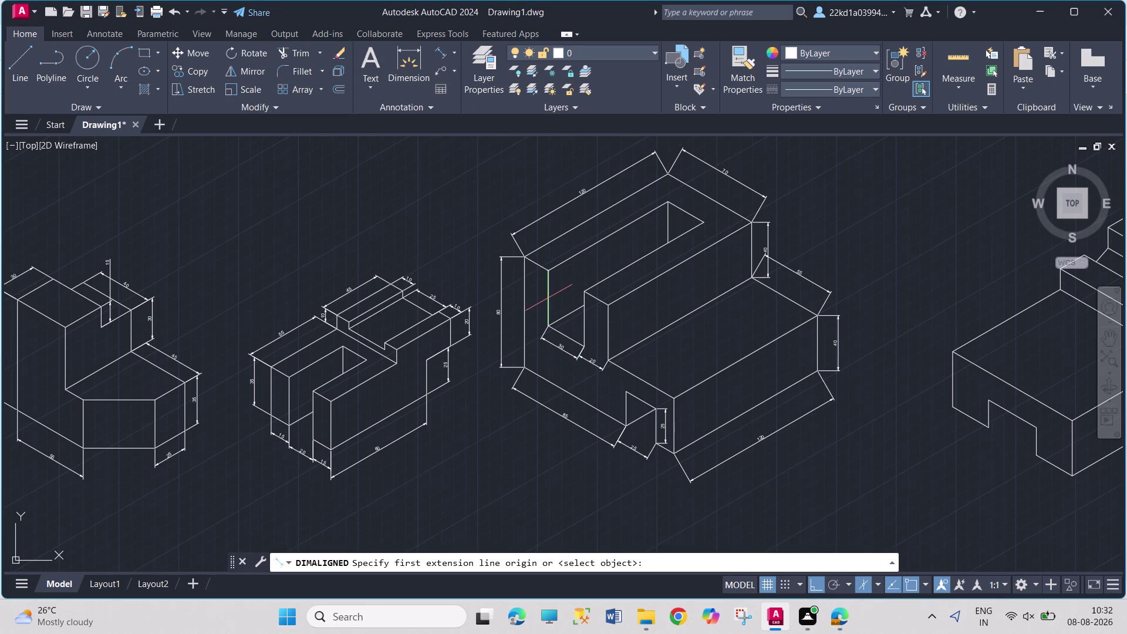
click(549, 323)
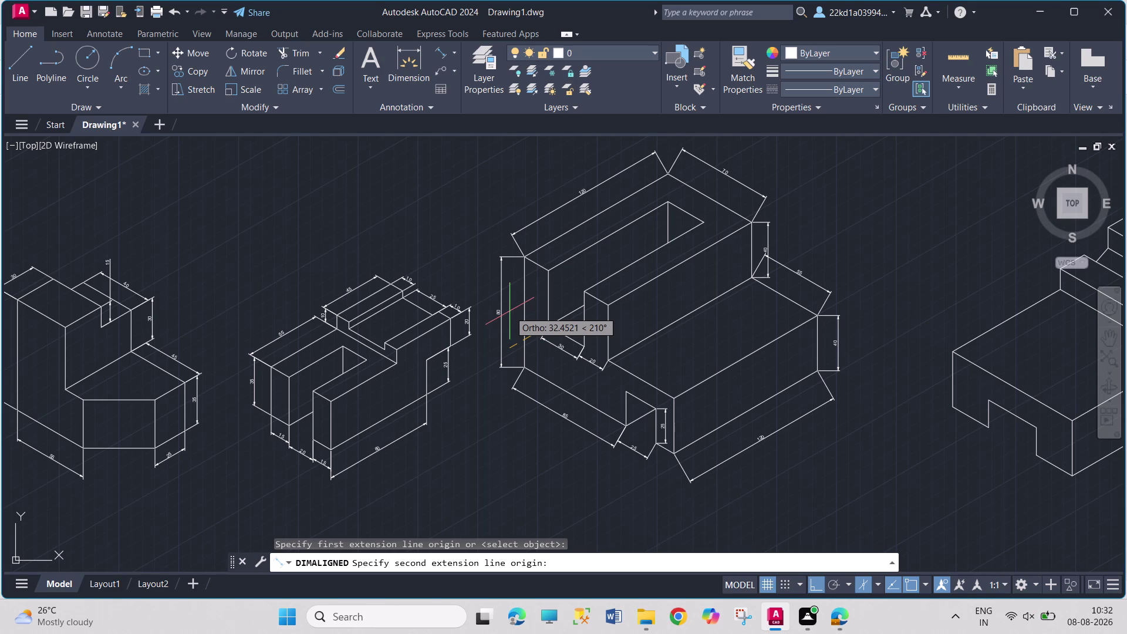
key(F5)
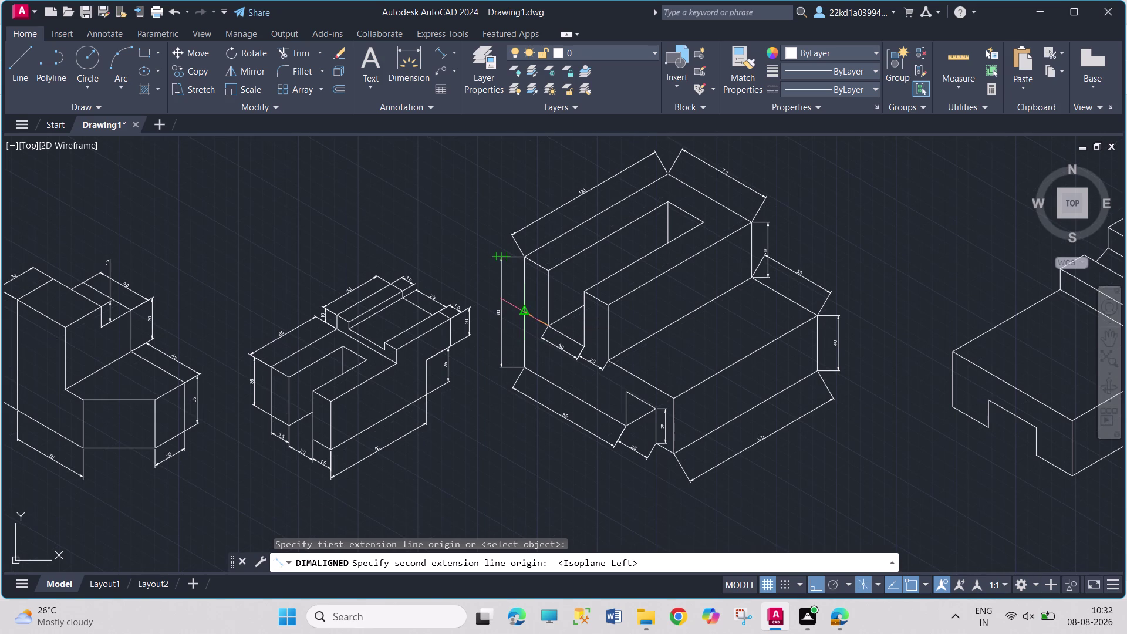
click(527, 312)
drag(520, 329, 563, 345)
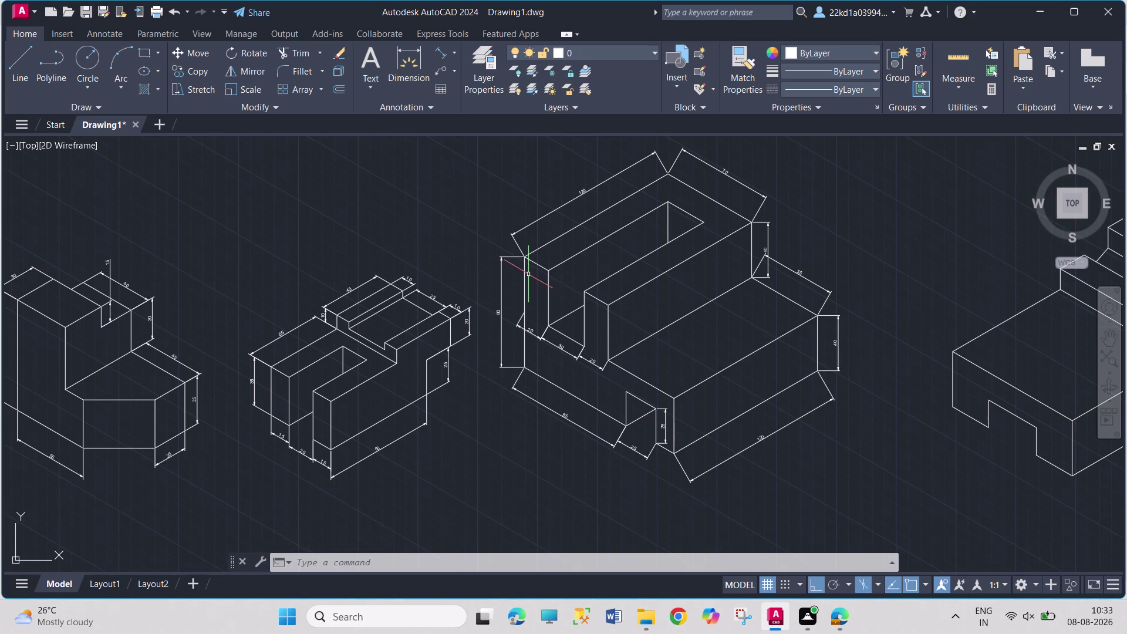
Slant the notch, long lower edge and slot dimensions along a vertical edge via DIMEDIT Oblique.
text(DI)
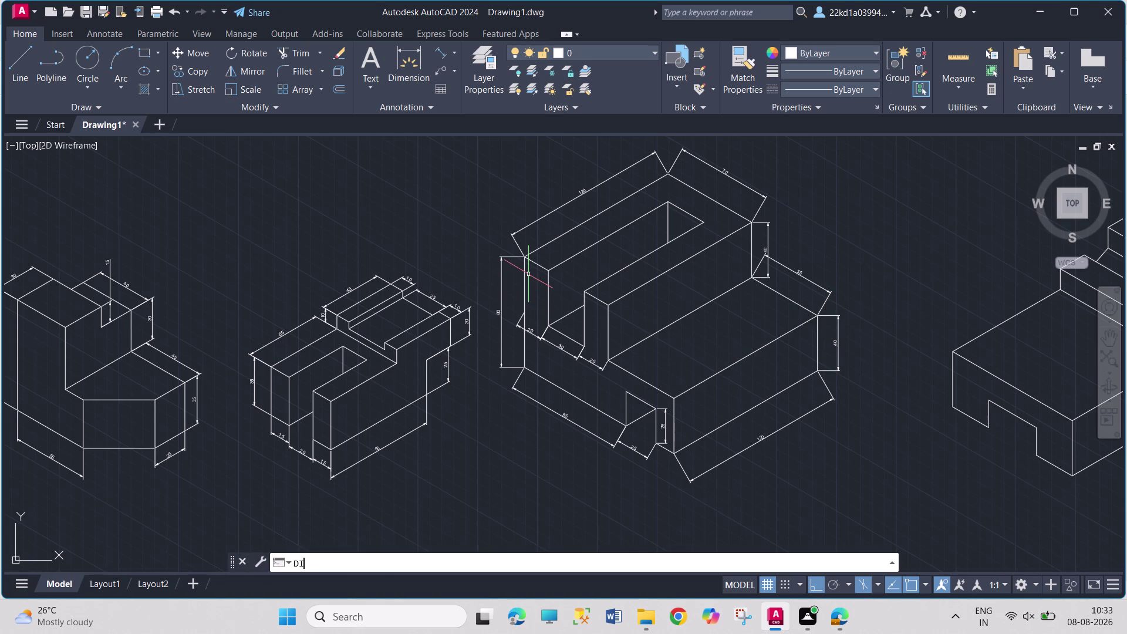
text(ED)
key(BackSpace)
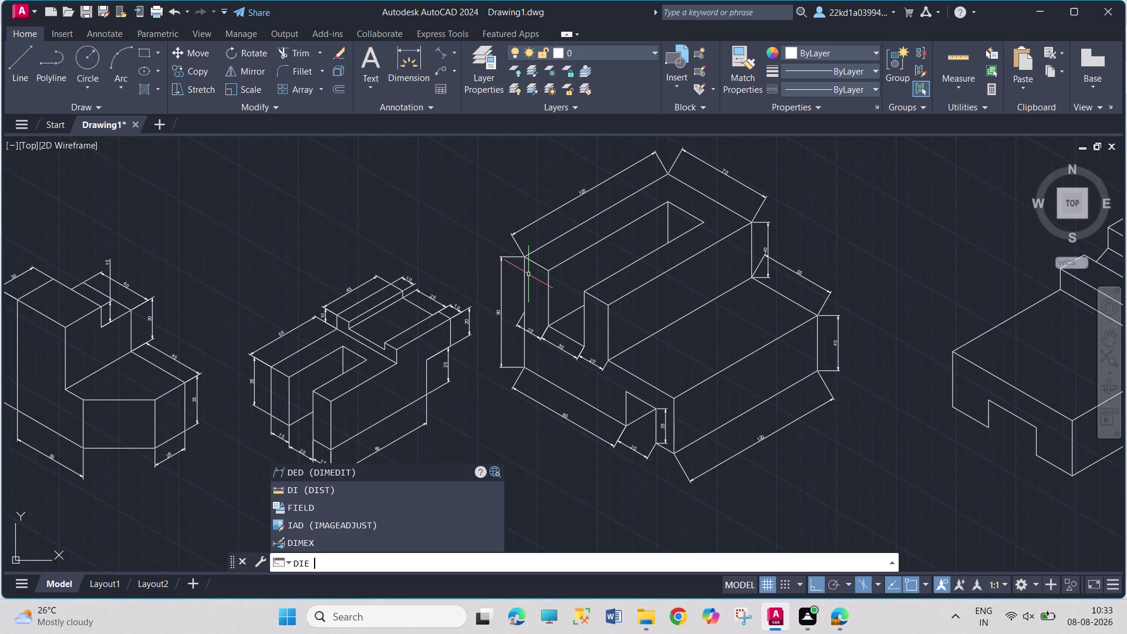
key(BackSpace)
text(MED)
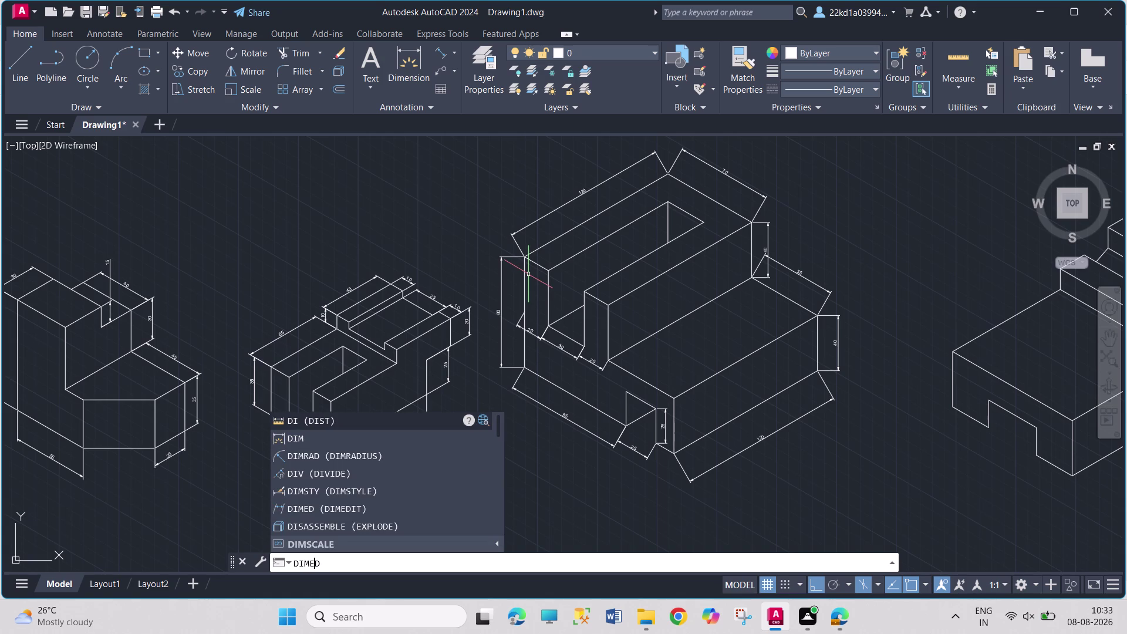
key(Return)
key(o)
key(Return)
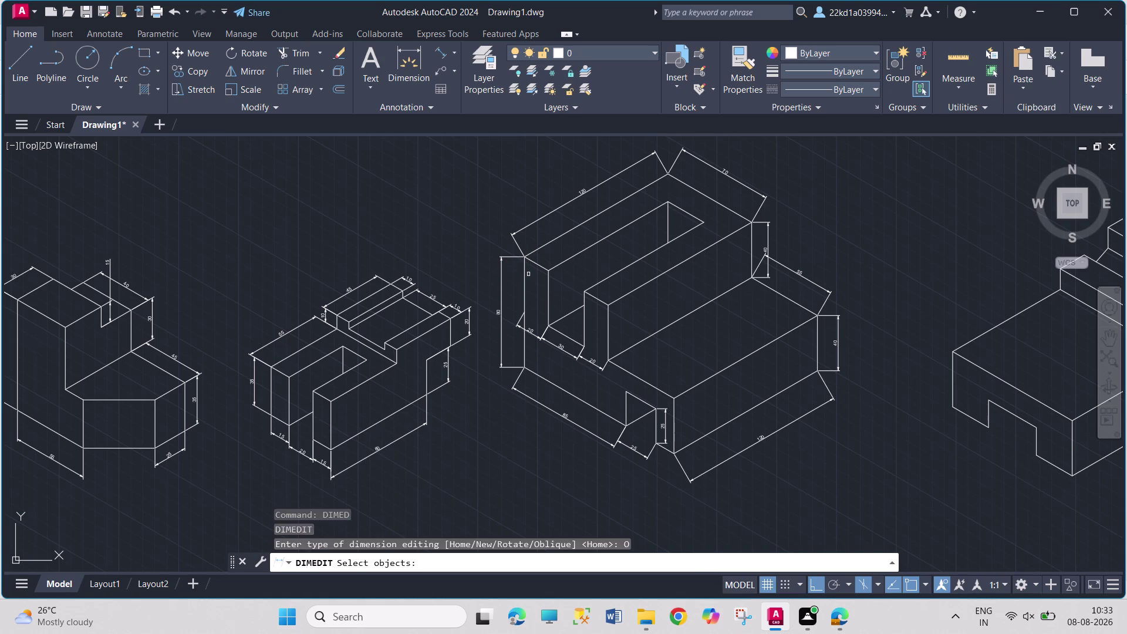
drag(750, 447, 736, 450)
click(636, 451)
click(590, 356)
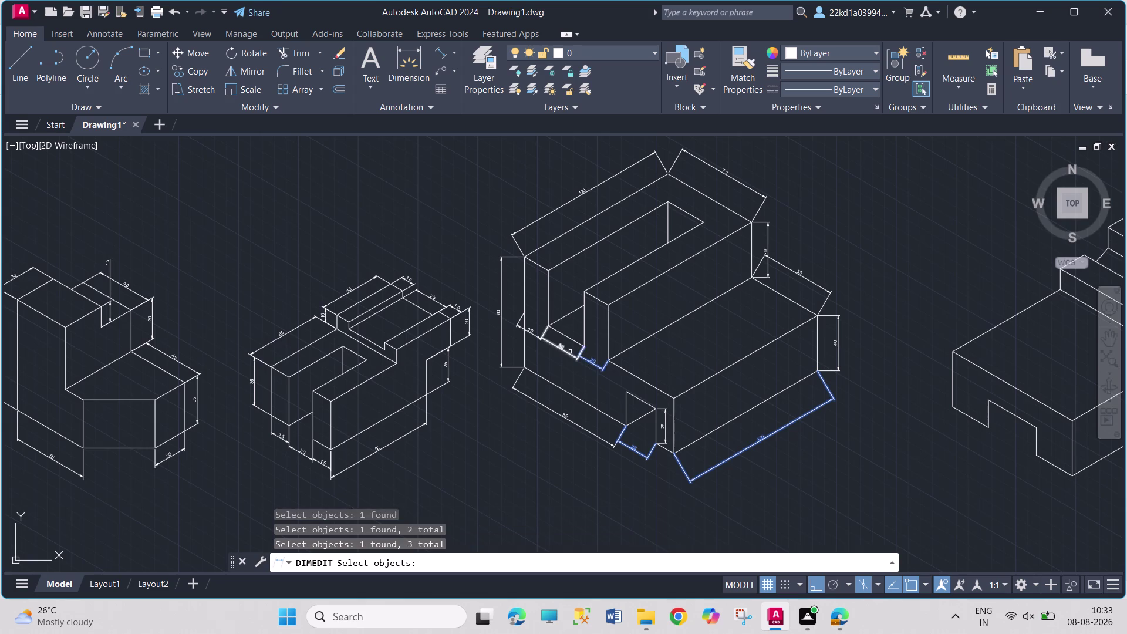
click(569, 351)
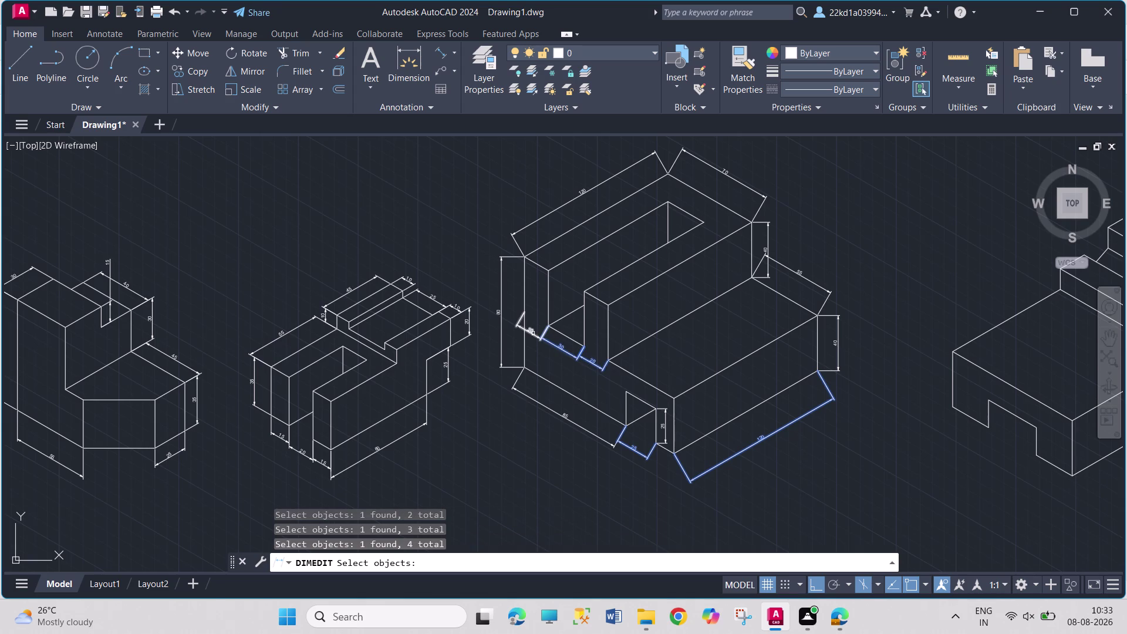
click(531, 332)
key(Return)
click(610, 307)
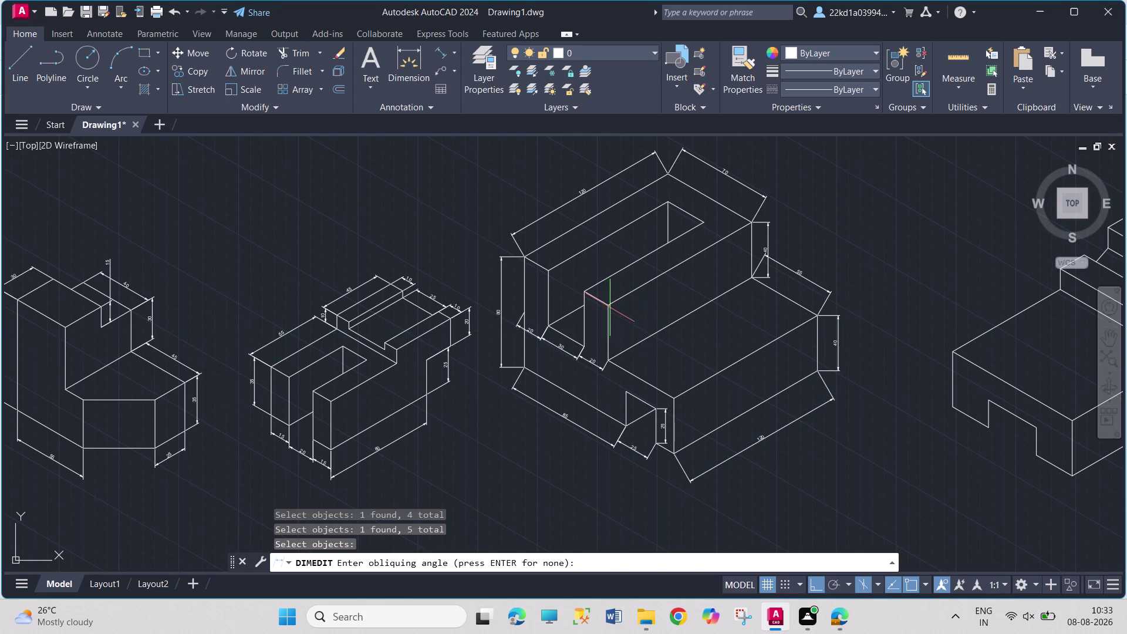
click(607, 360)
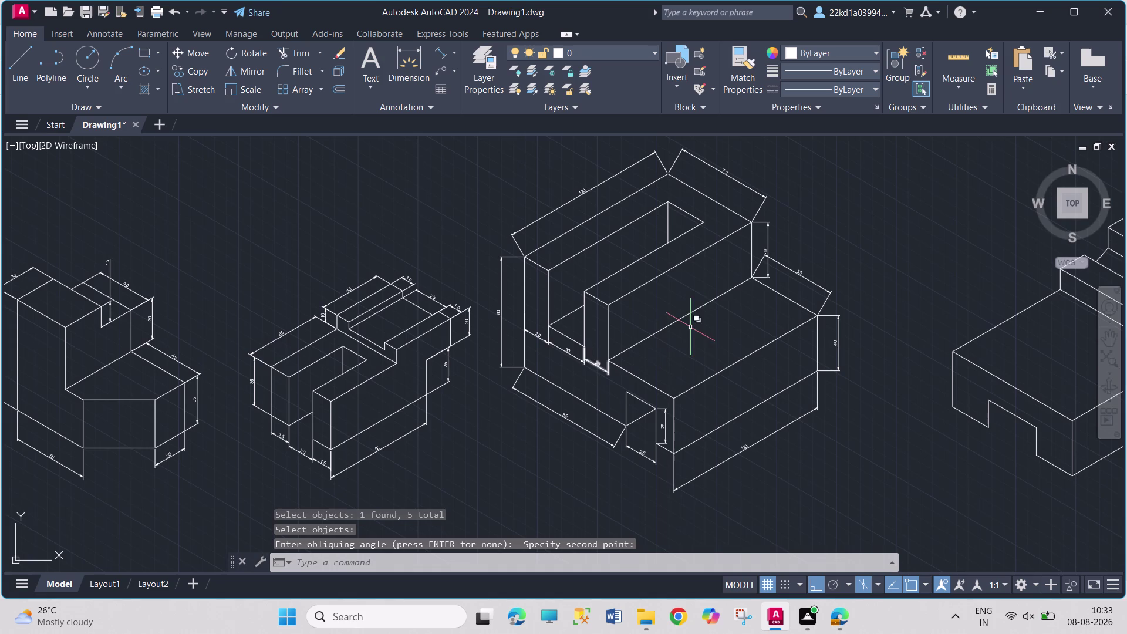
key(space)
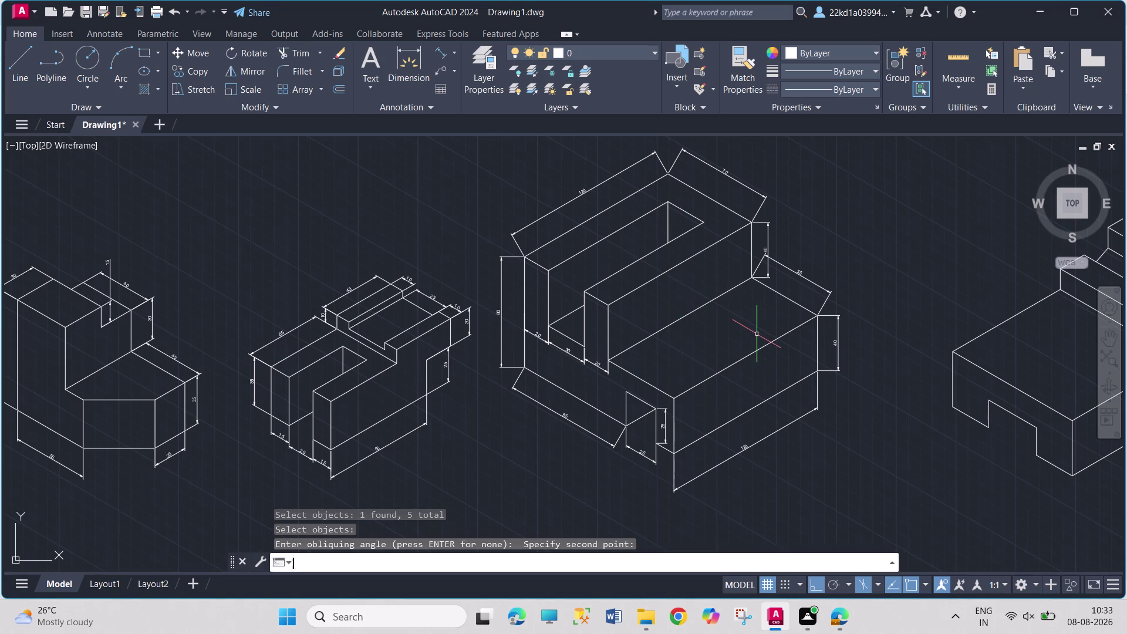
click(599, 560)
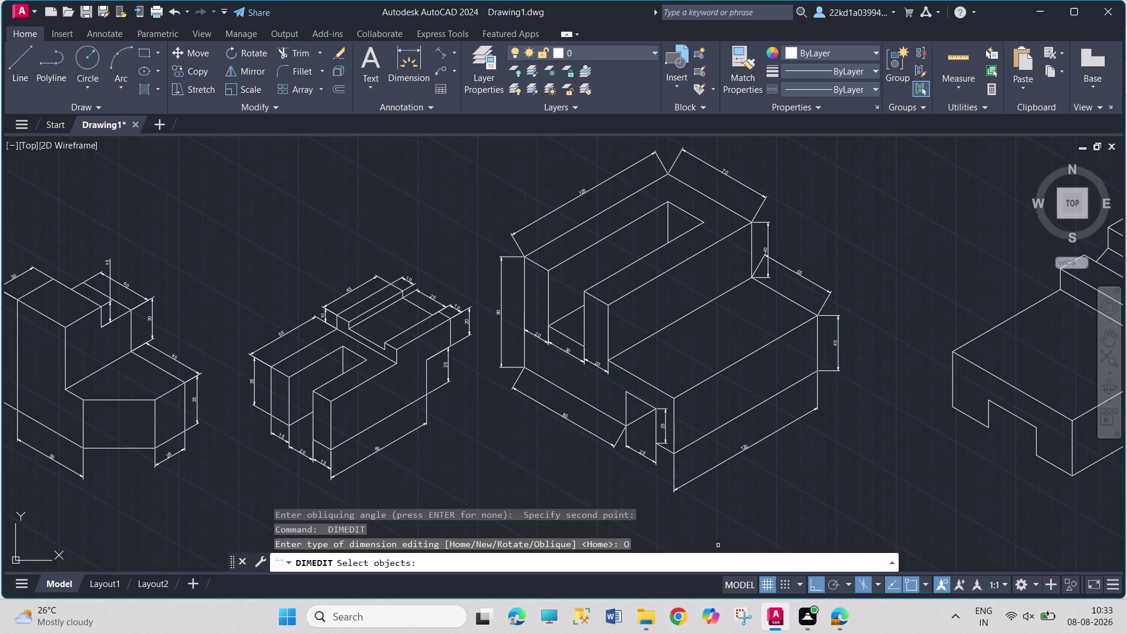
Slant the right-end height, right top, back top and vertical step dimensions obliquely.
click(839, 339)
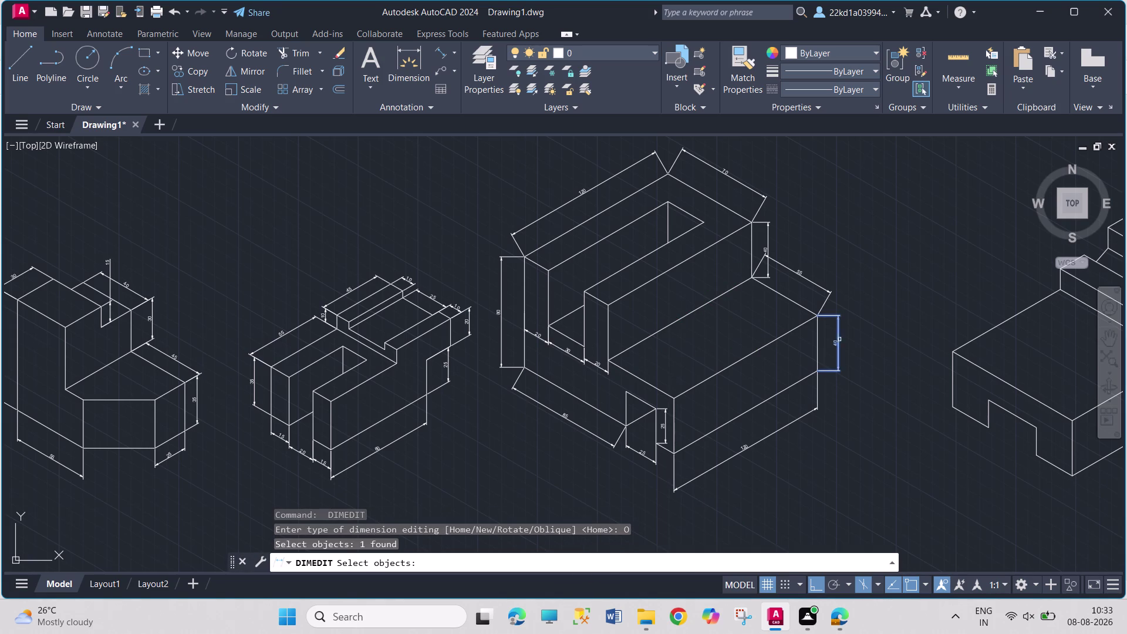
click(823, 288)
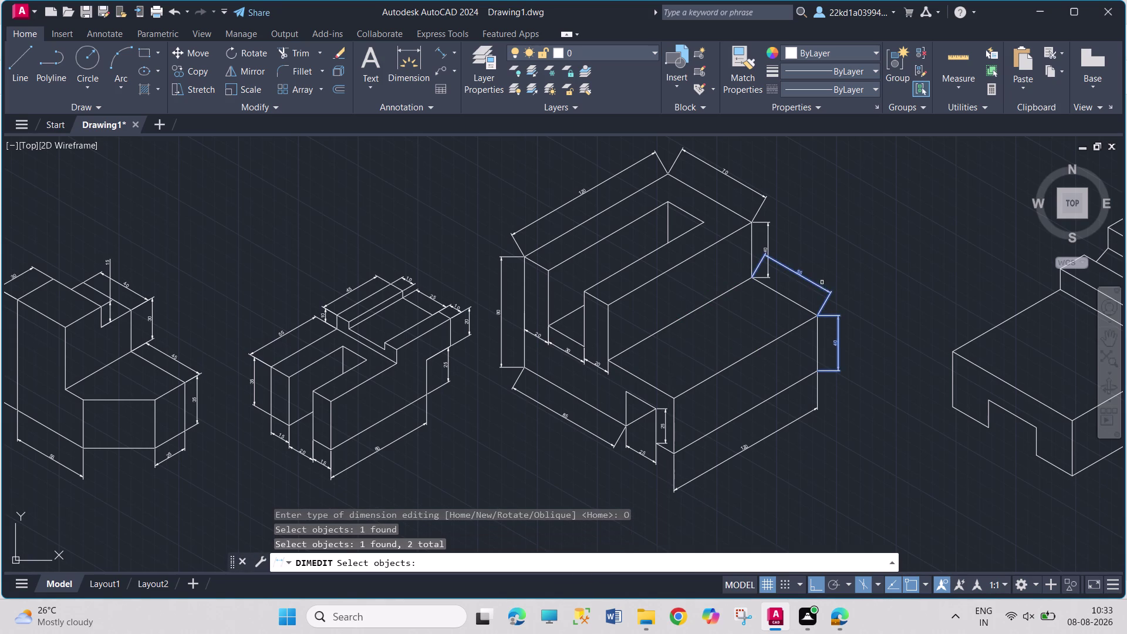
click(759, 194)
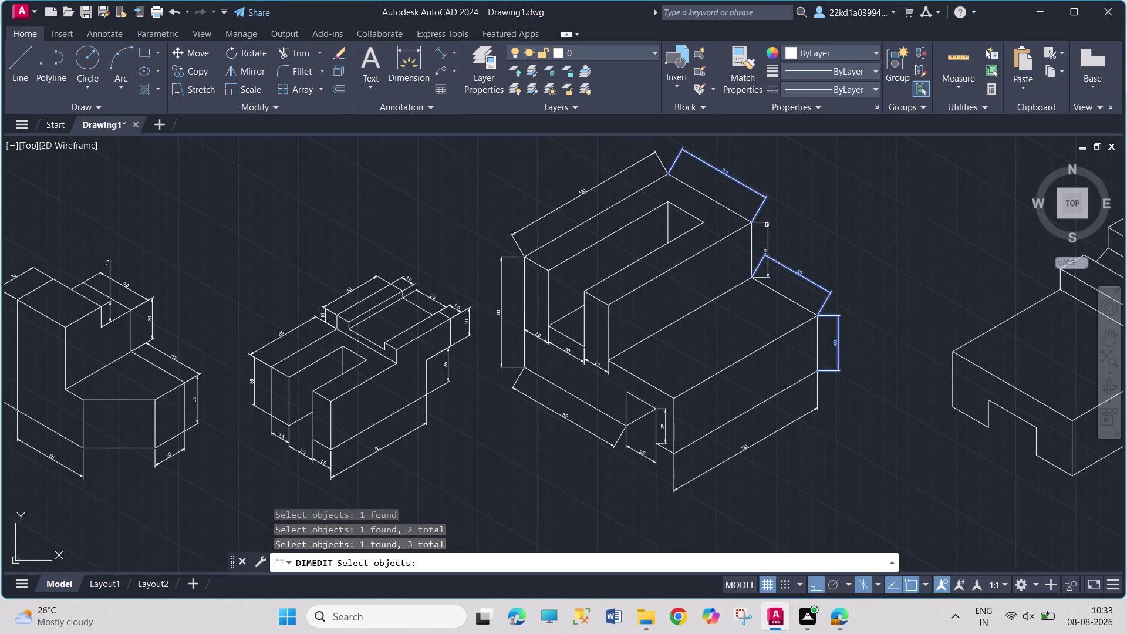
click(767, 225)
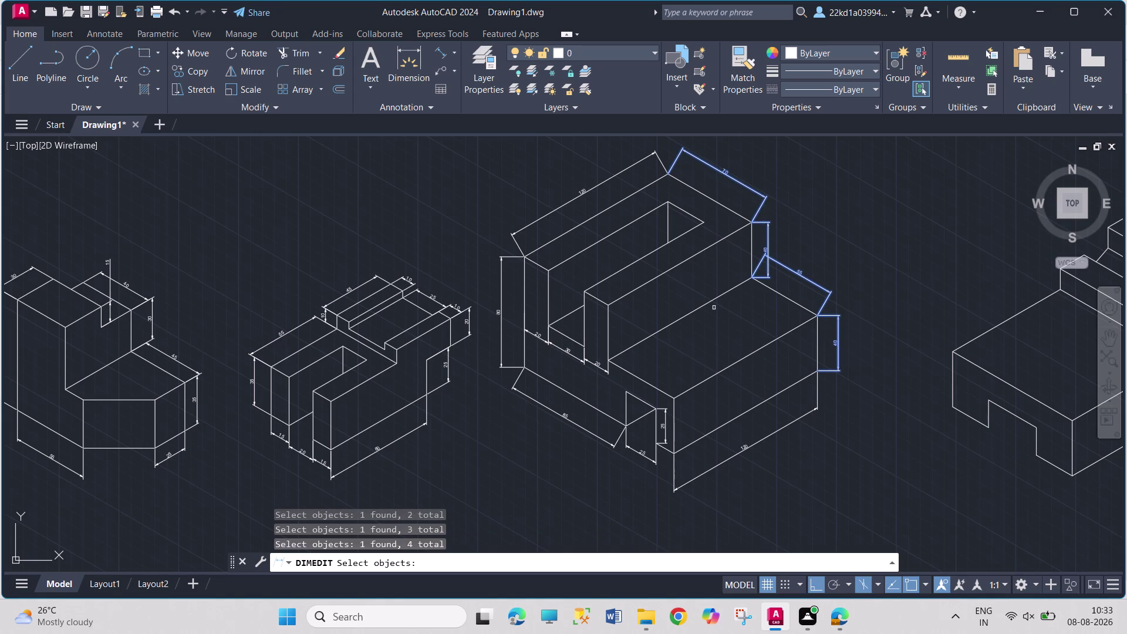
key(Return)
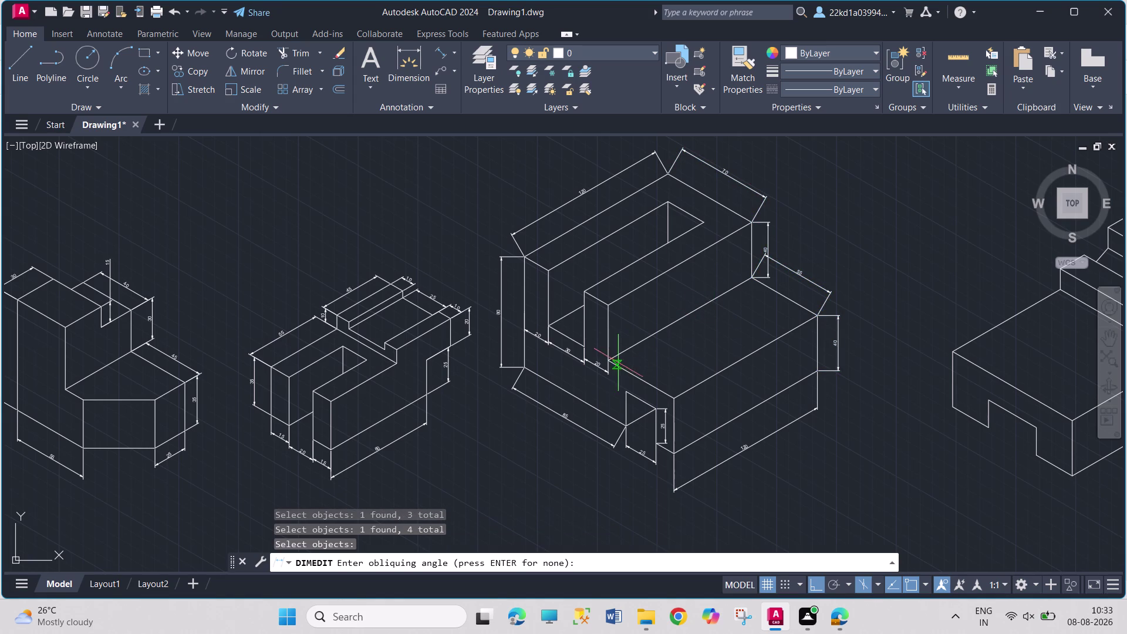
click(611, 361)
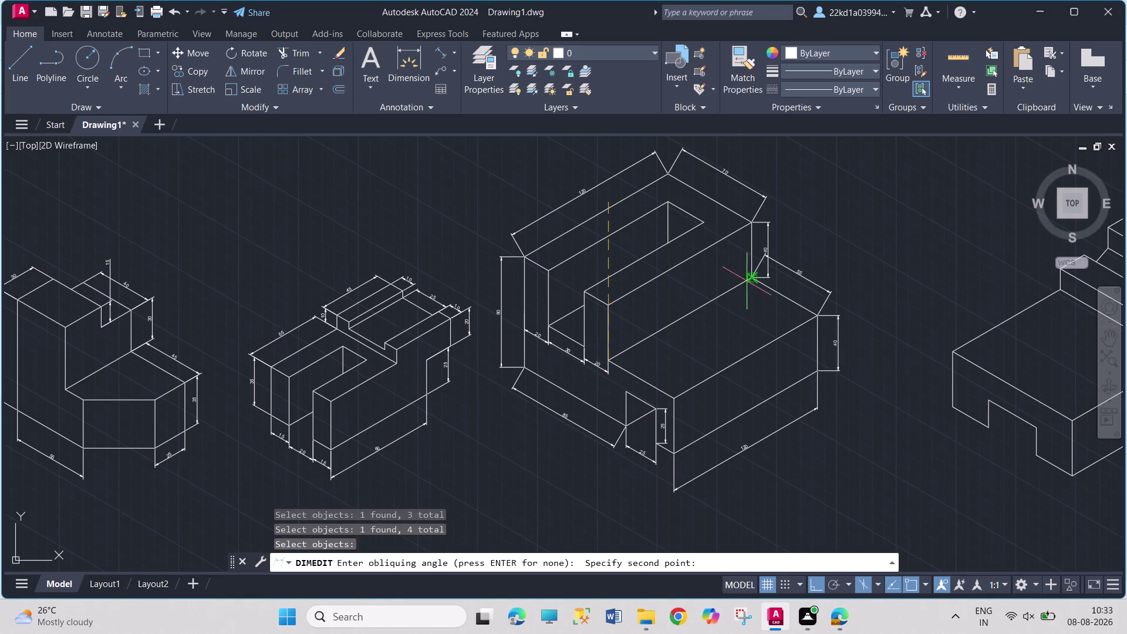
click(751, 278)
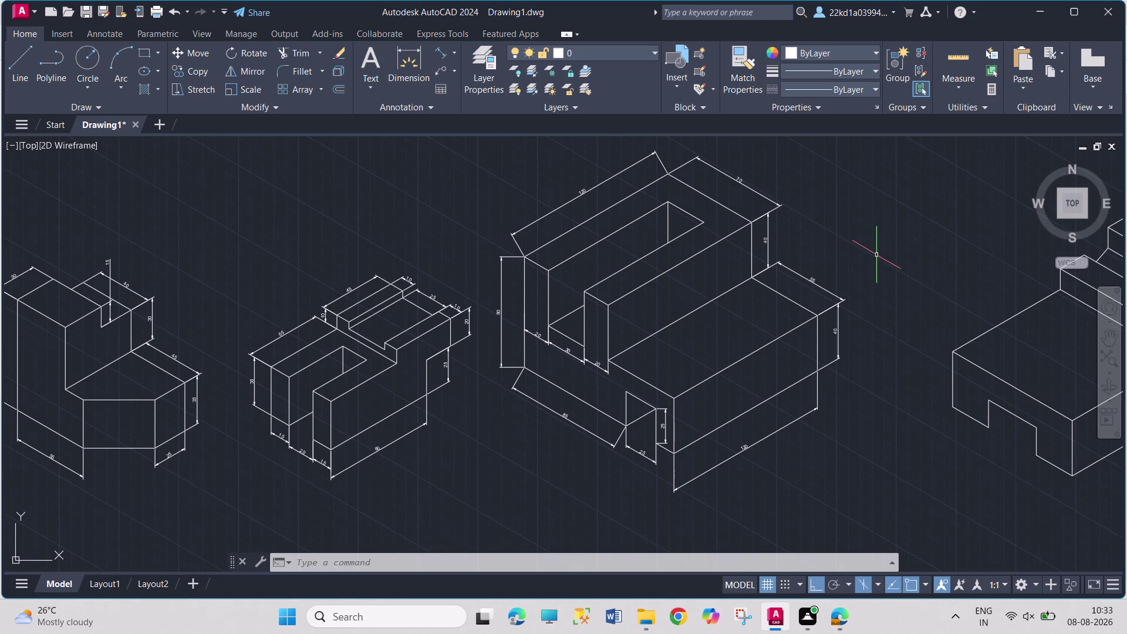
key(space)
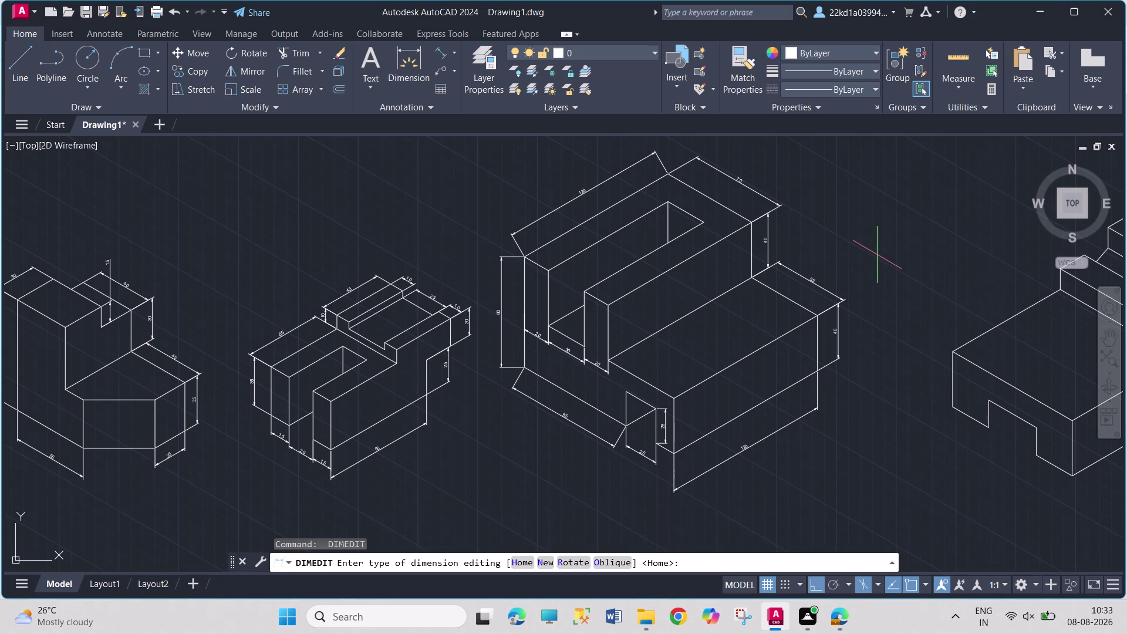
Slant the small notch height dimension obliquely along an isometric edge.
click(619, 555)
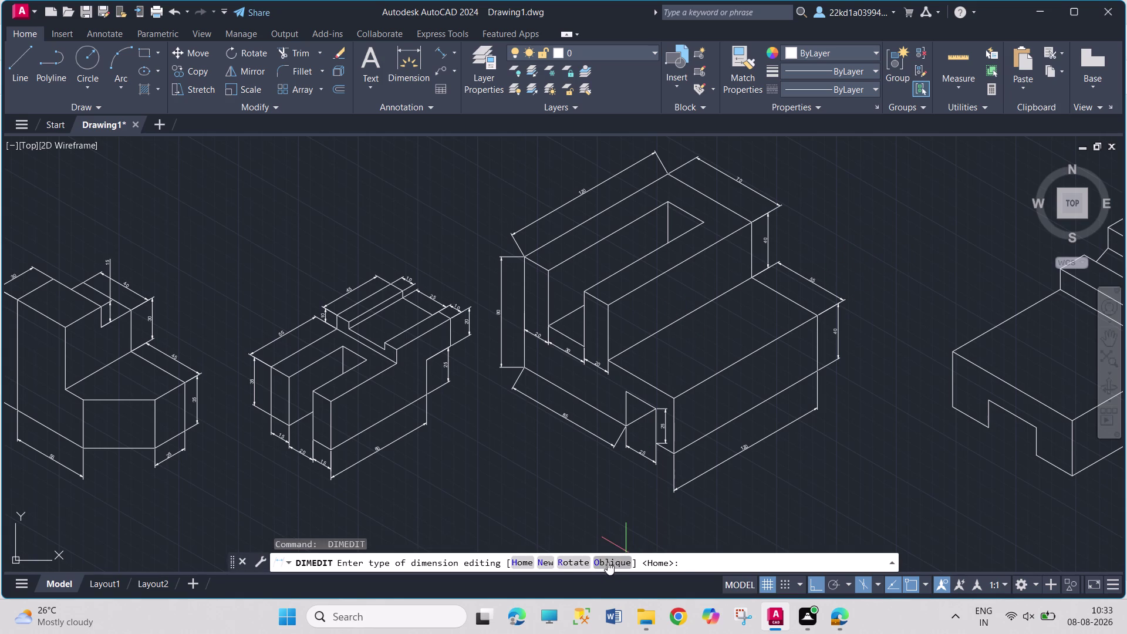
click(611, 558)
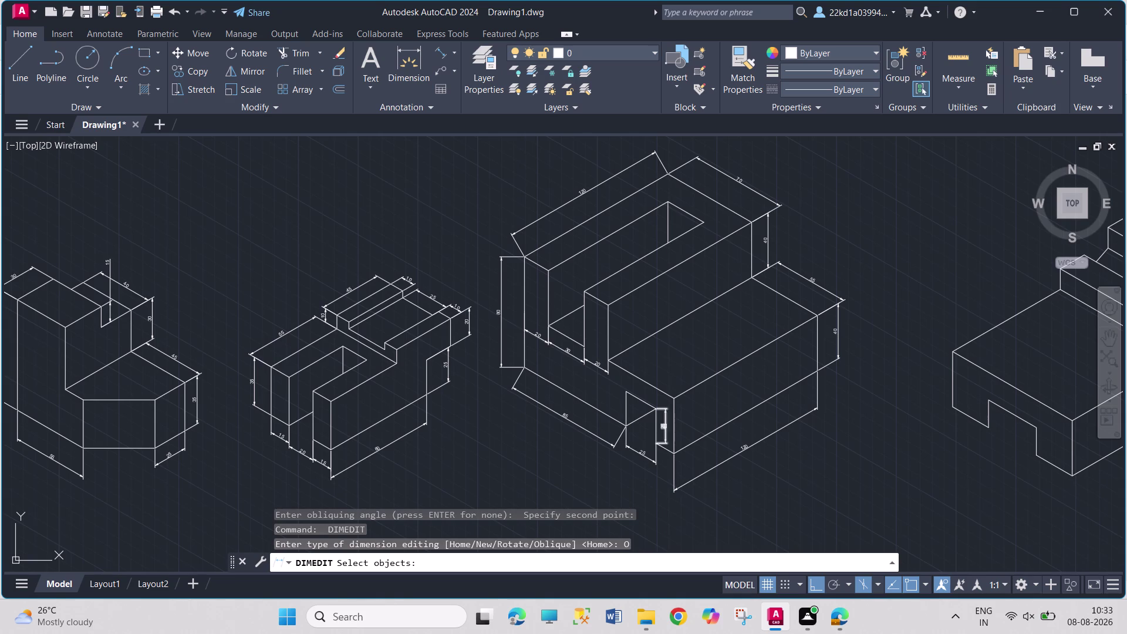
click(664, 428)
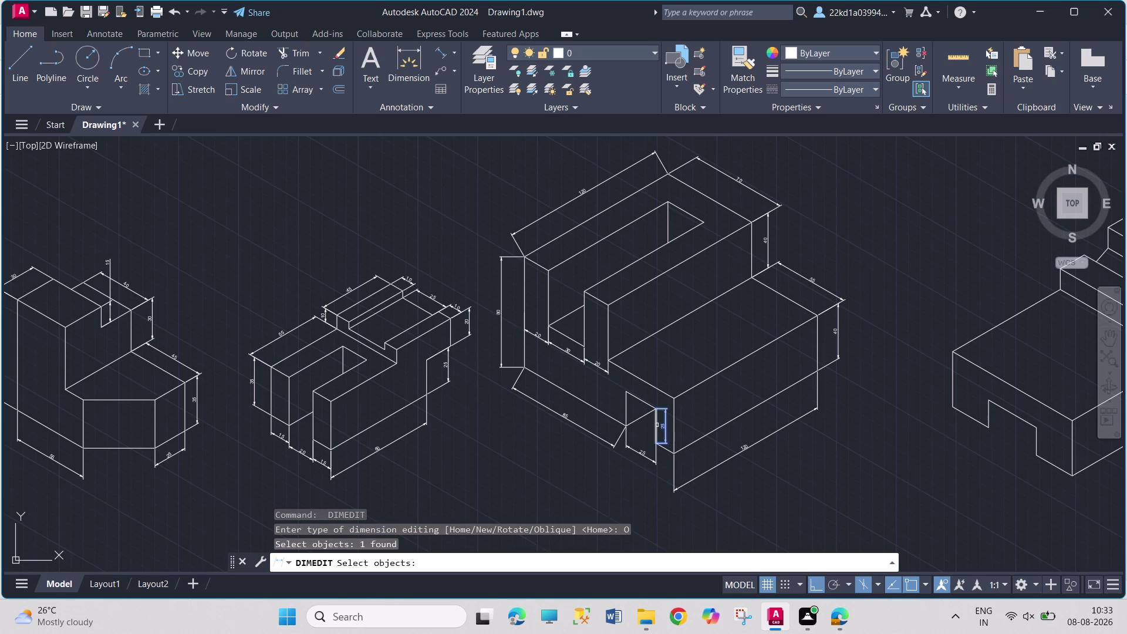
key(Return)
click(624, 393)
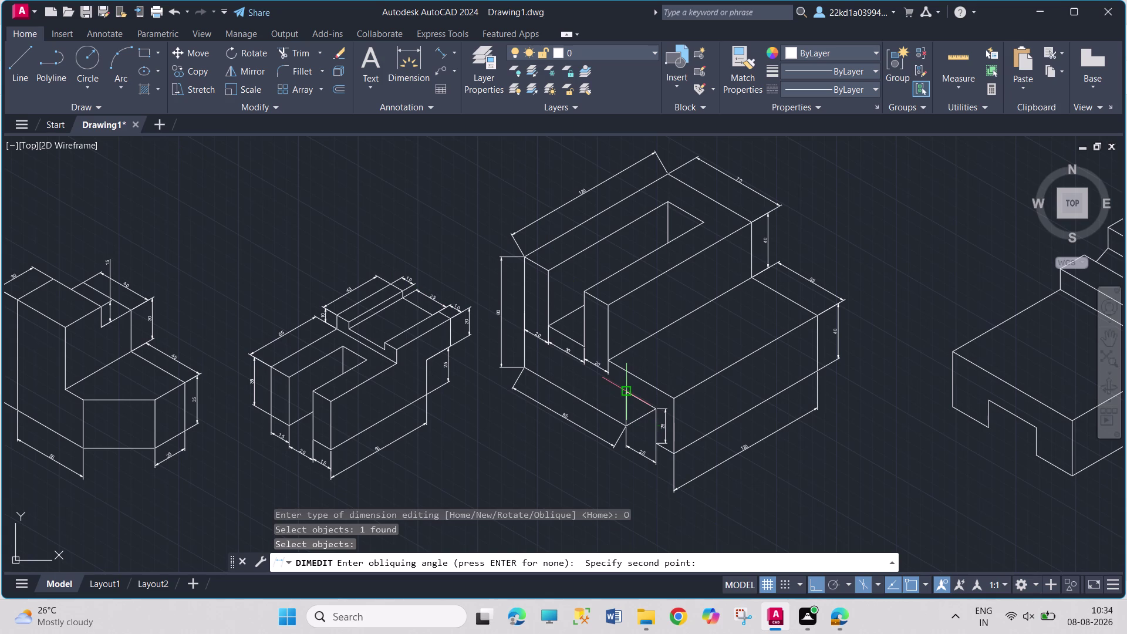
click(653, 406)
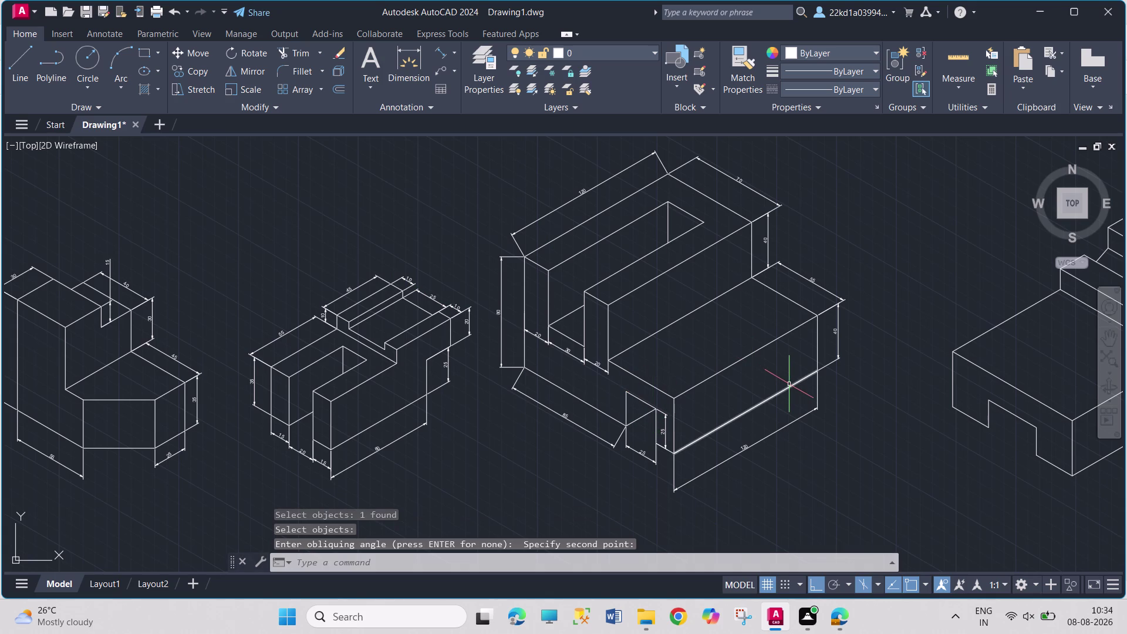
Slant the dimension on the block's lower-left edge to follow the isometric axis.
key(space)
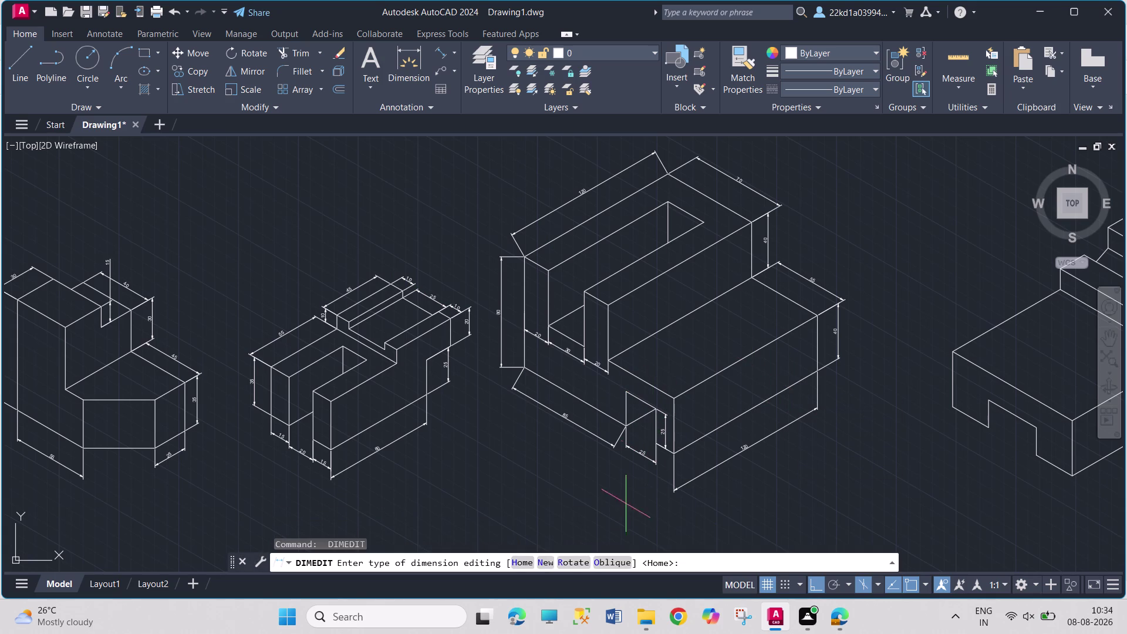
click(610, 558)
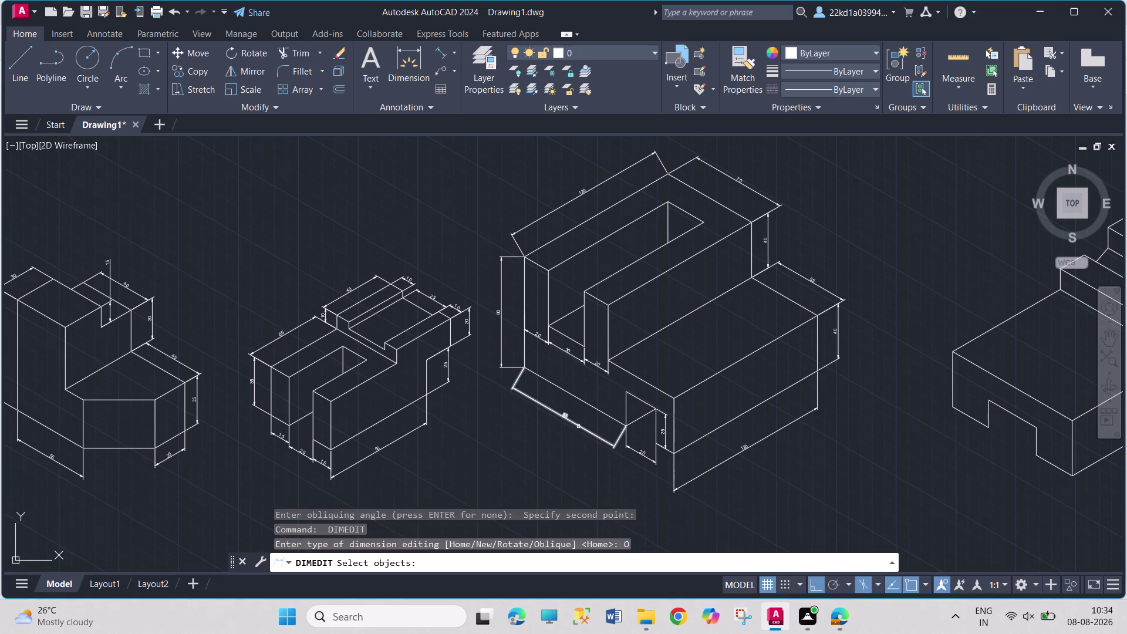
click(578, 426)
key(Return)
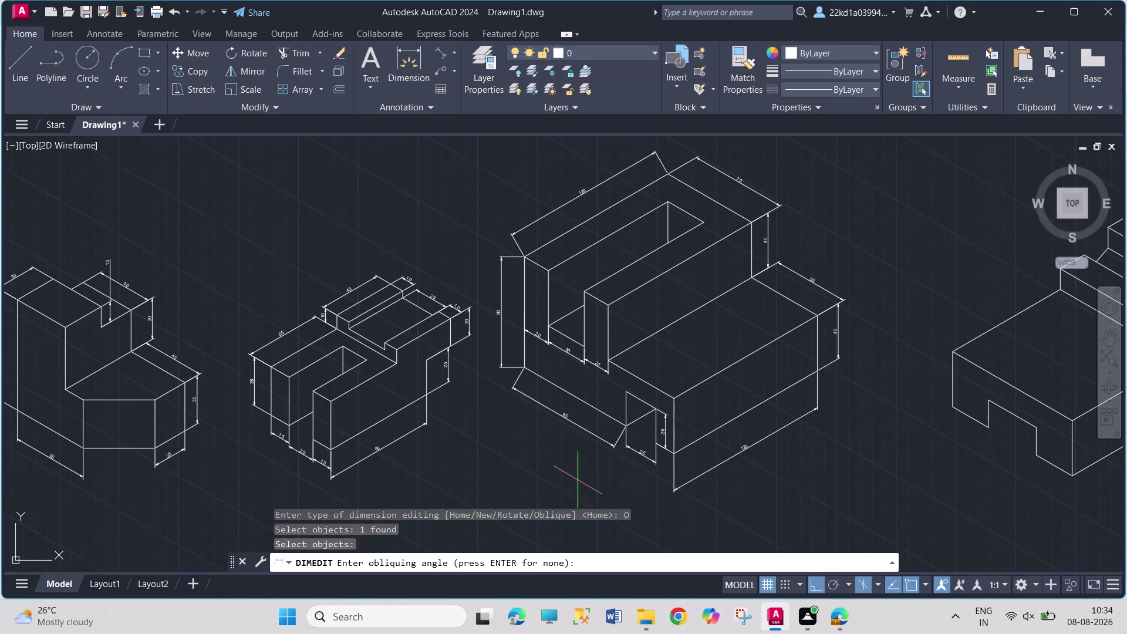
click(627, 395)
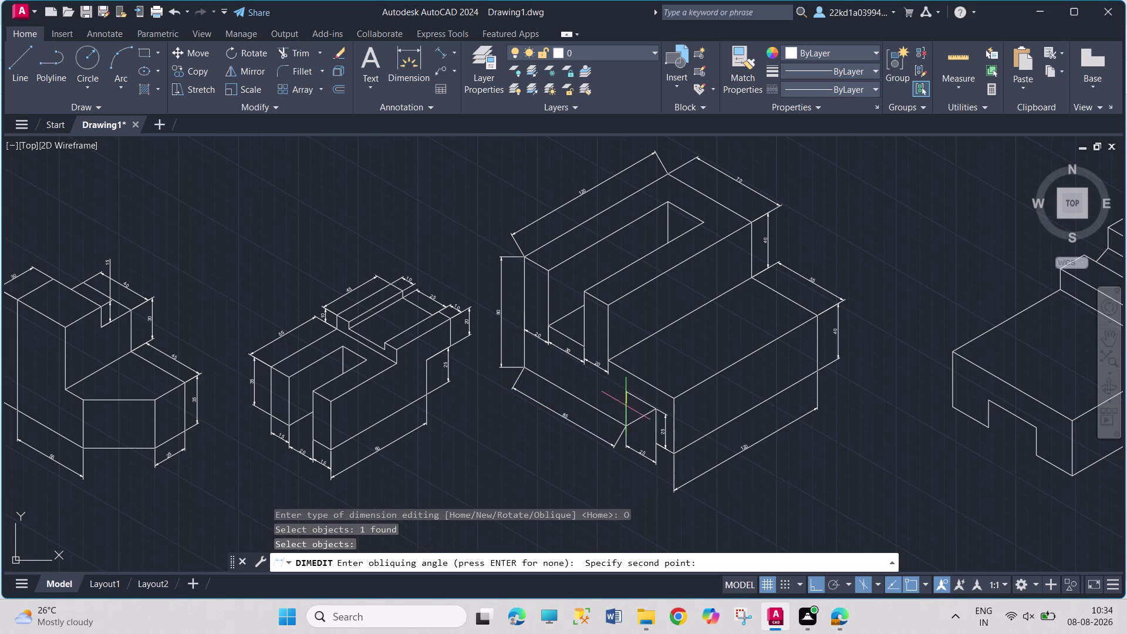
click(626, 426)
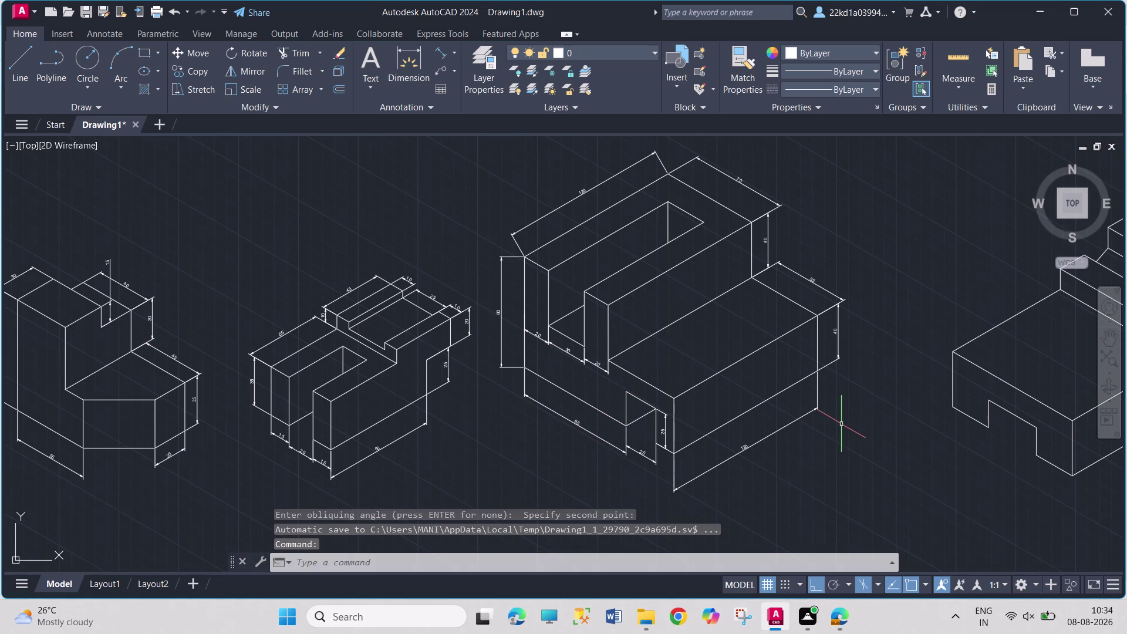
Select the left vertical dimension for editing, then cancel the command.
key(space)
key(Return)
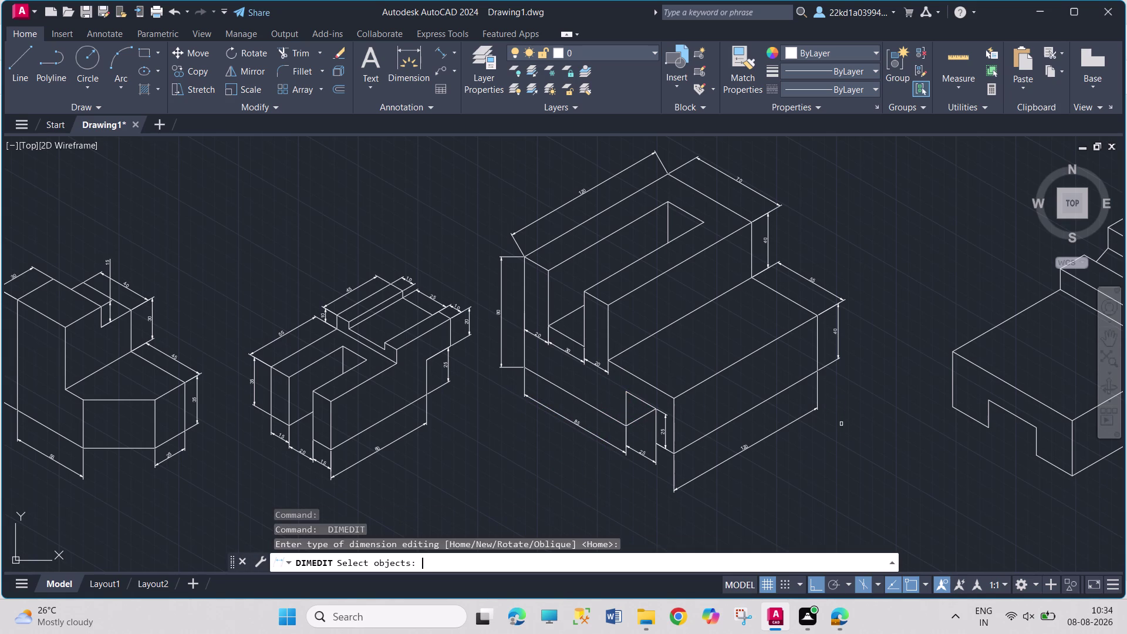
click(502, 320)
key(Return)
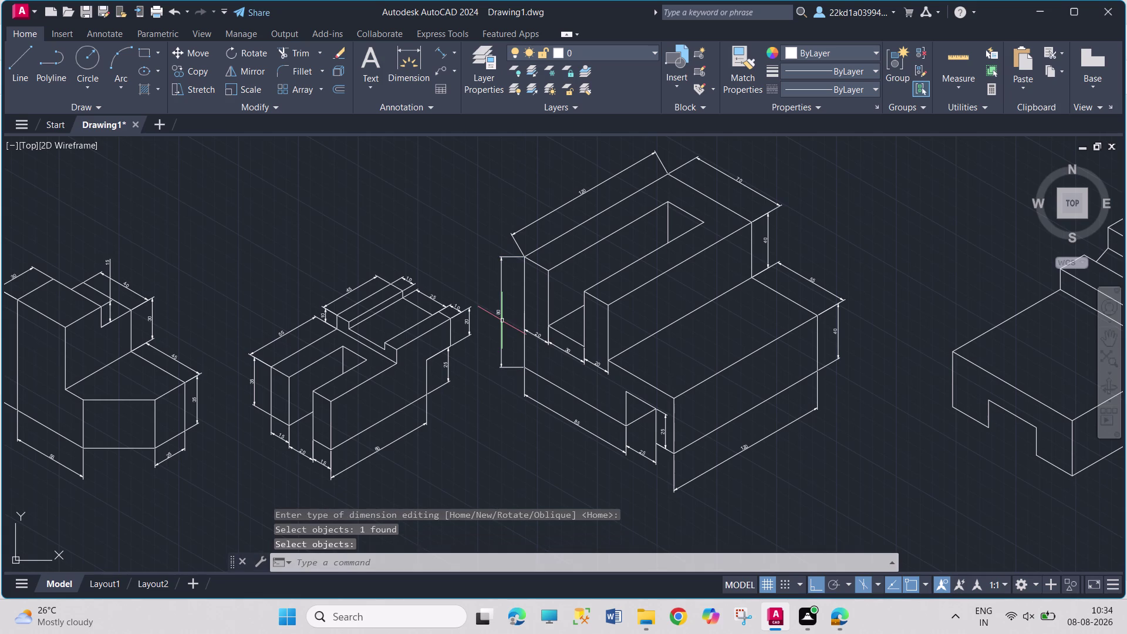
key(Escape)
Slant the left vertical and top-left edge dimensions together with DIMEDIT Oblique.
text(D)
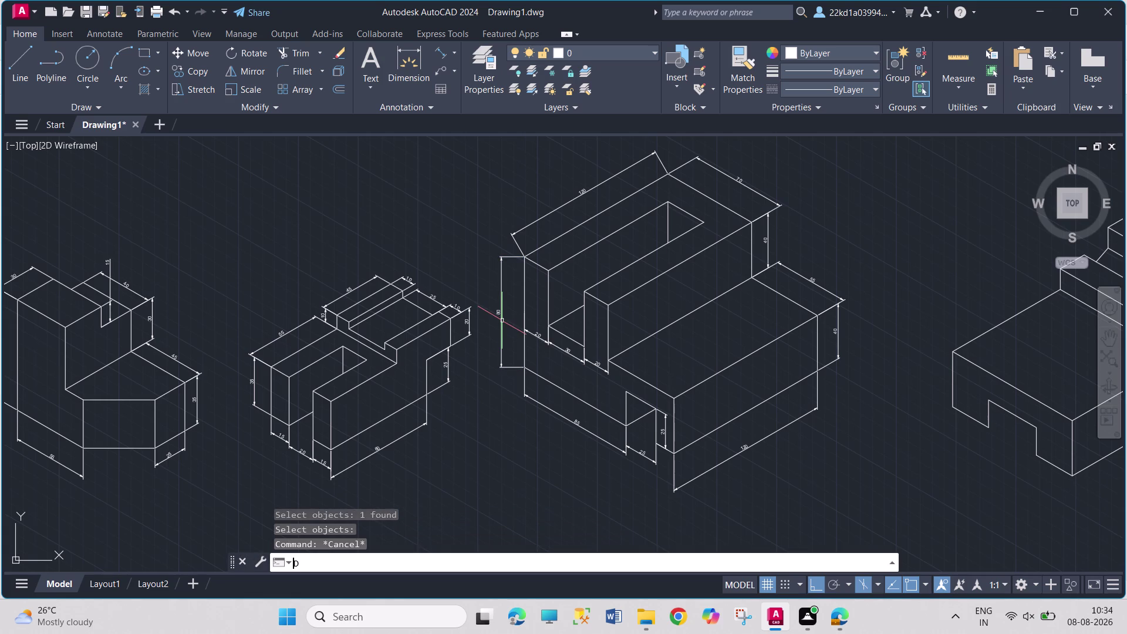
text(IMED)
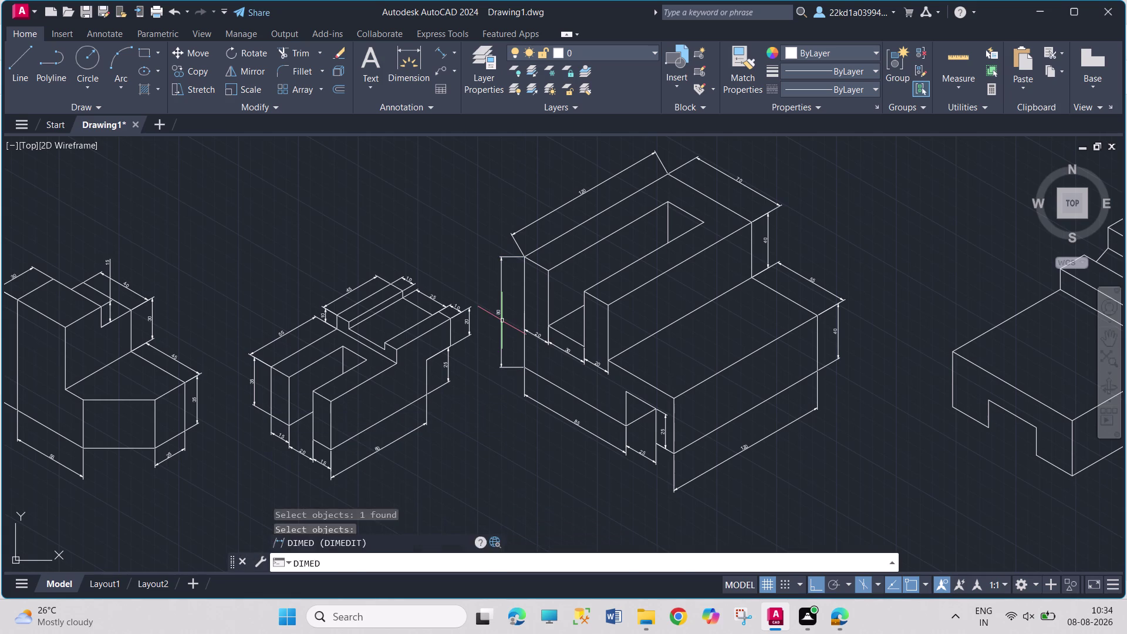
key(Return)
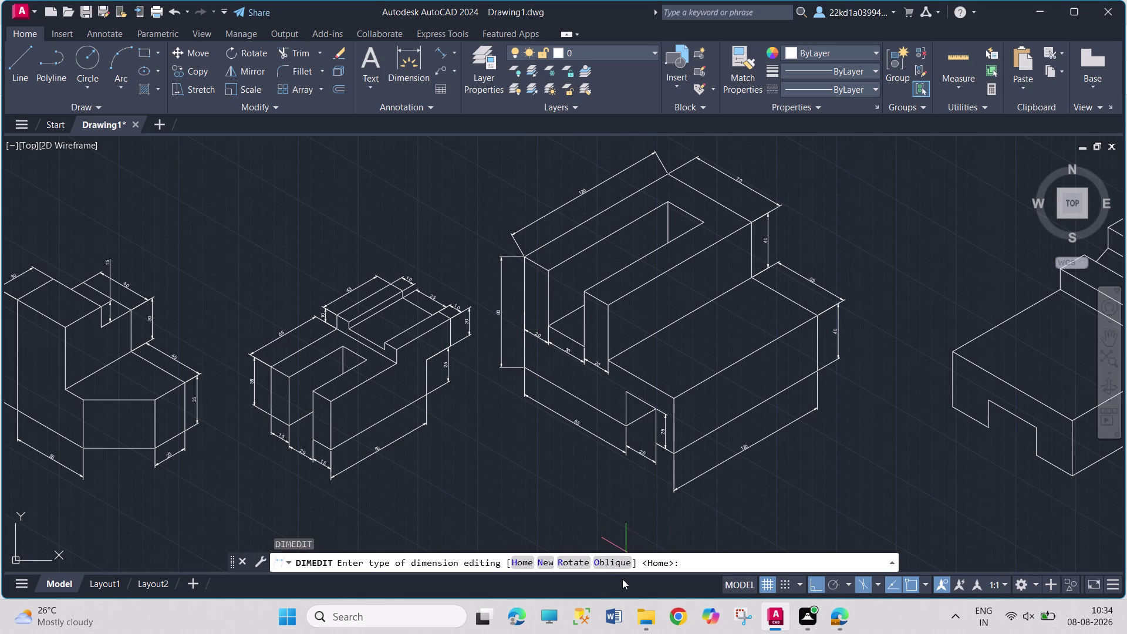
drag(618, 560, 612, 545)
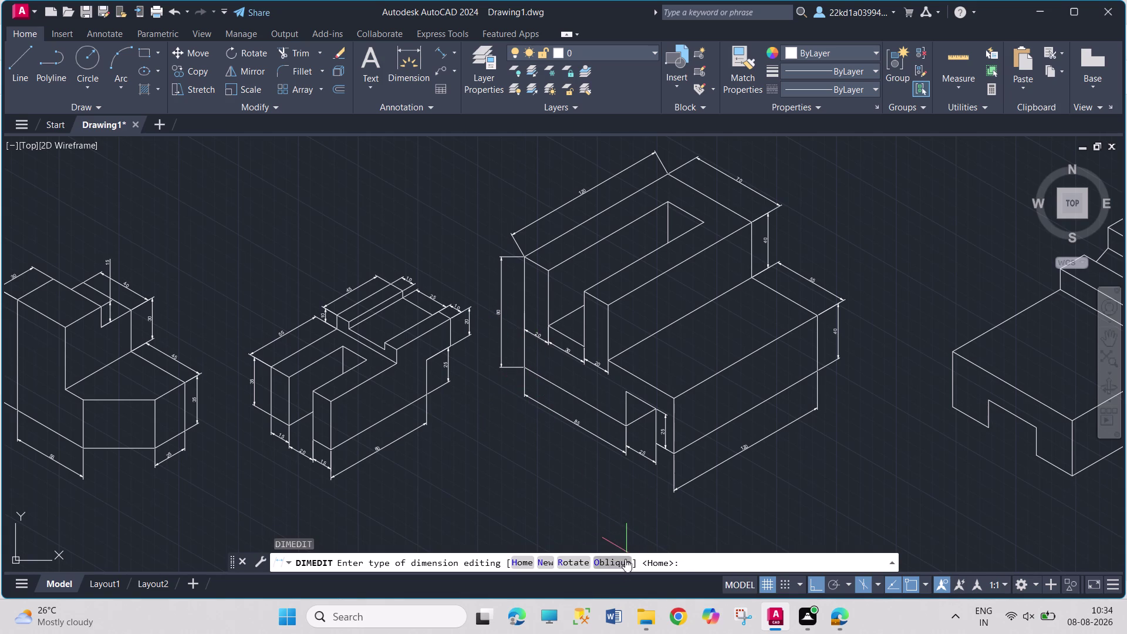
click(623, 560)
drag(500, 329, 507, 317)
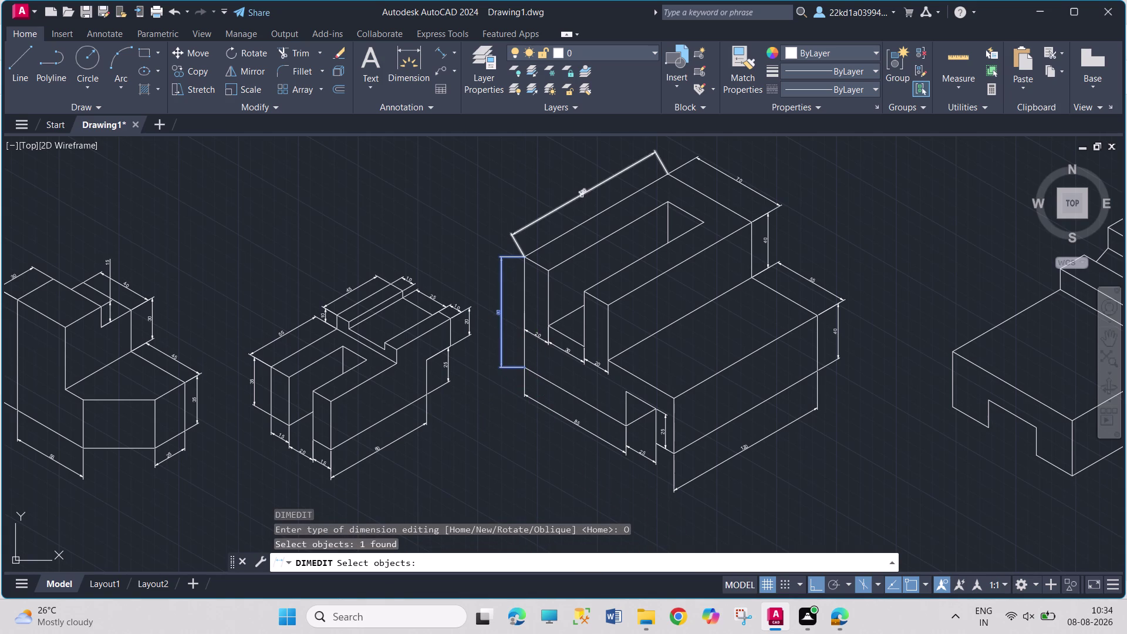
click(582, 195)
key(Return)
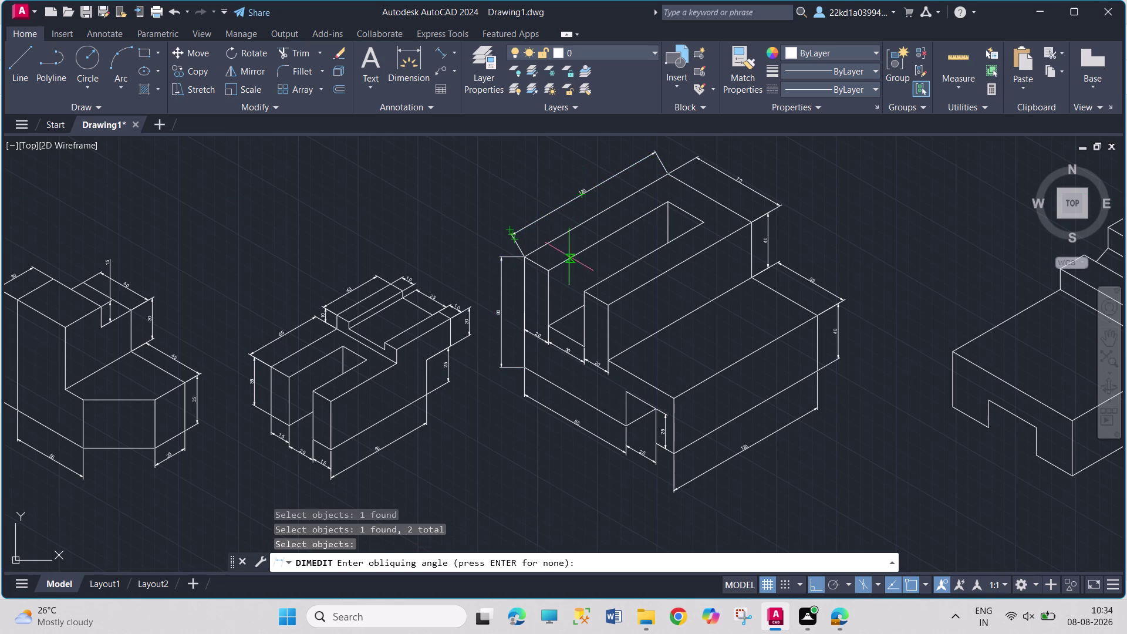
click(549, 269)
click(526, 257)
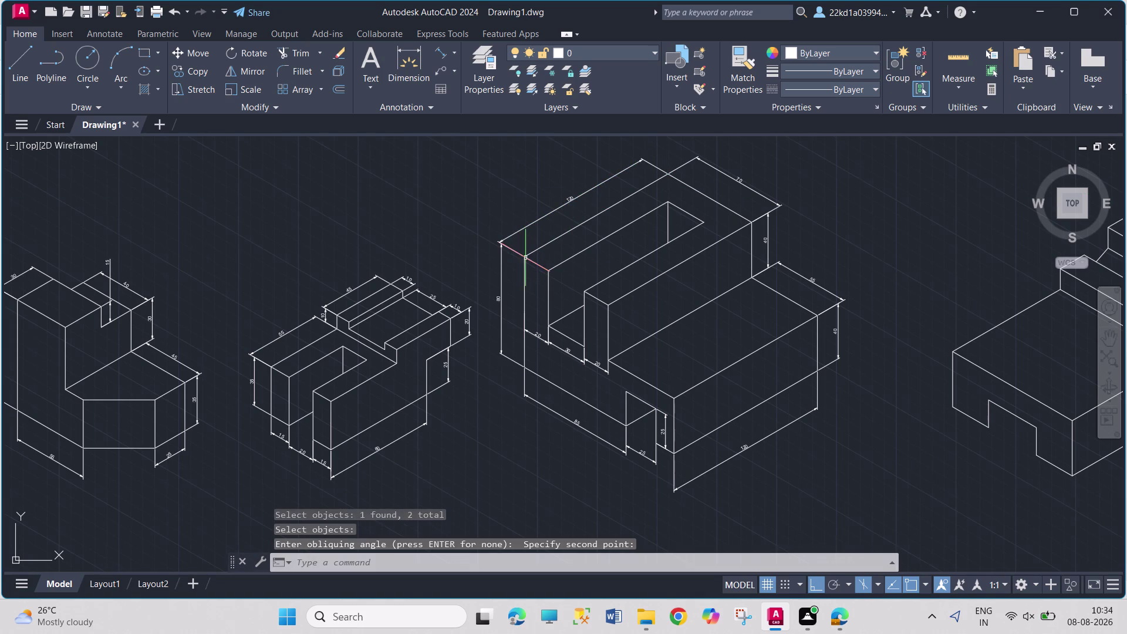
middle_drag(899, 284, 678, 297)
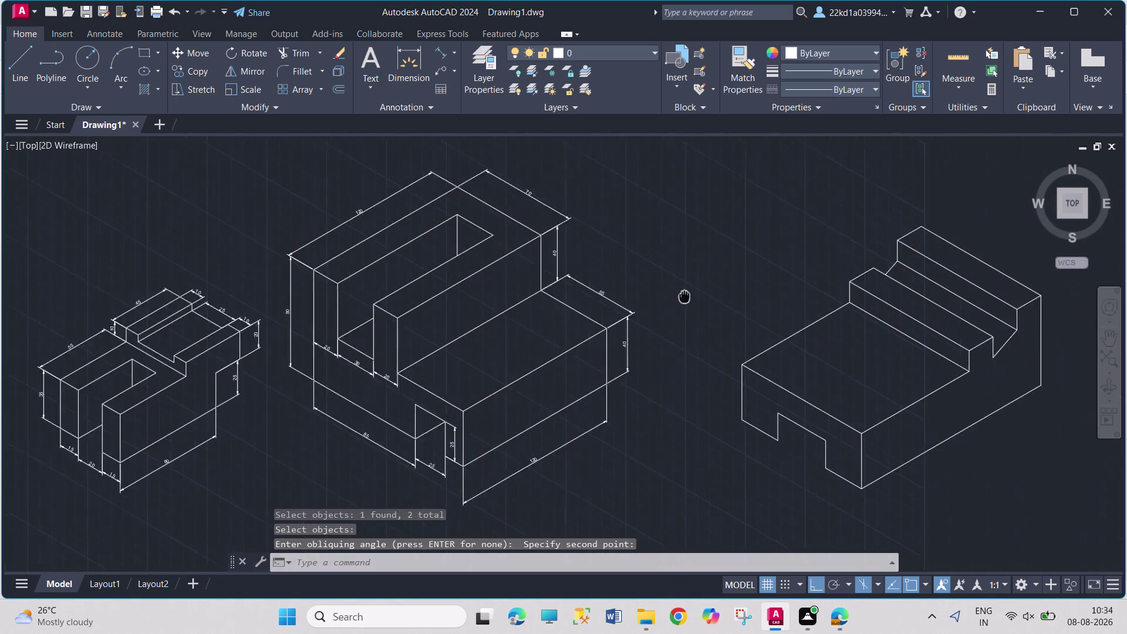
Pan right until the undimensioned grooved block is centred on screen.
middle_drag(678, 297, 568, 301)
middle_drag(684, 300, 649, 294)
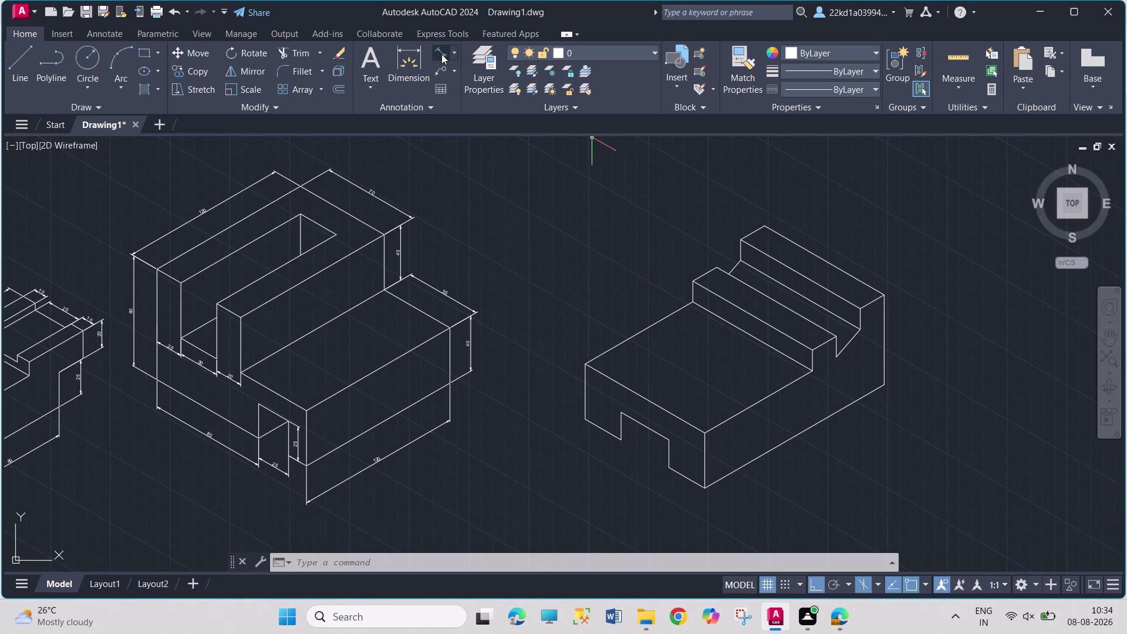
Add aligned dimensions to the block's lower-right front, right vertical and top rear edges.
text(DA)
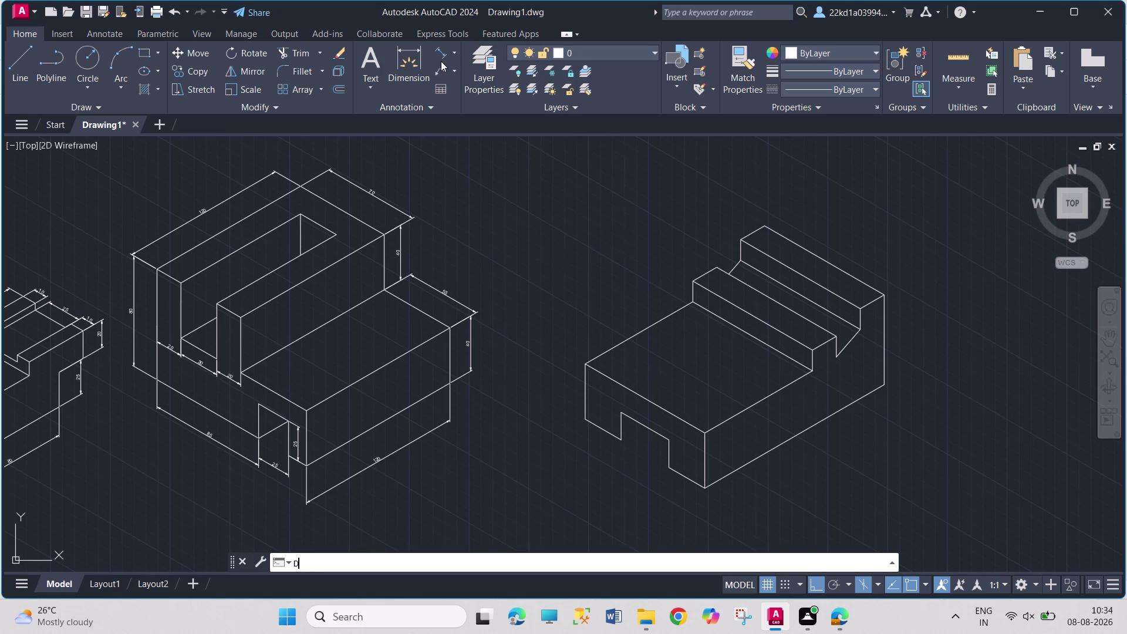
text(L)
key(Return)
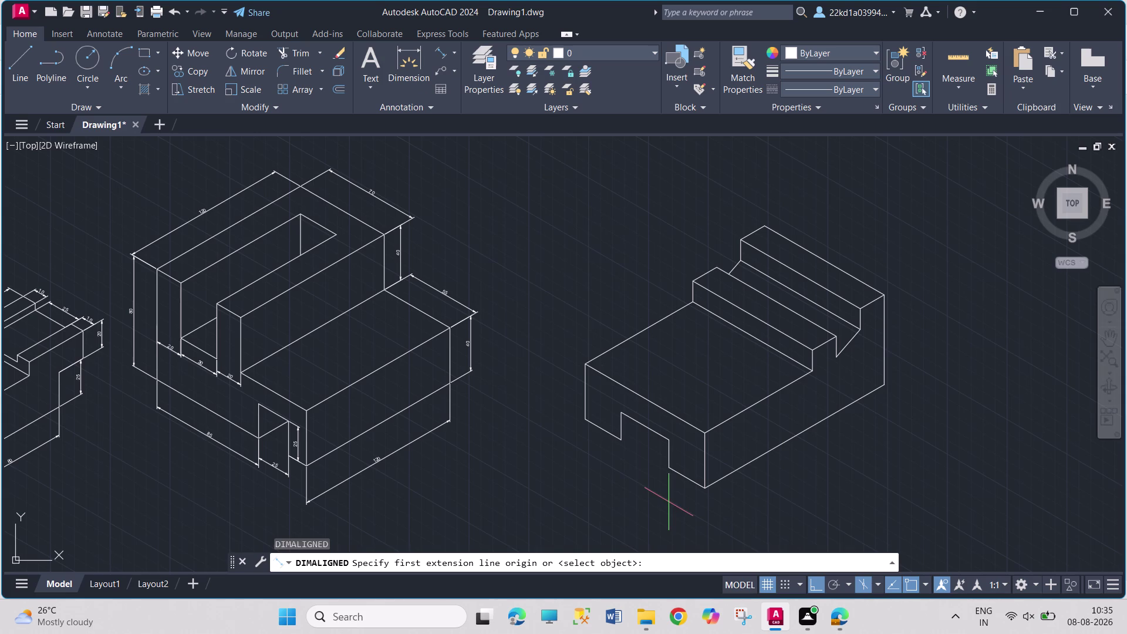
click(707, 491)
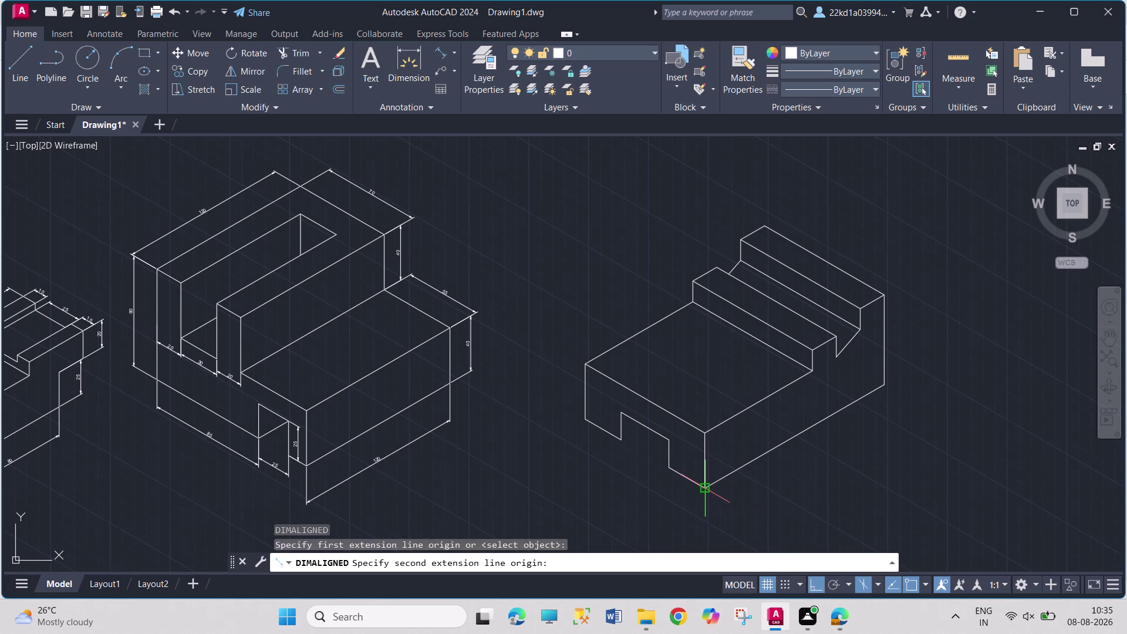
drag(885, 385, 884, 391)
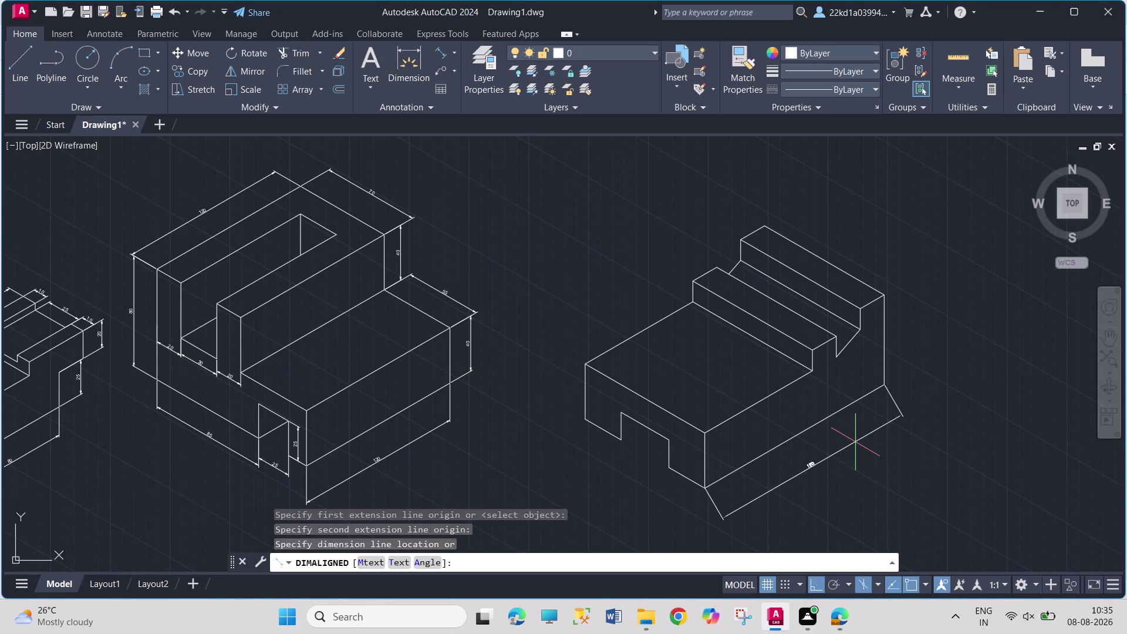
click(855, 442)
key(space)
key(space)
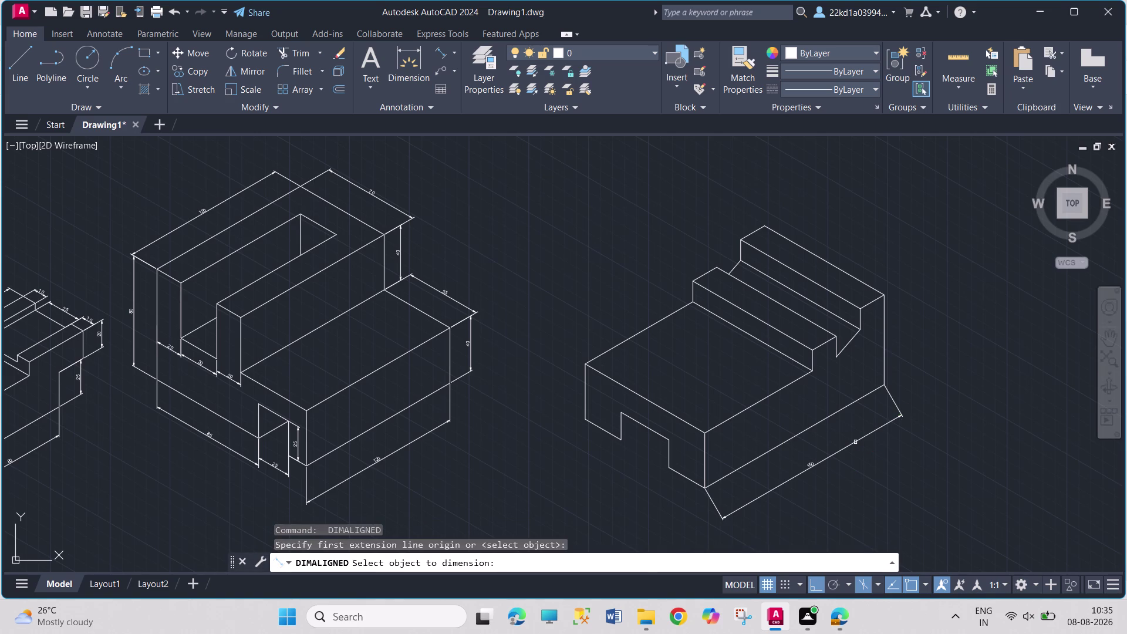
click(884, 351)
click(916, 354)
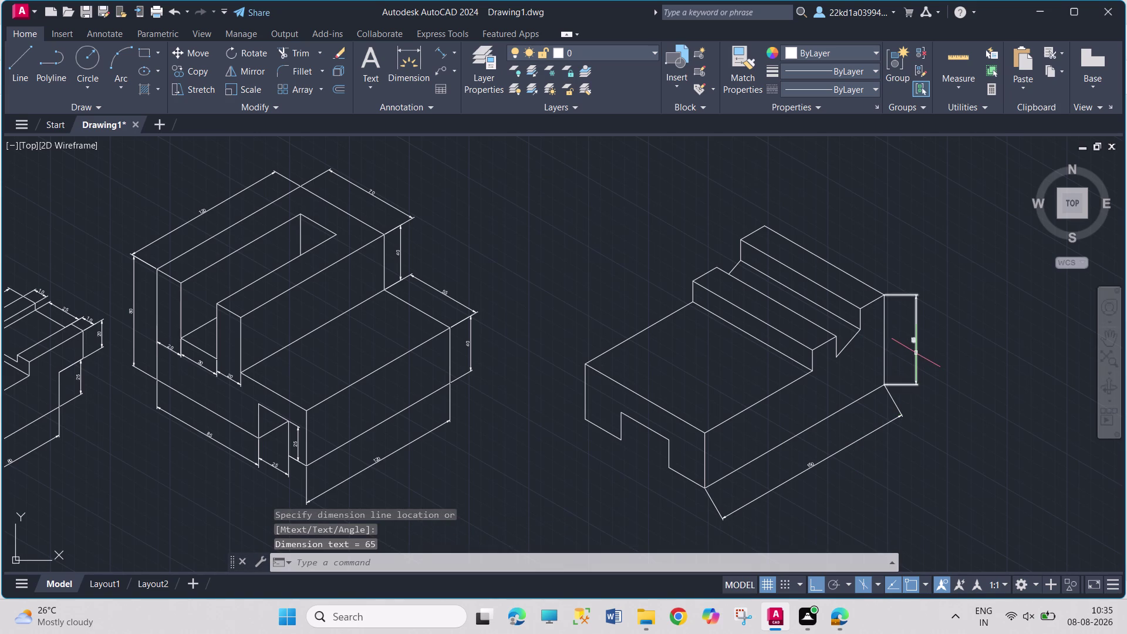
key(space)
key(space)
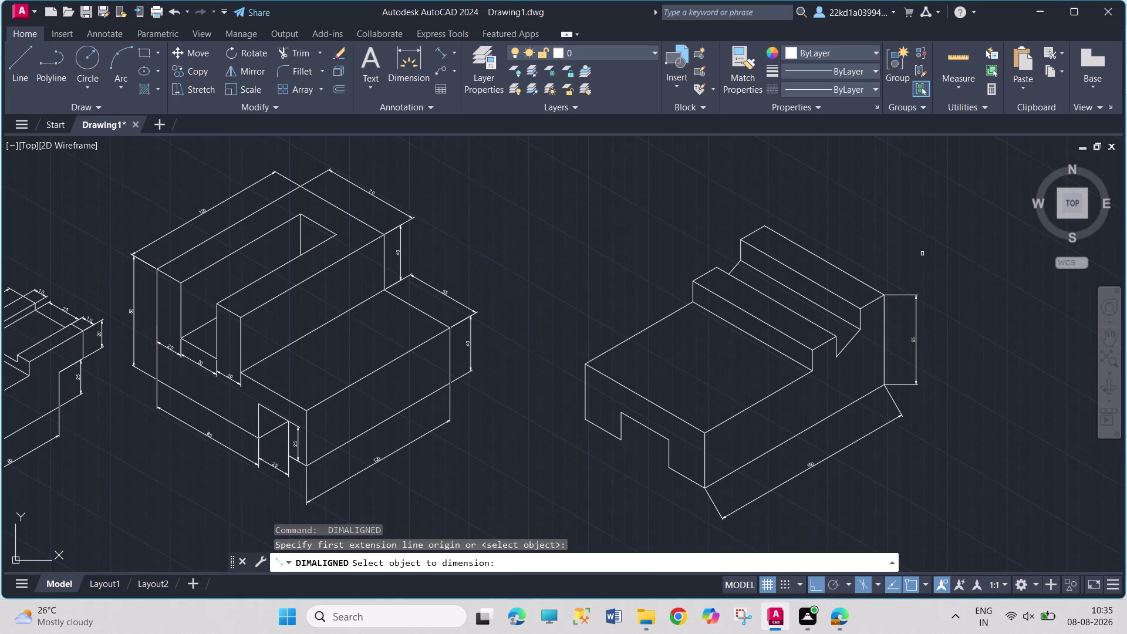
click(849, 274)
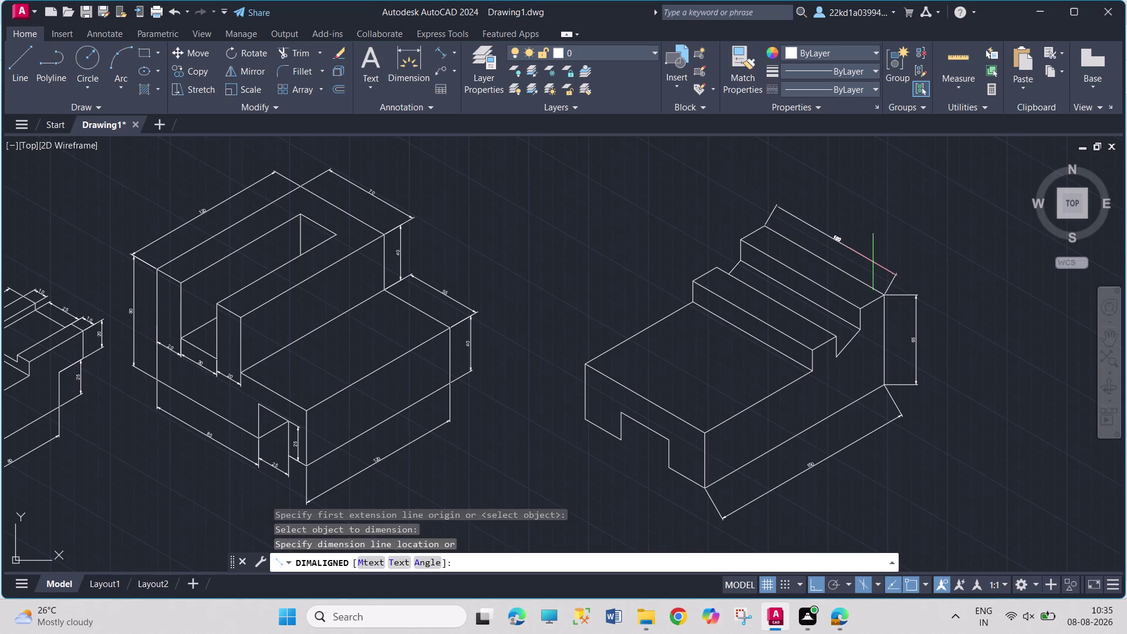
click(875, 262)
Dimension the short edges of the raised step, including its top and height.
key(space)
key(space)
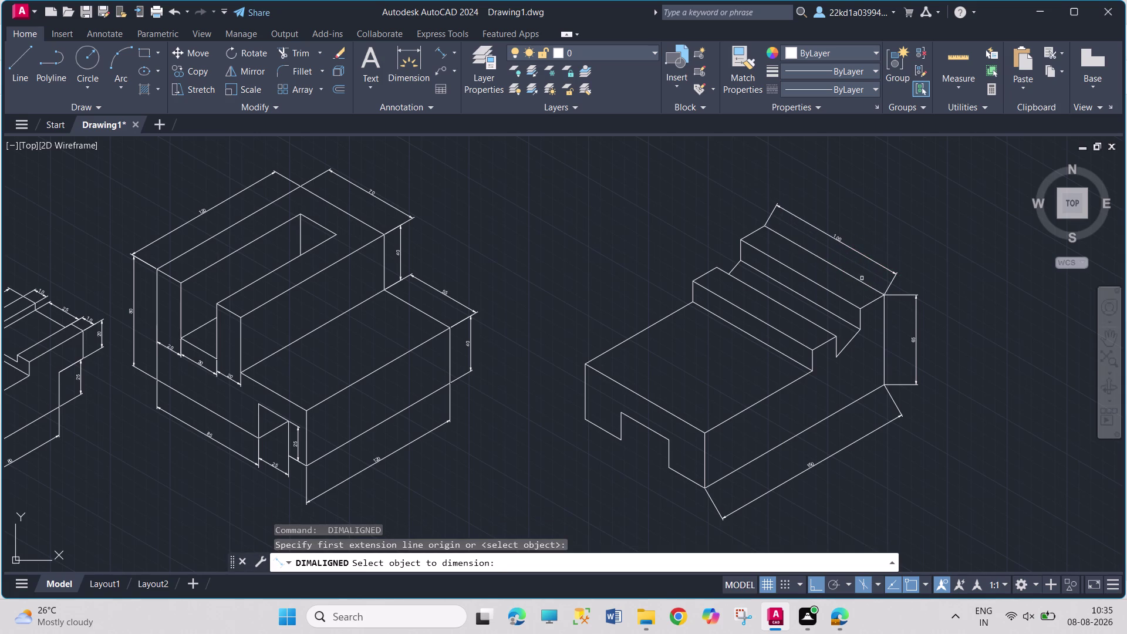
click(762, 229)
click(742, 210)
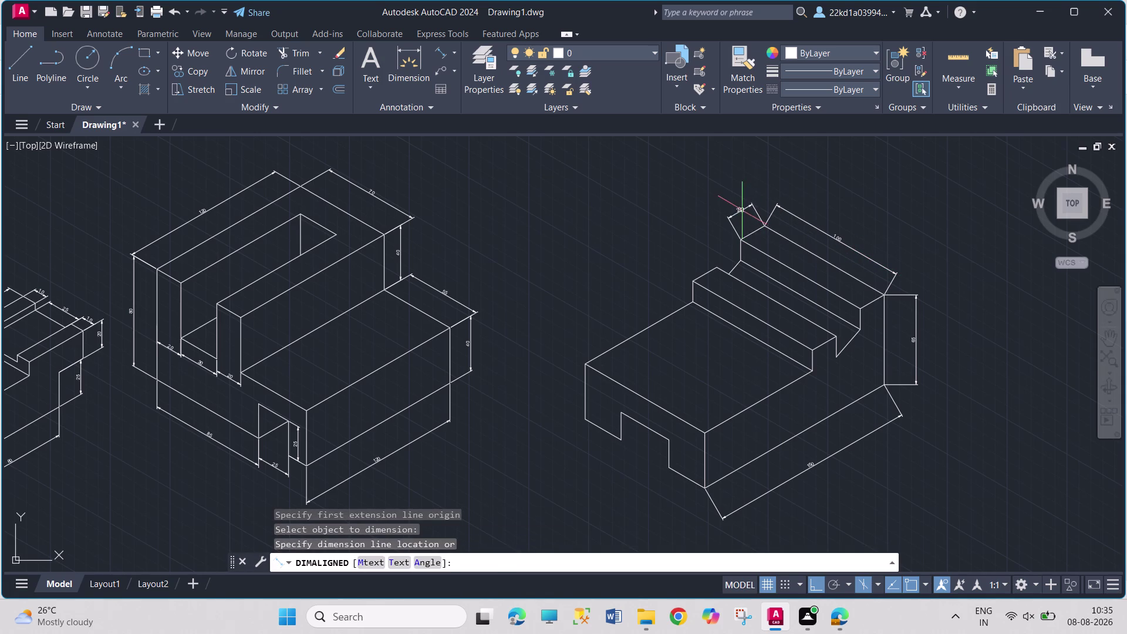
key(space)
key(space)
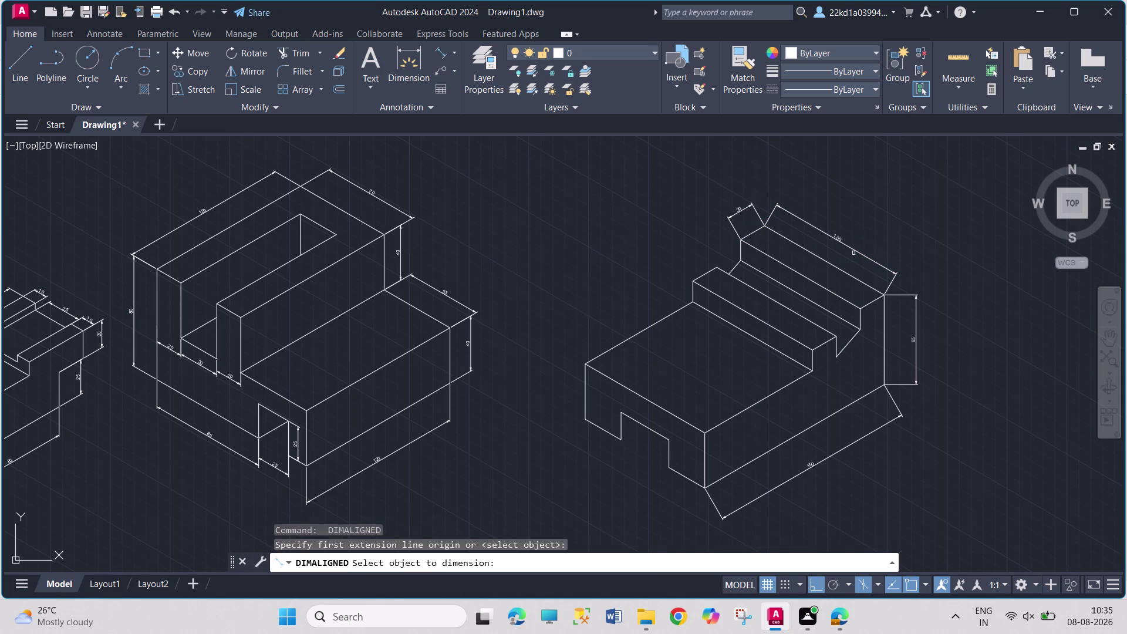
click(742, 256)
click(718, 242)
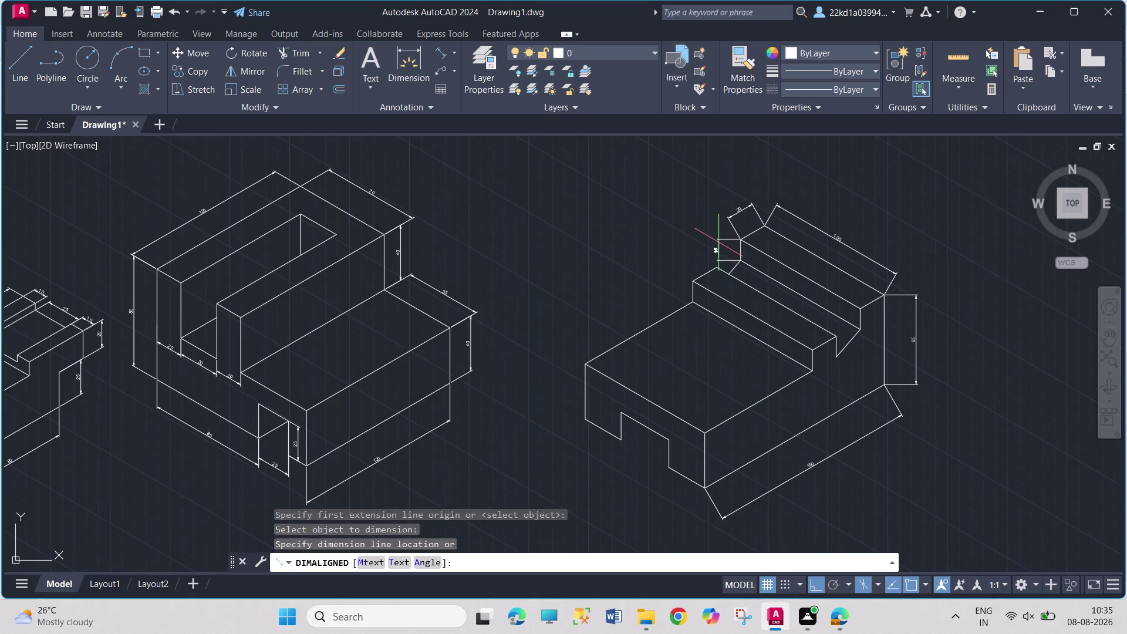
key(space)
key(space)
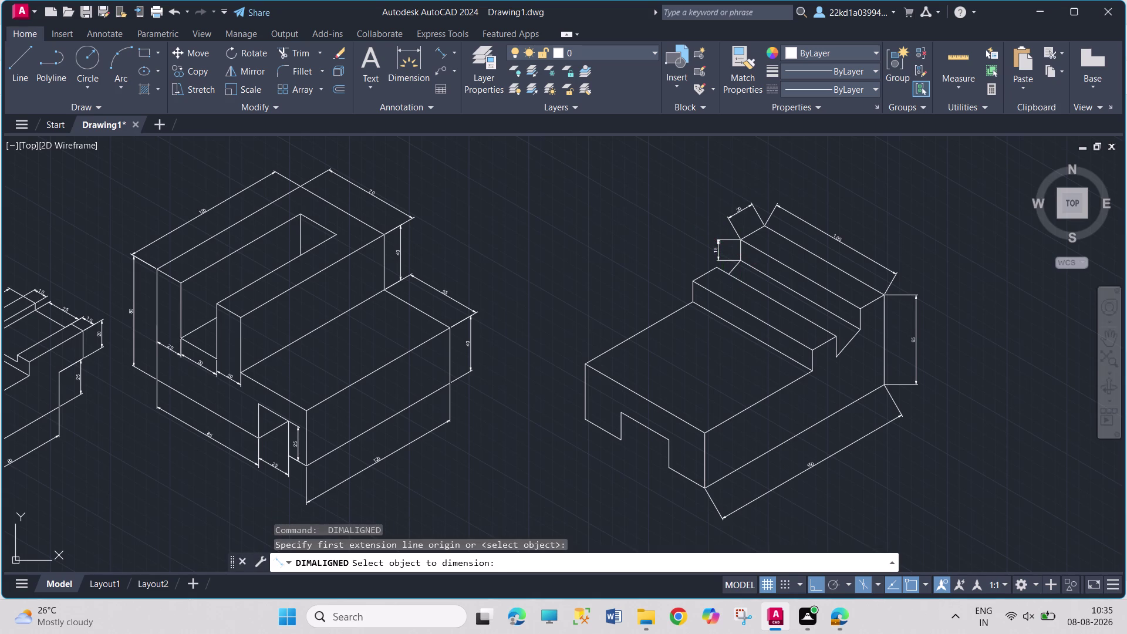
click(705, 273)
click(685, 257)
key(space)
key(space)
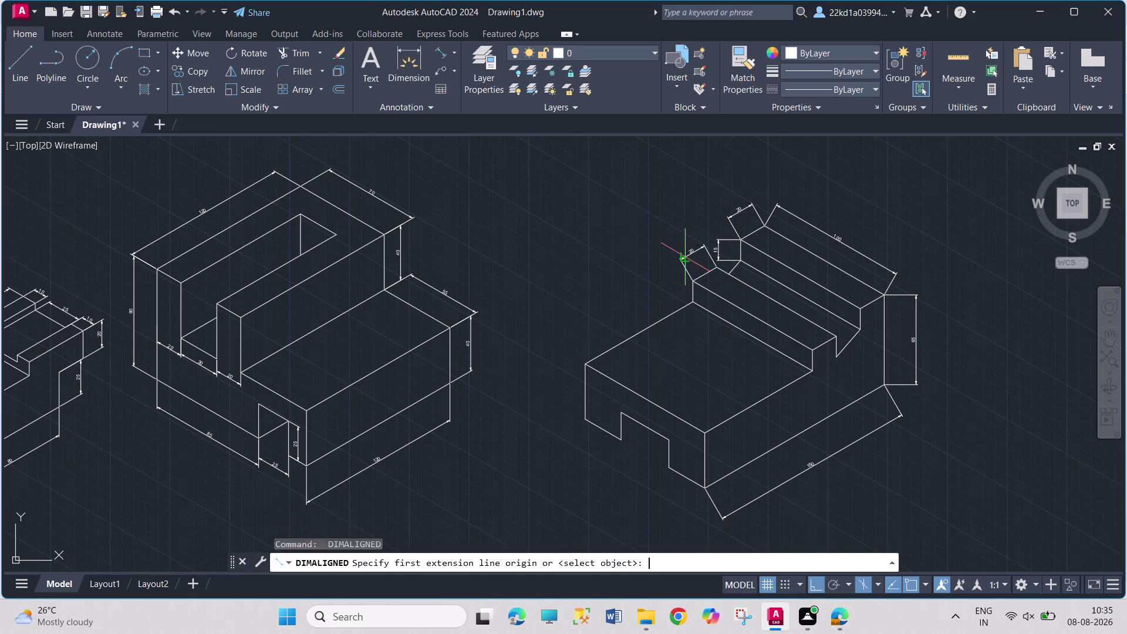
click(692, 294)
click(658, 281)
Add aligned dimensions to the block's top-left and left vertical edges.
key(space)
key(space)
click(616, 345)
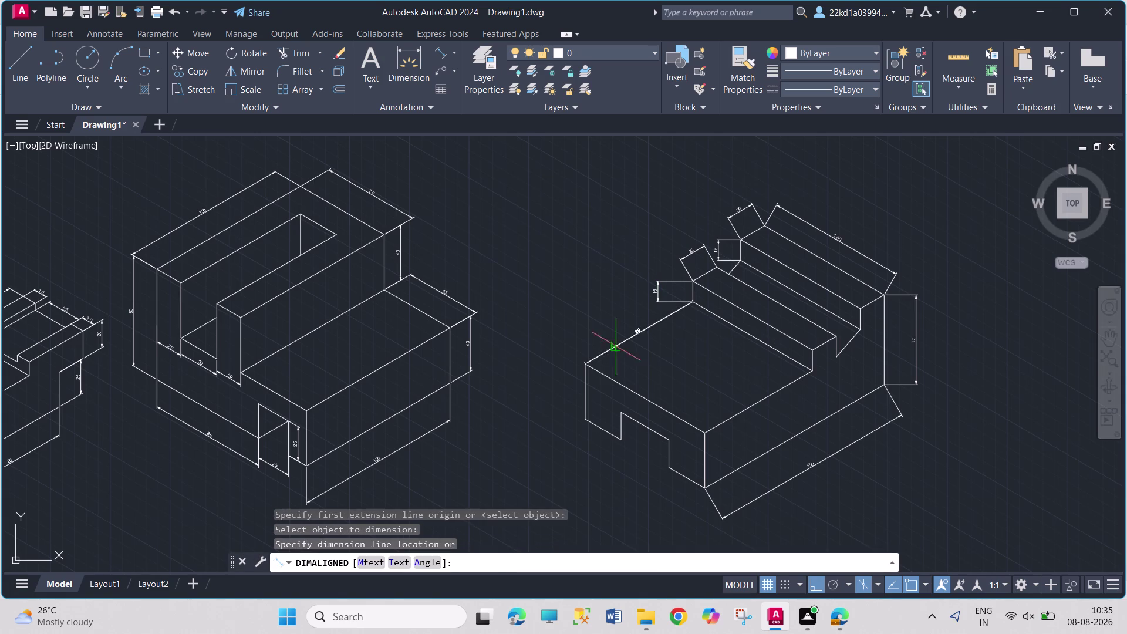
click(601, 310)
key(space)
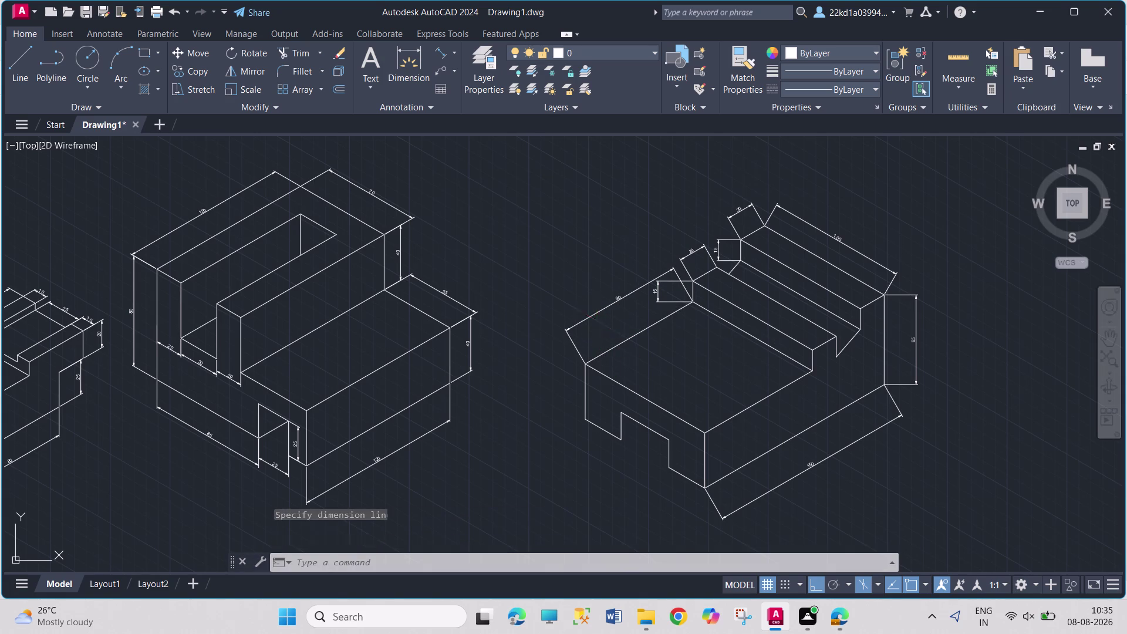
key(space)
drag(586, 396, 578, 397)
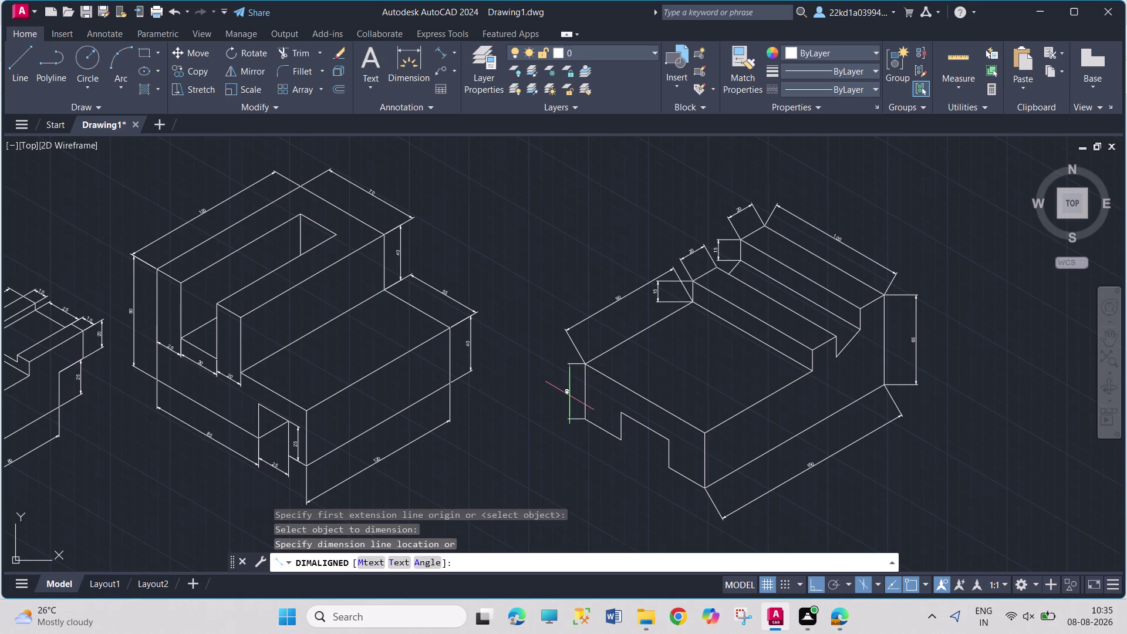
click(555, 391)
Dimension the front notch edges, including the slanted, short vertical and 30 bottom edges.
key(space)
key(space)
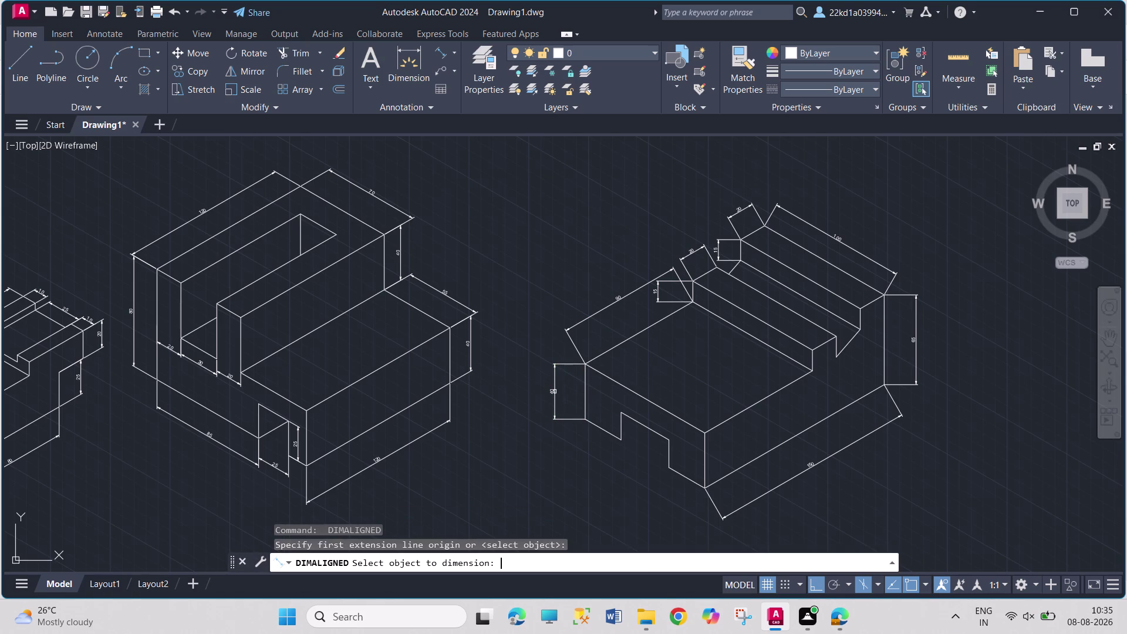
click(606, 432)
click(601, 455)
key(space)
key(space)
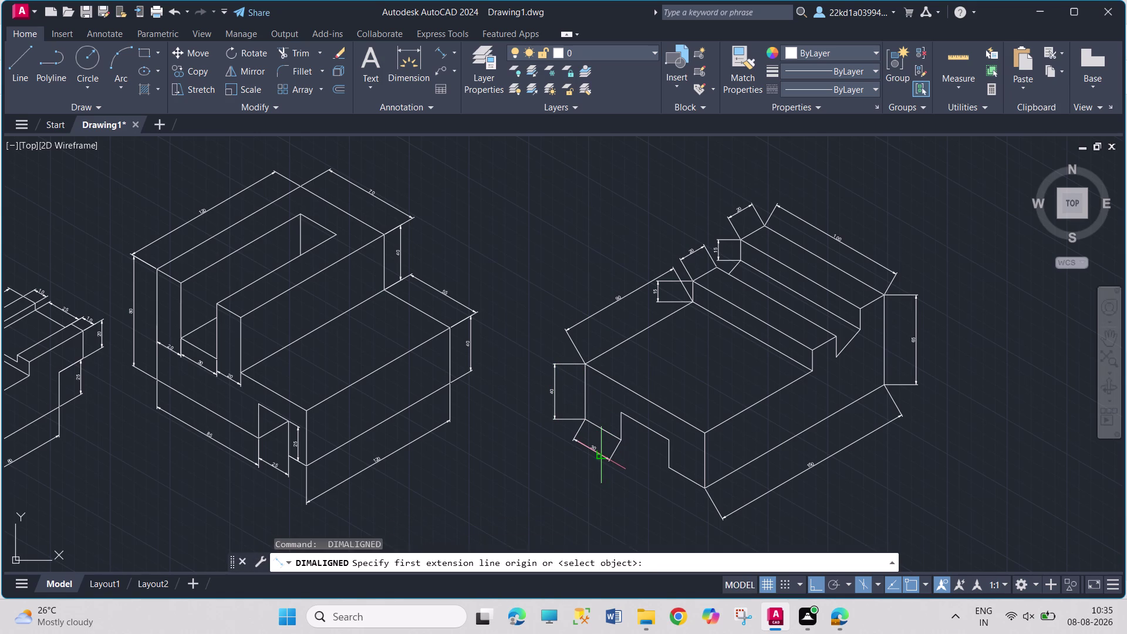
click(659, 434)
click(642, 481)
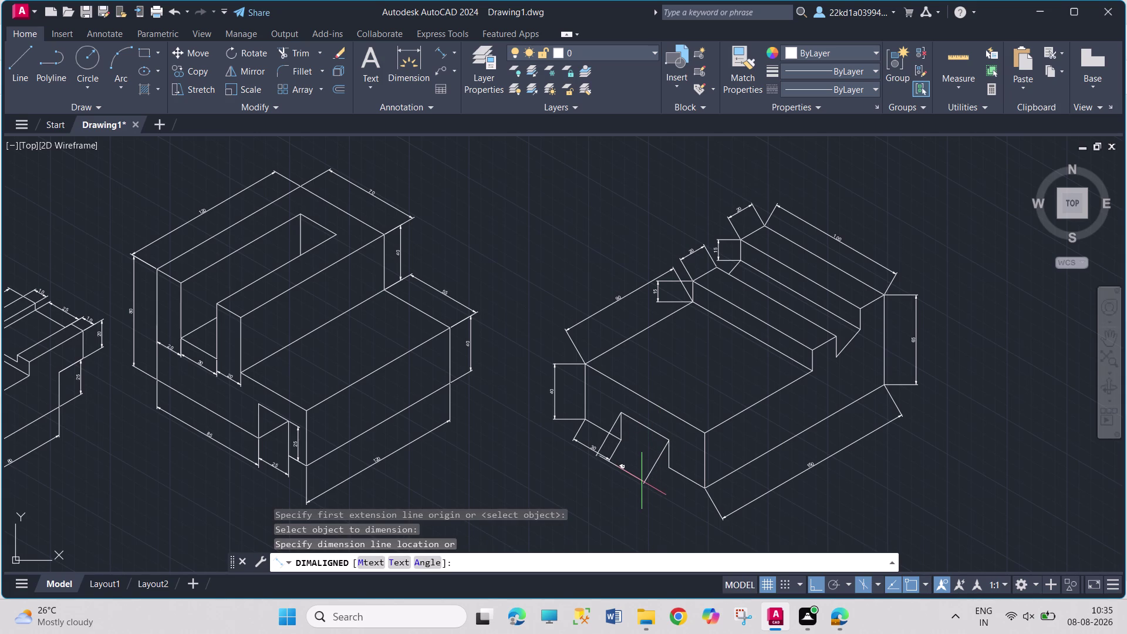
key(space)
key(space)
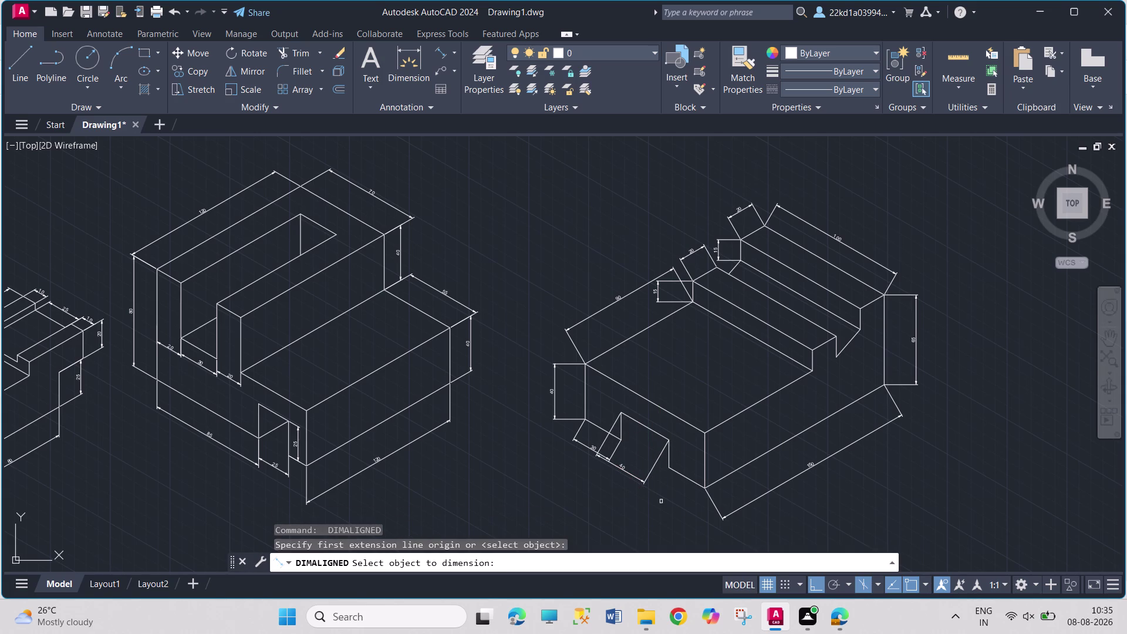
click(667, 459)
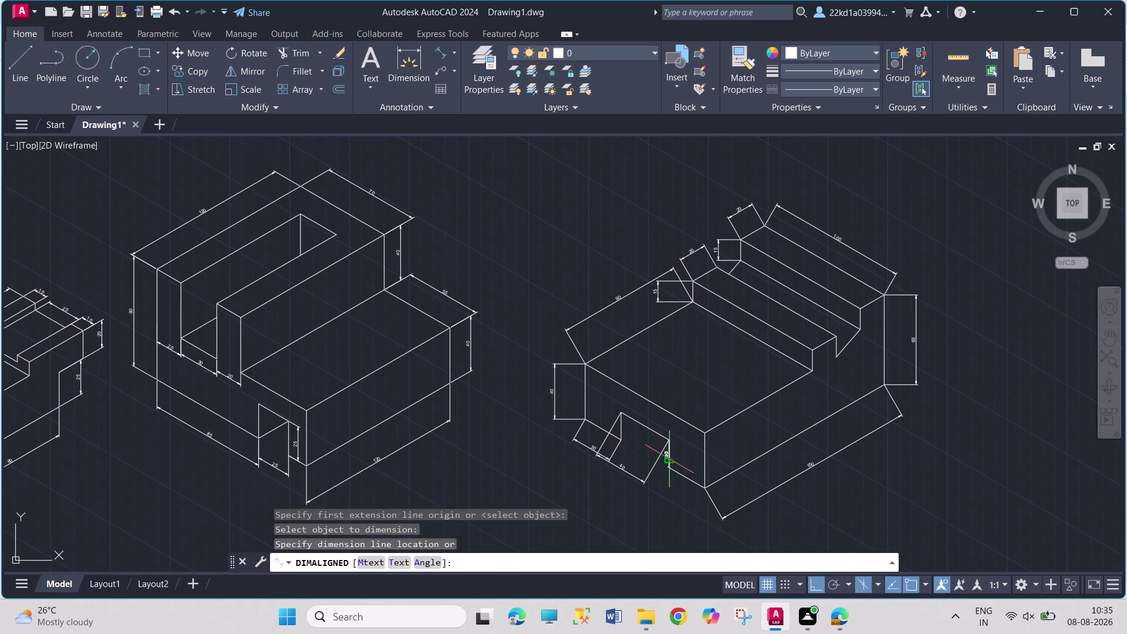
click(683, 464)
key(space)
key(space)
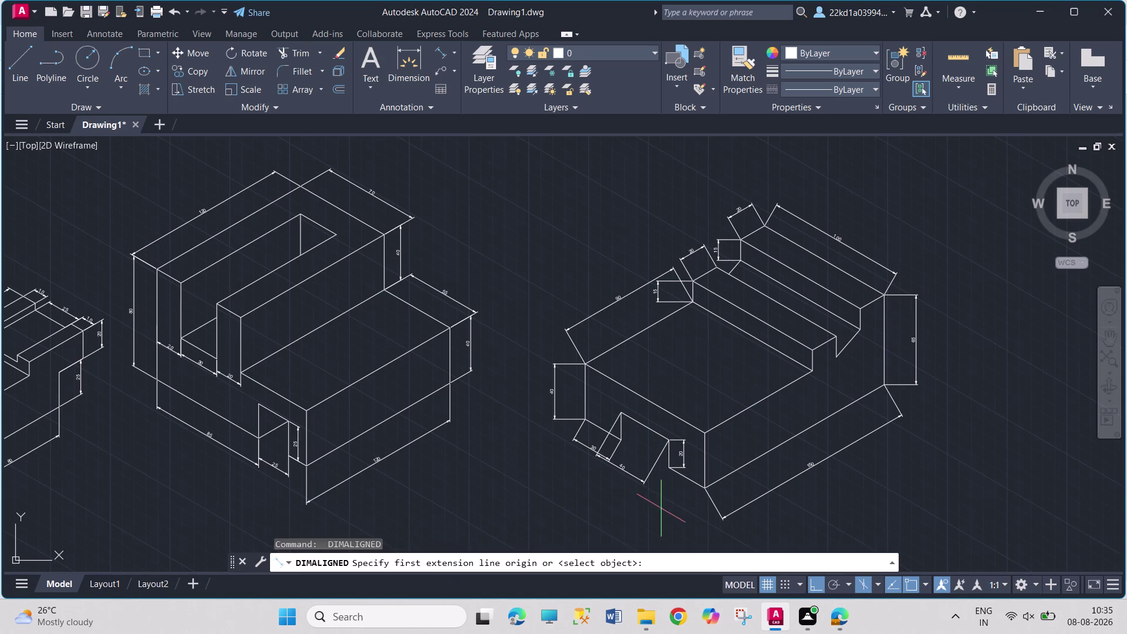
click(697, 484)
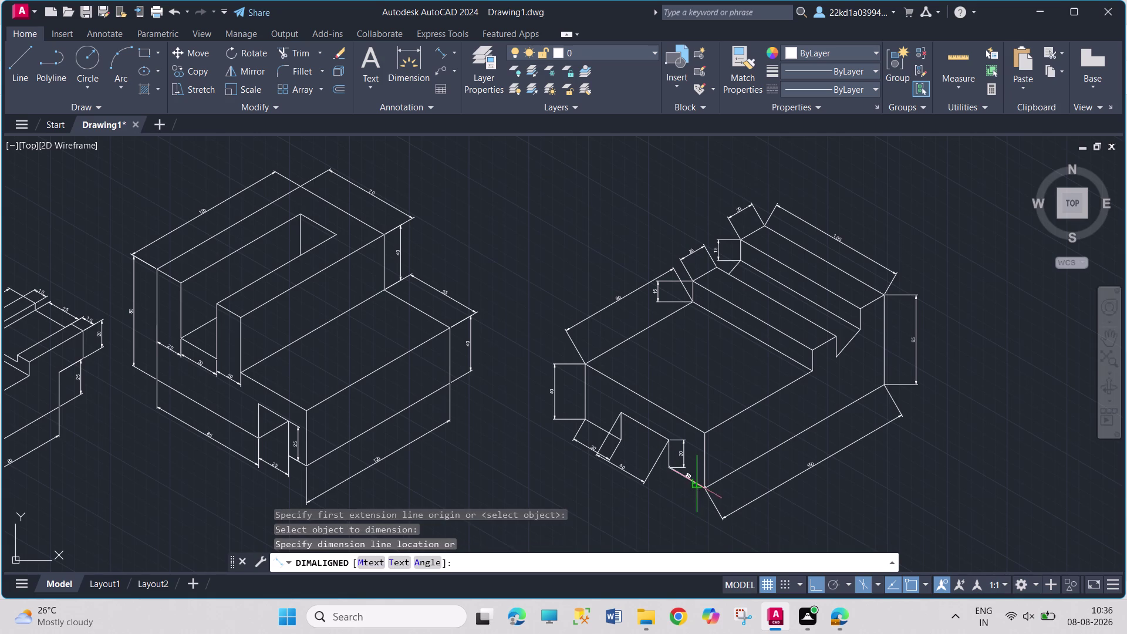
click(692, 506)
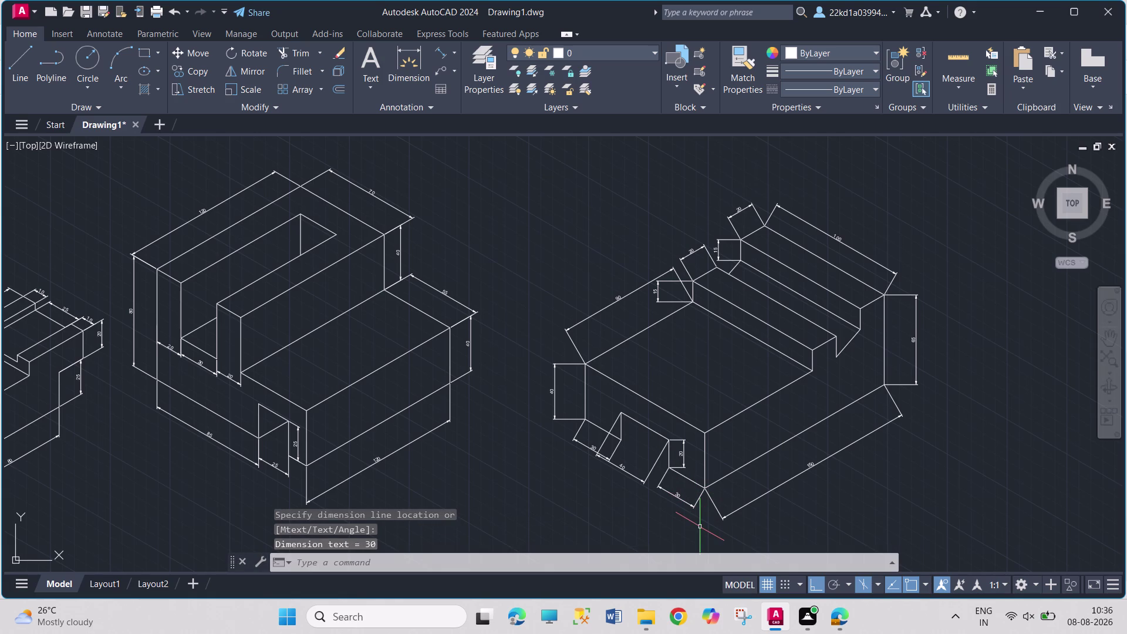
Slant the long bottom front dimension and two front notch dimensions isometrically.
text(DIMED)
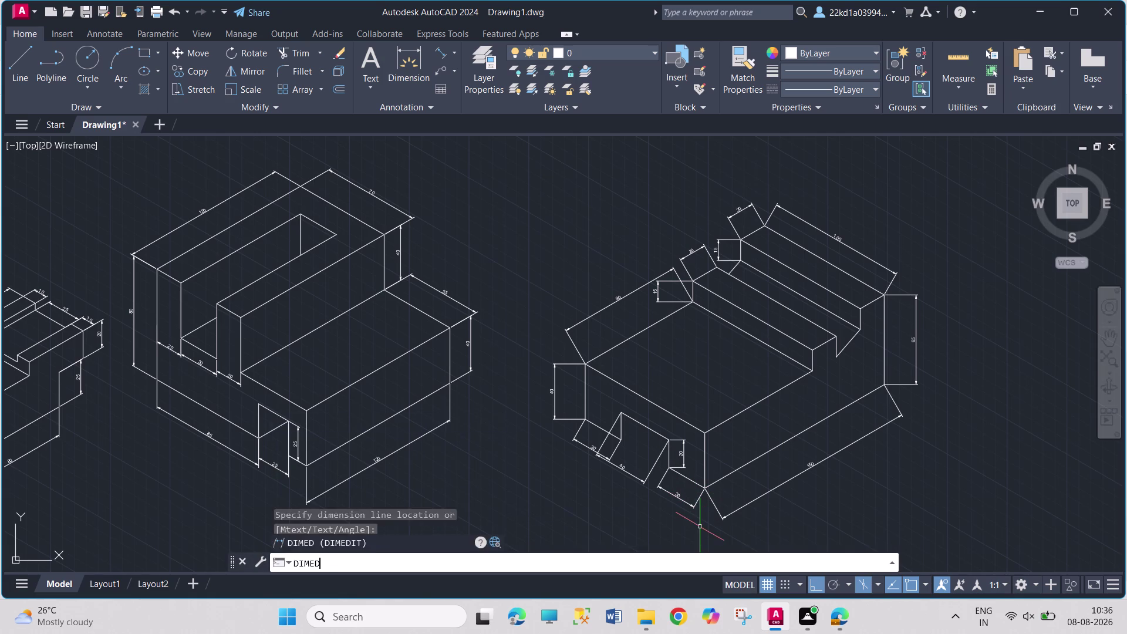
key(Return)
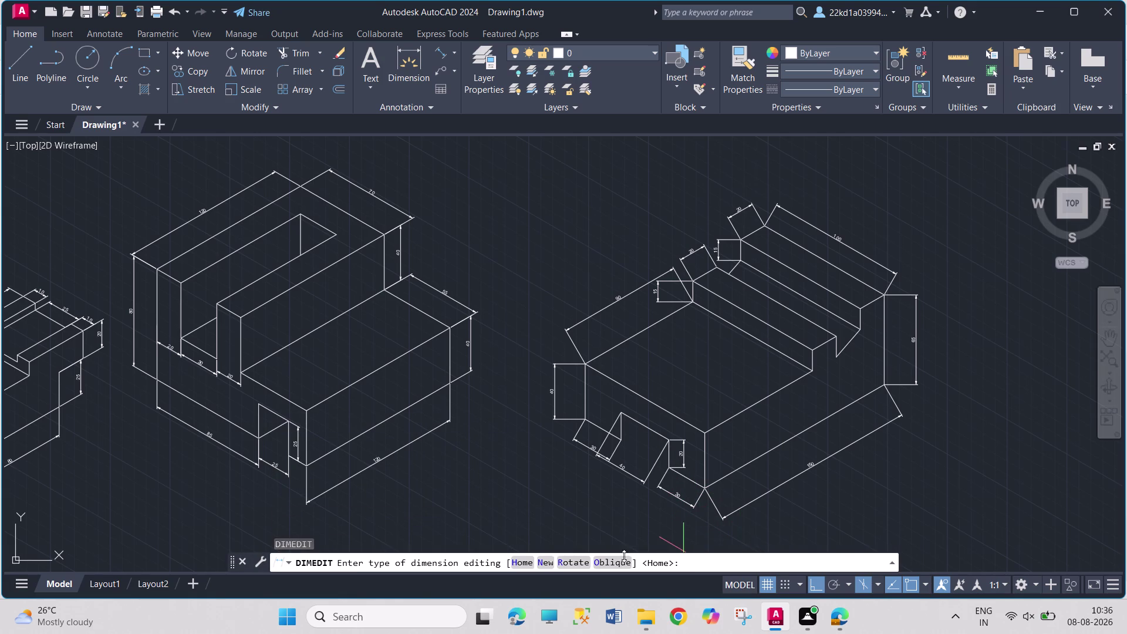
click(614, 560)
drag(813, 463, 804, 466)
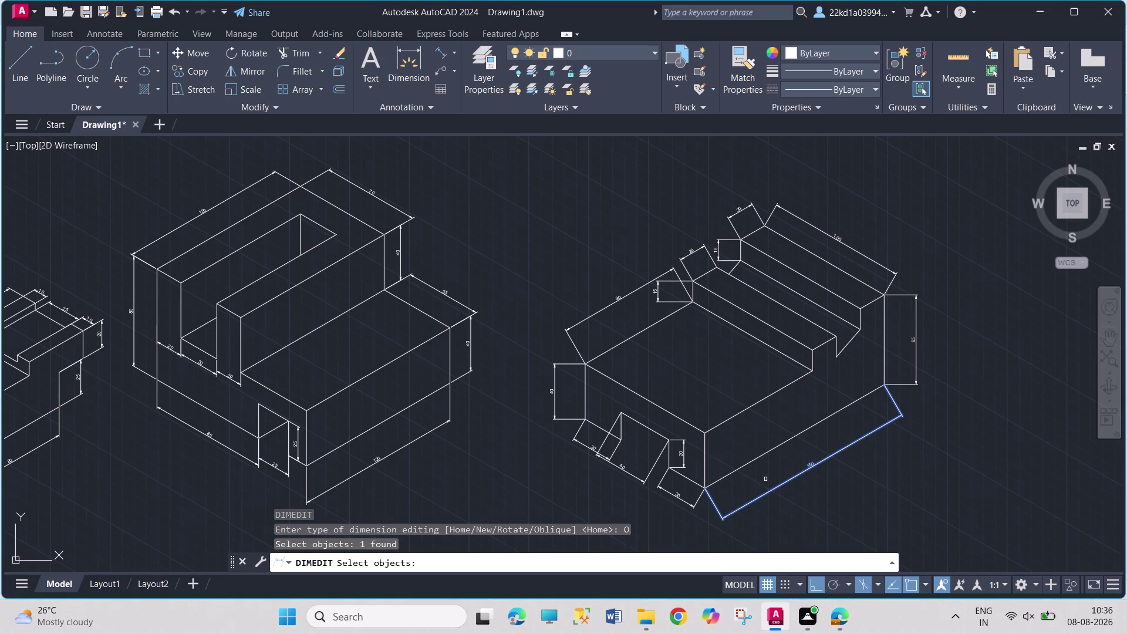
click(675, 496)
click(632, 475)
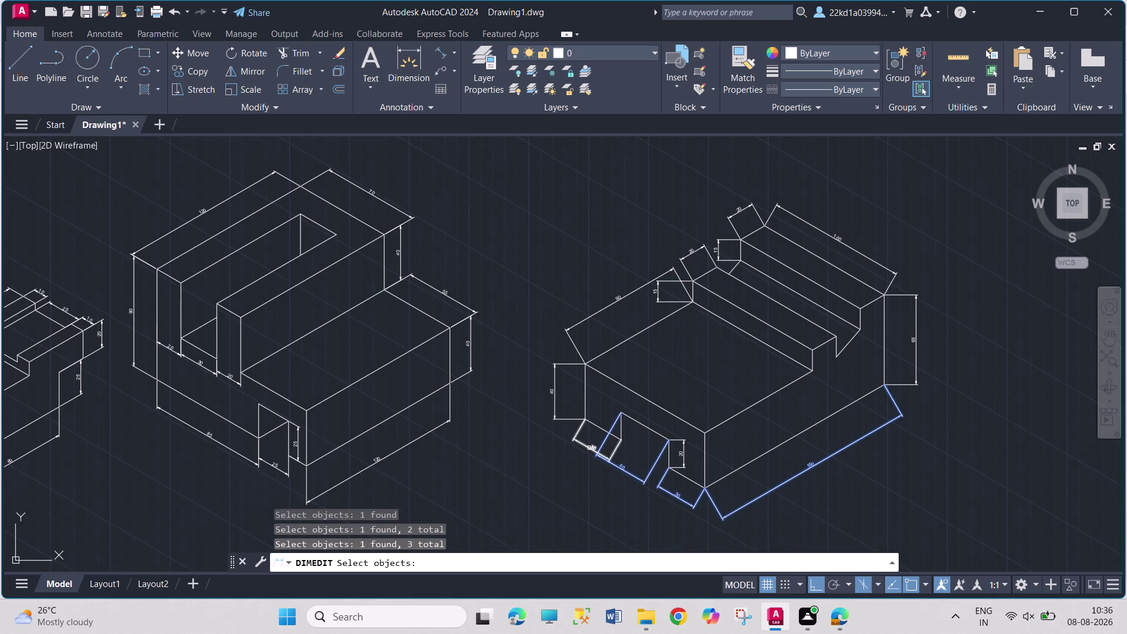
click(589, 448)
key(Return)
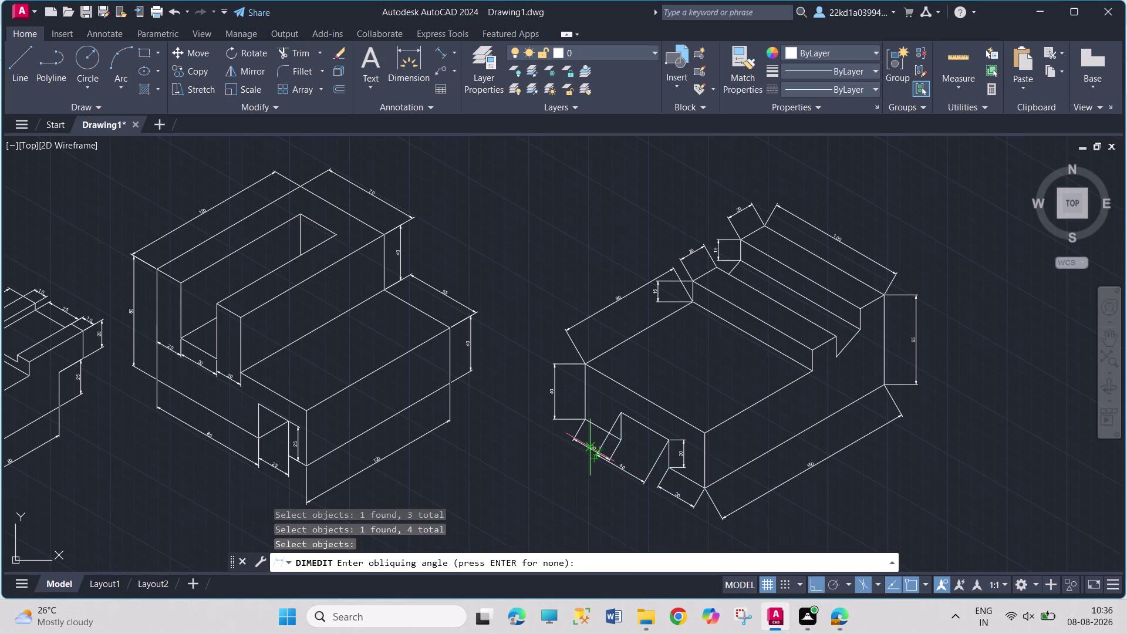
click(701, 429)
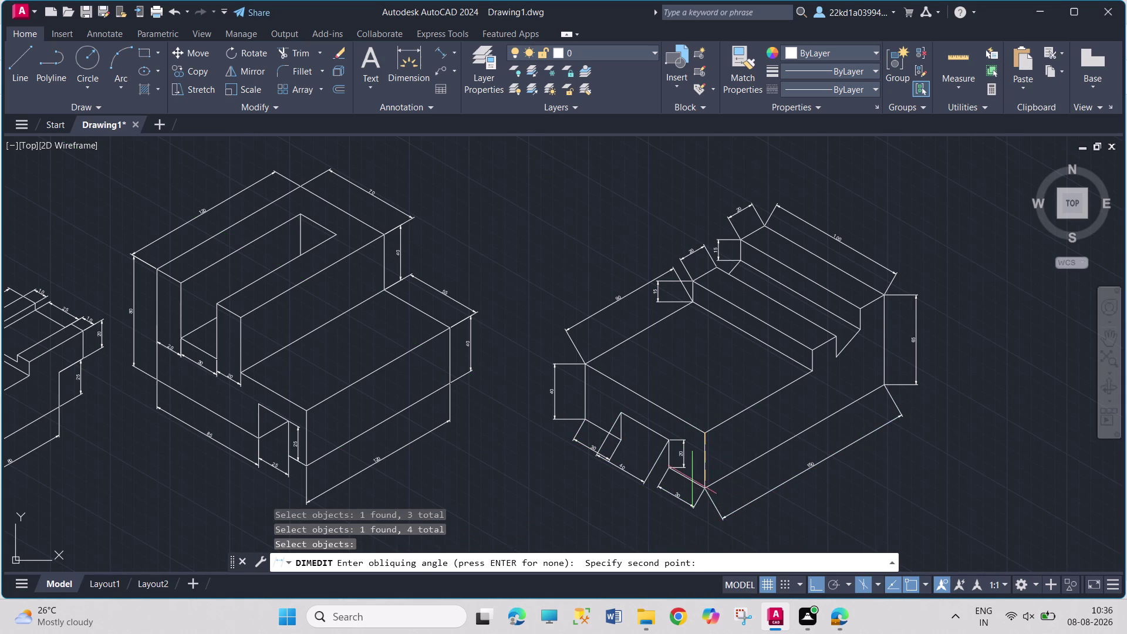
click(703, 486)
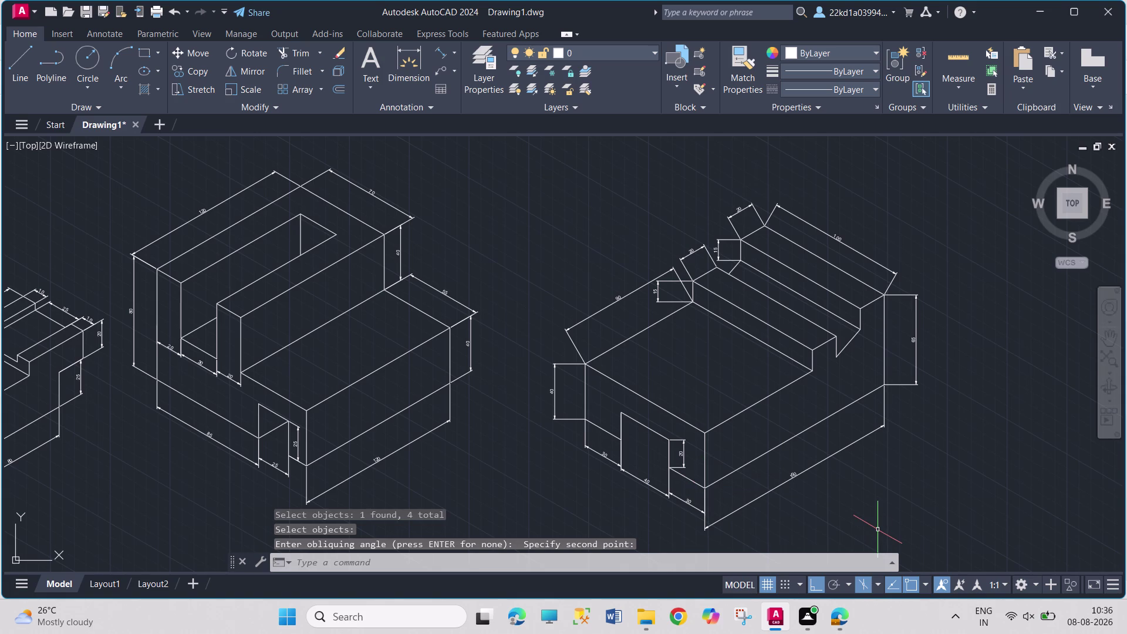
Slant the right vertical and top long dimensions to follow the isometric axes.
text(D)
text(IMED)
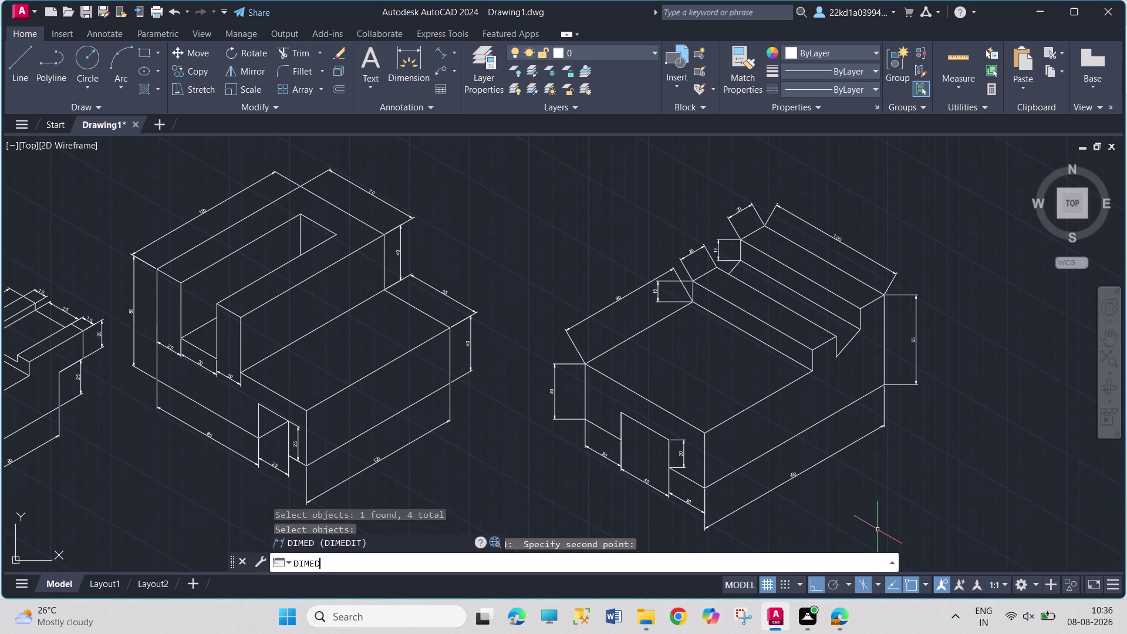
key(Return)
click(625, 562)
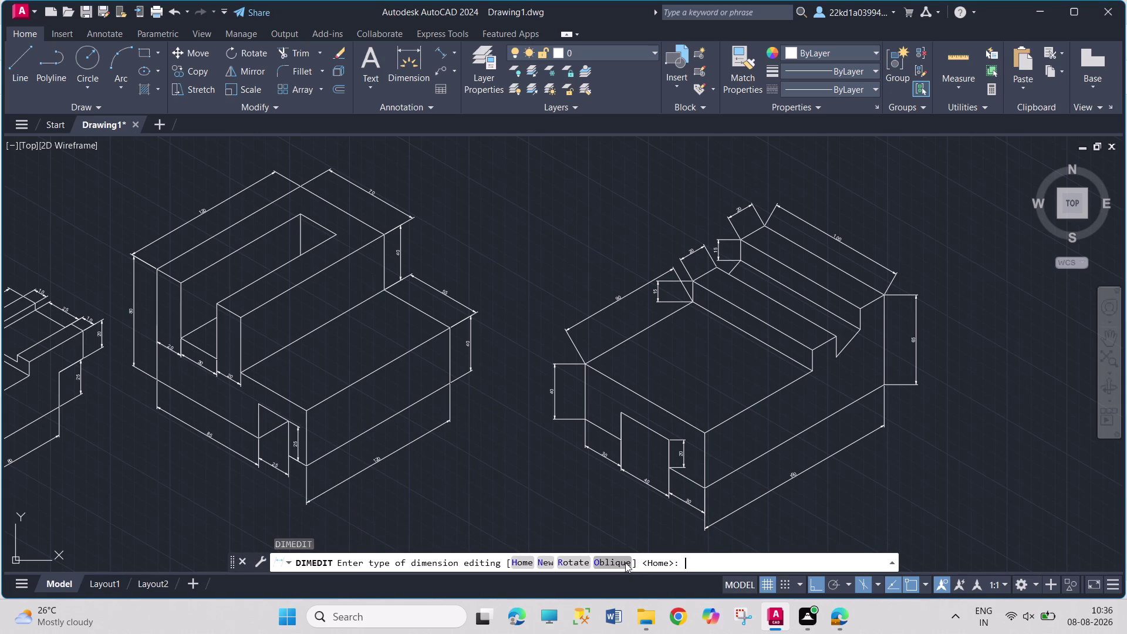
click(918, 337)
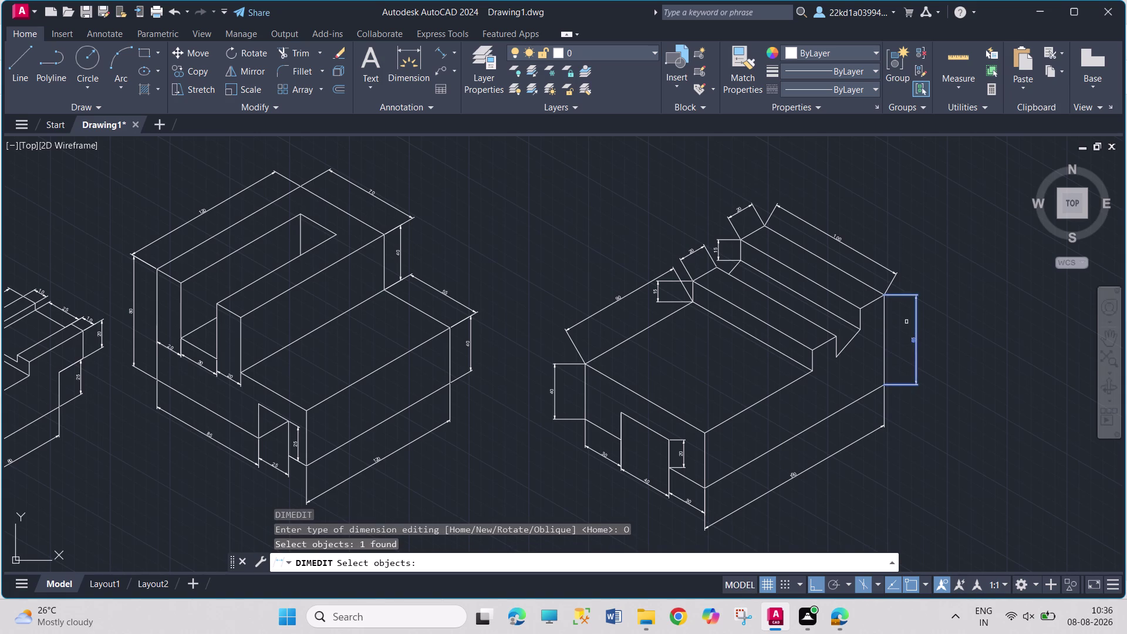
click(860, 254)
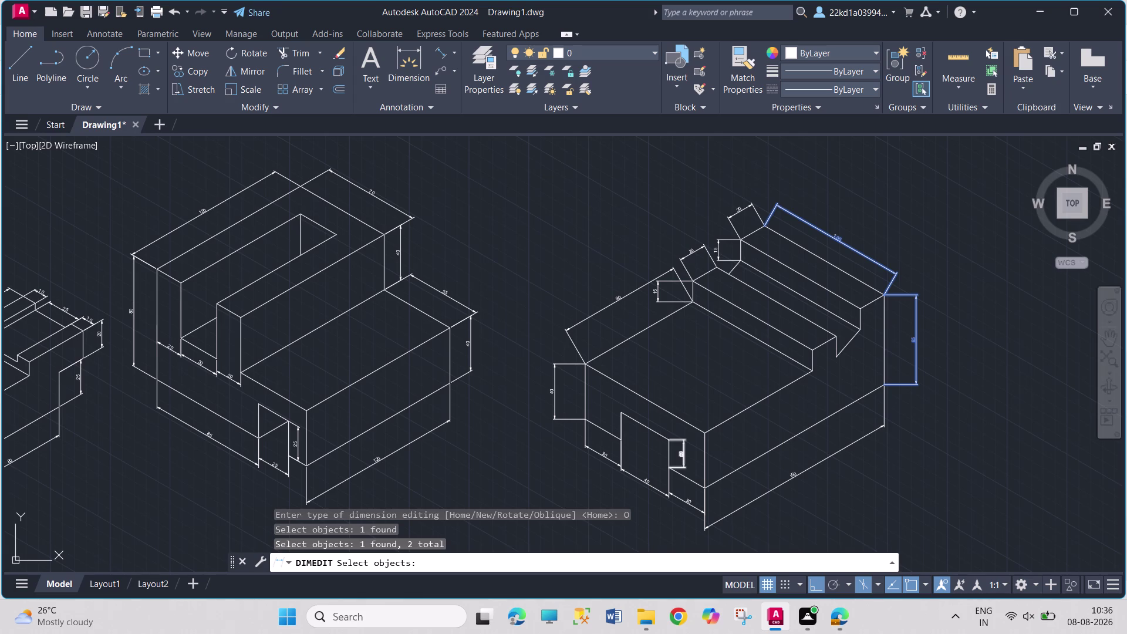
key(Return)
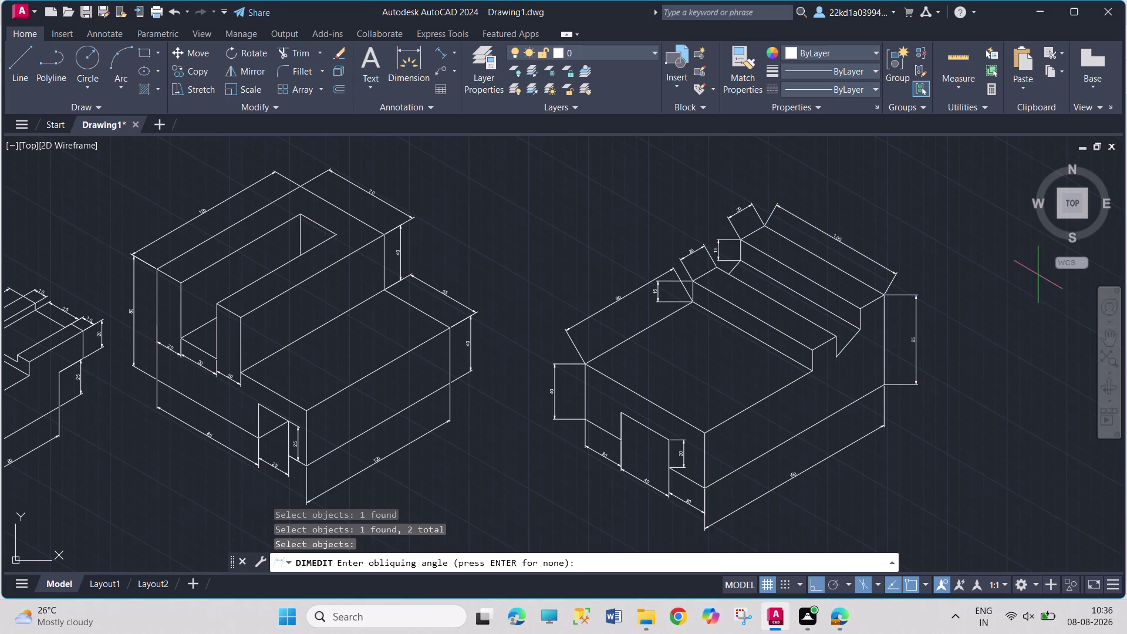
click(860, 309)
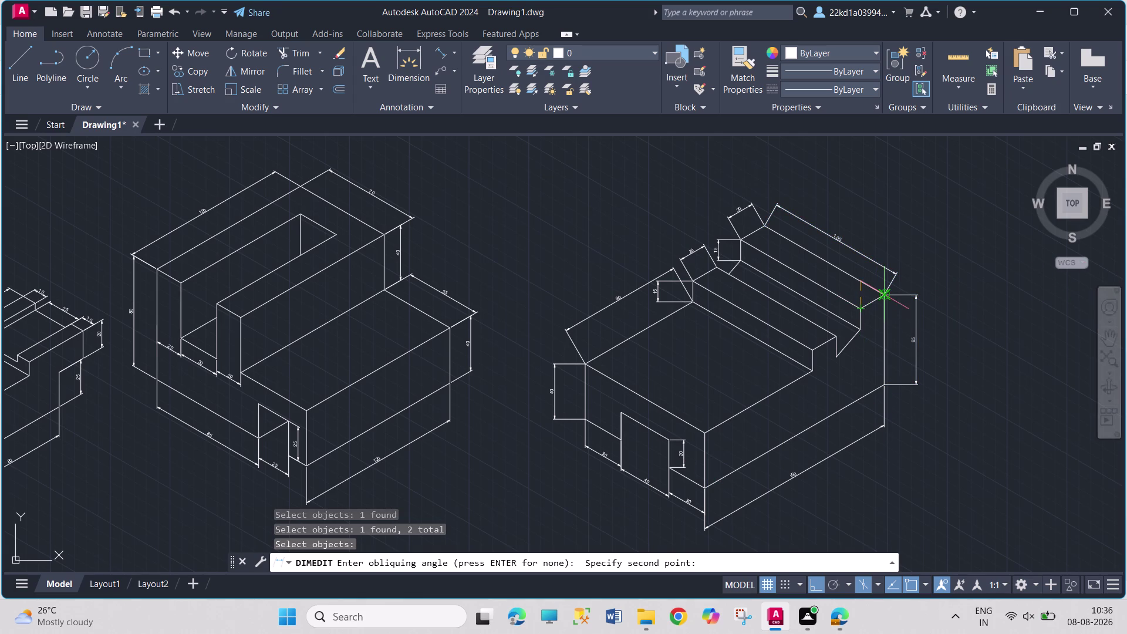
click(882, 297)
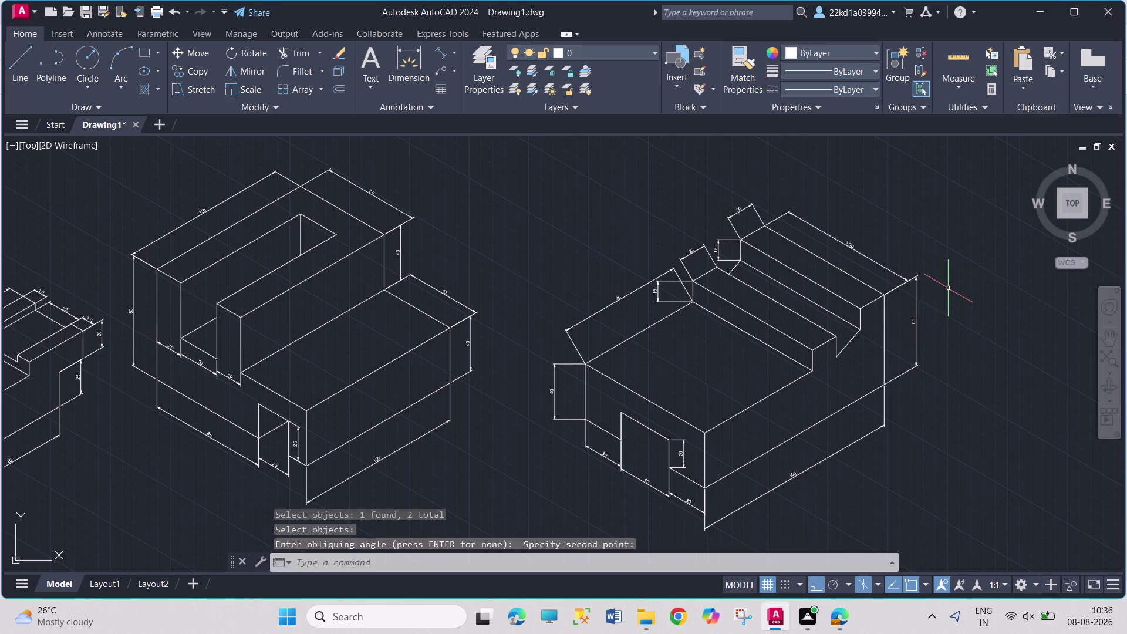
Slant the left vertical, top-left edge and top notch dimensions along the left edge.
text(DIME)
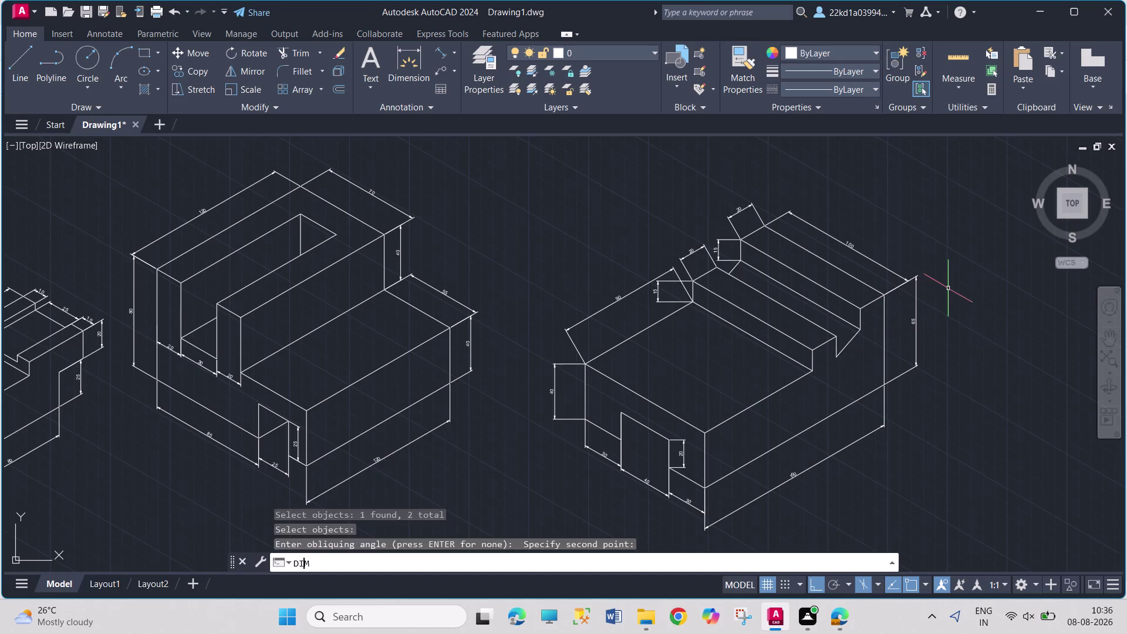
text(D)
key(Return)
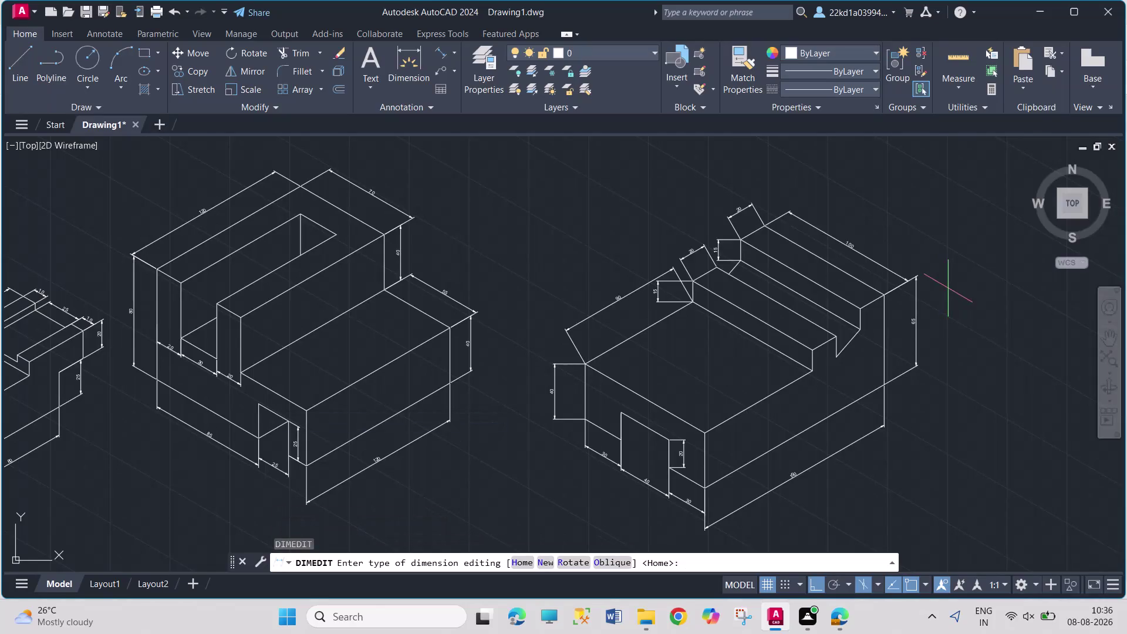
click(613, 562)
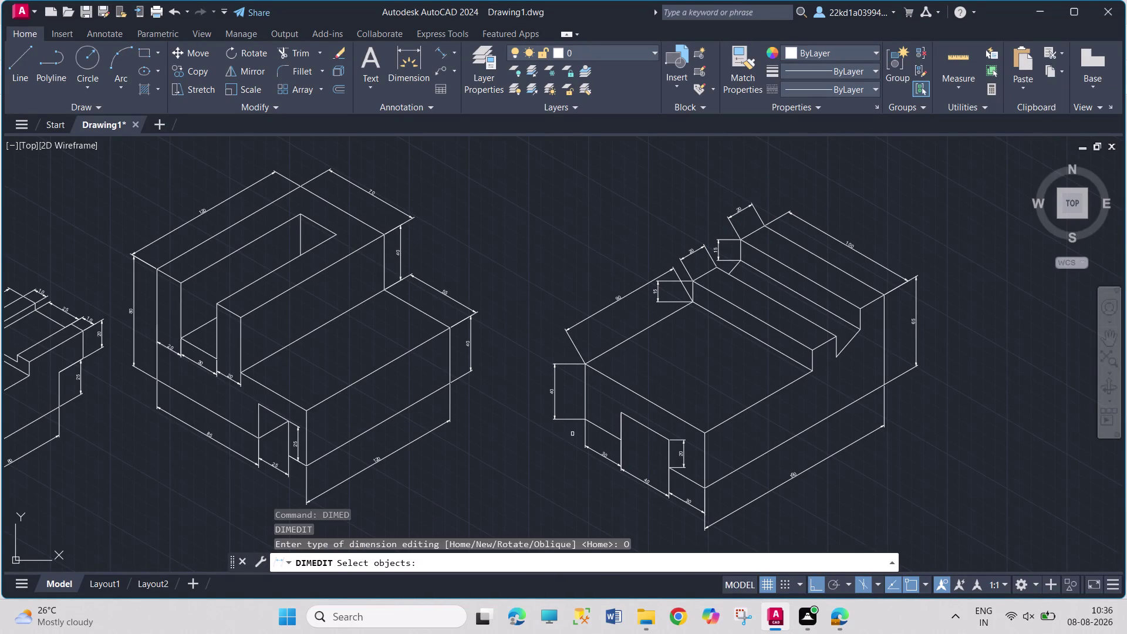
click(553, 402)
click(613, 300)
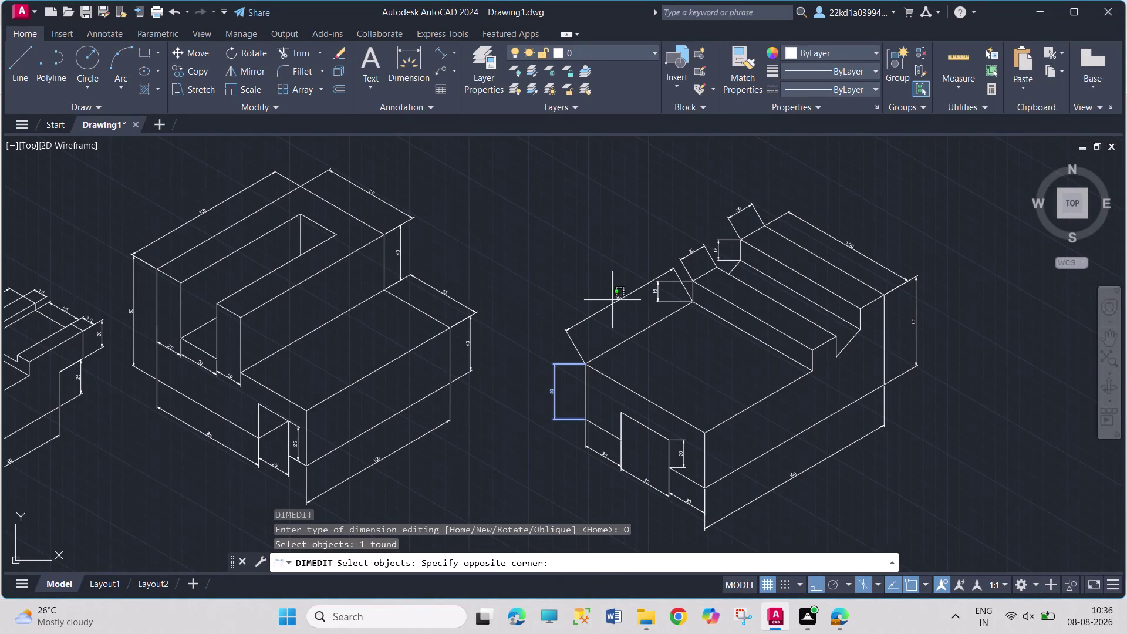
click(616, 298)
click(615, 298)
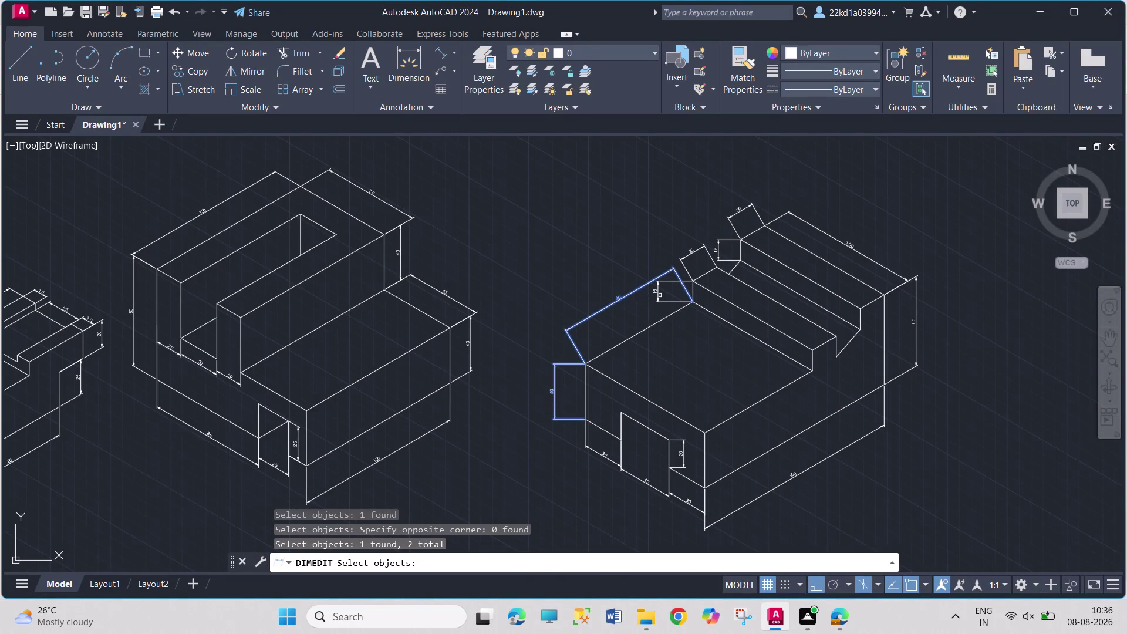
click(655, 292)
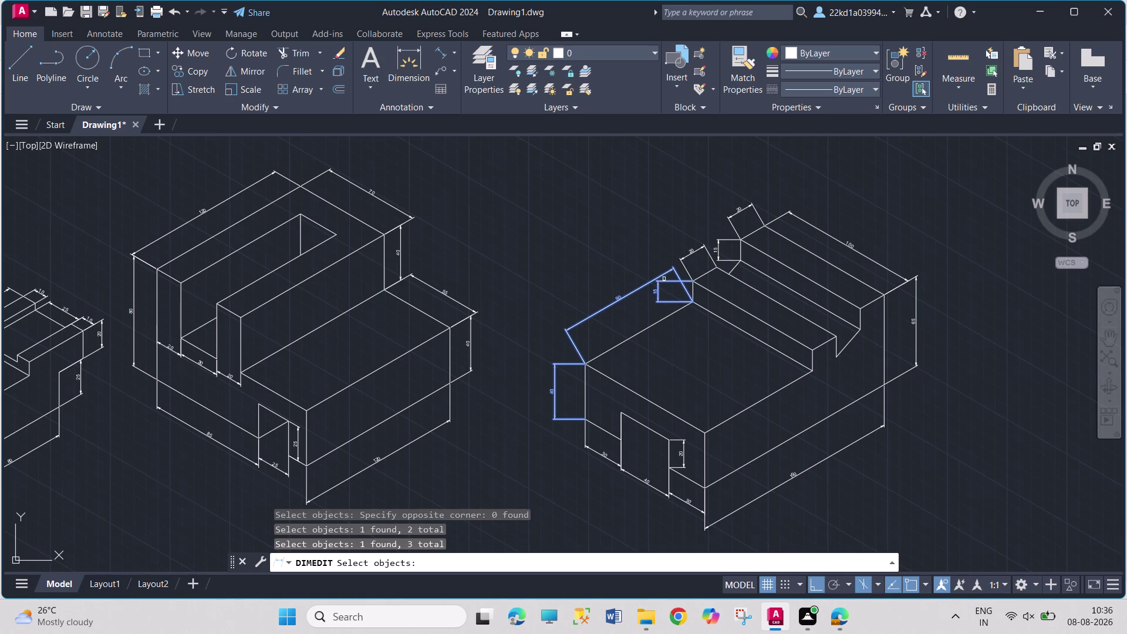
click(695, 251)
click(719, 255)
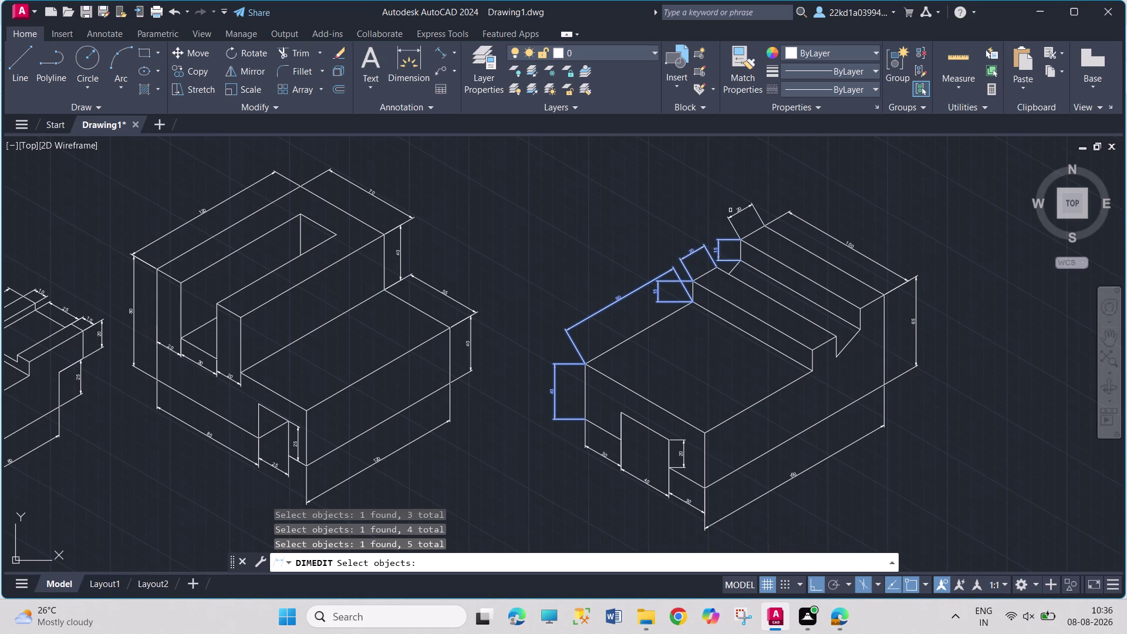
click(737, 212)
key(Return)
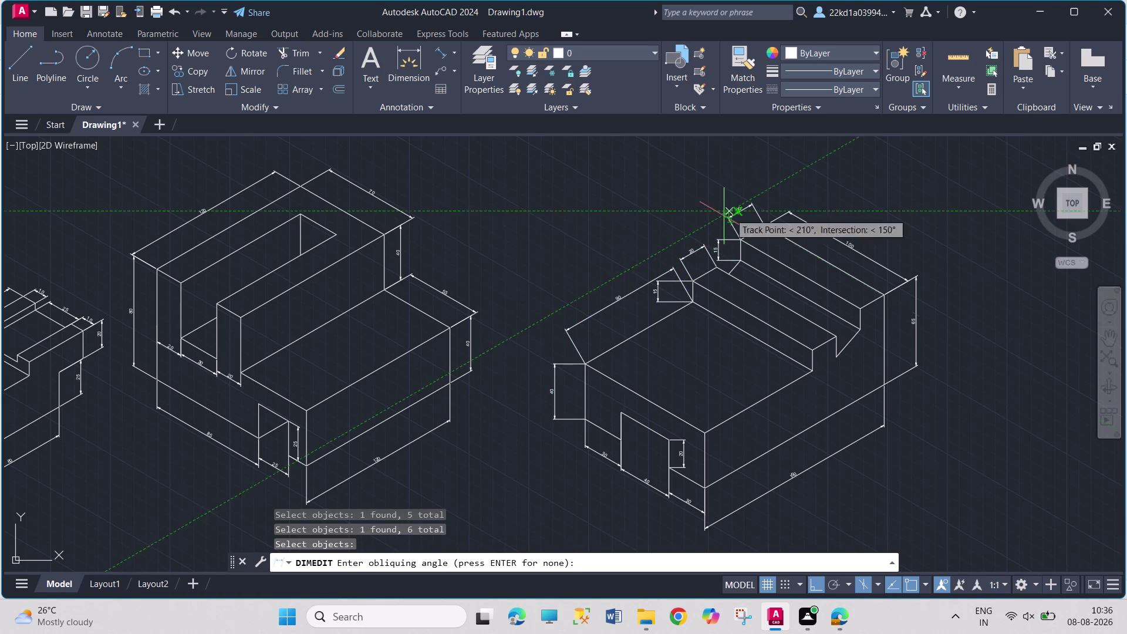
drag(705, 432, 692, 426)
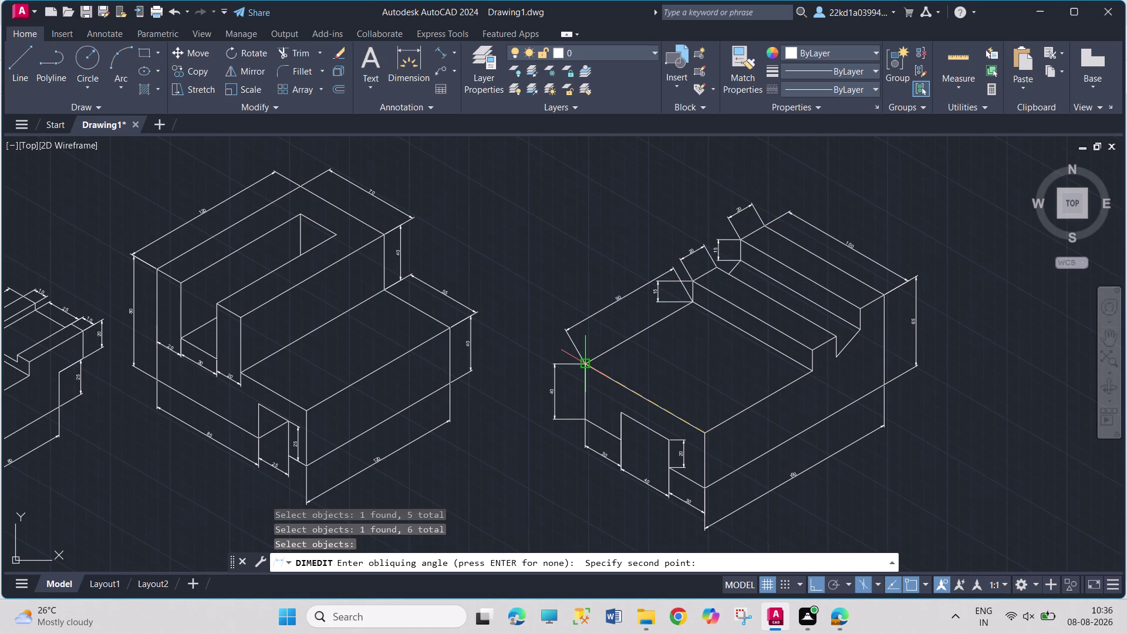
click(584, 365)
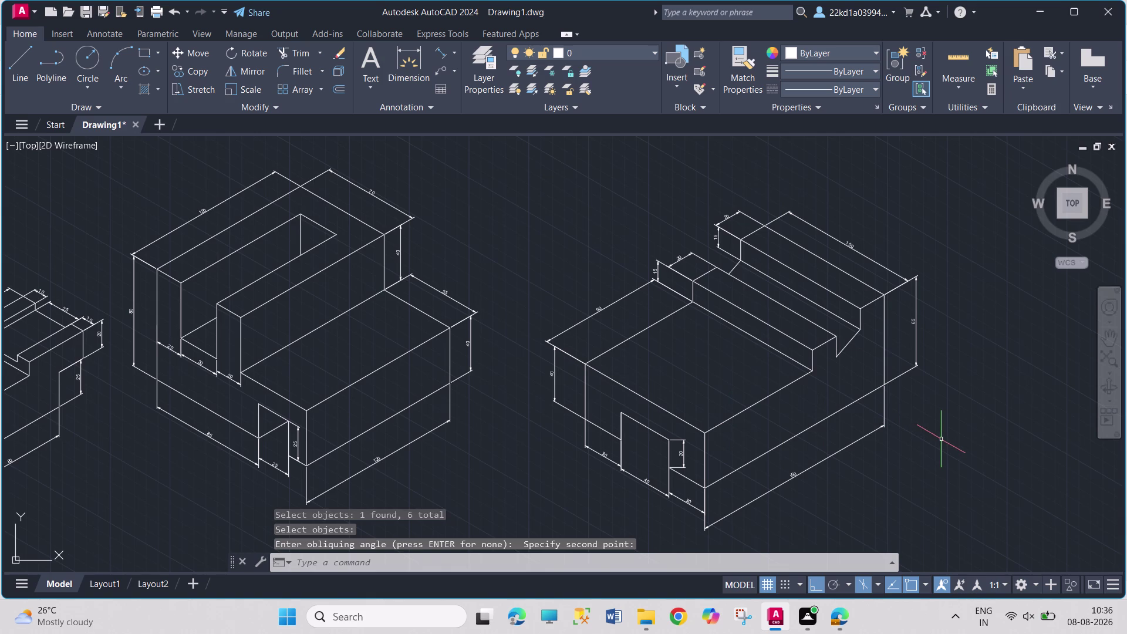
Slant the remaining front vertical dimension along an isometric edge.
text(DIM)
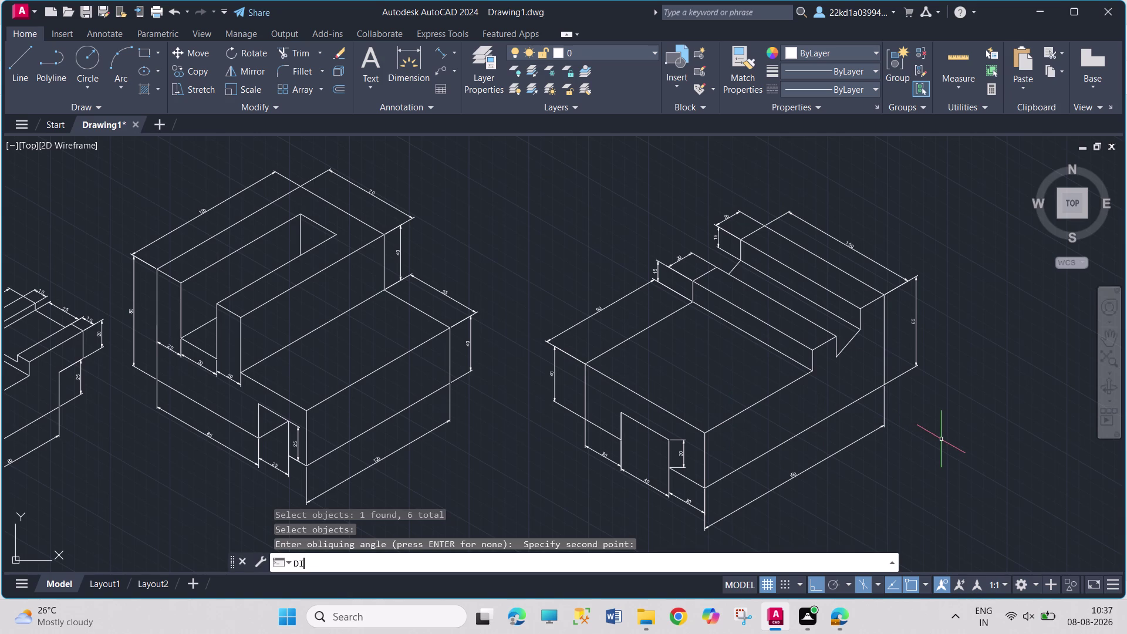
text(ED)
key(Return)
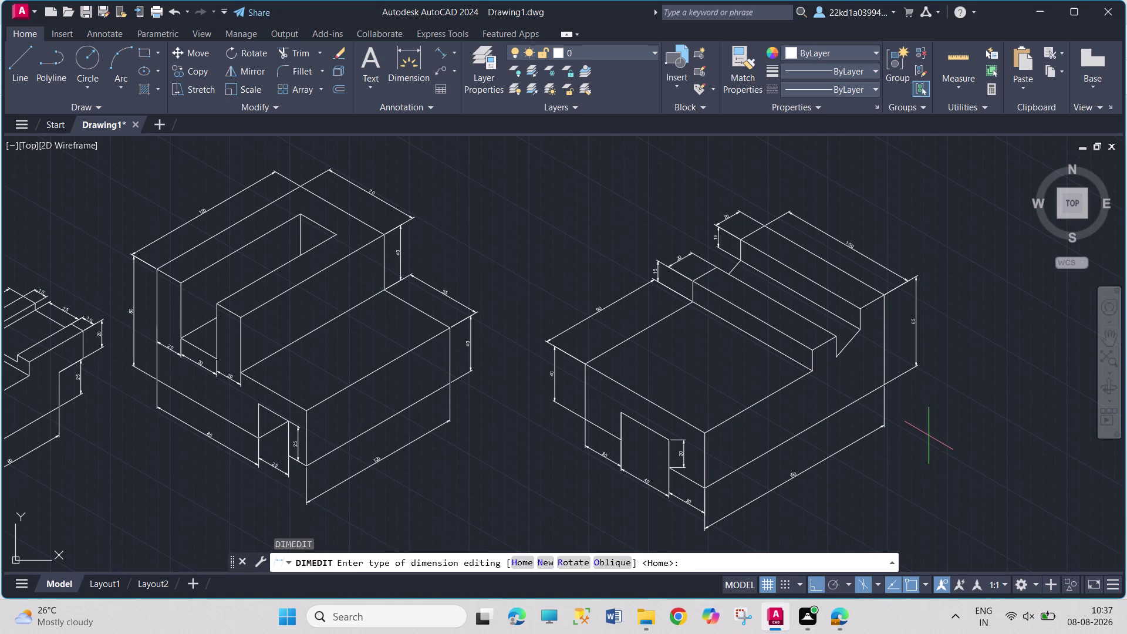
click(620, 559)
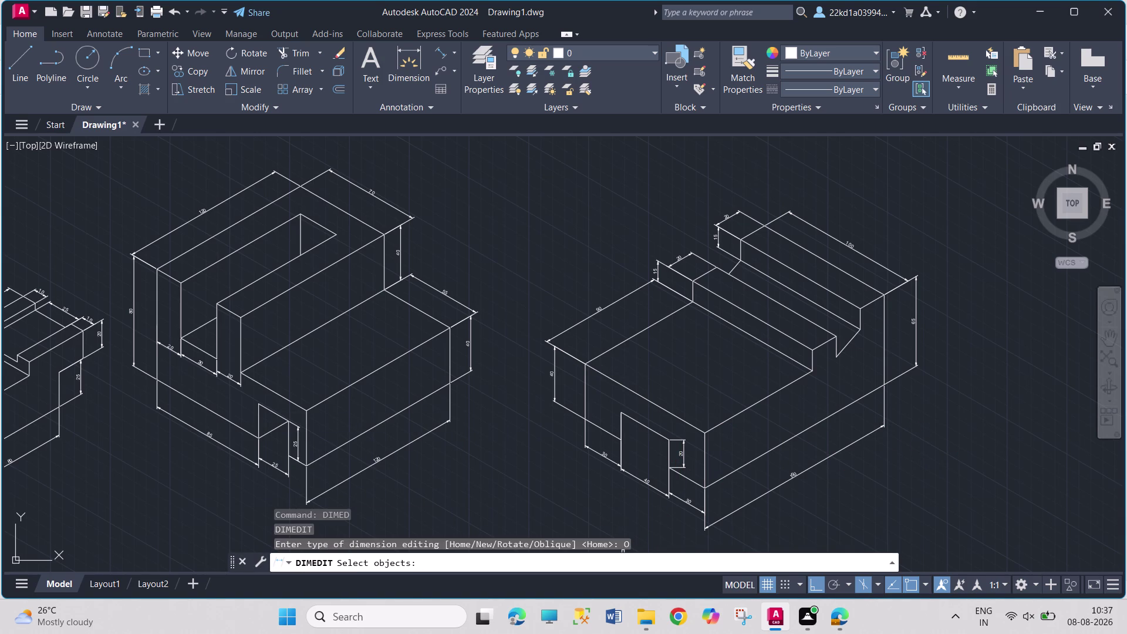
click(683, 455)
key(Return)
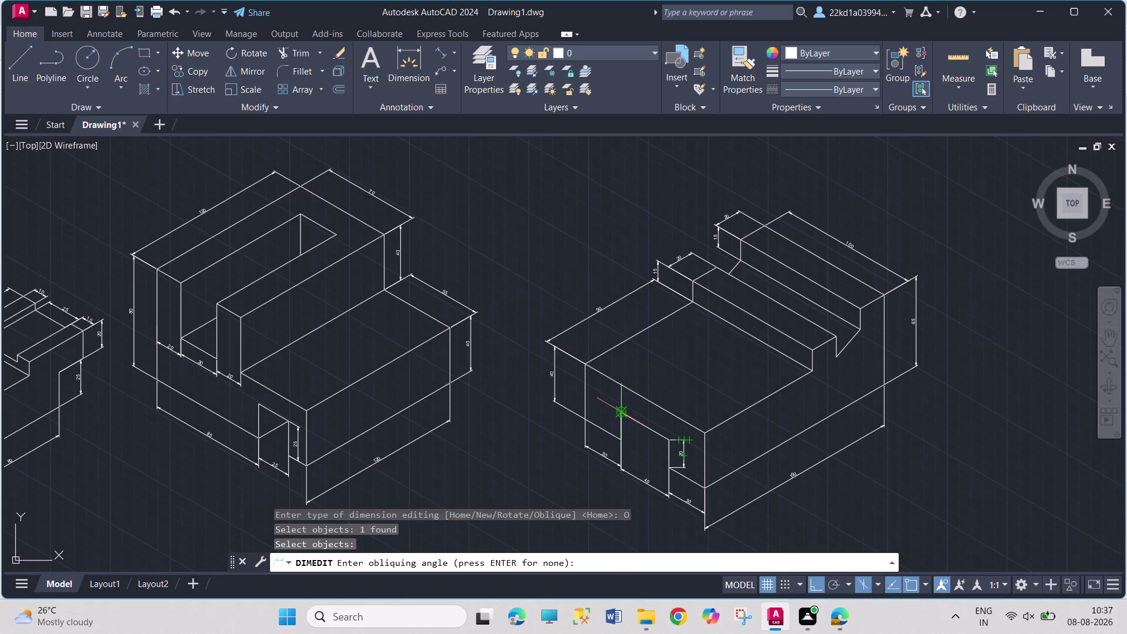
click(625, 413)
click(670, 441)
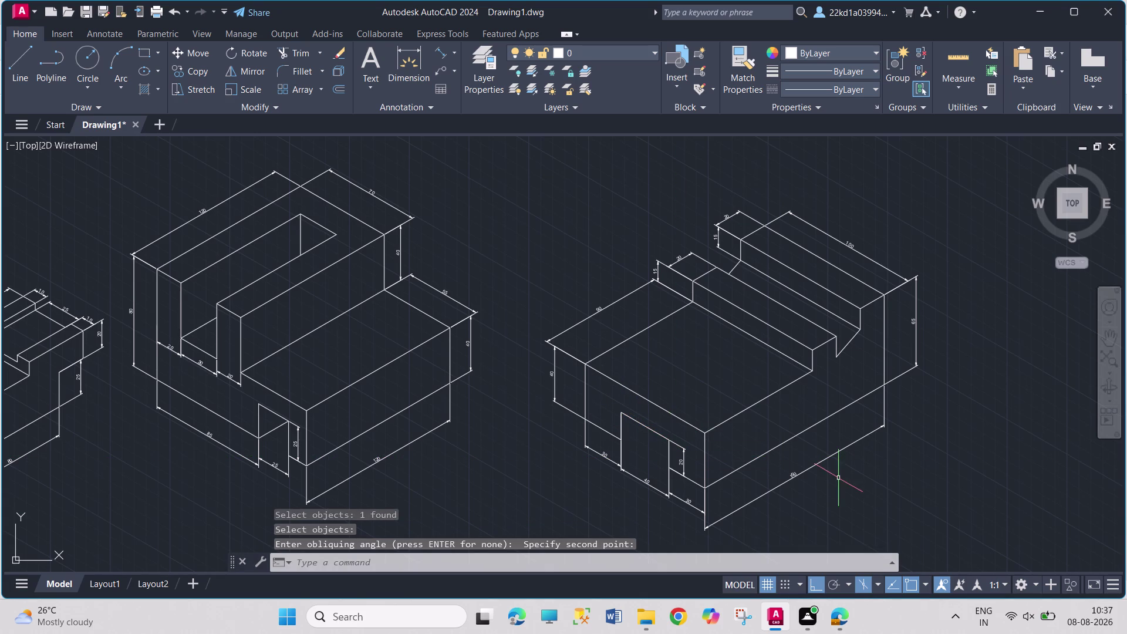
Pan and zoom across the dimensioned isometric models to inspect the leftmost ones.
scroll(up, 3)
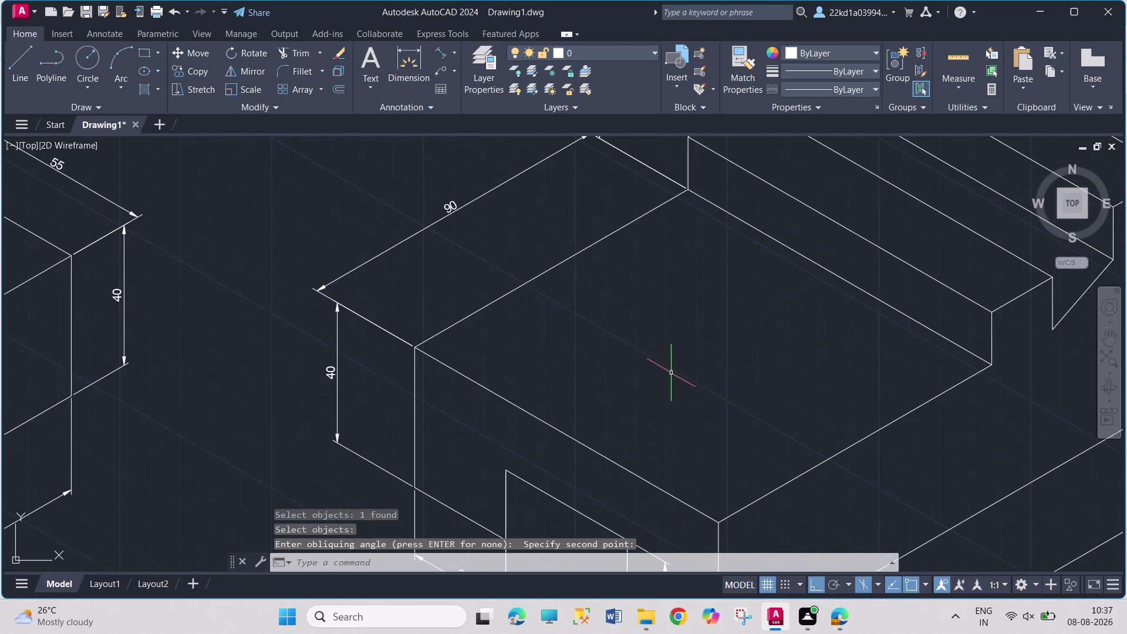
scroll(down, 3)
middle_drag(576, 339, 734, 348)
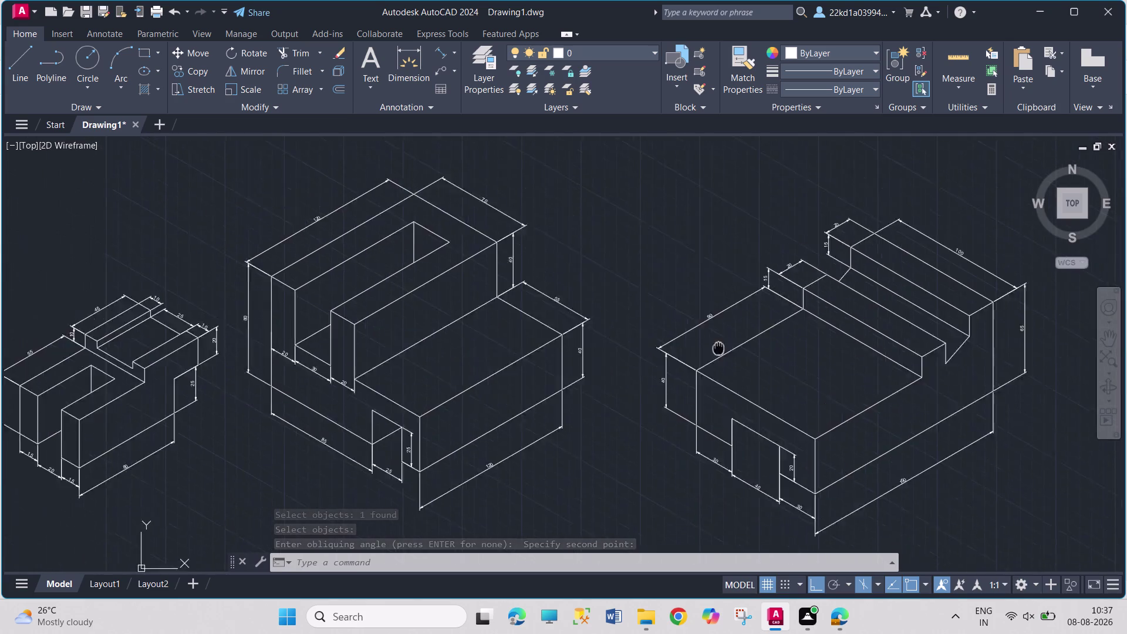
middle_drag(733, 348, 860, 348)
middle_drag(469, 387, 841, 376)
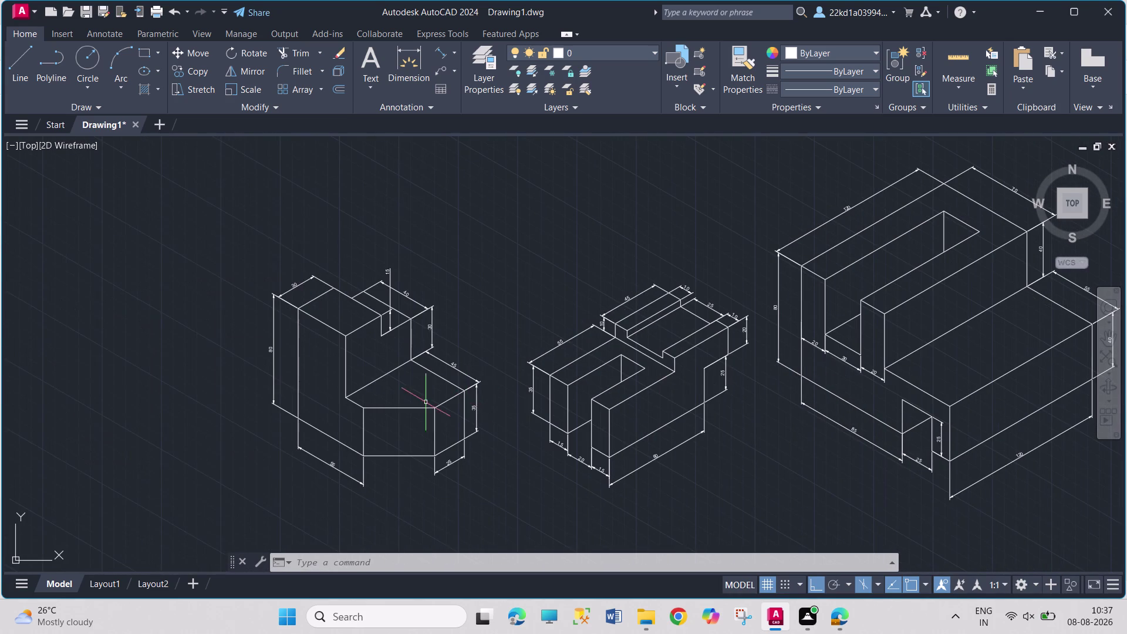
scroll(up, 3)
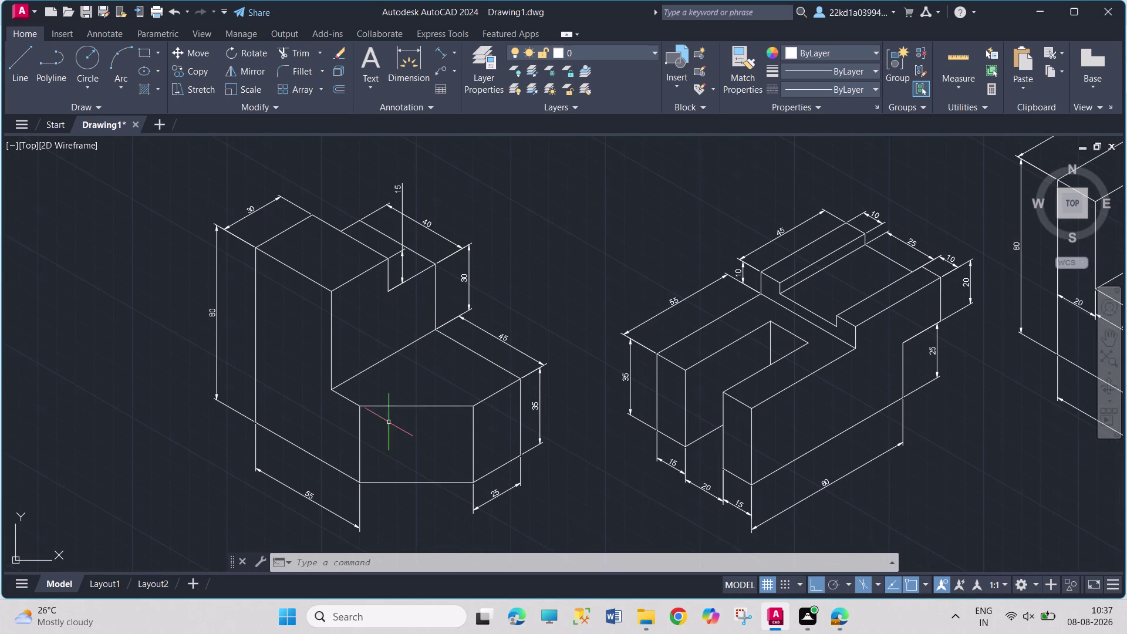
middle_drag(358, 417, 552, 393)
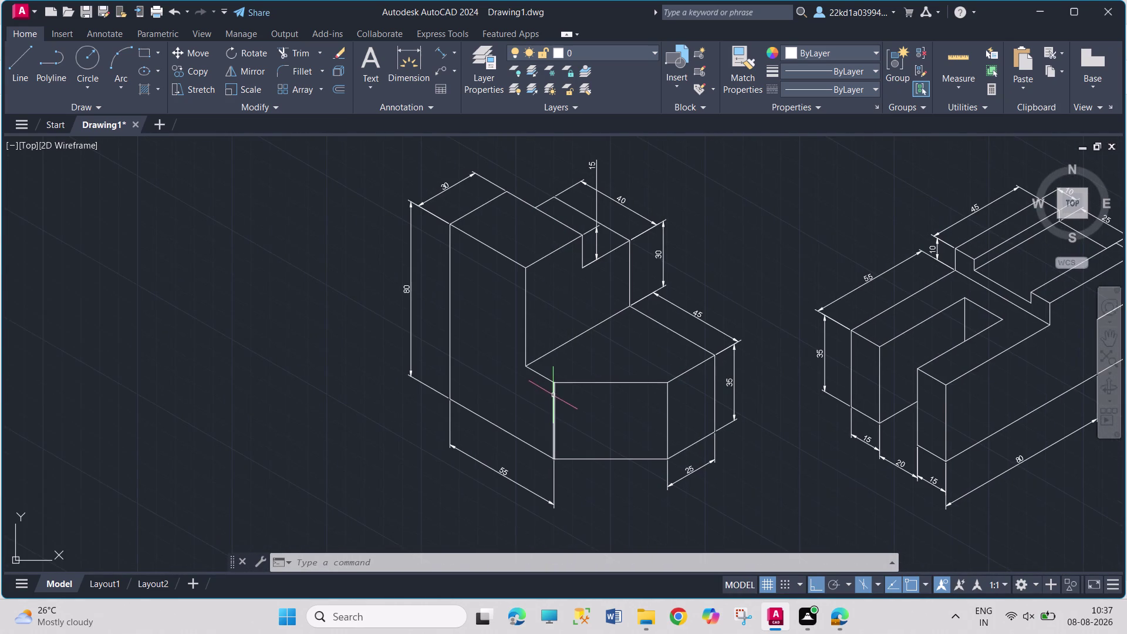
scroll(down, 3)
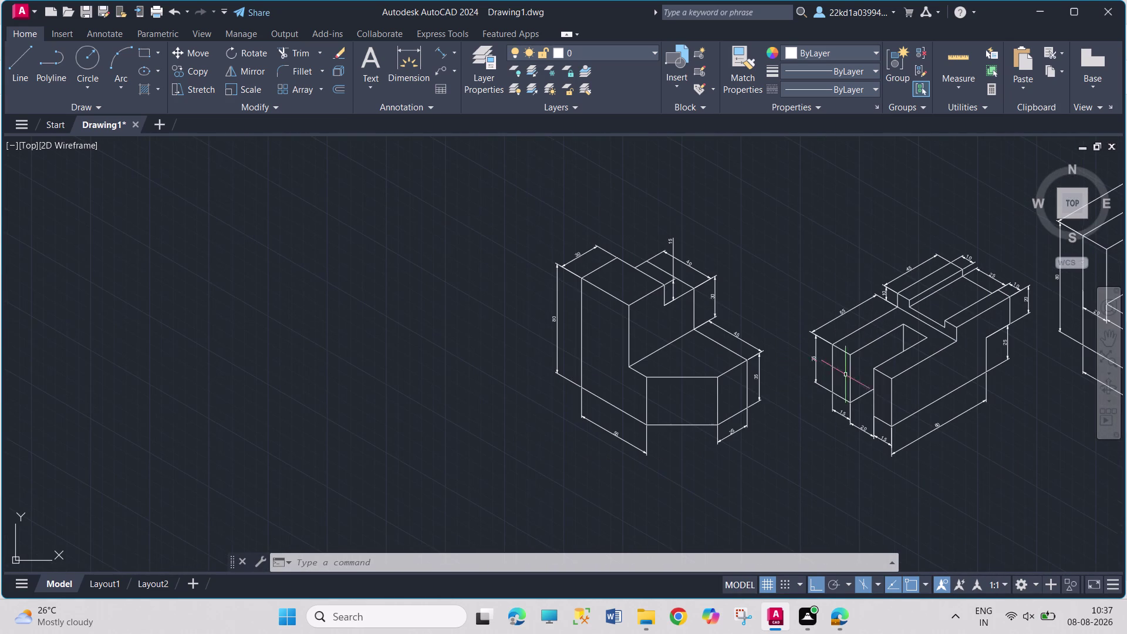
Centre all four isometric models in view, then switch to the Layout1 sheet.
middle_drag(846, 375, 453, 403)
middle_drag(631, 410, 520, 408)
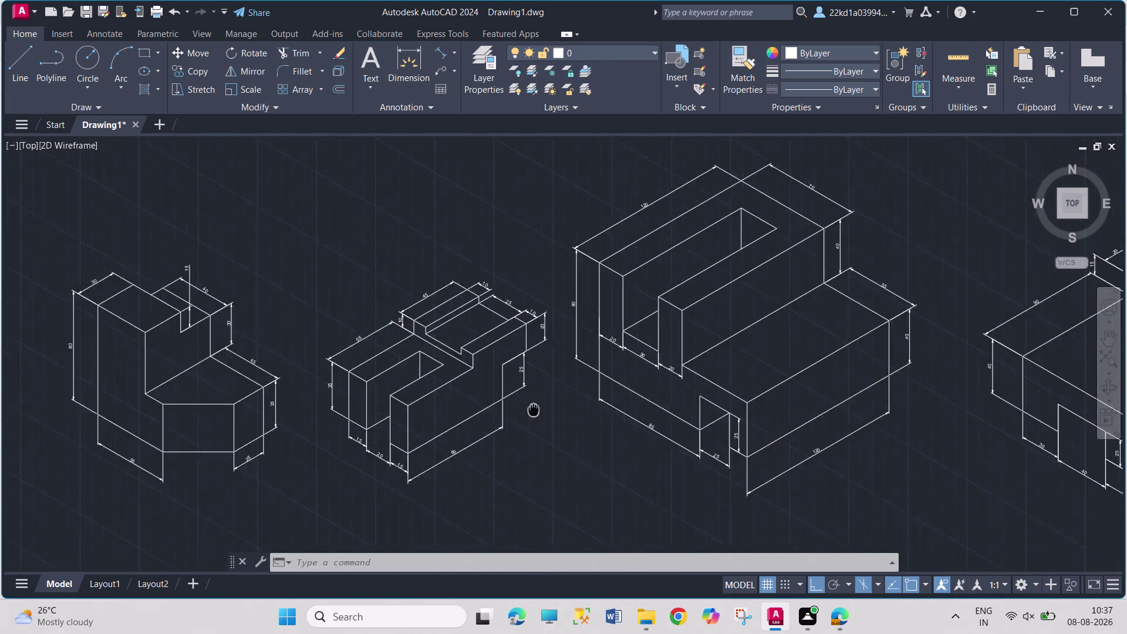
middle_drag(520, 409, 424, 409)
scroll(down, 3)
middle_drag(715, 366, 613, 380)
scroll(up, 3)
scroll(down, 3)
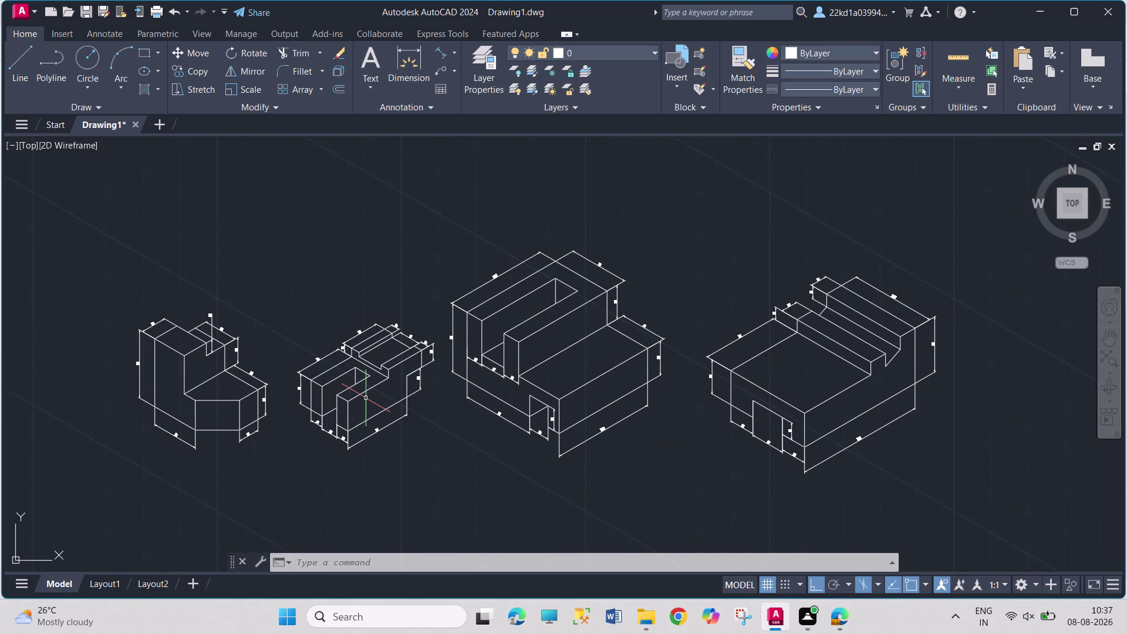
click(112, 590)
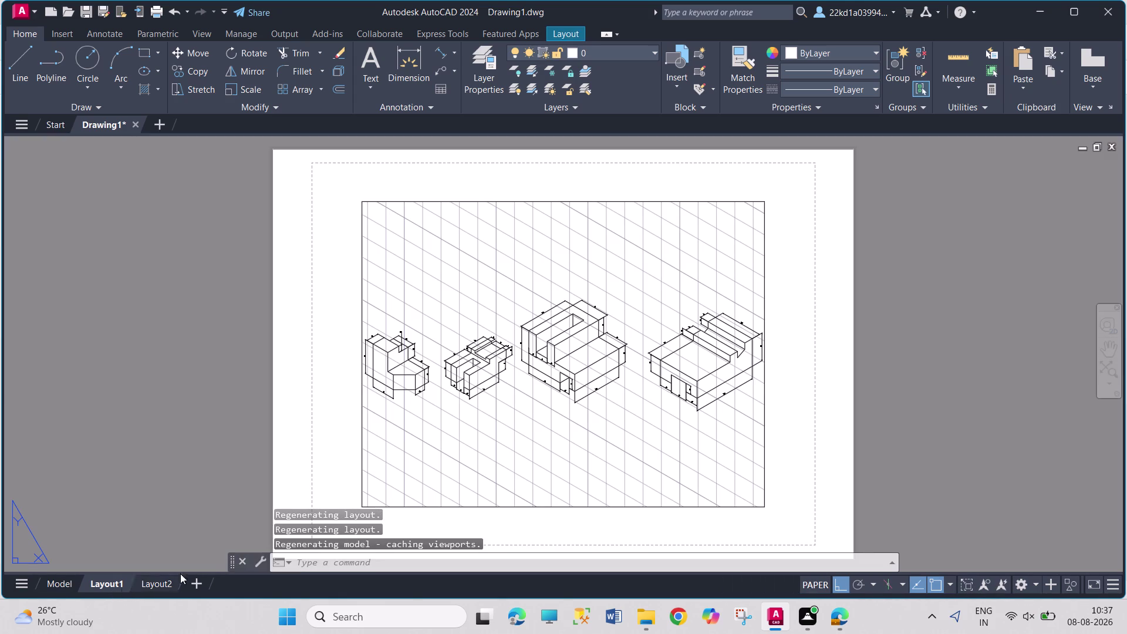
Erase the default Layout1 viewport and open the Page Setup Manager from the Layout tab.
right_click(752, 202)
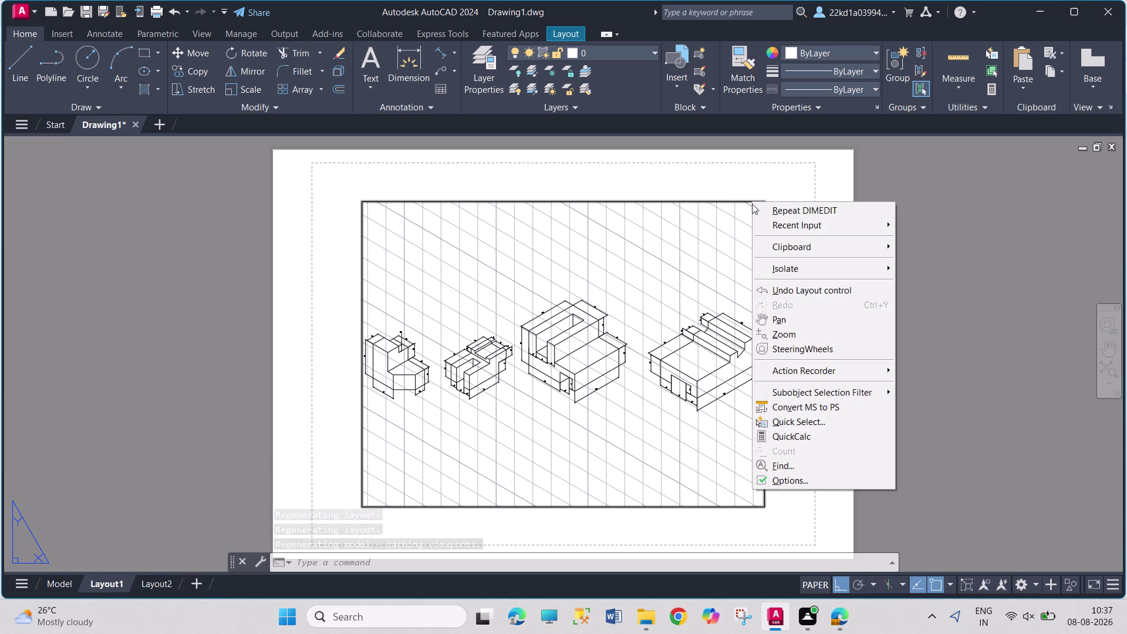
click(742, 203)
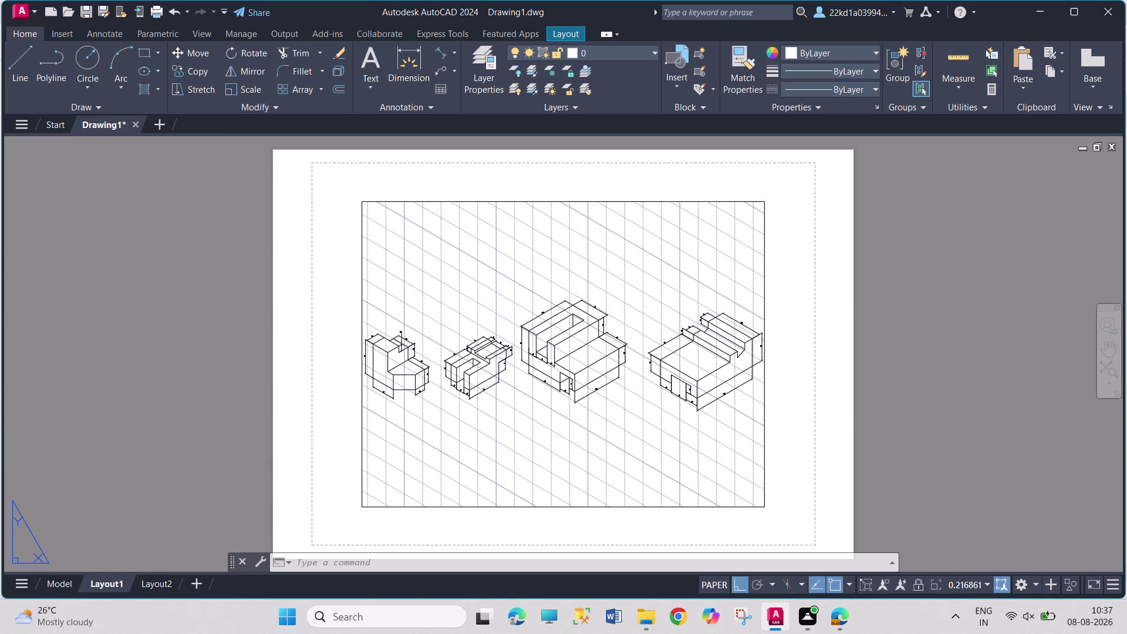
key(Delete)
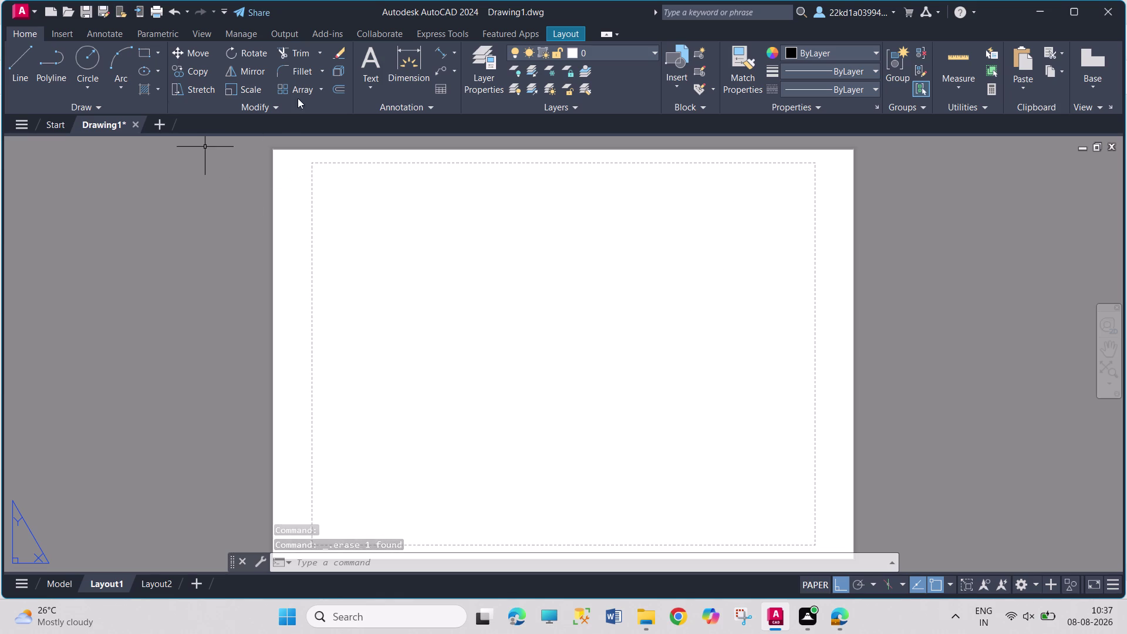
click(555, 36)
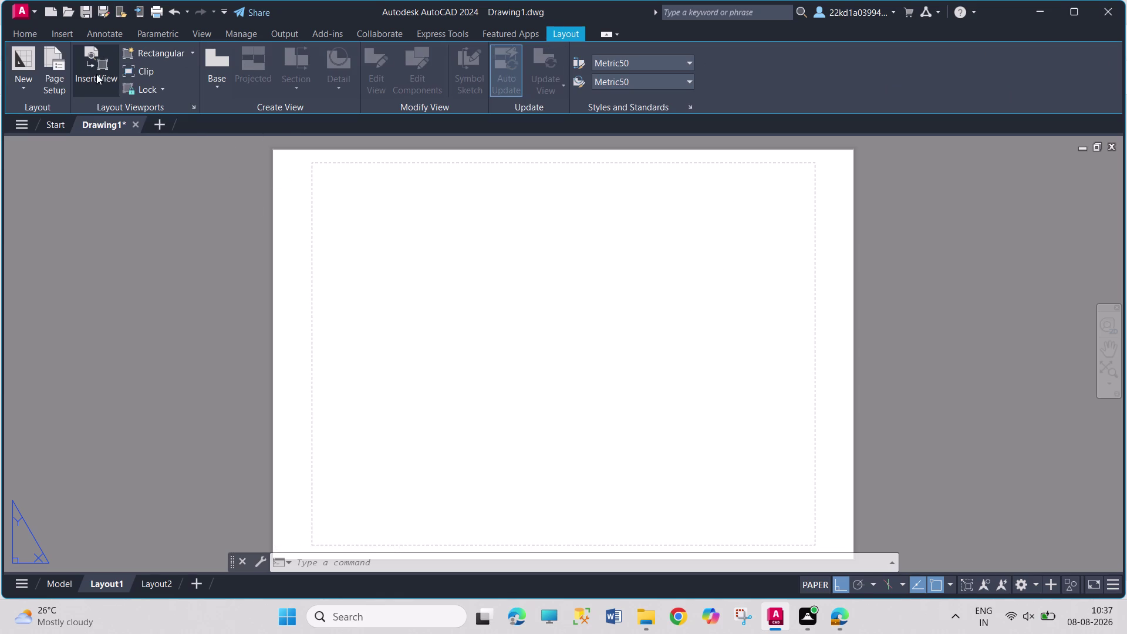
click(54, 83)
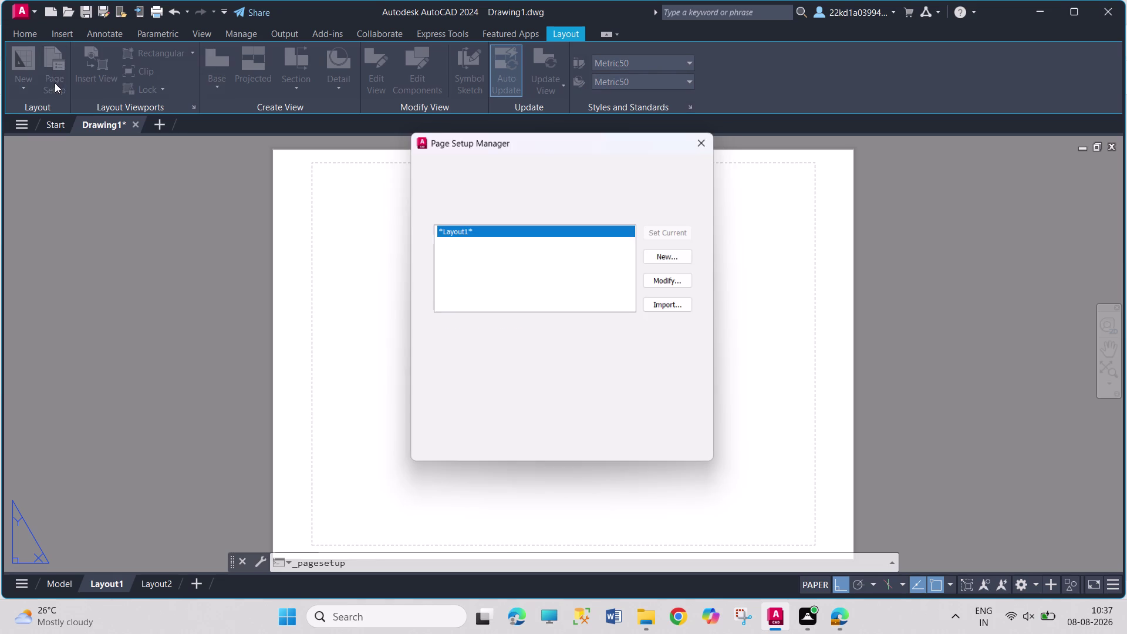
Modify Layout1's page setup to ISO full bleed A3 paper and close the manager.
click(674, 280)
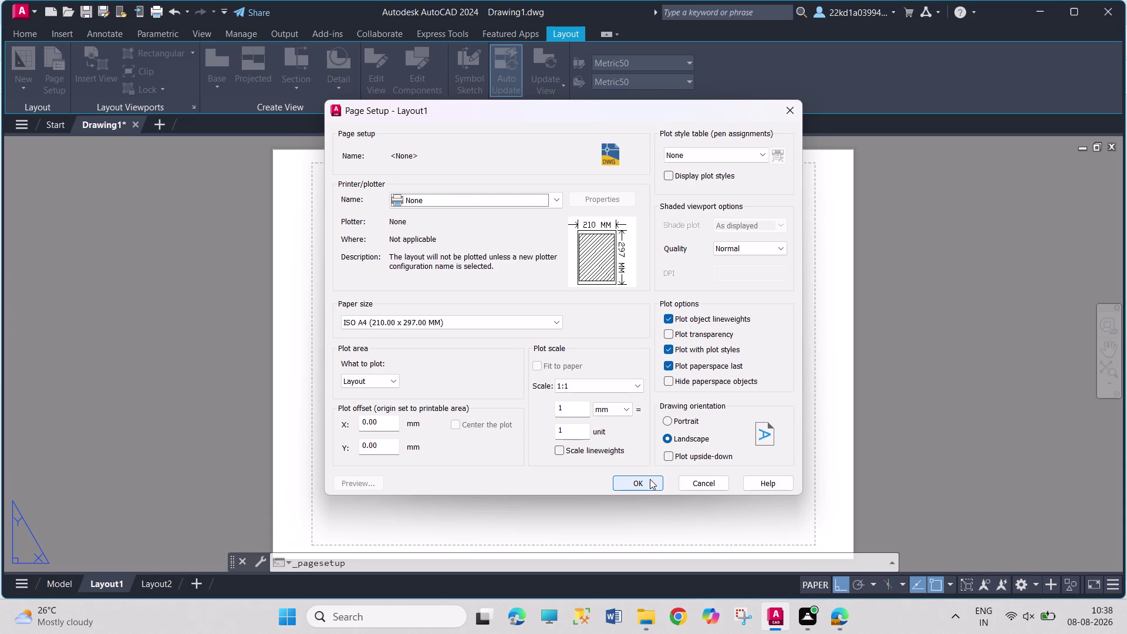
click(551, 318)
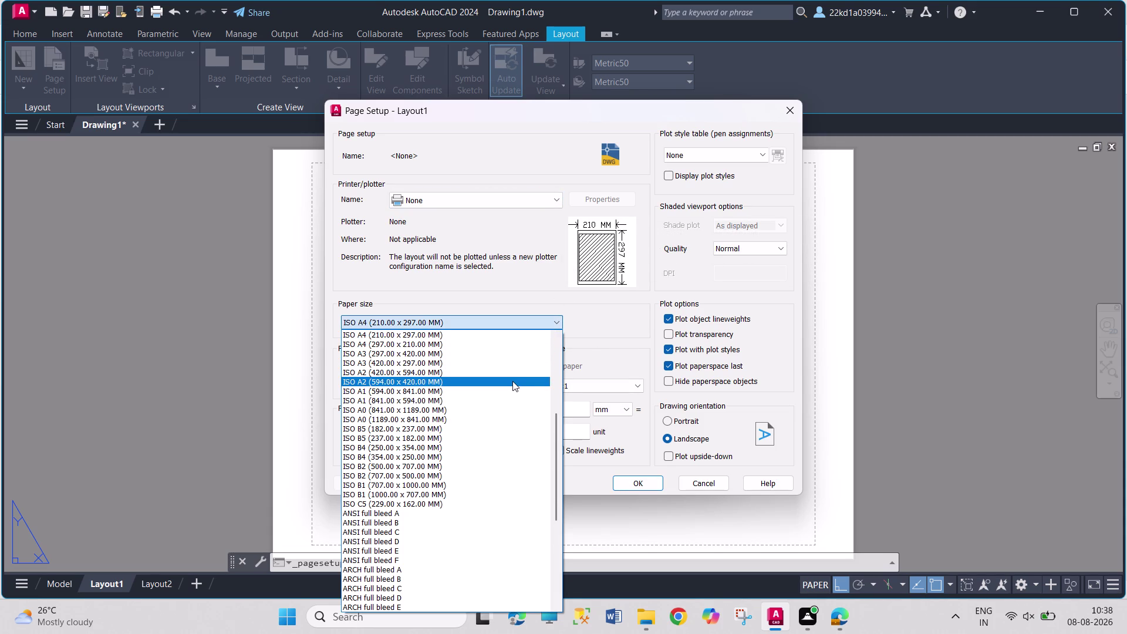
scroll(down, 3)
scroll(down, 3)
scroll(down, 3)
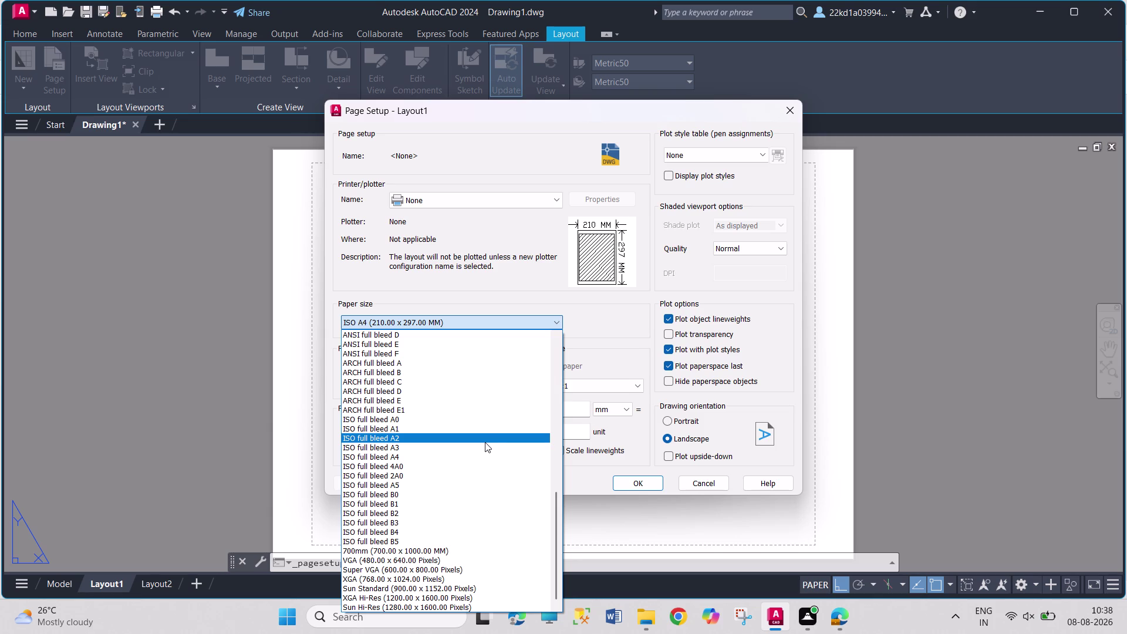
click(483, 445)
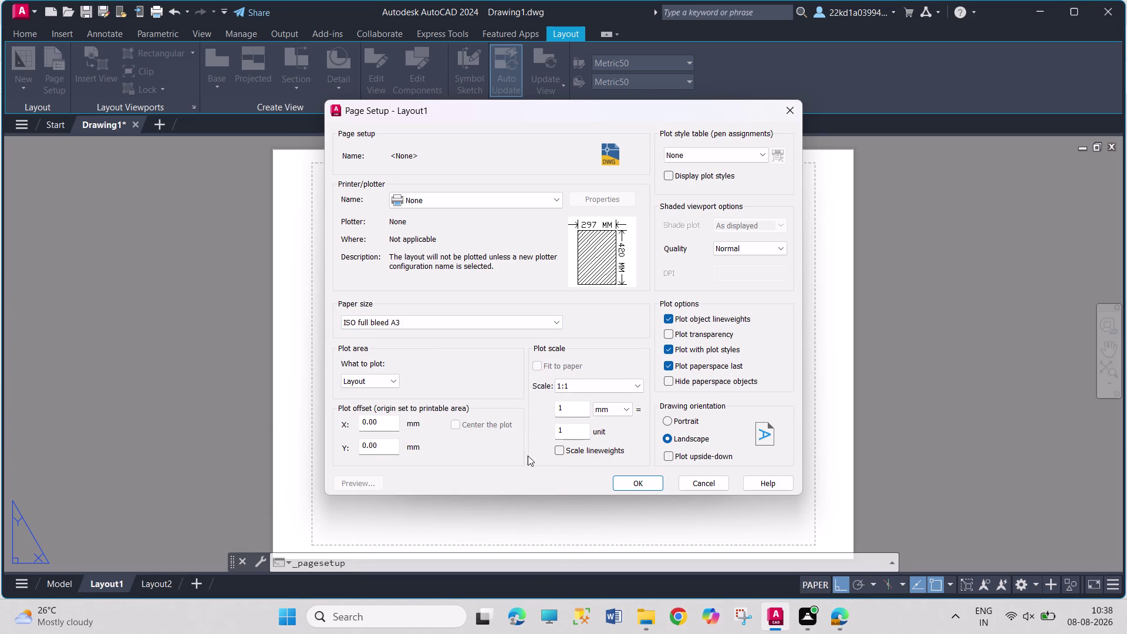
click(643, 480)
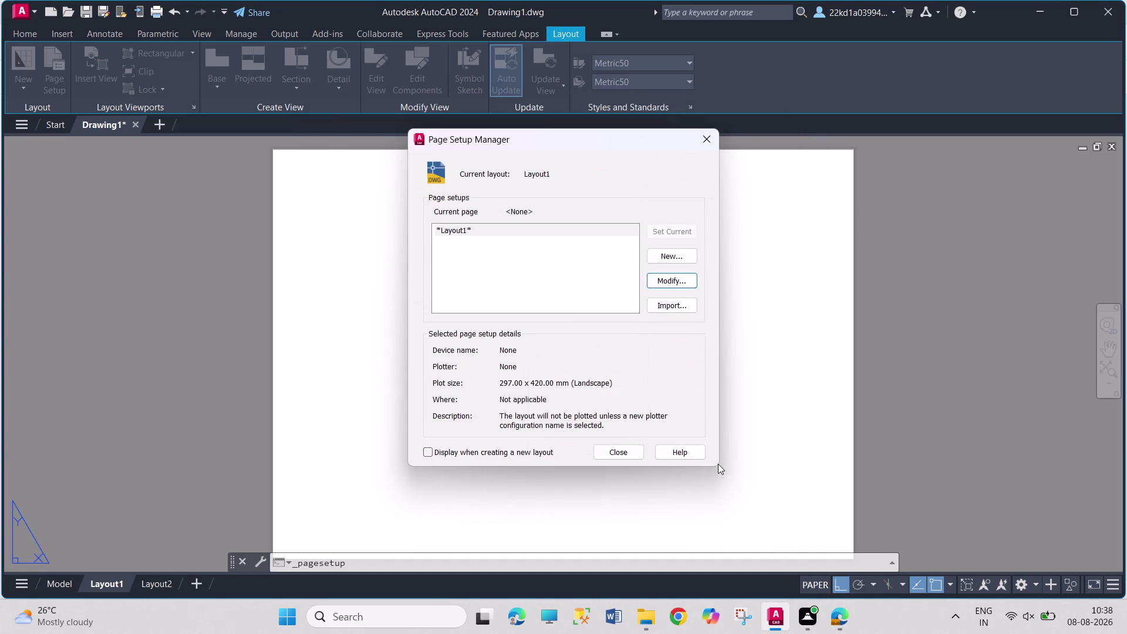
click(627, 454)
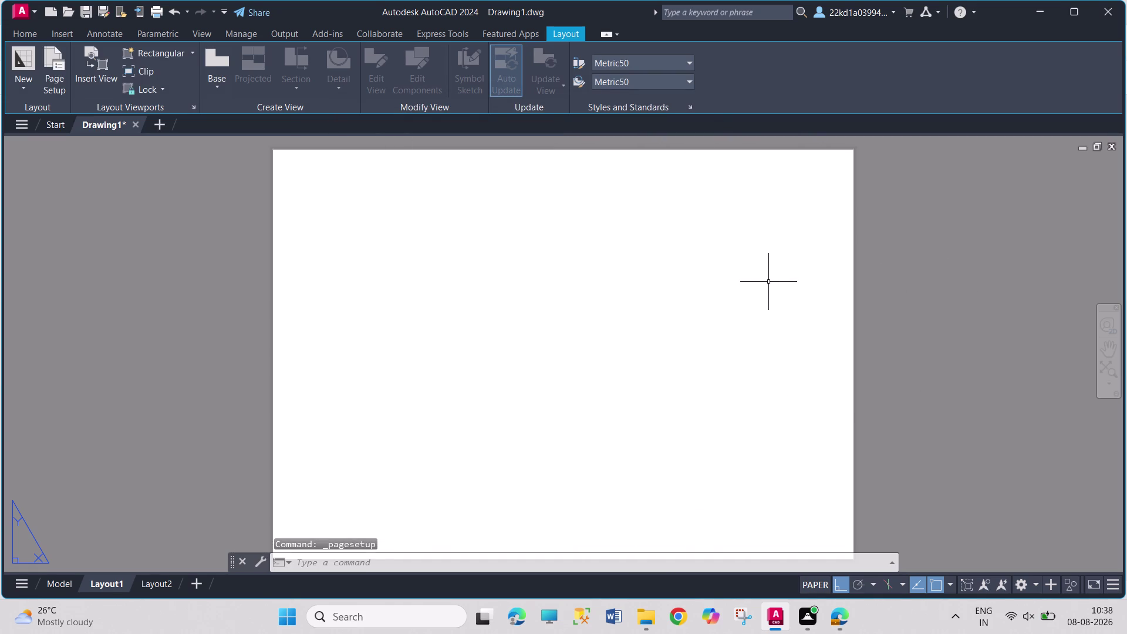
key(i)
key(Return)
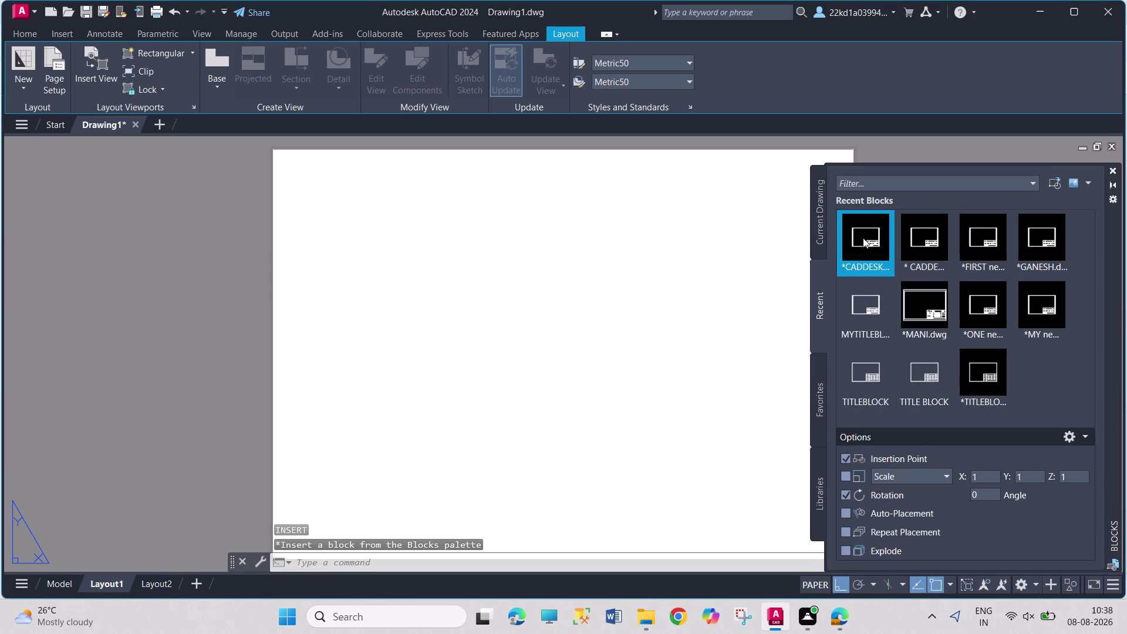
Insert the CADDESK title block onto the A3 sheet at point 0,0 with zero rotation.
click(855, 249)
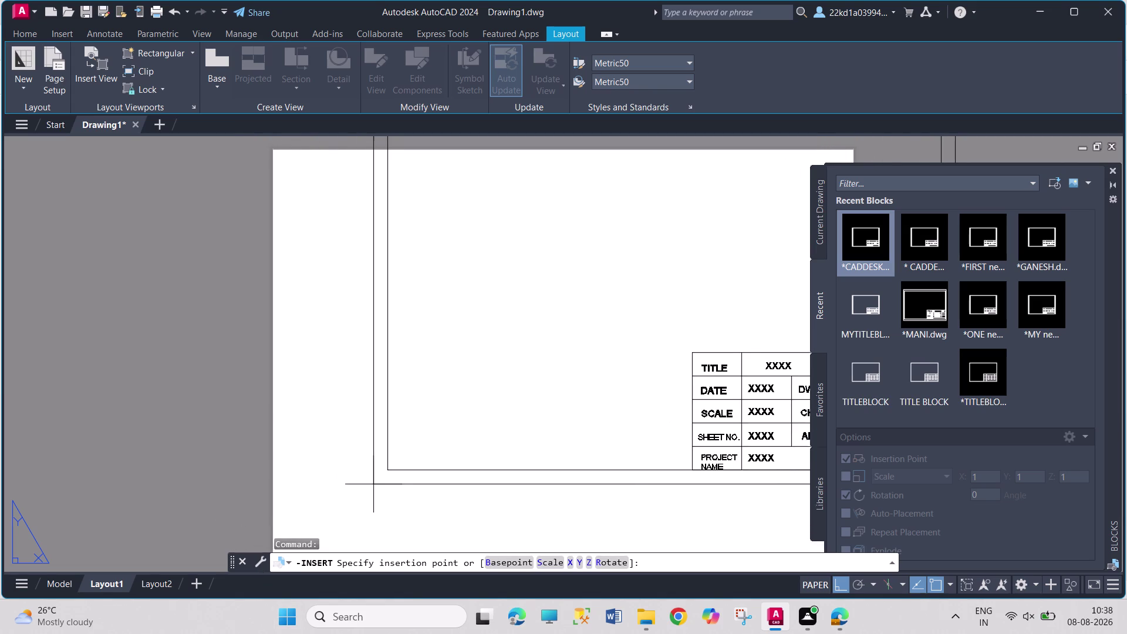
scroll(down, 3)
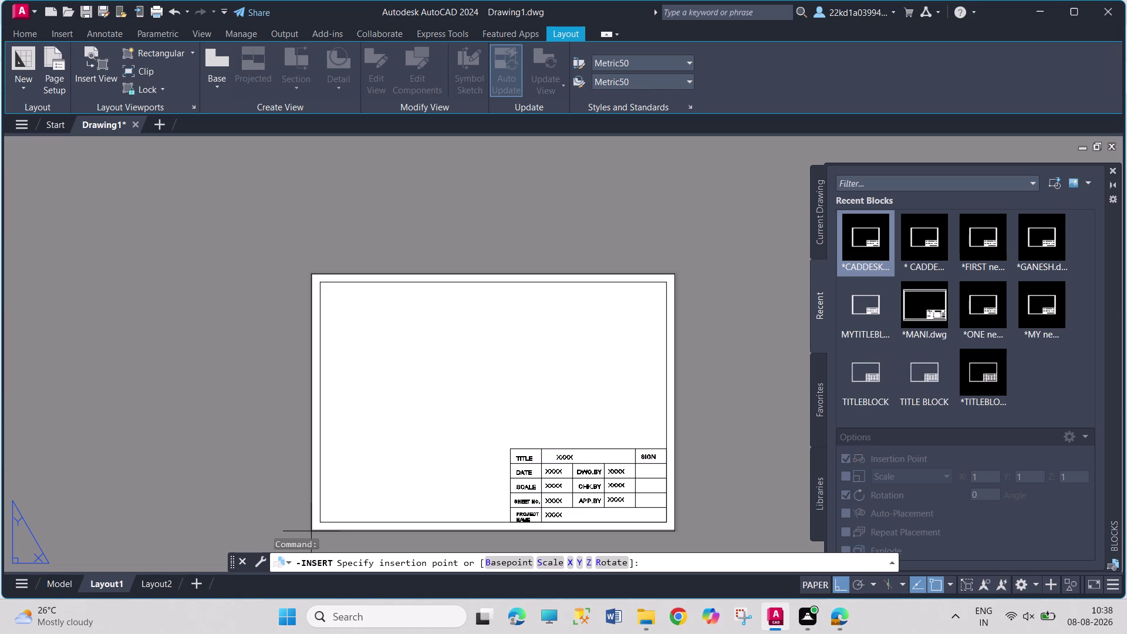
key(0)
text(,0)
key(Return)
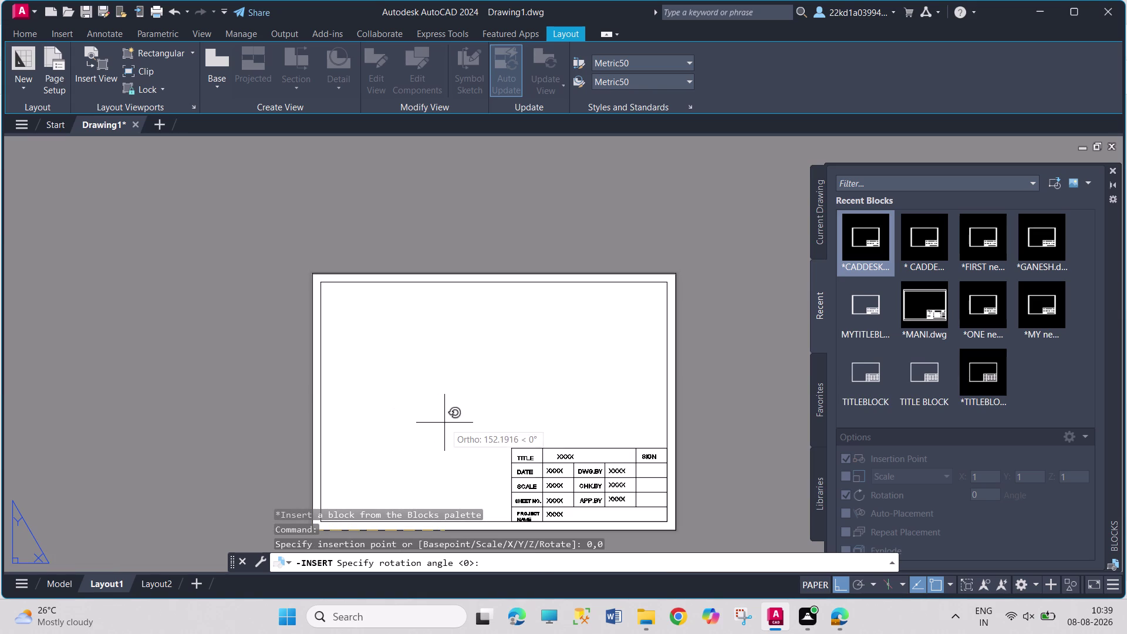
click(444, 423)
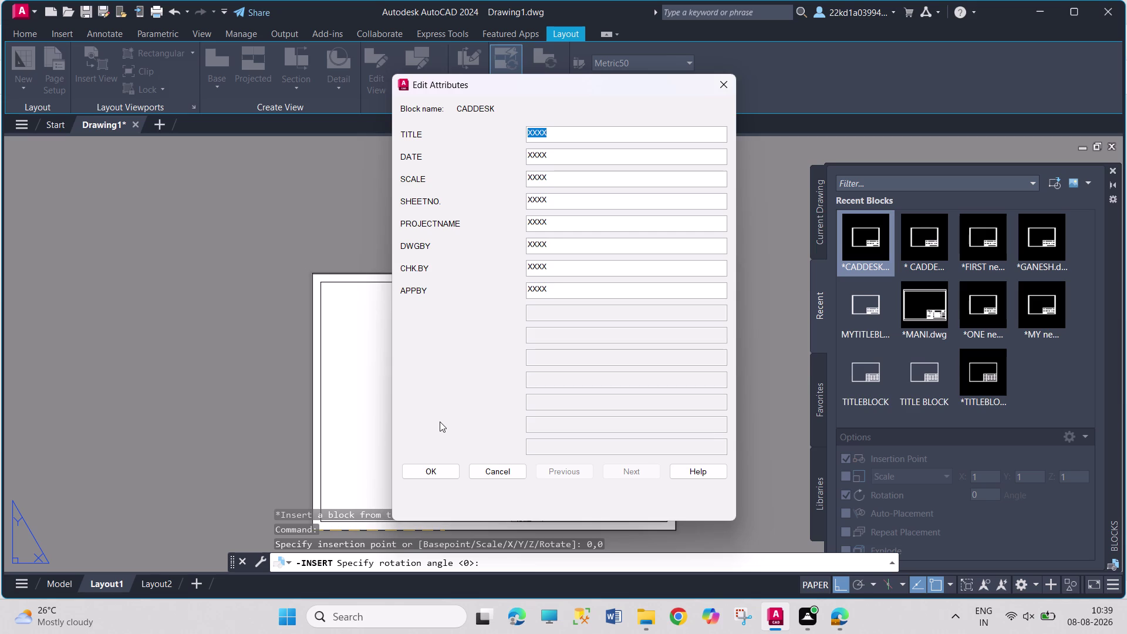
Enter ISOMETRIC as the title block's TITLE attribute.
text(I)
text(SO)
text(M)
text(ETRIC)
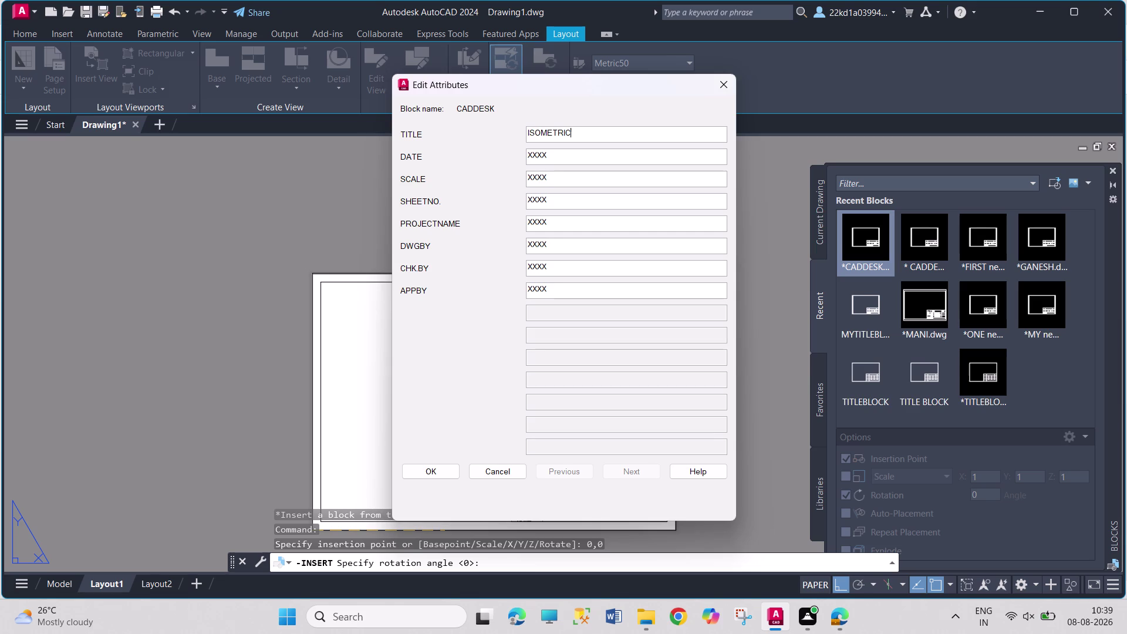
Set DATE to 08/08/2026 and SCALE to 1, then switch to File Explorer.
click(540, 155)
drag(553, 155, 512, 156)
text(08)
text(/0/)
key(BackSpace)
text(8/)
text(2026)
drag(562, 180, 497, 175)
key(1)
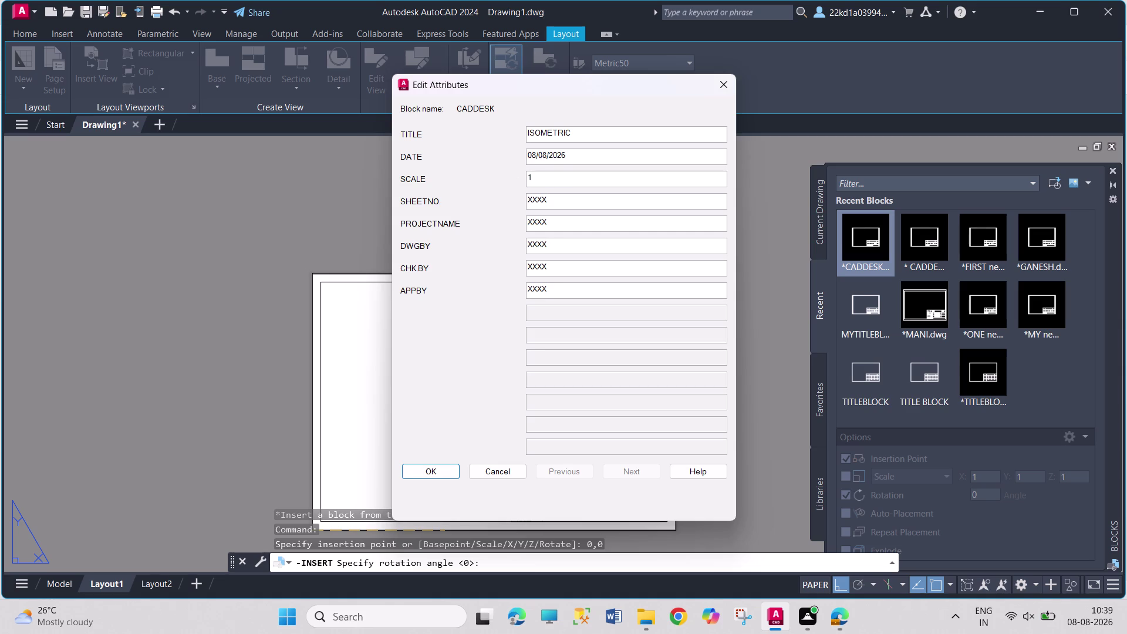
click(645, 611)
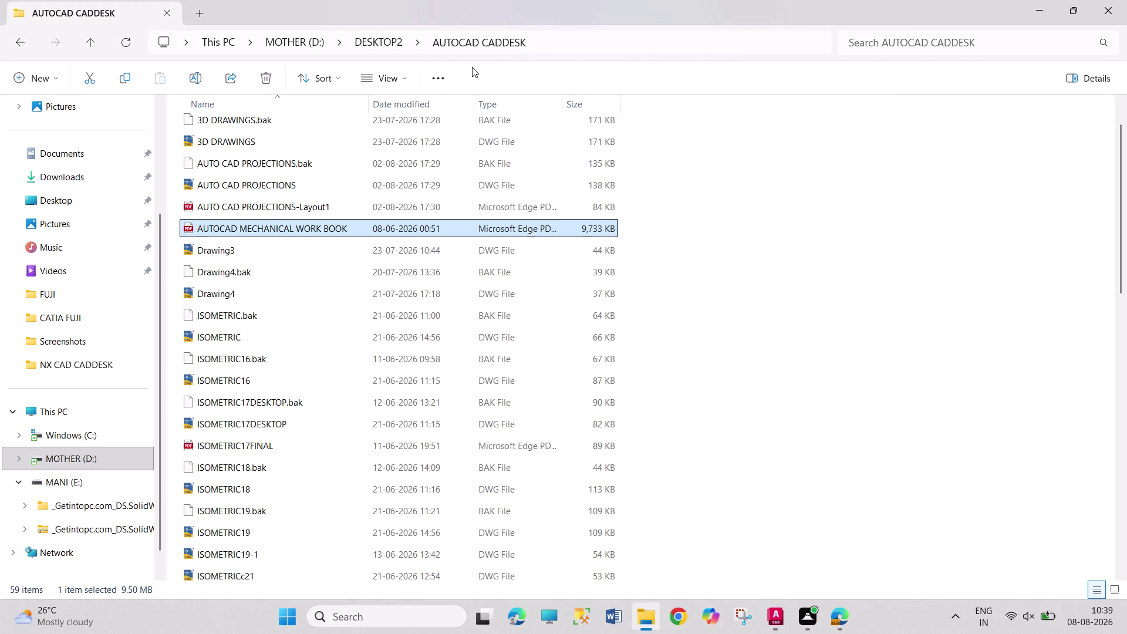
click(543, 46)
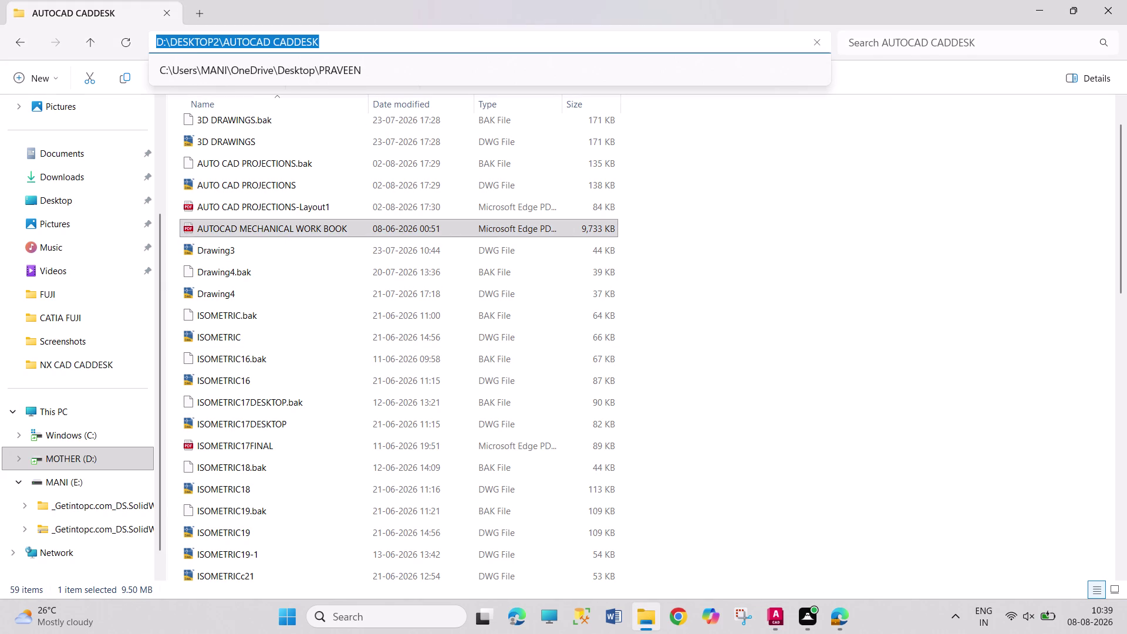
click(165, 43)
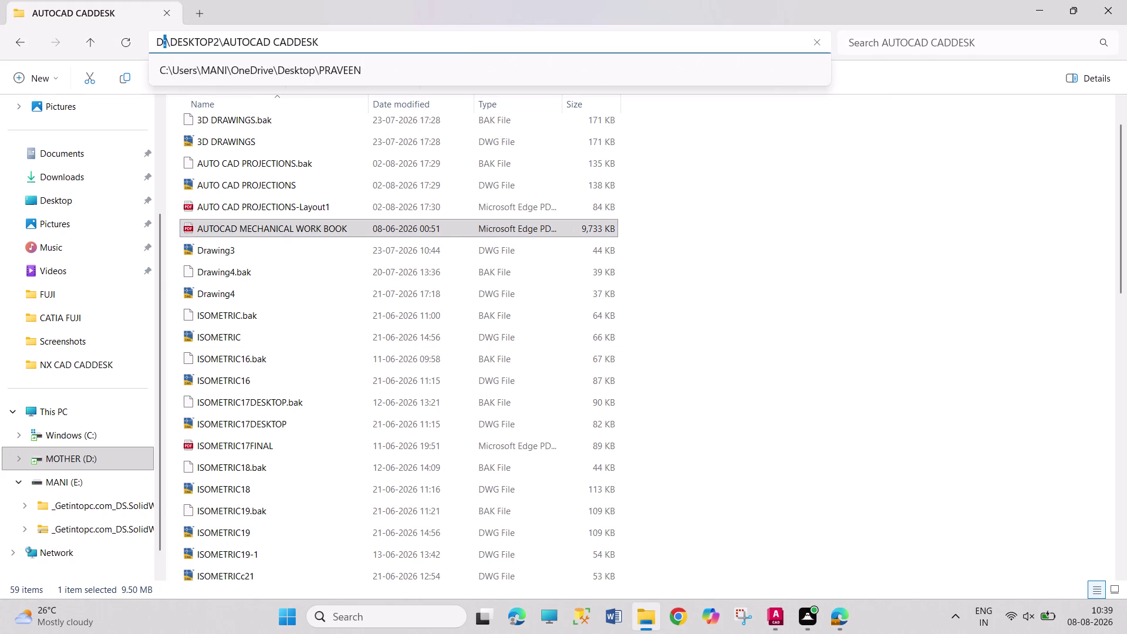
key(ctrl+c)
click(391, 40)
click(787, 213)
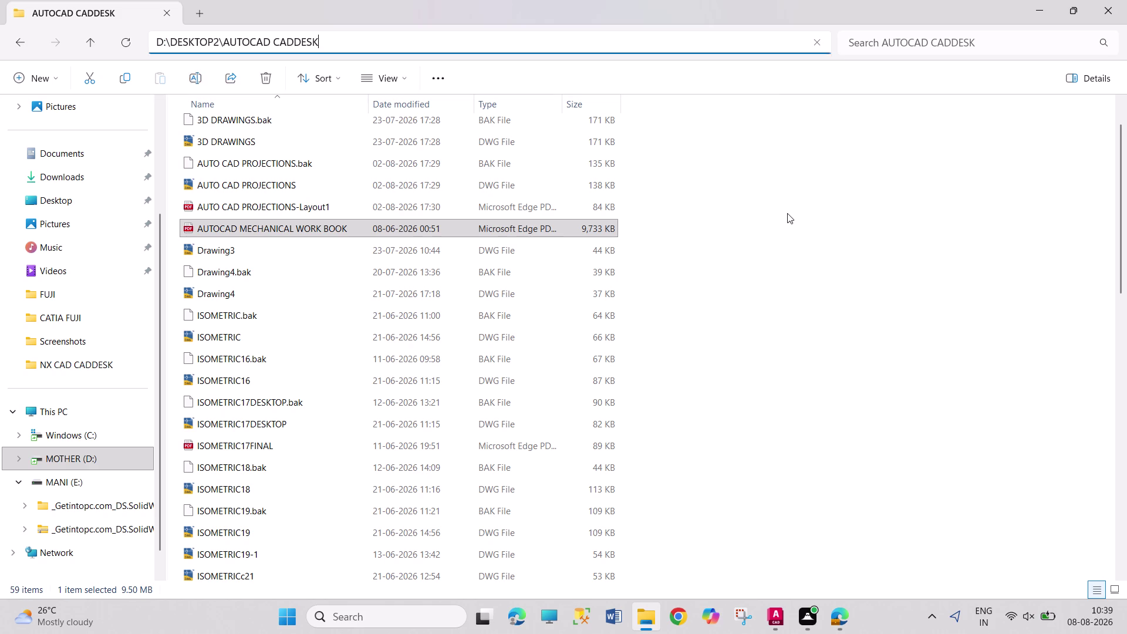
click(784, 618)
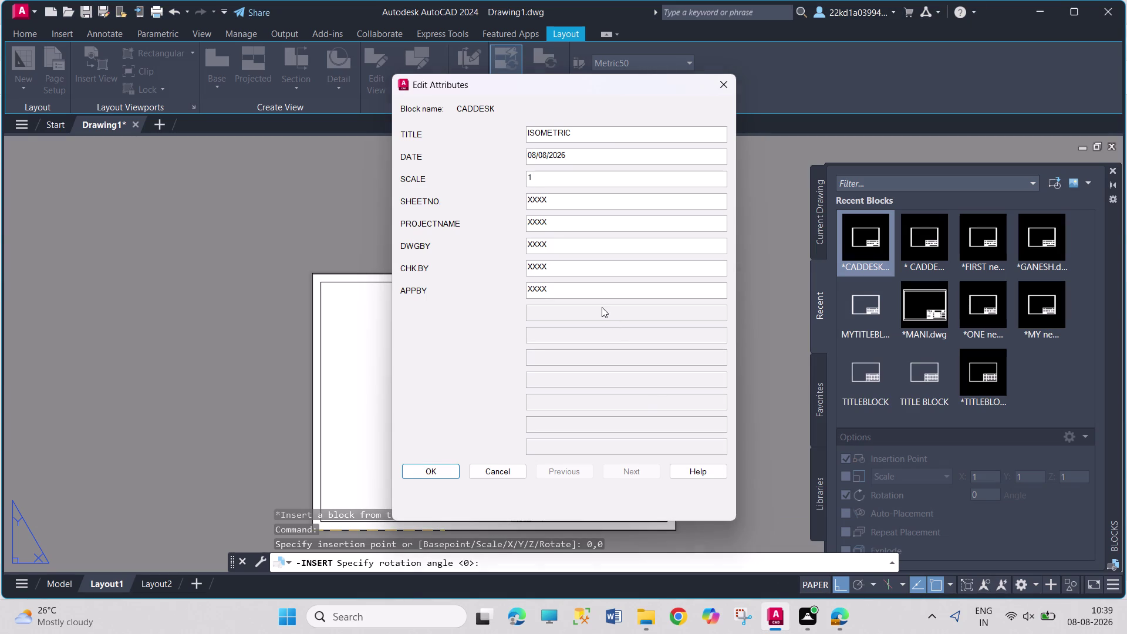
Set the SCALE attribute to 1:1 and SHEETNO. to 1.
key(ctrl+v)
key(1)
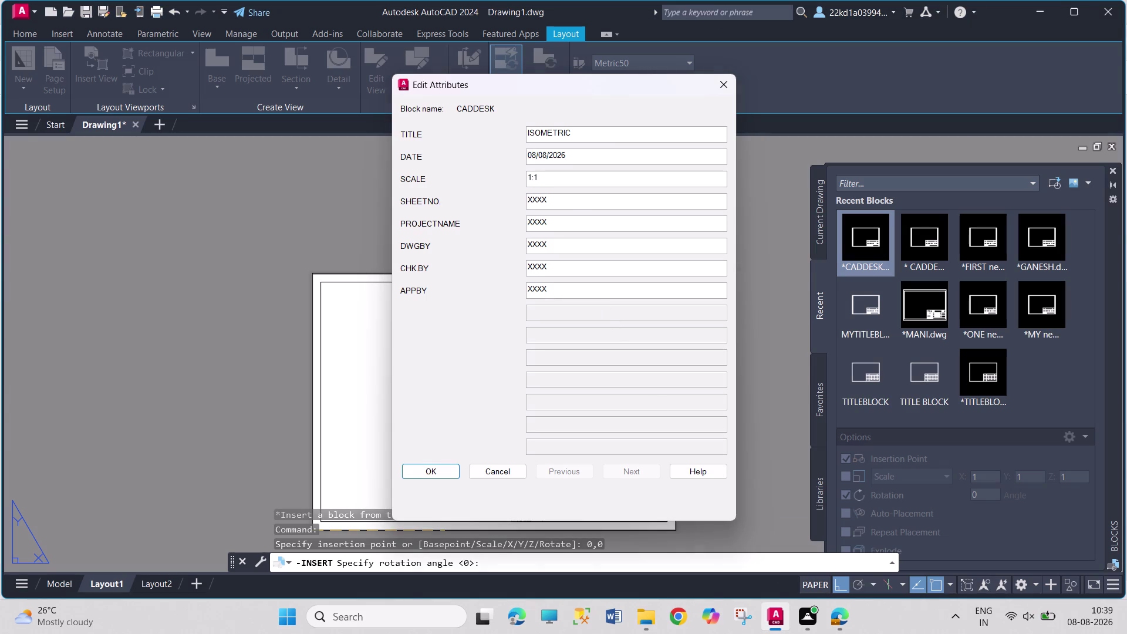
click(565, 197)
drag(565, 196, 525, 198)
key(1)
Enter AUTOCAD ISOMETRIC DRAWINGS as the PROJECTNAME attribute.
click(557, 223)
drag(557, 223, 513, 222)
text(A)
text(UTOCAD)
key(space)
text(IS)
text(OMETR)
text(IC)
key(space)
text(DRAW)
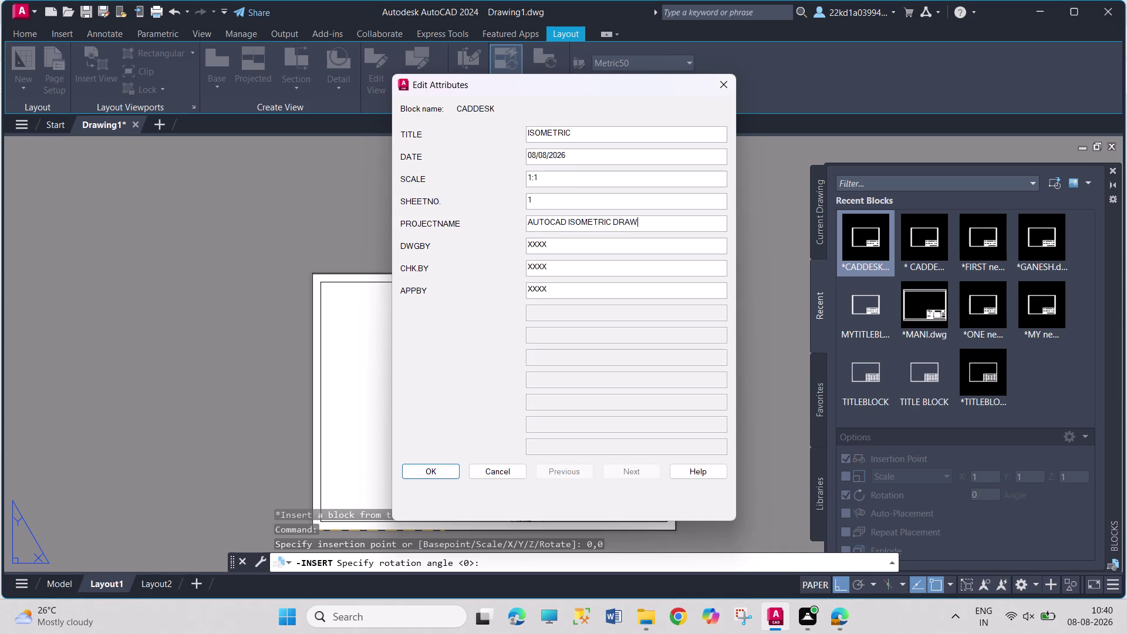
text(INGS)
Set DWGBY to PRAVEEN KUMAR and accept the title block values.
drag(558, 244, 517, 238)
text(PRA)
text(VEE)
text(N)
key(space)
text(KUMAR)
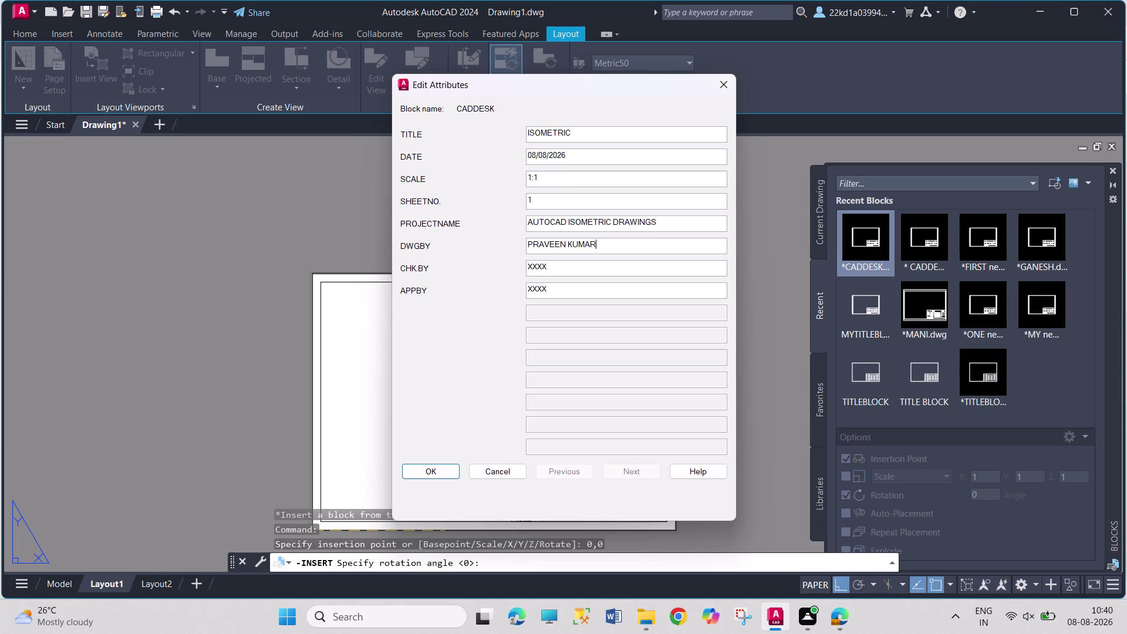
click(442, 472)
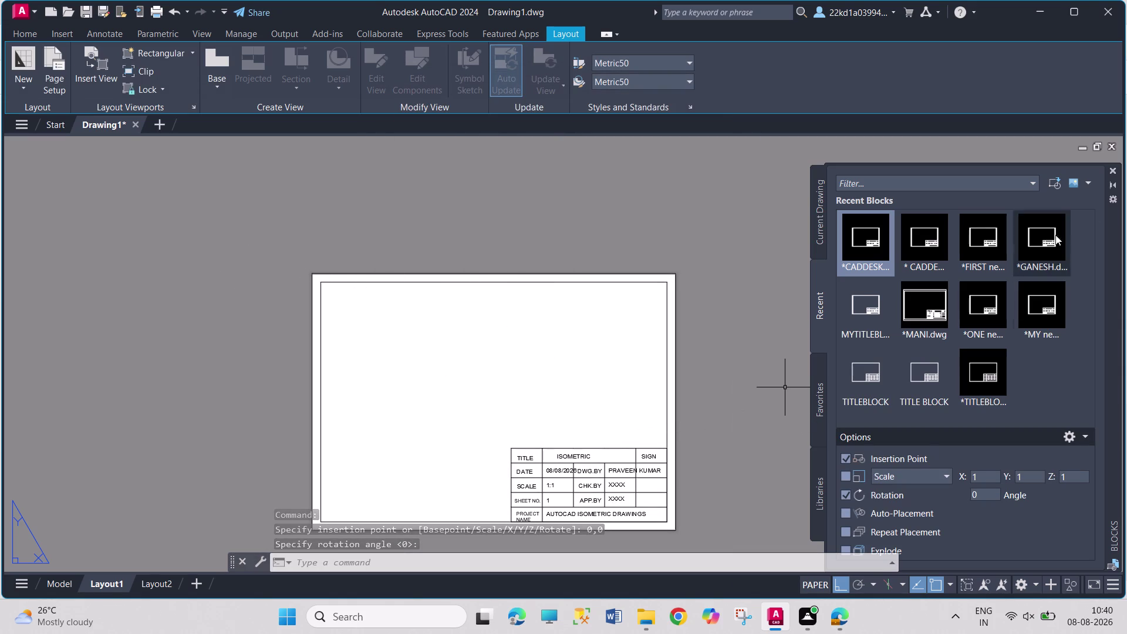
Close the Blocks palette and review the title block attributes without changing them.
click(1111, 169)
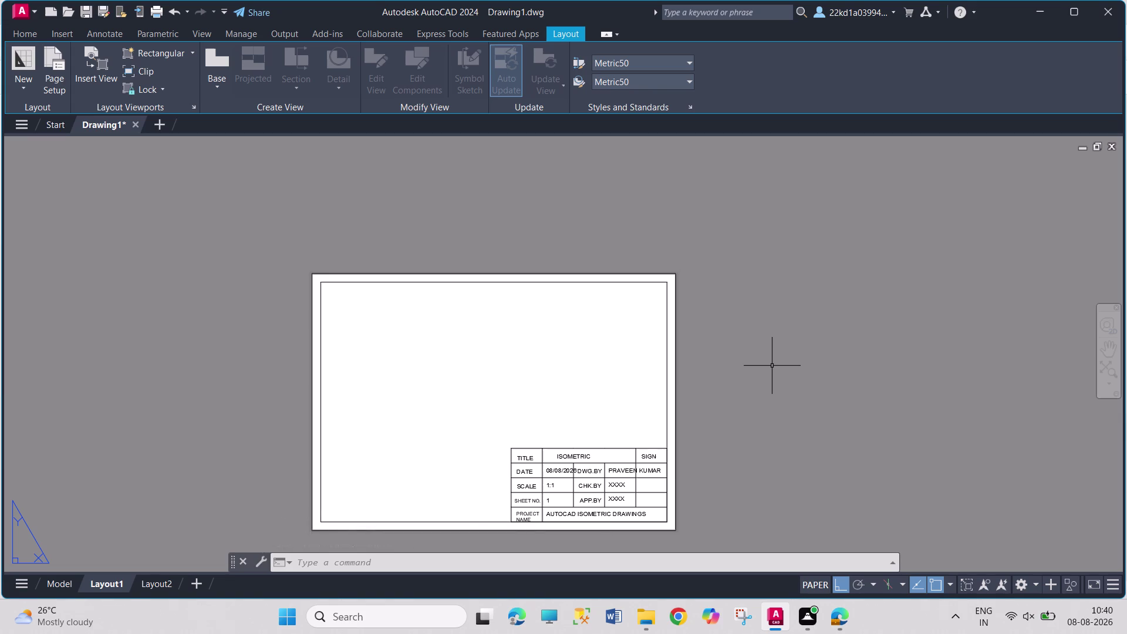
double_click(598, 514)
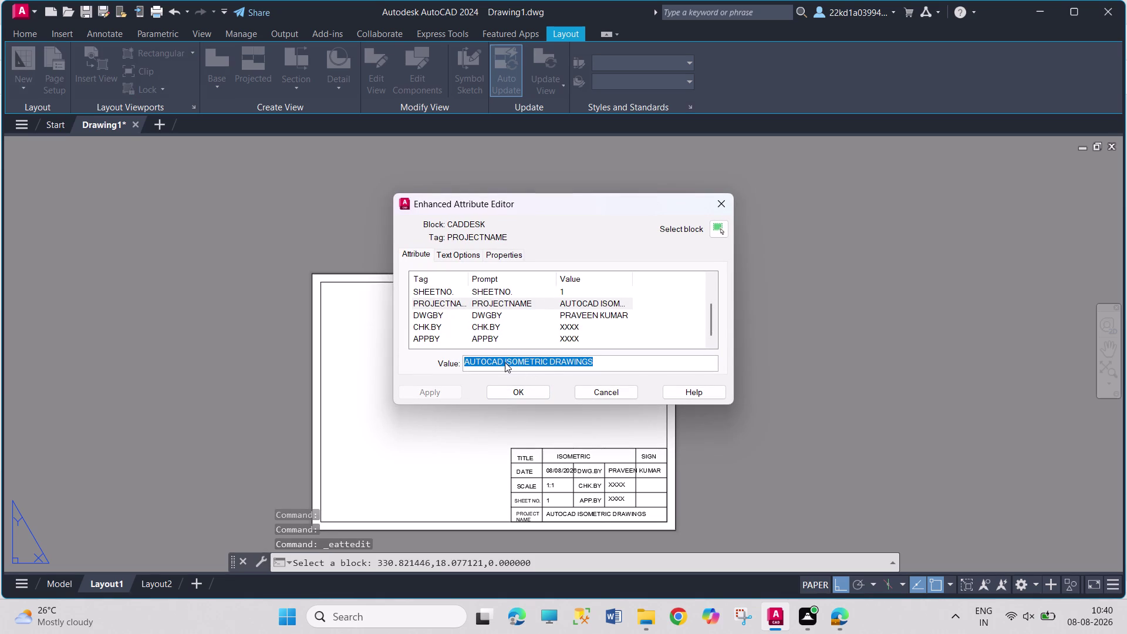
click(503, 361)
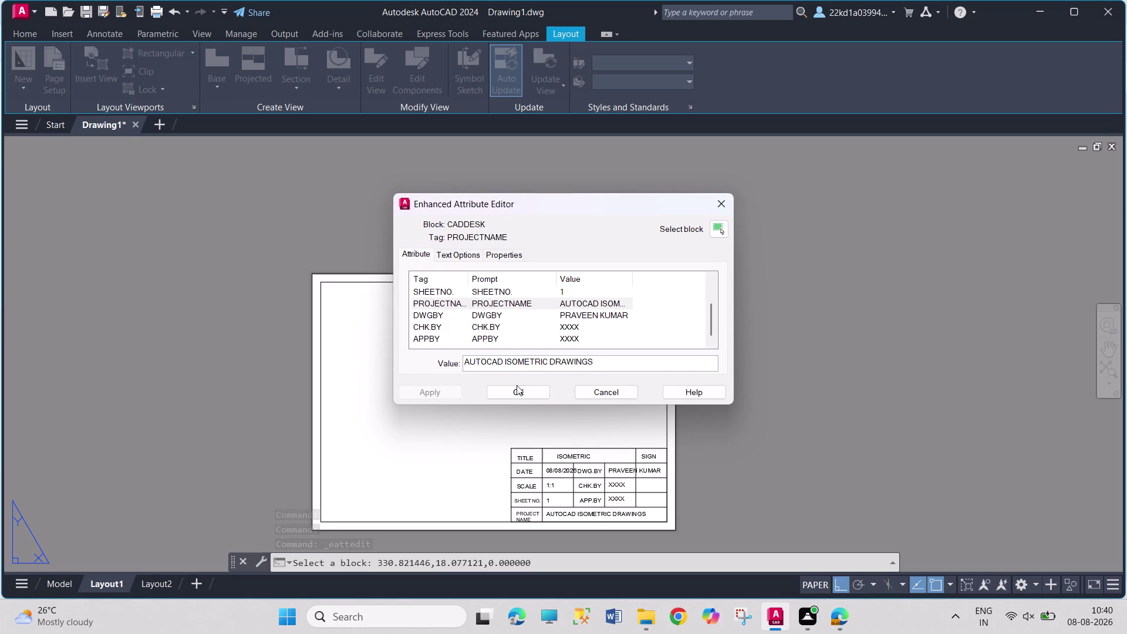
click(518, 386)
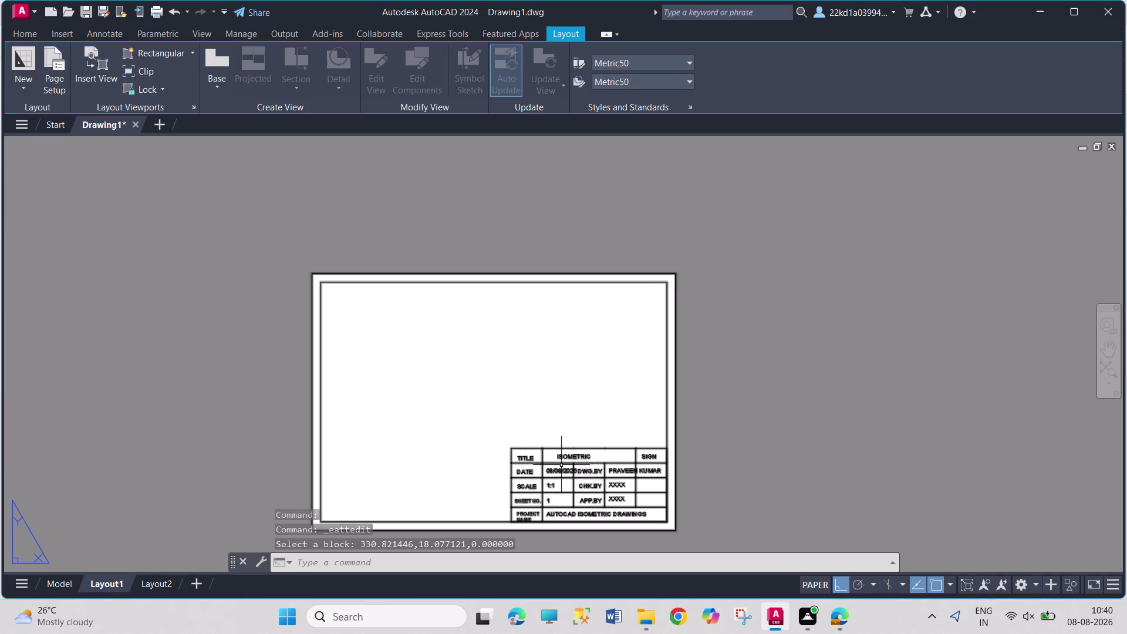
Remove the surname KUMAR from the DWGBY attribute.
double_click(635, 467)
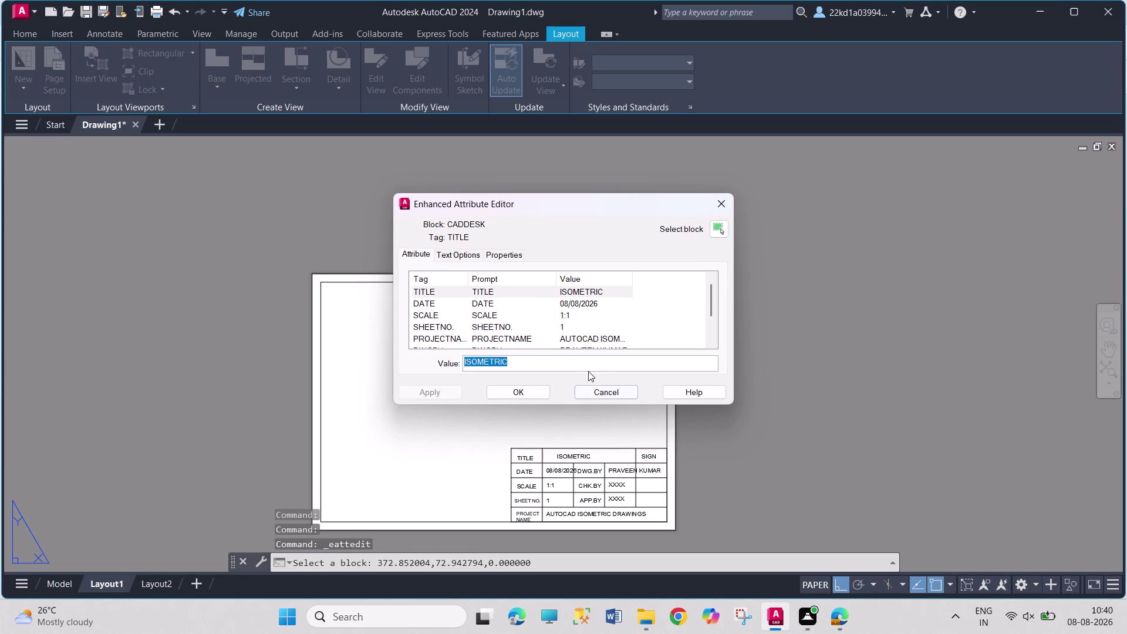
scroll(down, 3)
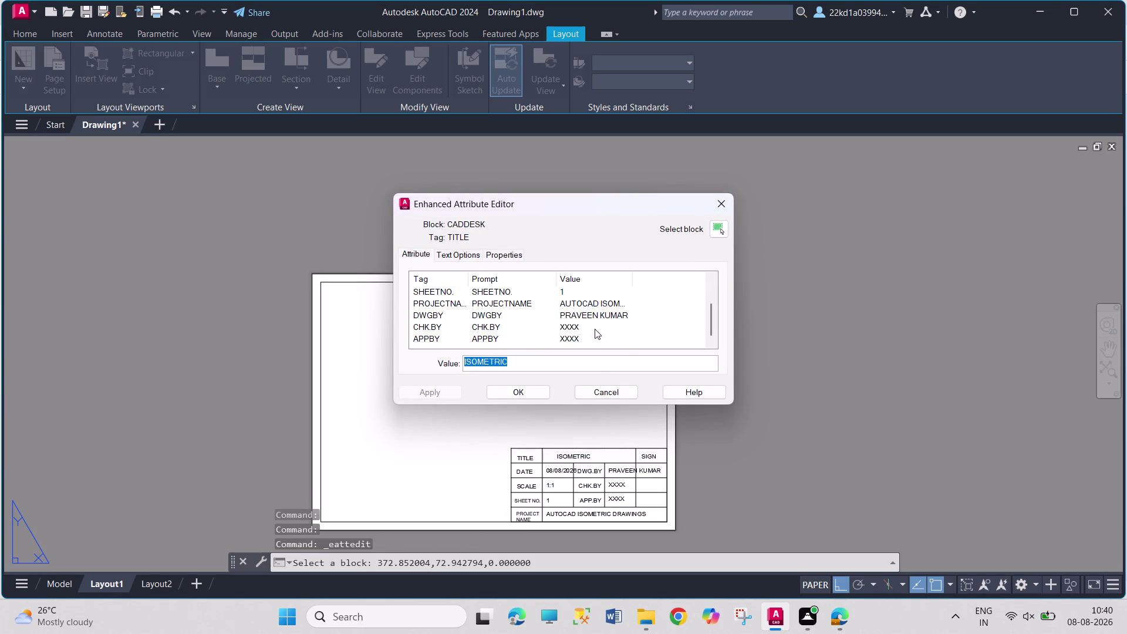
click(594, 318)
double_click(583, 366)
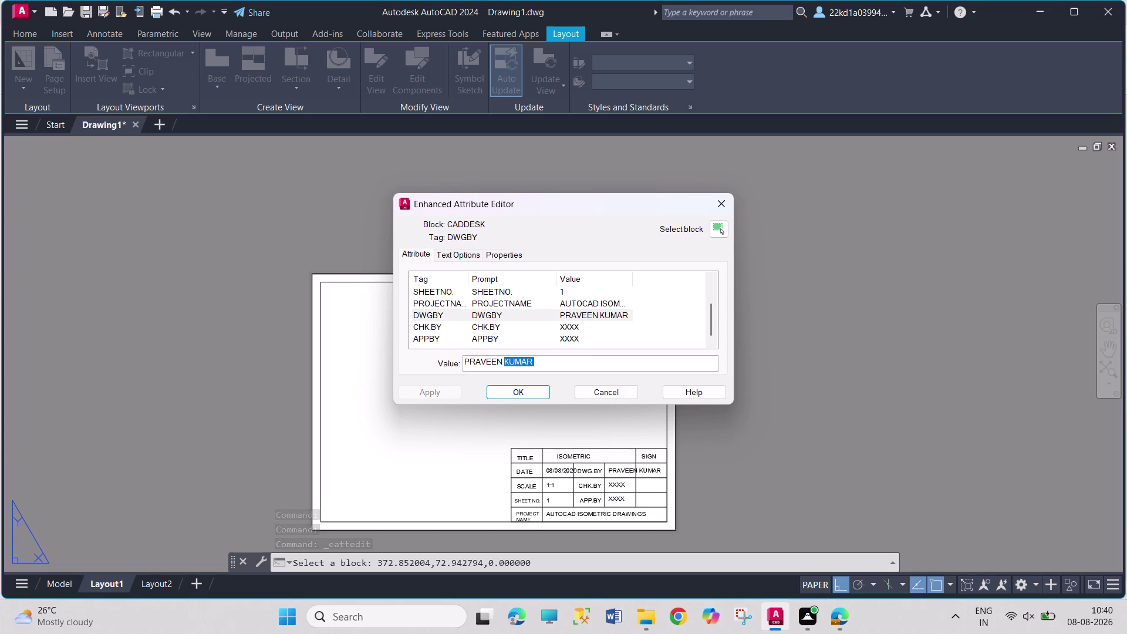
key(BackSpace)
key(BackSpace)
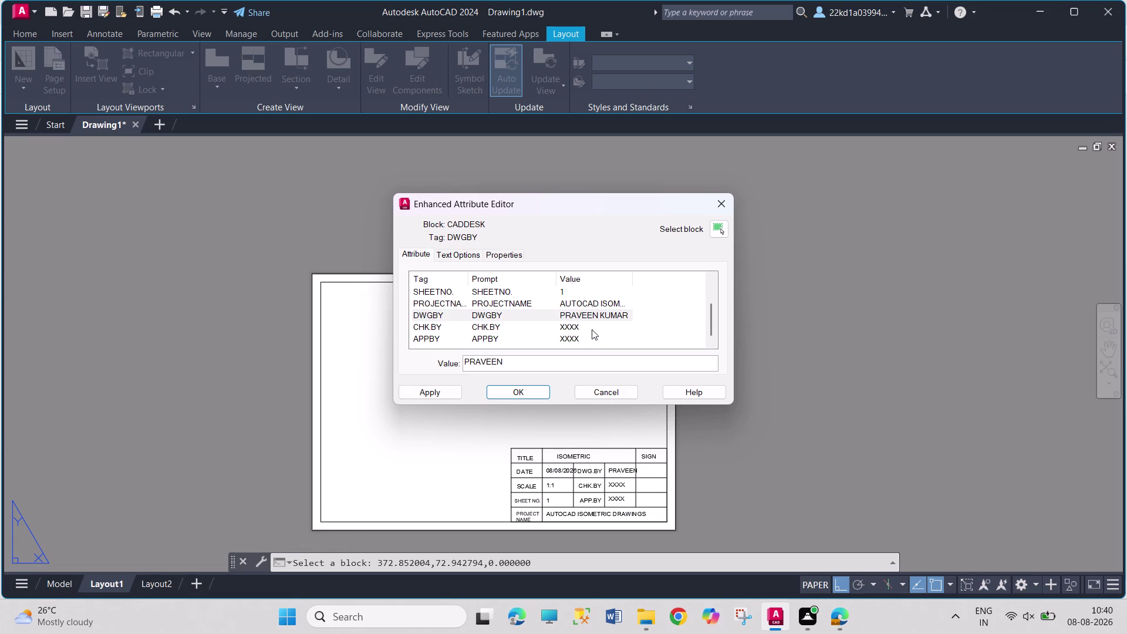
Shorten the DATE attribute from 08/08/2026 to 8/8/2026.
scroll(up, 3)
double_click(593, 304)
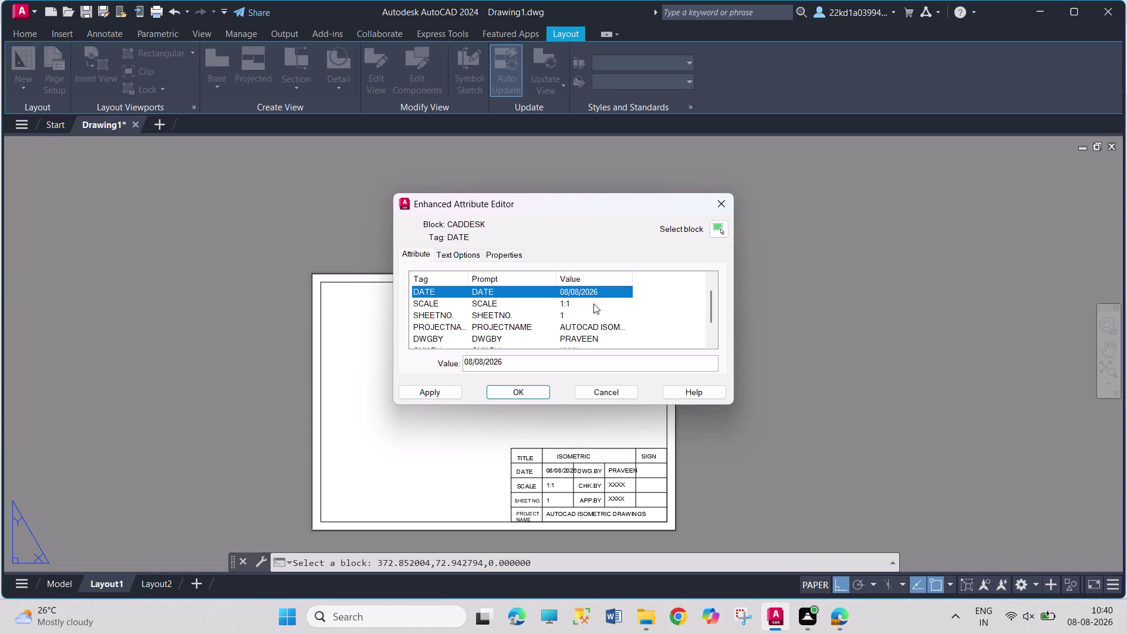
click(493, 362)
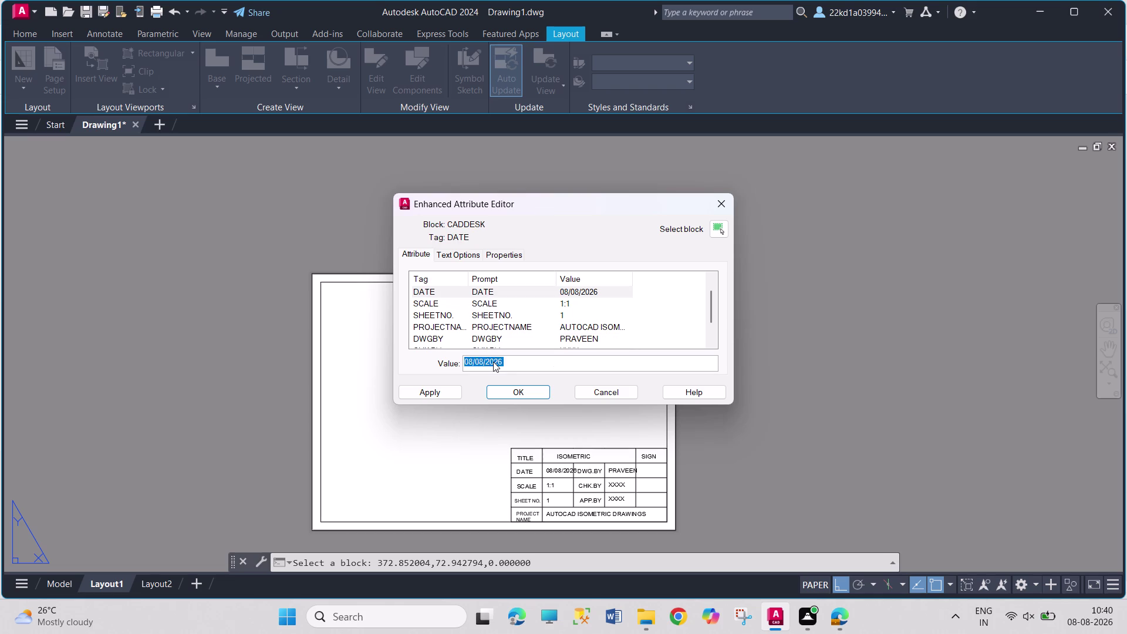
key(BackSpace)
key(BackSpace)
click(469, 361)
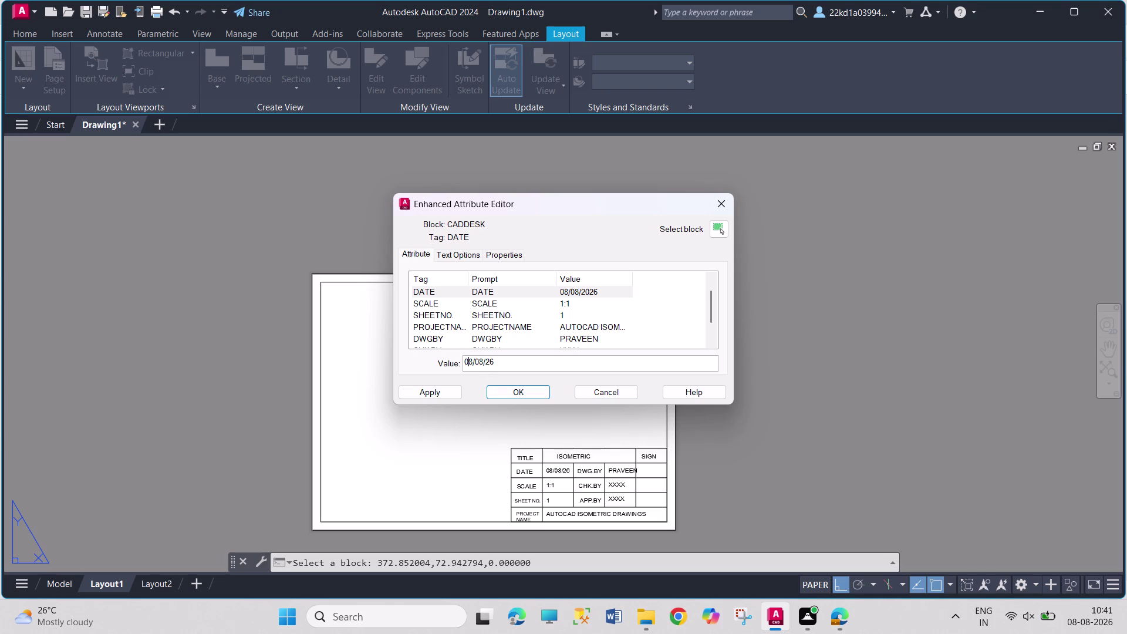
key(BackSpace)
key(Right)
key(Right)
key(Right)
key(BackSpace)
key(Right)
key(Right)
text(20)
click(533, 389)
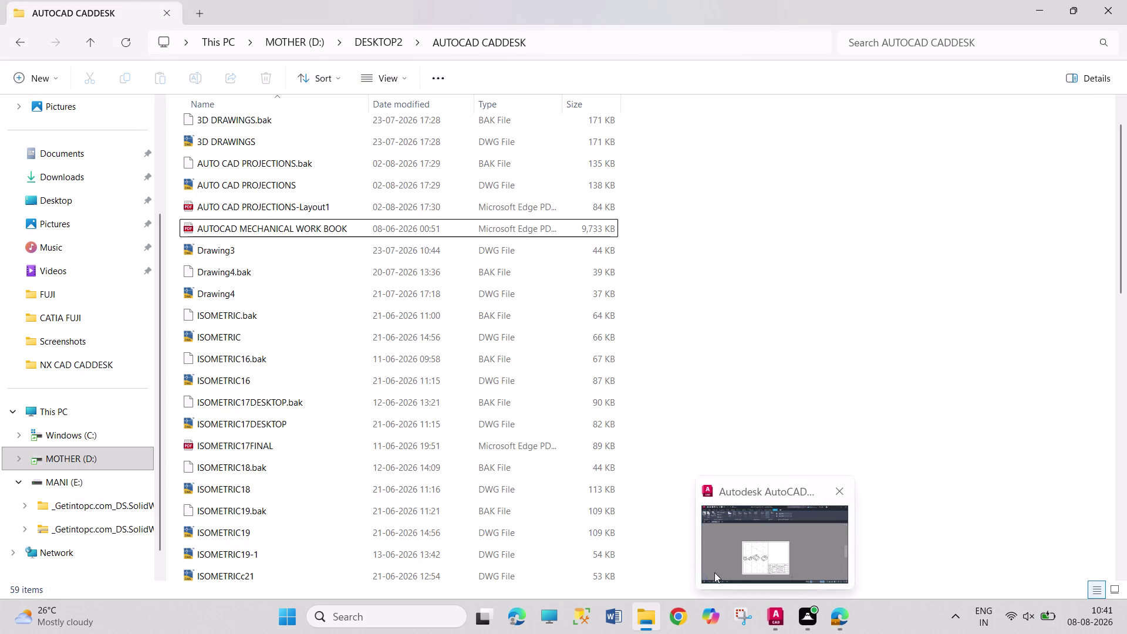
Briefly switch to the file browser, then return to model space.
click(780, 610)
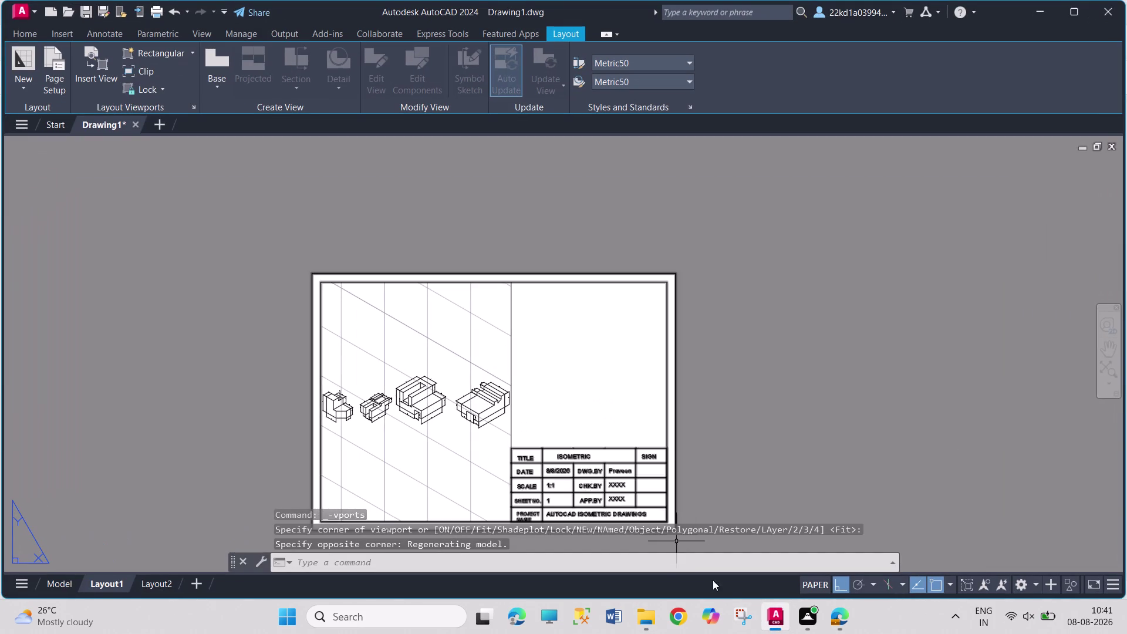
click(59, 583)
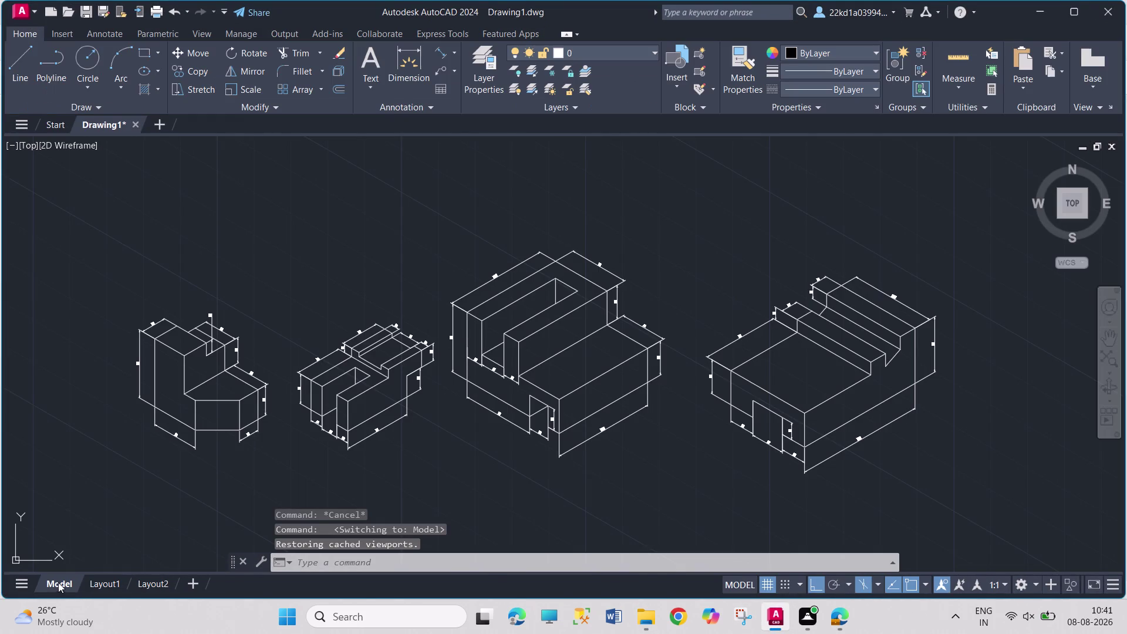
middle_drag(170, 467, 483, 467)
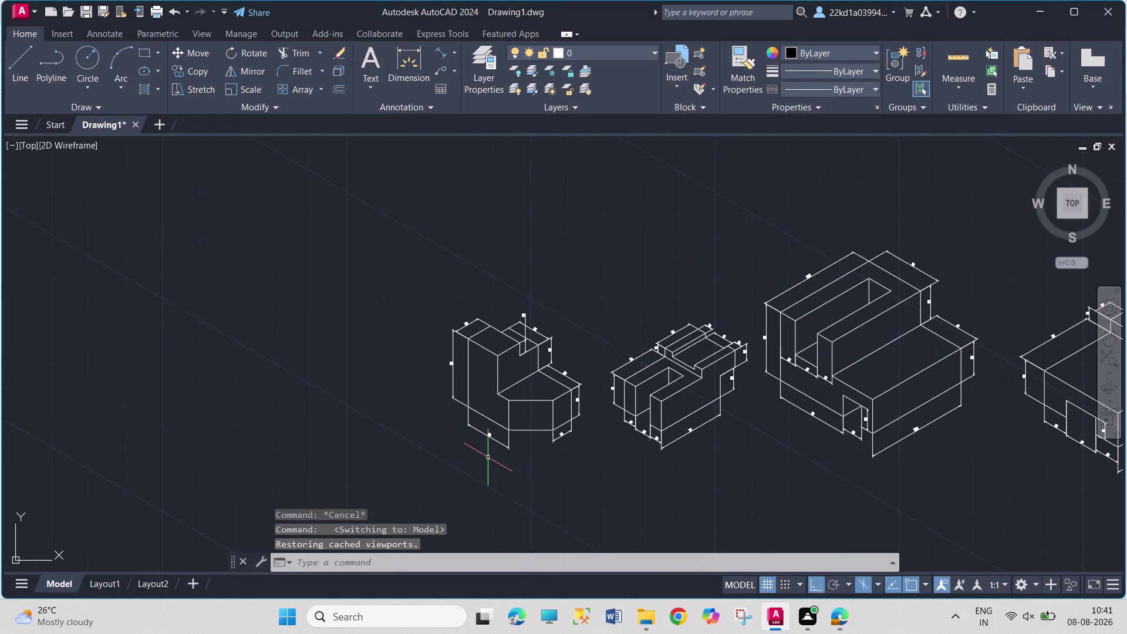
scroll(down, 3)
scroll(up, 3)
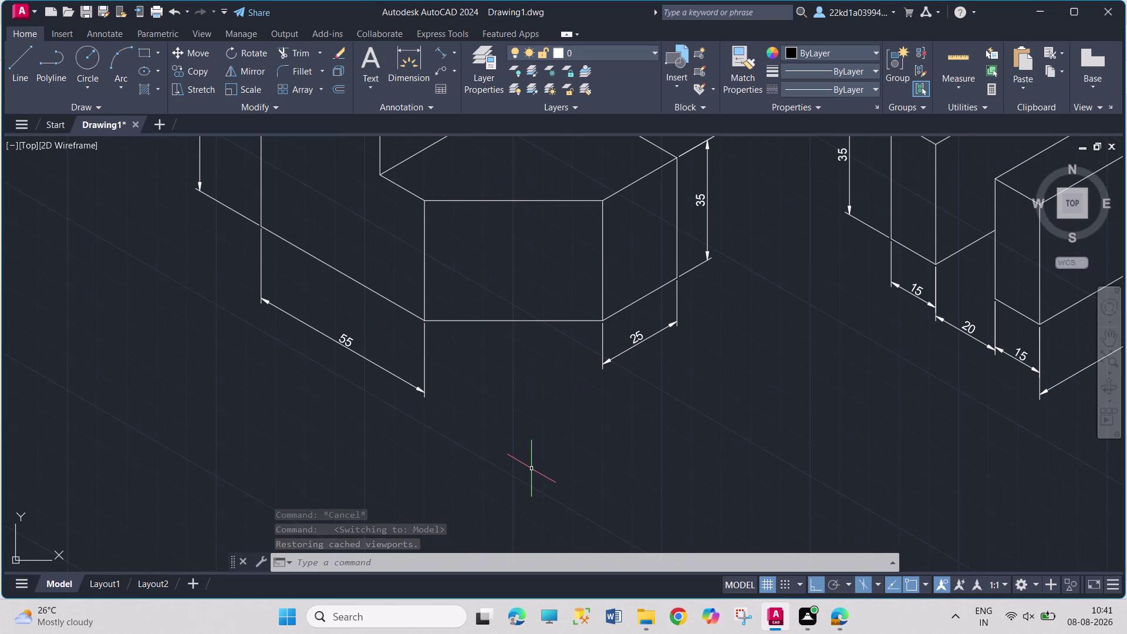
middle_drag(511, 312, 622, 488)
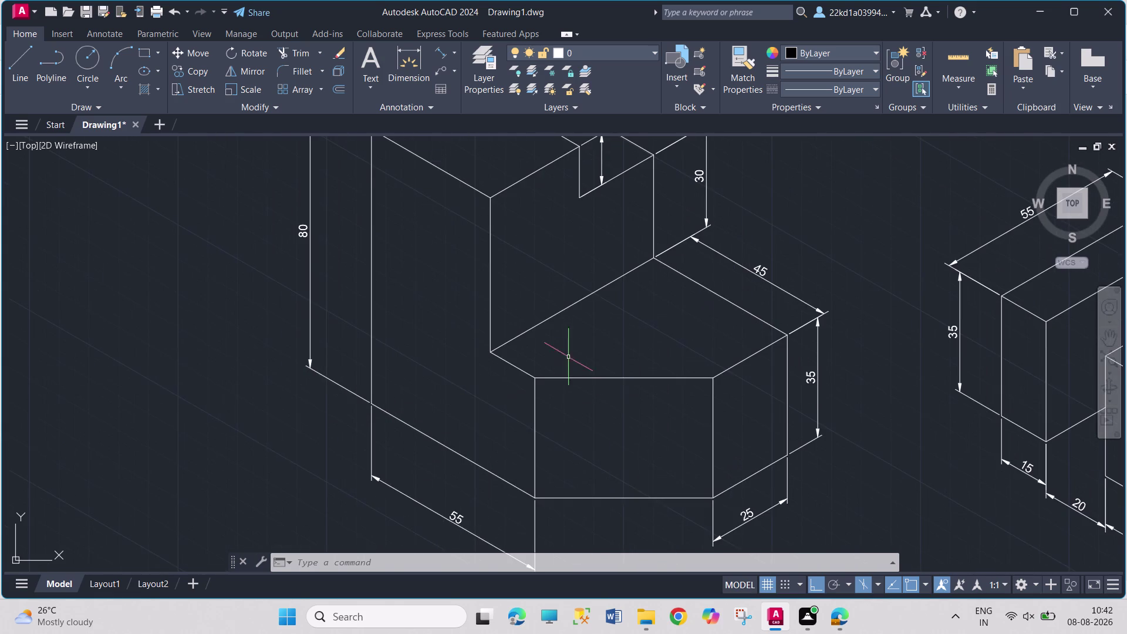
middle_drag(566, 350, 680, 390)
scroll(down, 3)
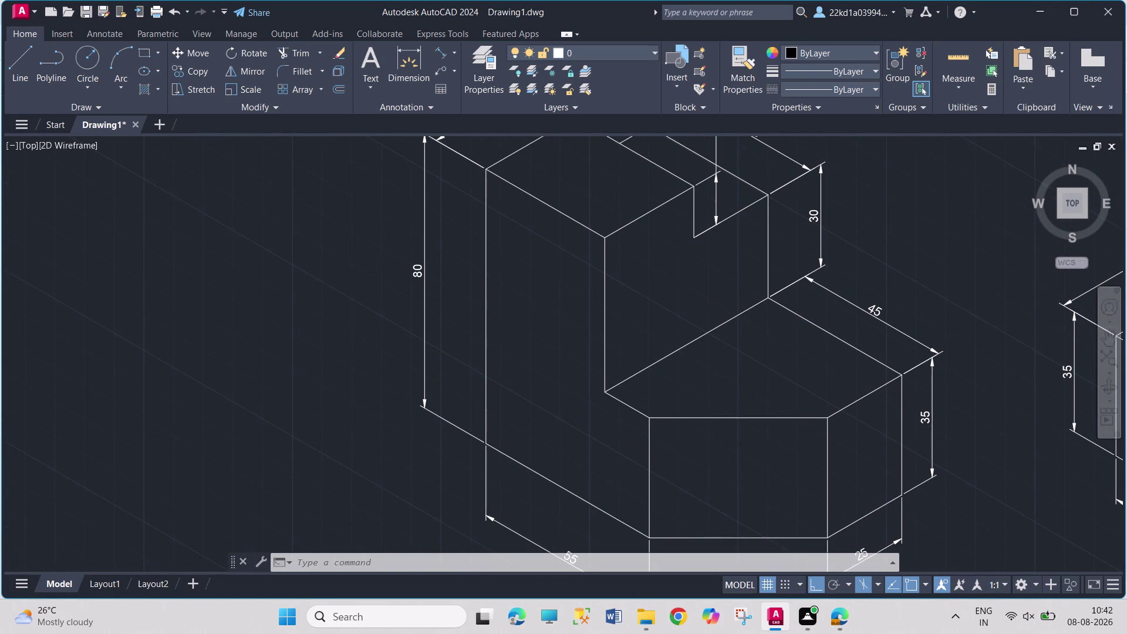
middle_drag(676, 376, 658, 374)
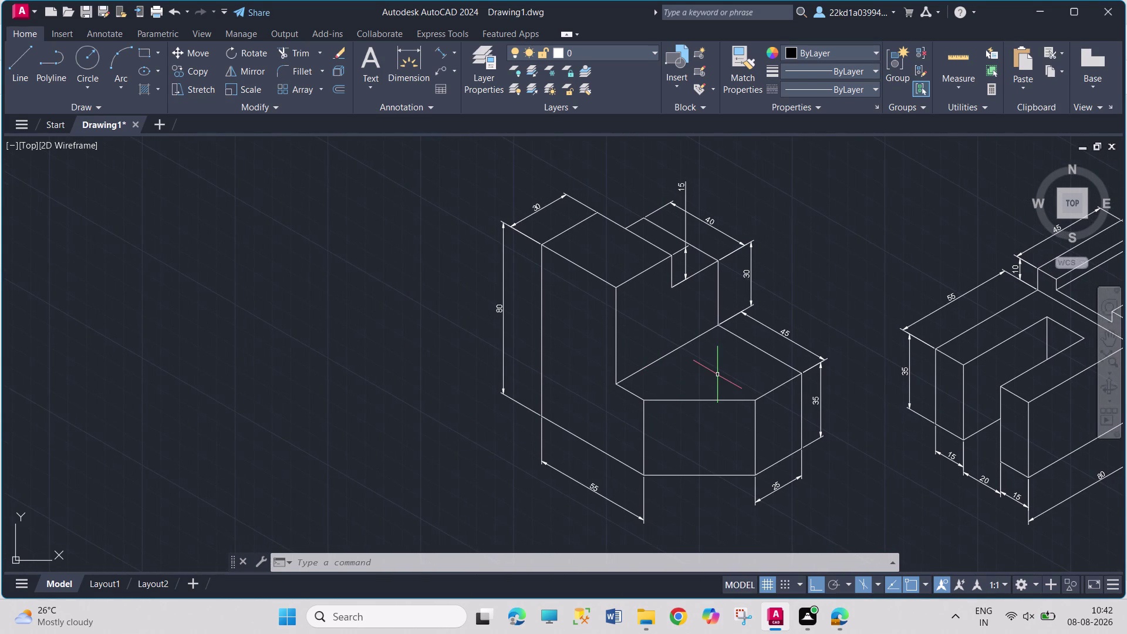
middle_drag(720, 374, 541, 371)
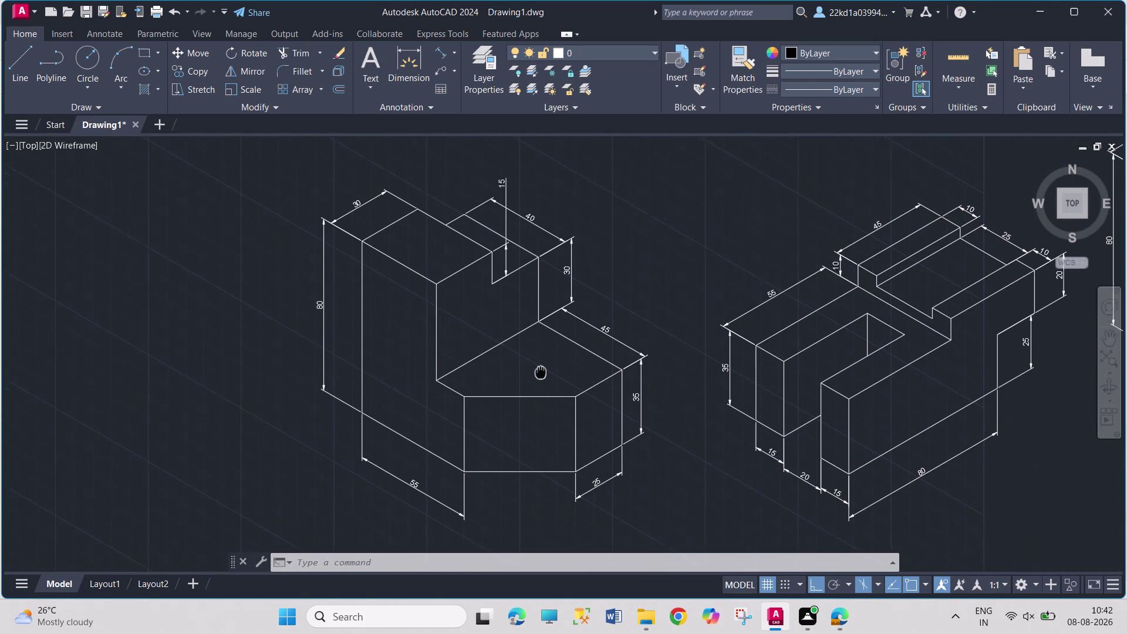
middle_drag(540, 371, 562, 377)
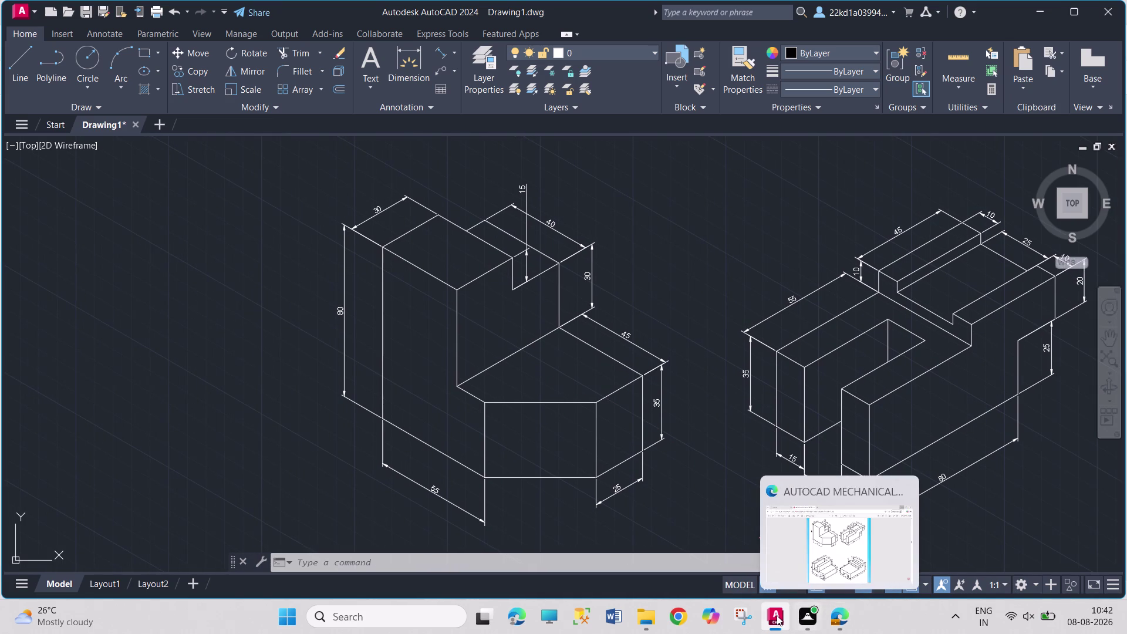
On Layout1, select and delete the existing viewport.
click(101, 574)
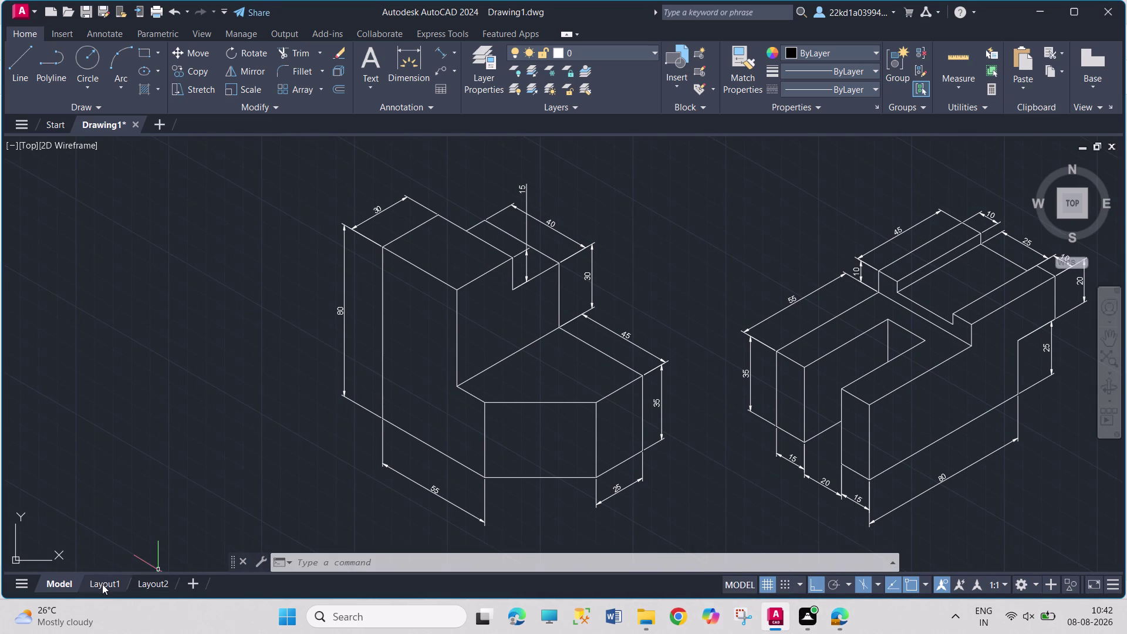
click(102, 584)
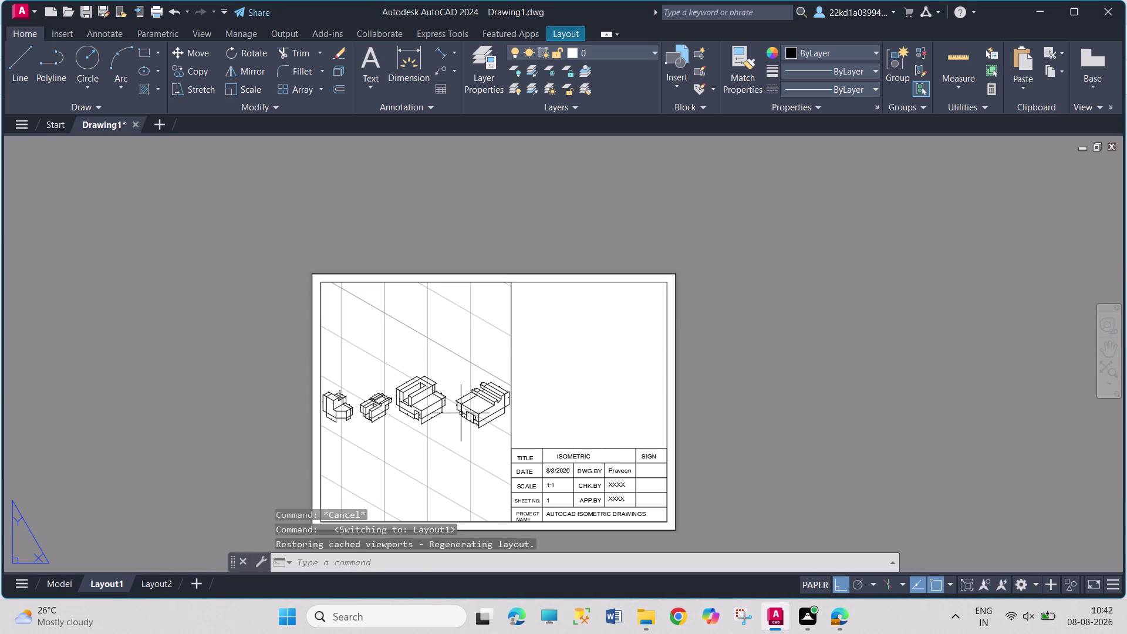
click(456, 416)
click(508, 313)
click(512, 300)
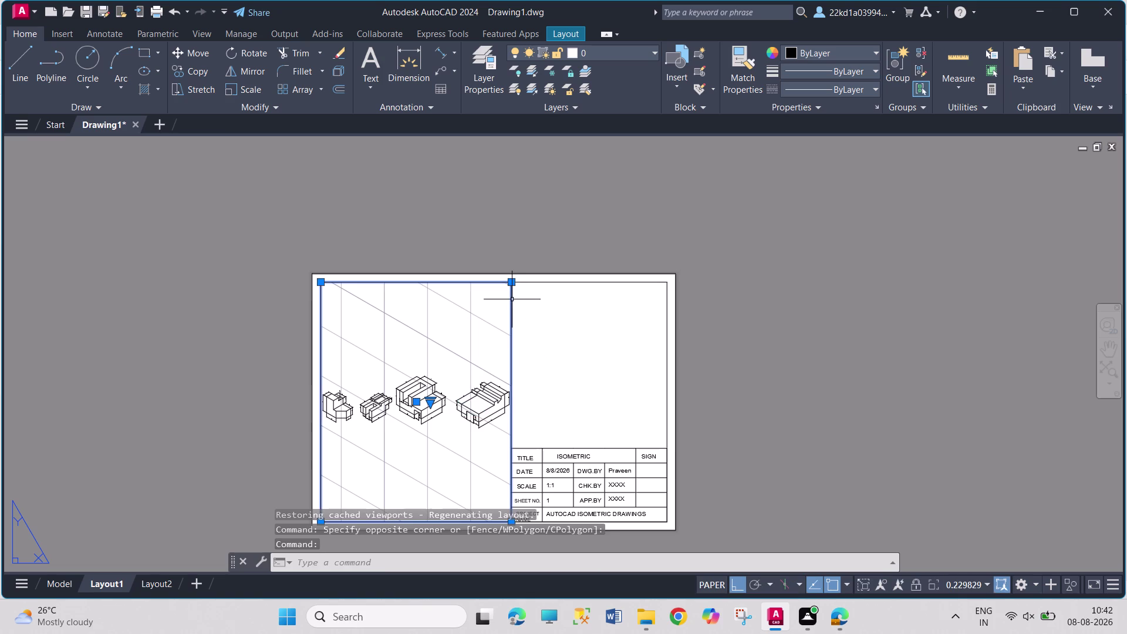
key(Delete)
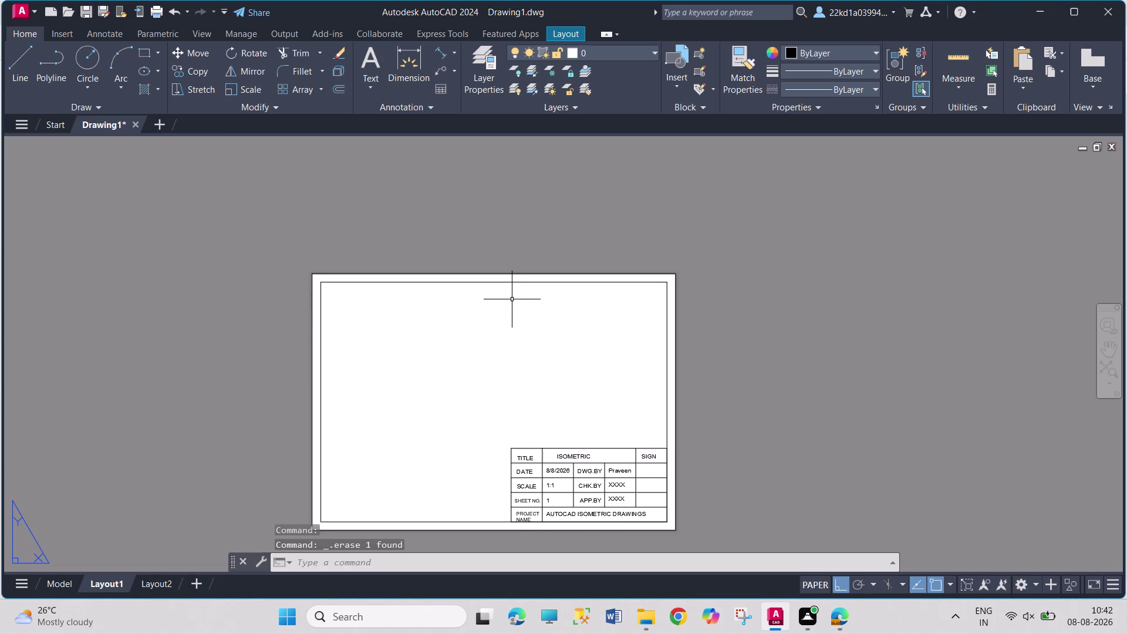
Draw a new rectangular viewport from the border's top-left to the title block edge, then return to model space.
click(571, 36)
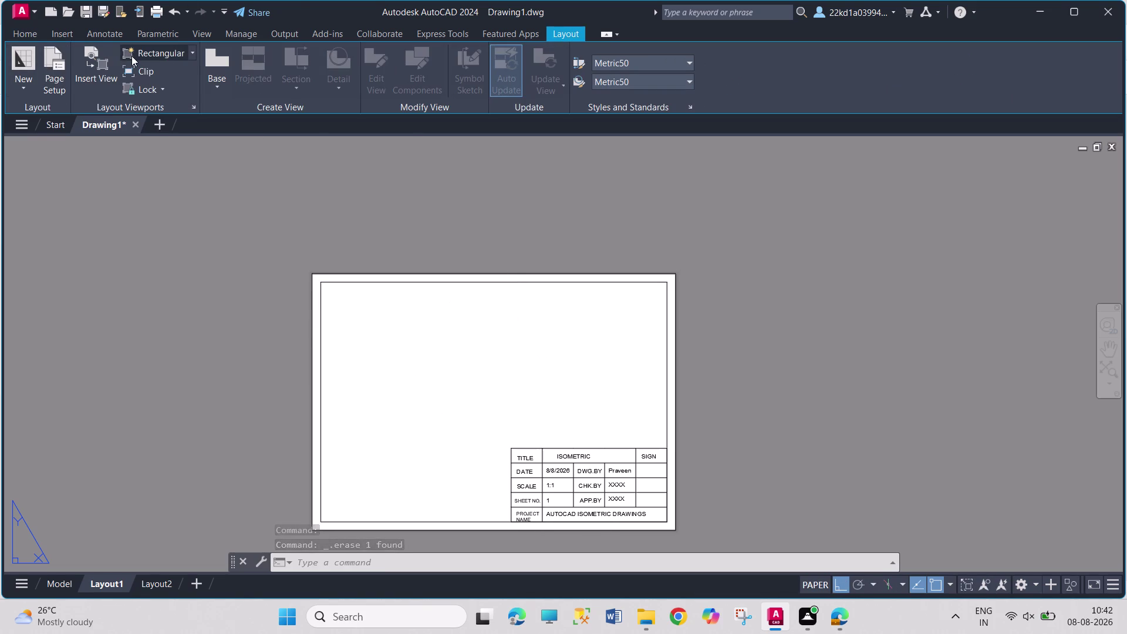
click(131, 56)
click(324, 286)
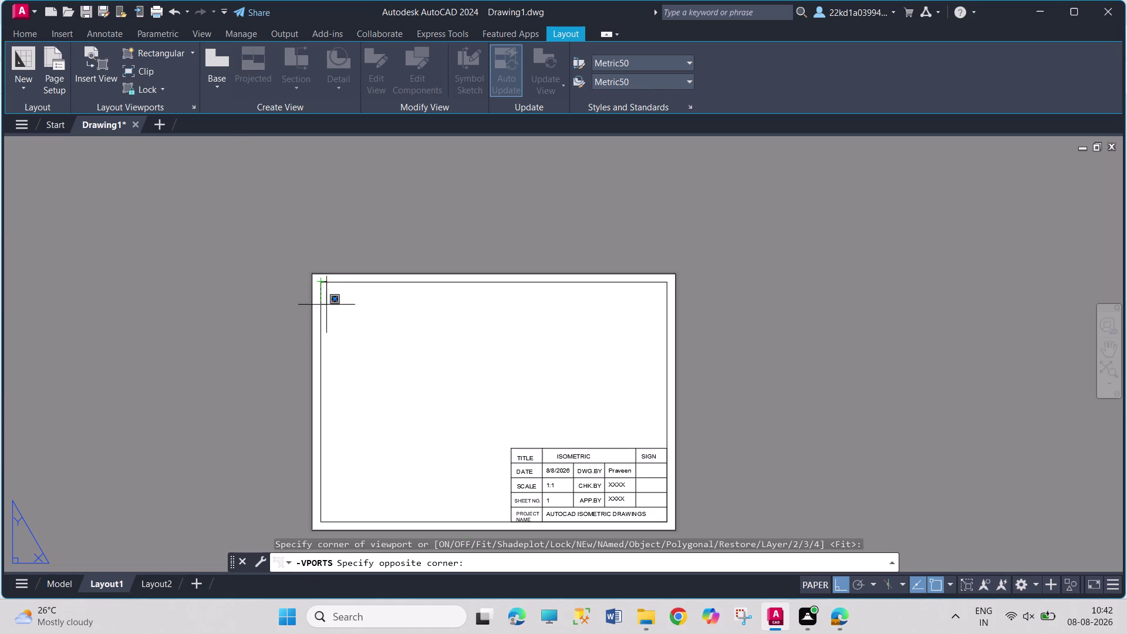
click(509, 524)
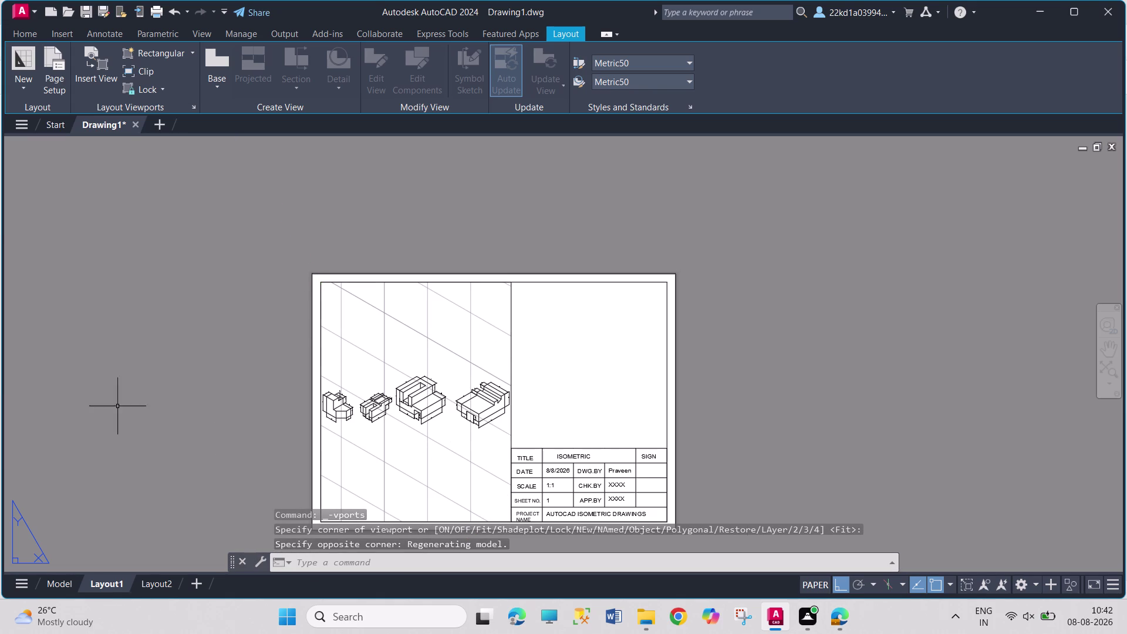
click(56, 583)
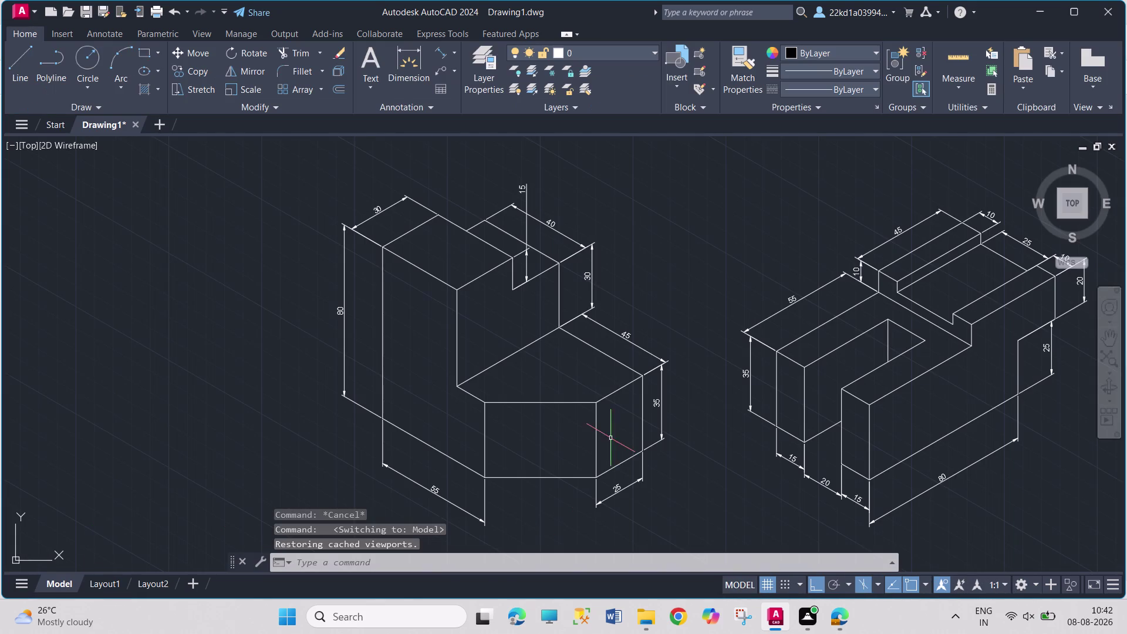
Pan and zoom to frame all four models, clearing an accidental selection.
middle_drag(601, 434, 485, 329)
scroll(down, 3)
middle_drag(556, 359, 557, 360)
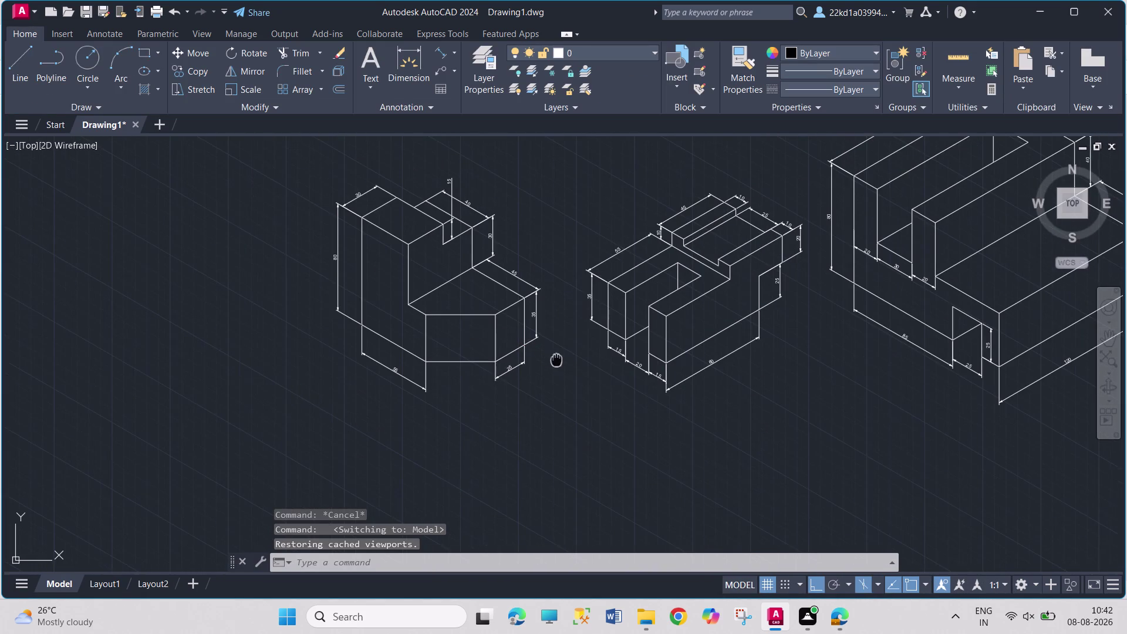
middle_drag(557, 360, 527, 327)
scroll(down, 3)
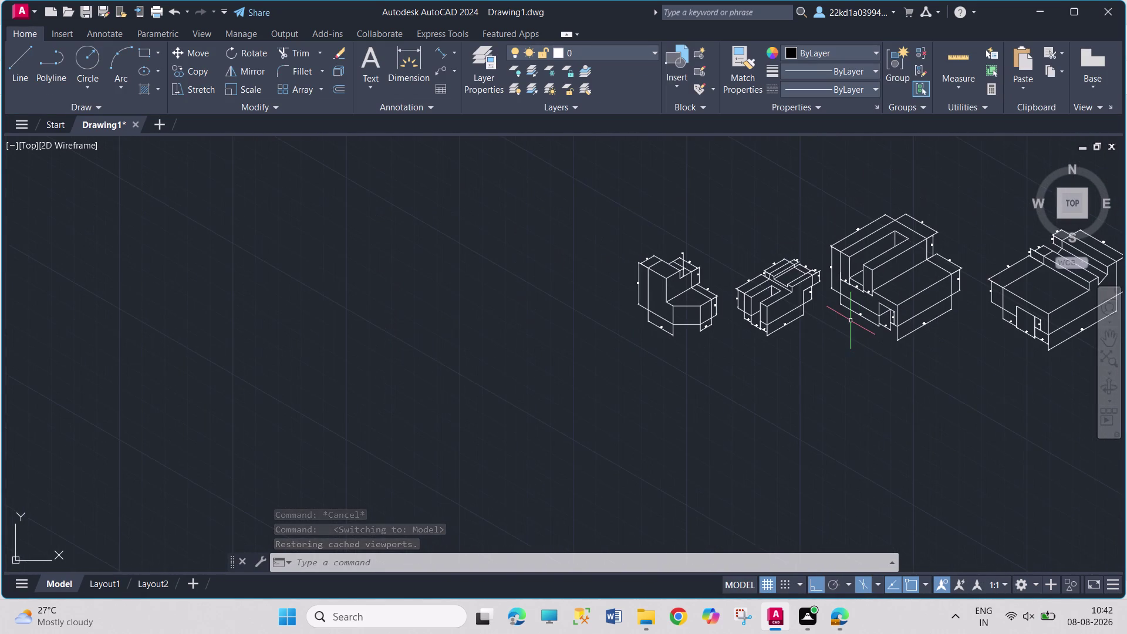
middle_drag(851, 321, 715, 280)
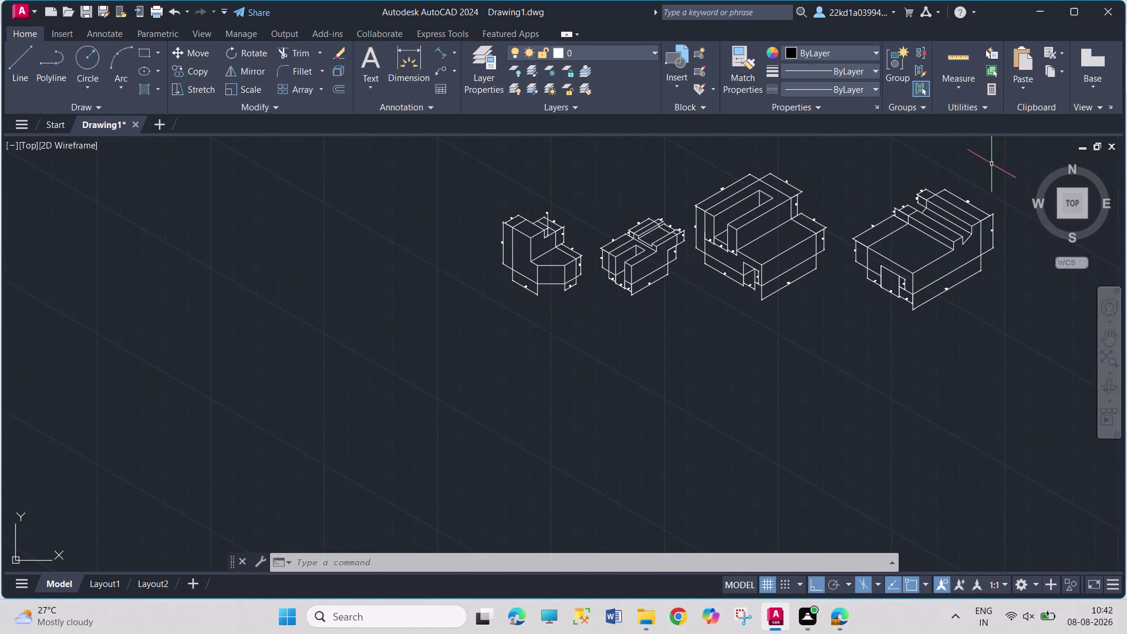
drag(1003, 147, 761, 317)
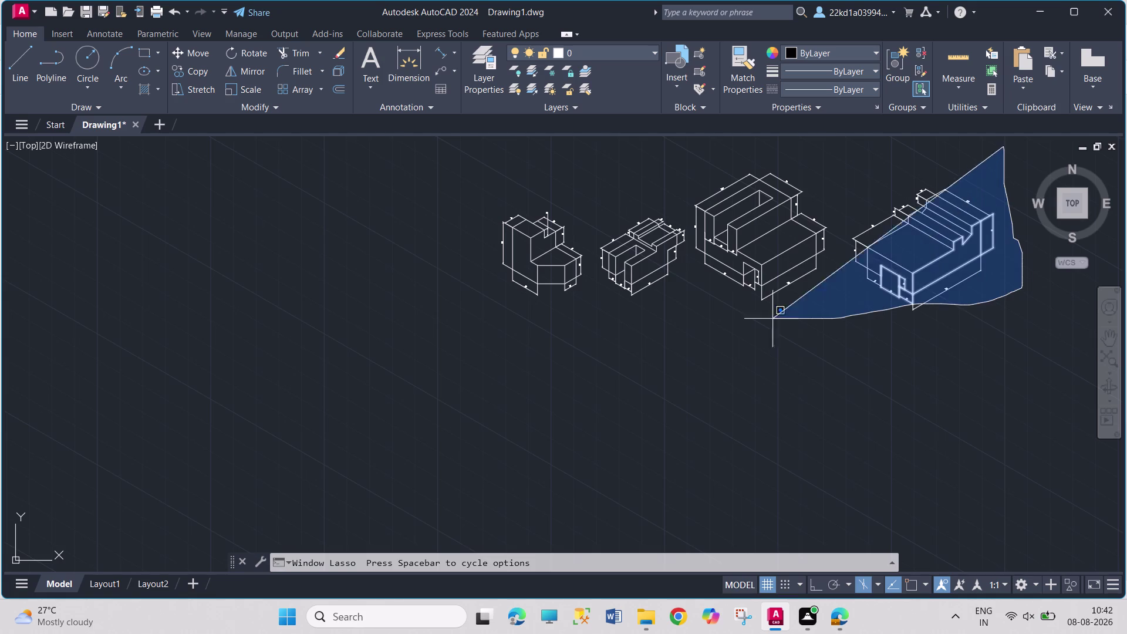
drag(761, 316, 696, 189)
drag(697, 184, 703, 156)
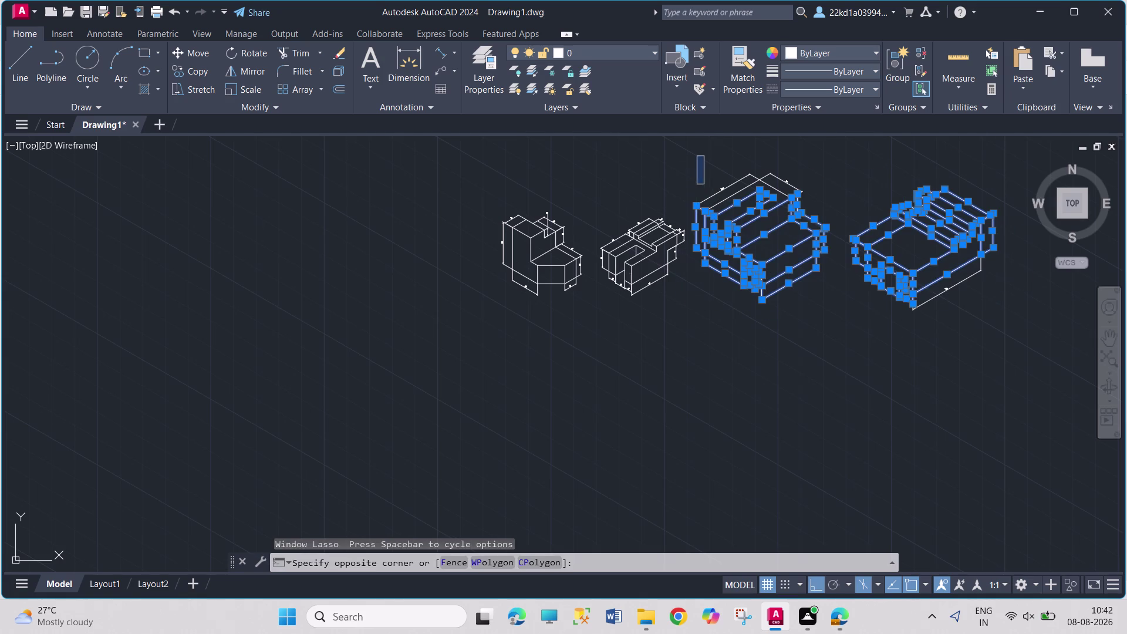
key(Escape)
key(Escape)
key(Escape)
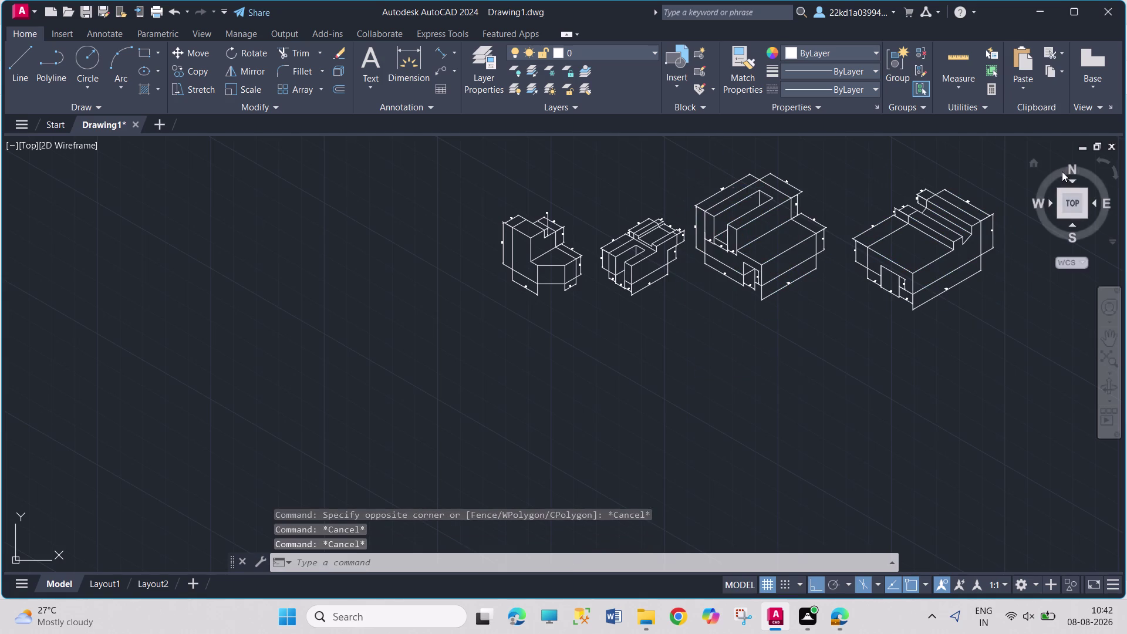
Move the U-shaped and grooved blocks beneath the first pair, then show Layout1.
click(1007, 146)
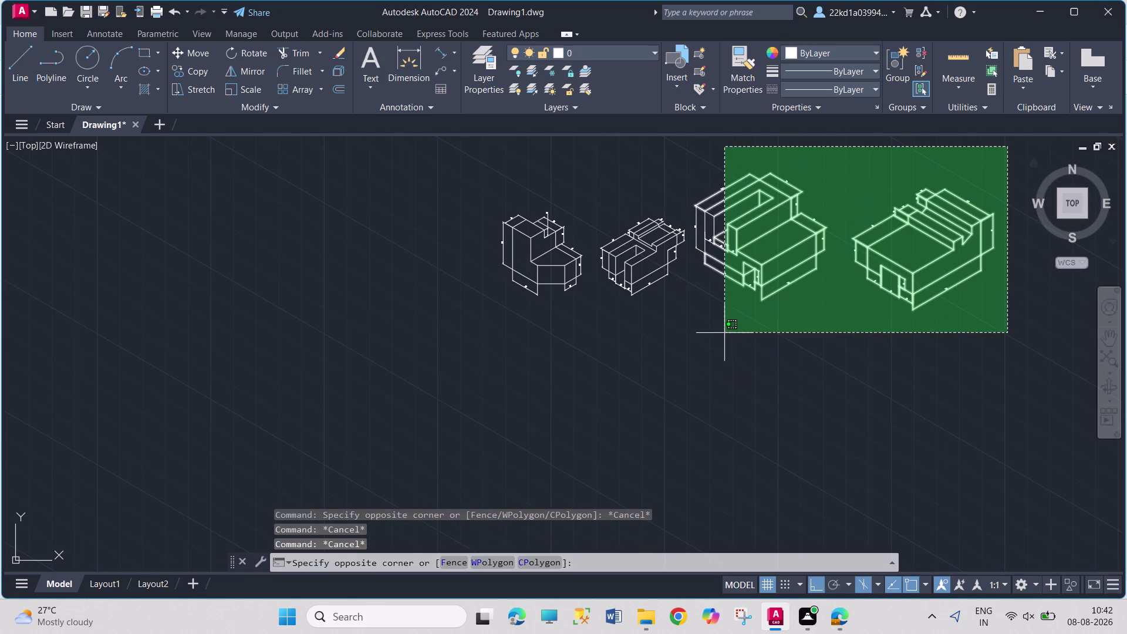
click(691, 344)
key(m)
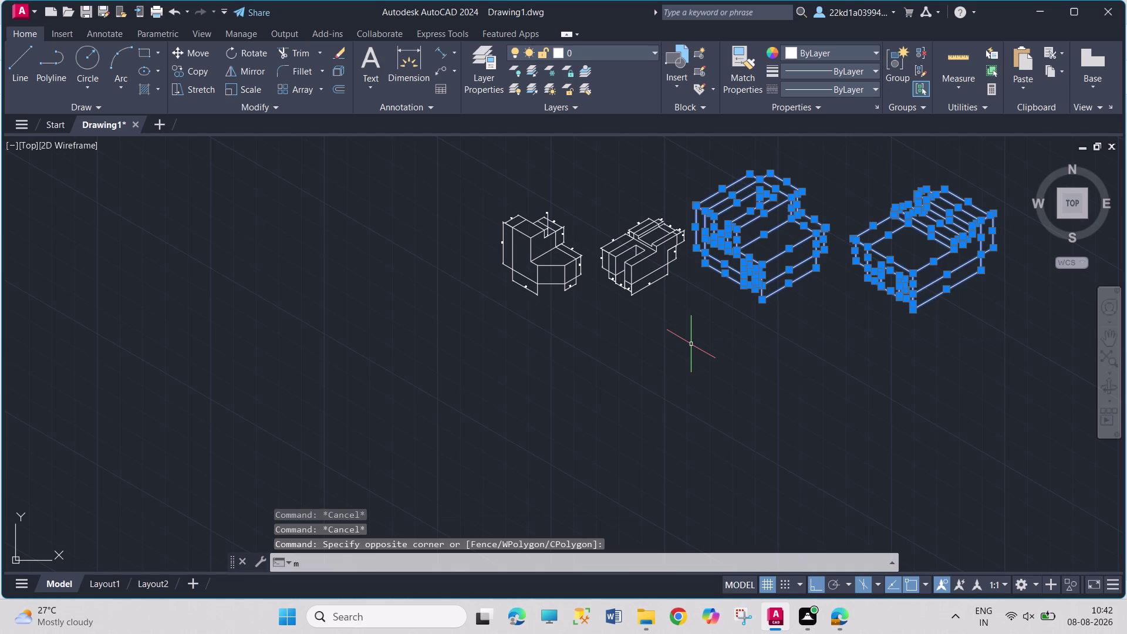
key(Return)
click(703, 262)
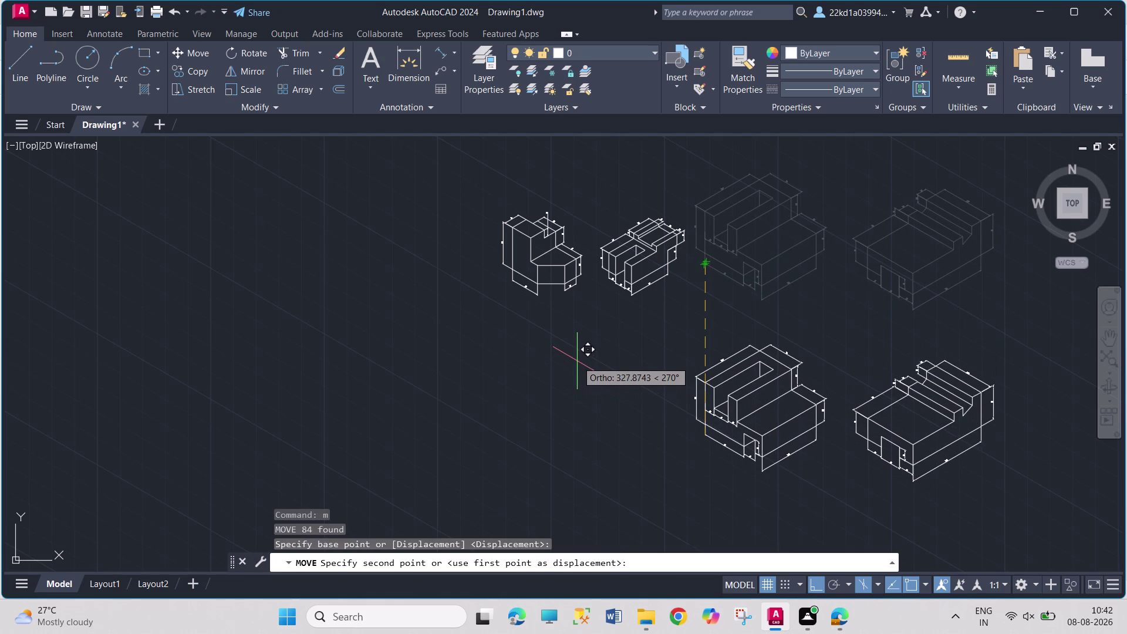
key(F5)
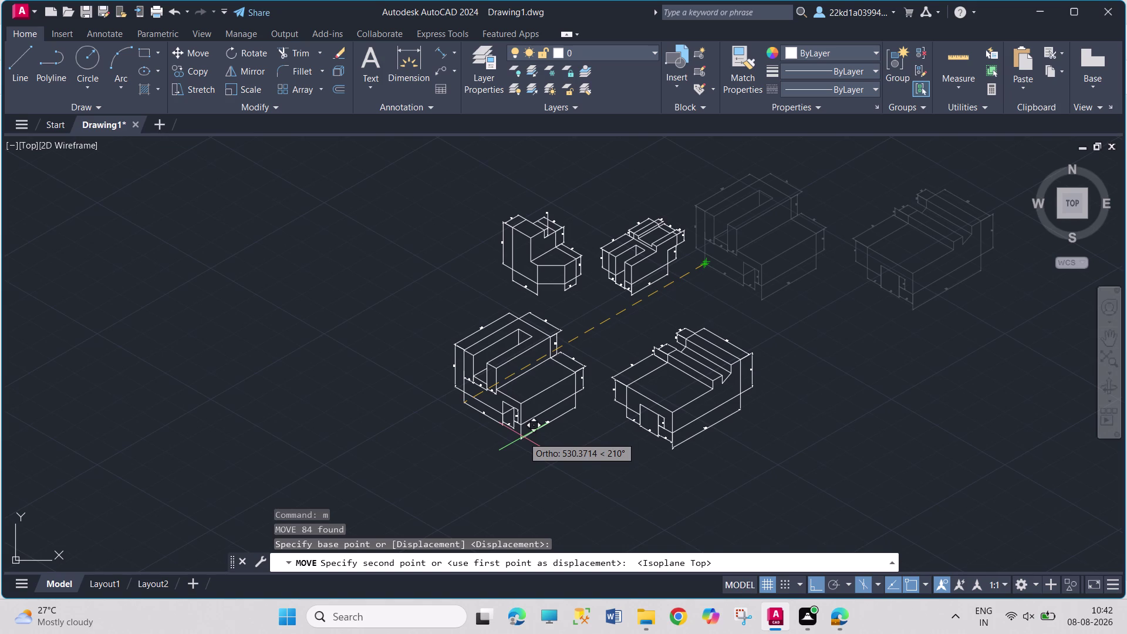
key(F5)
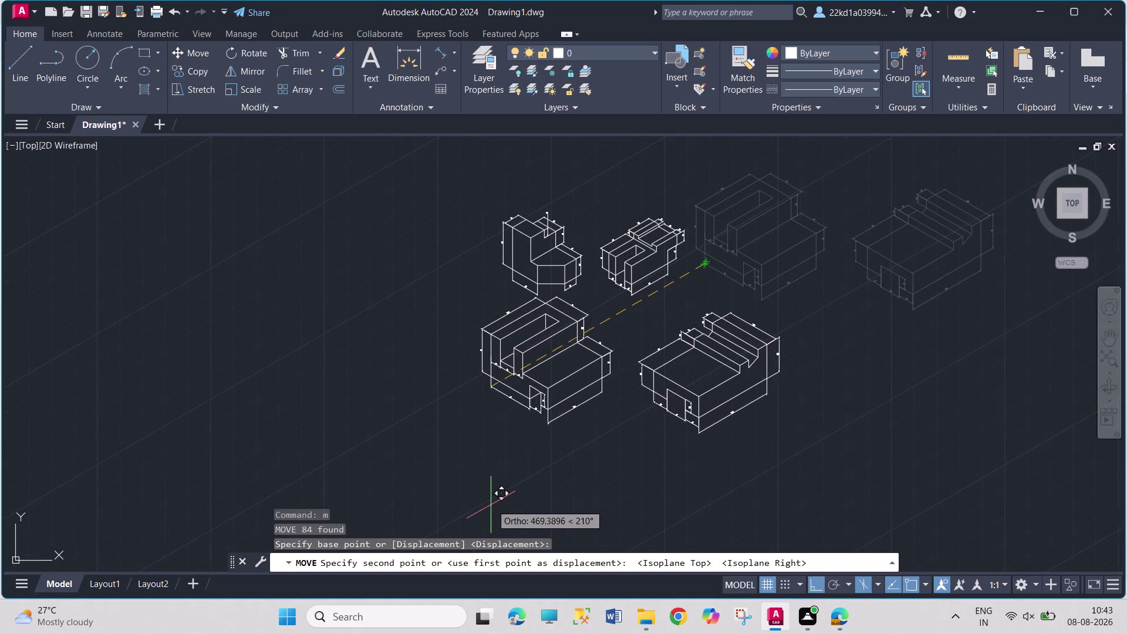
click(429, 494)
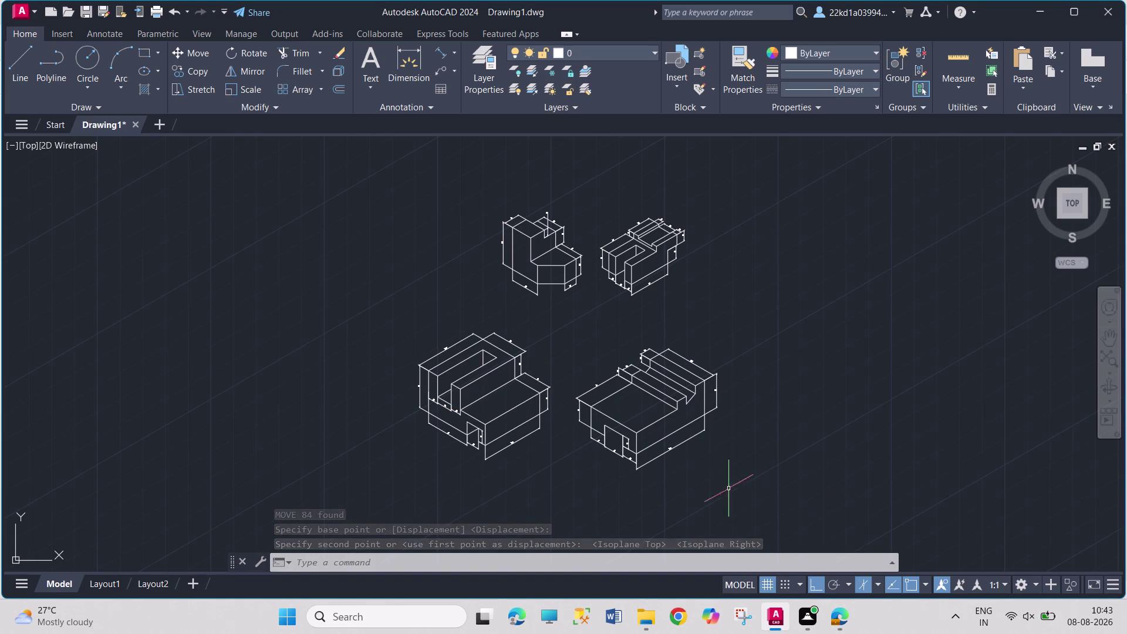
click(110, 586)
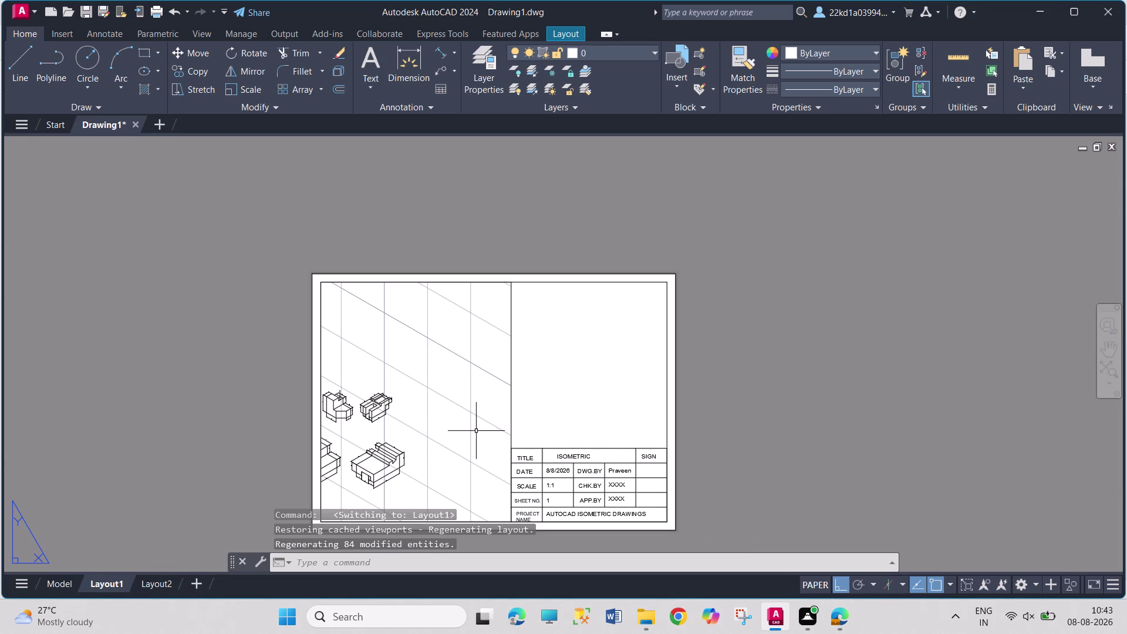
Replace the old viewport with a rectangular one from border top-left to title block bottom-left.
click(511, 339)
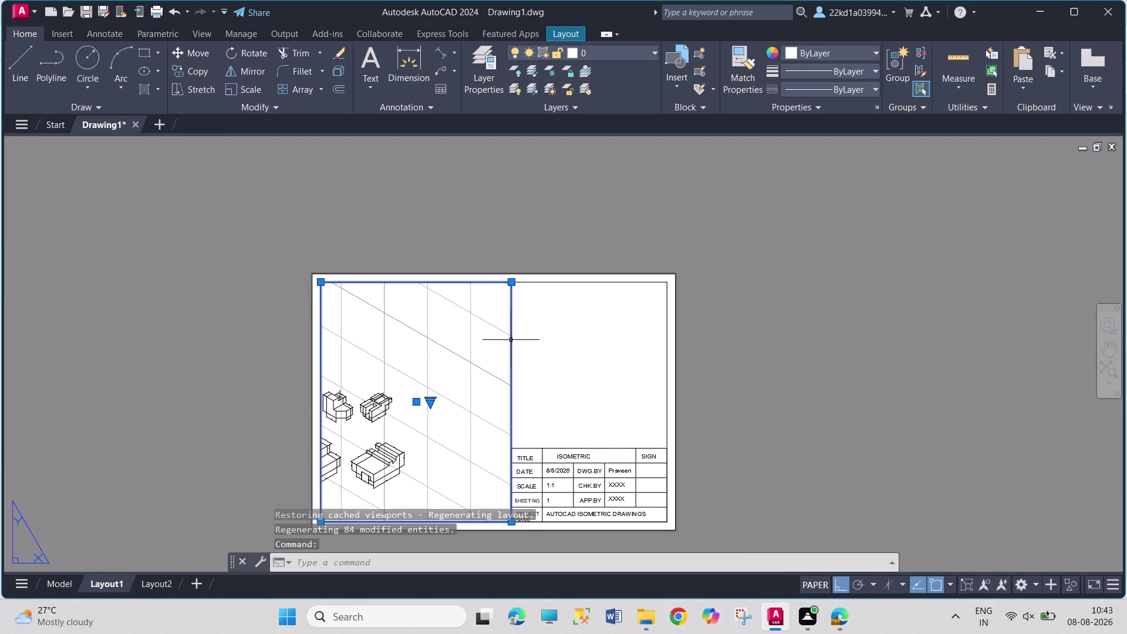
key(Delete)
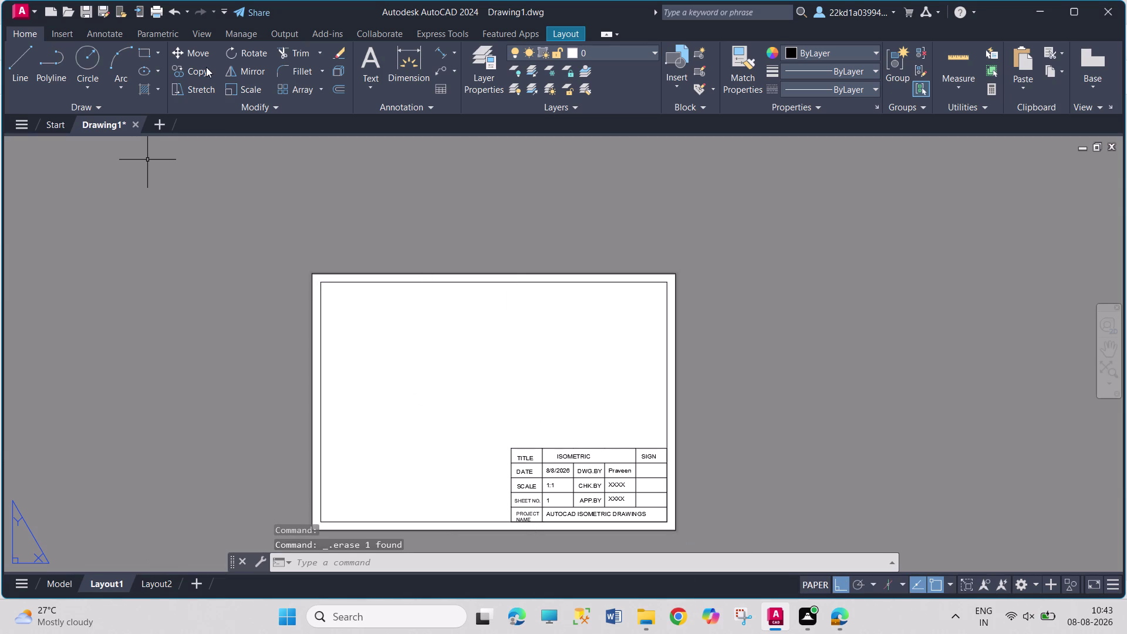
click(558, 35)
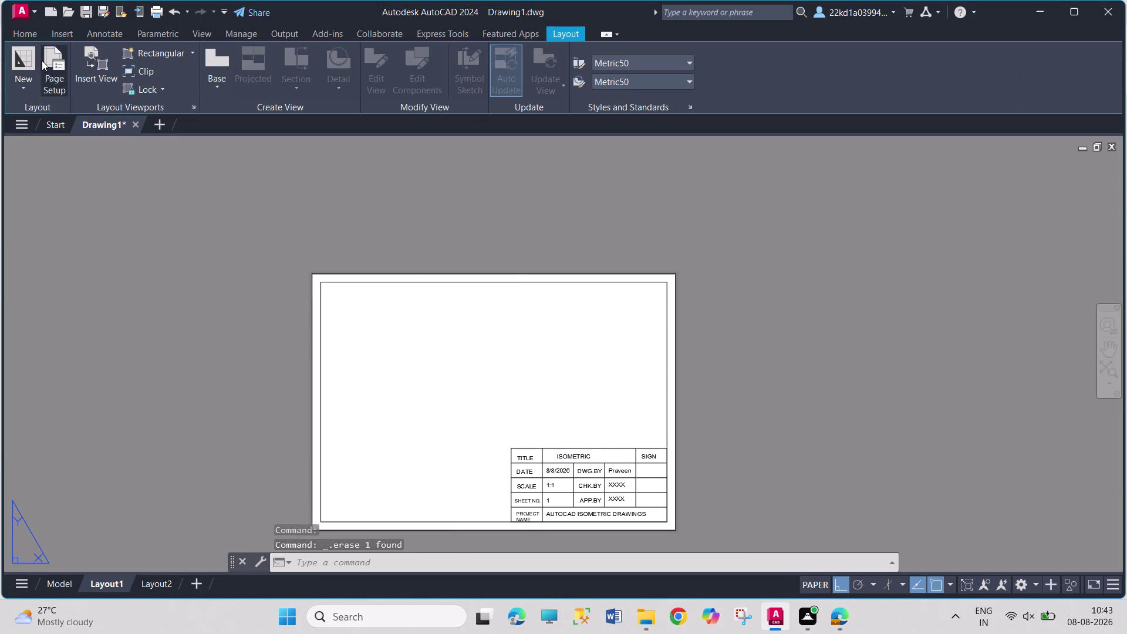
click(126, 54)
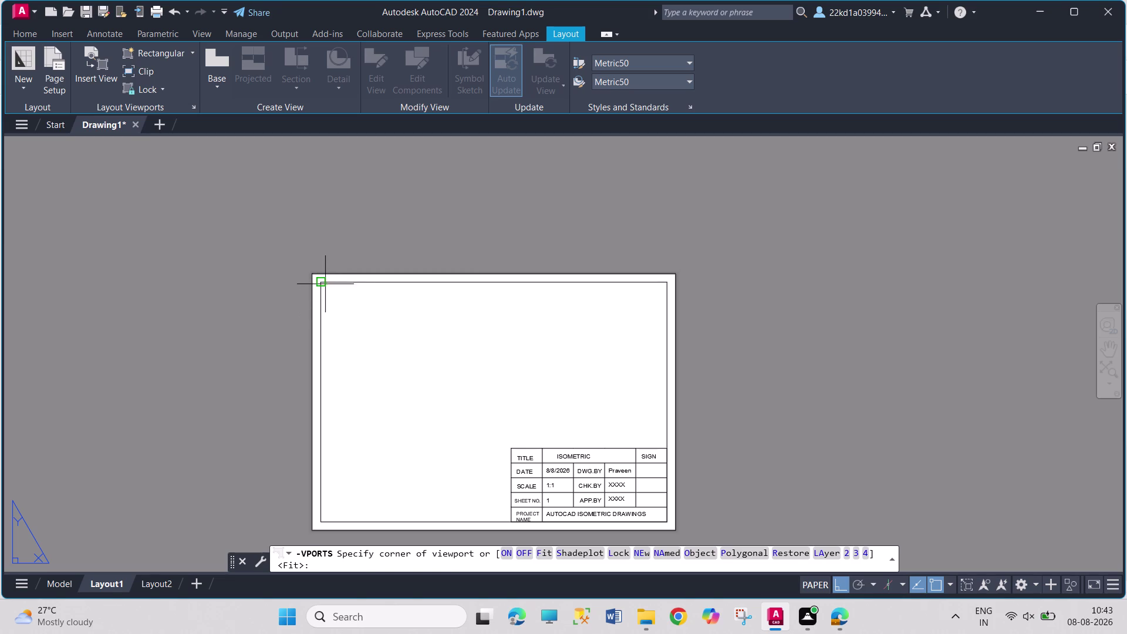
click(324, 282)
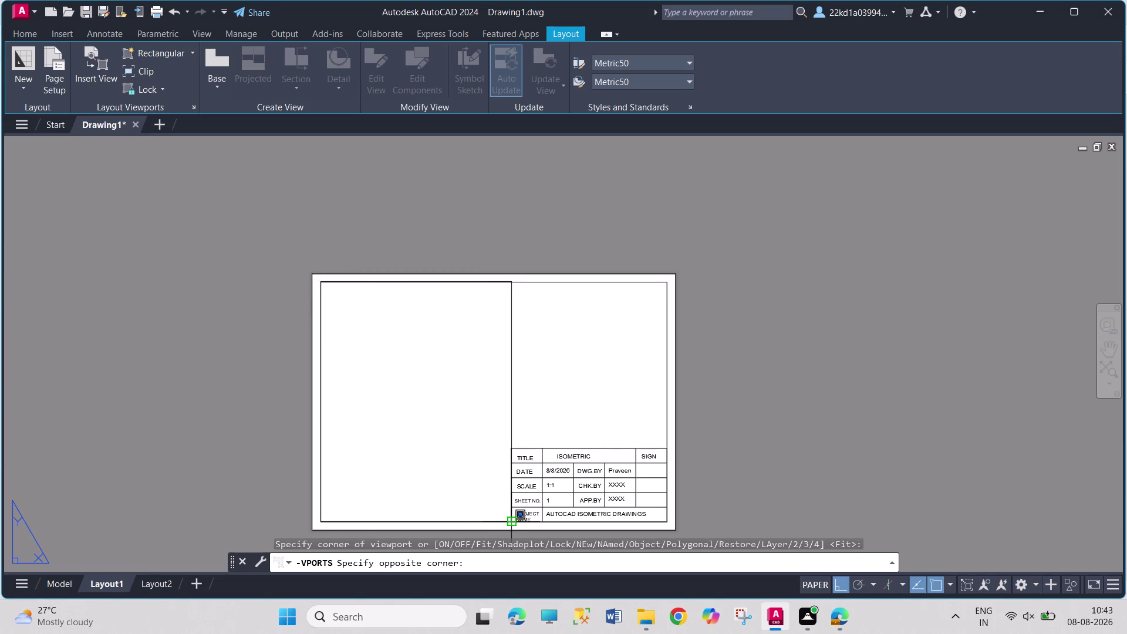
click(513, 523)
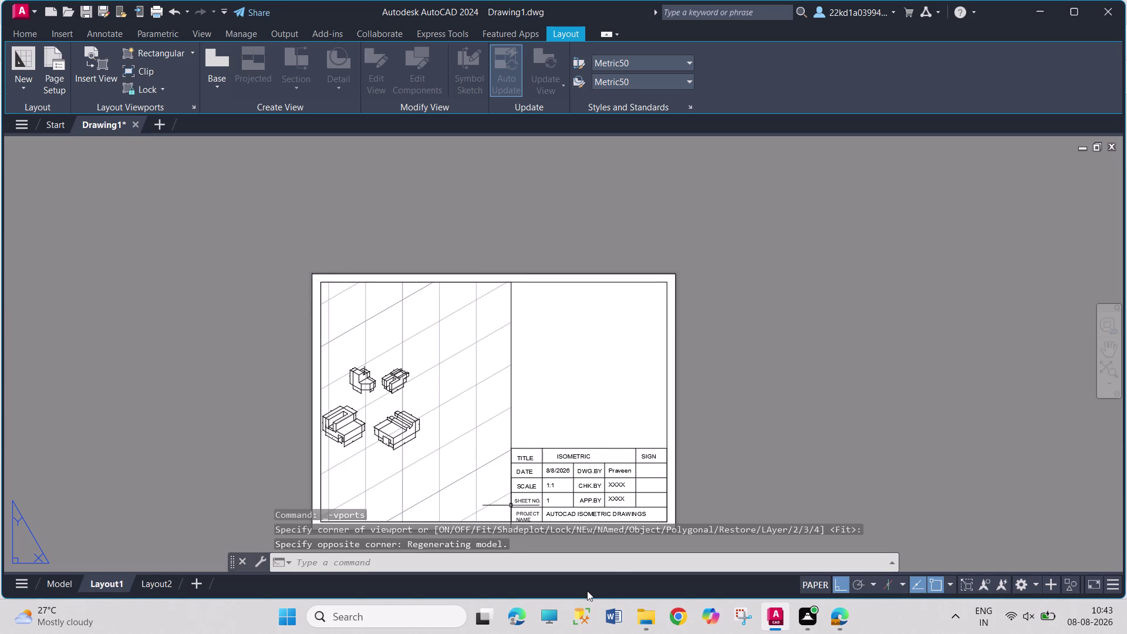
scroll(up, 3)
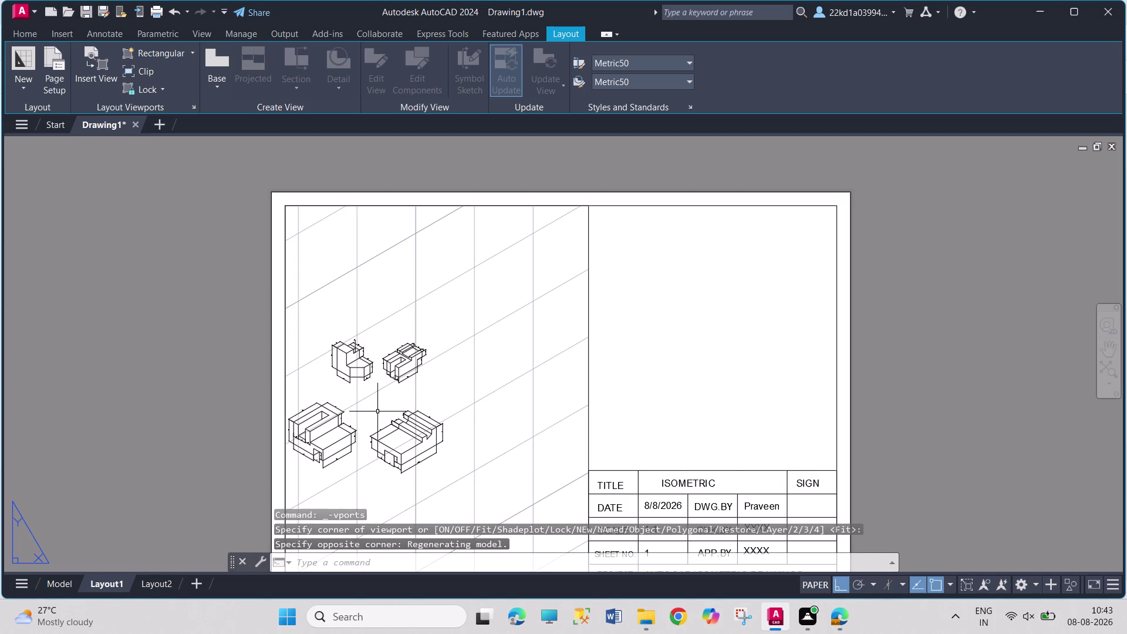
scroll(down, 3)
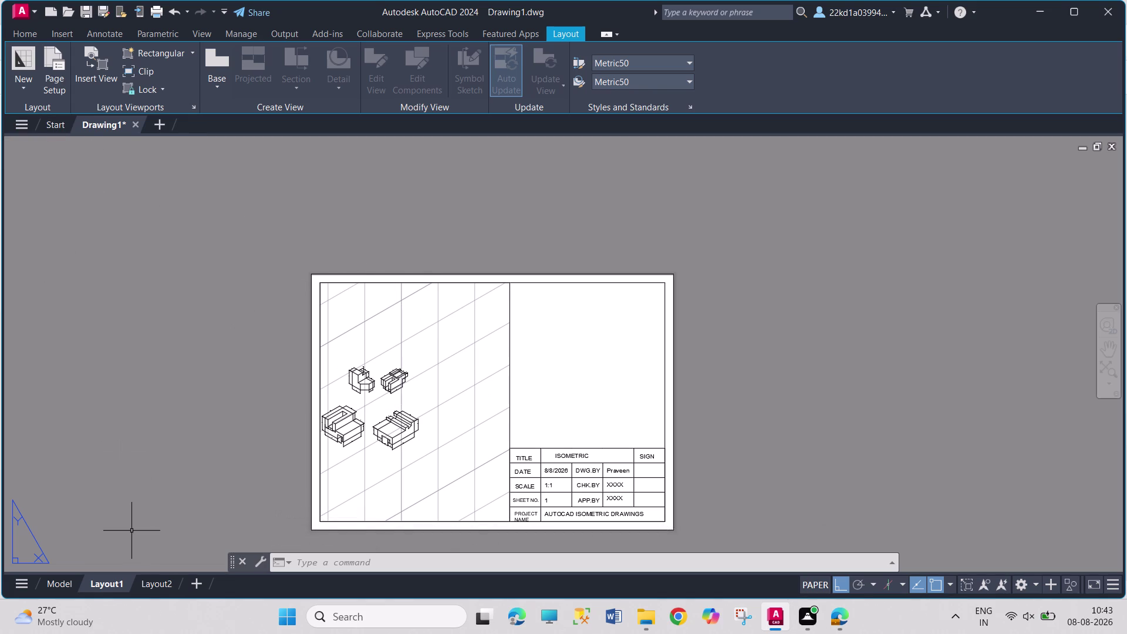
Reposition the models in model space, then return to Layout1.
click(62, 580)
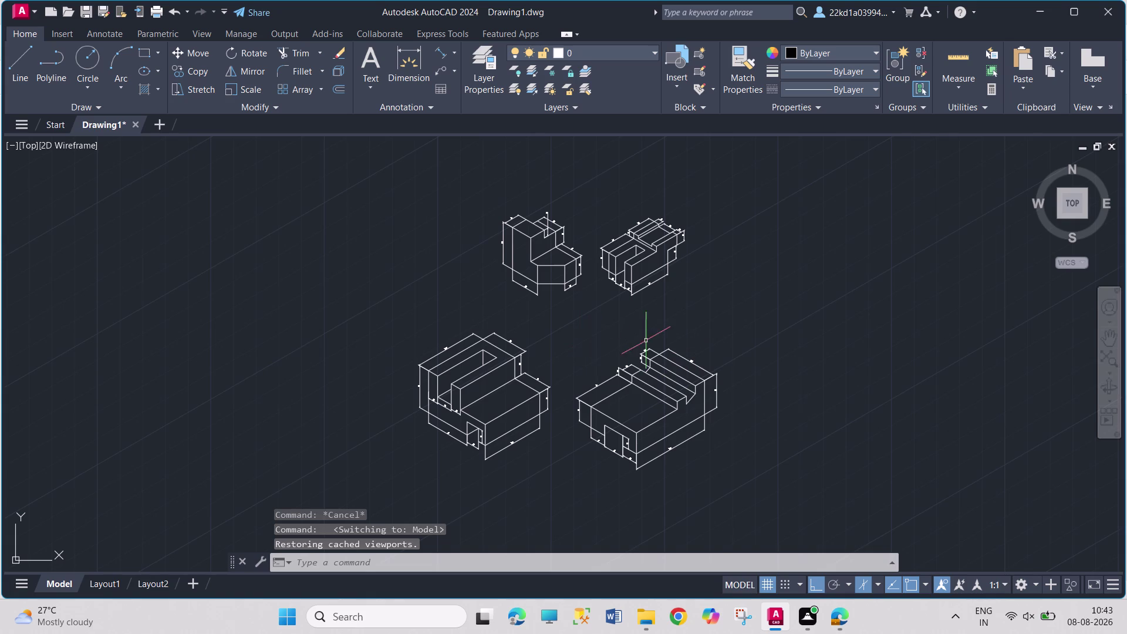
middle_drag(571, 327, 687, 333)
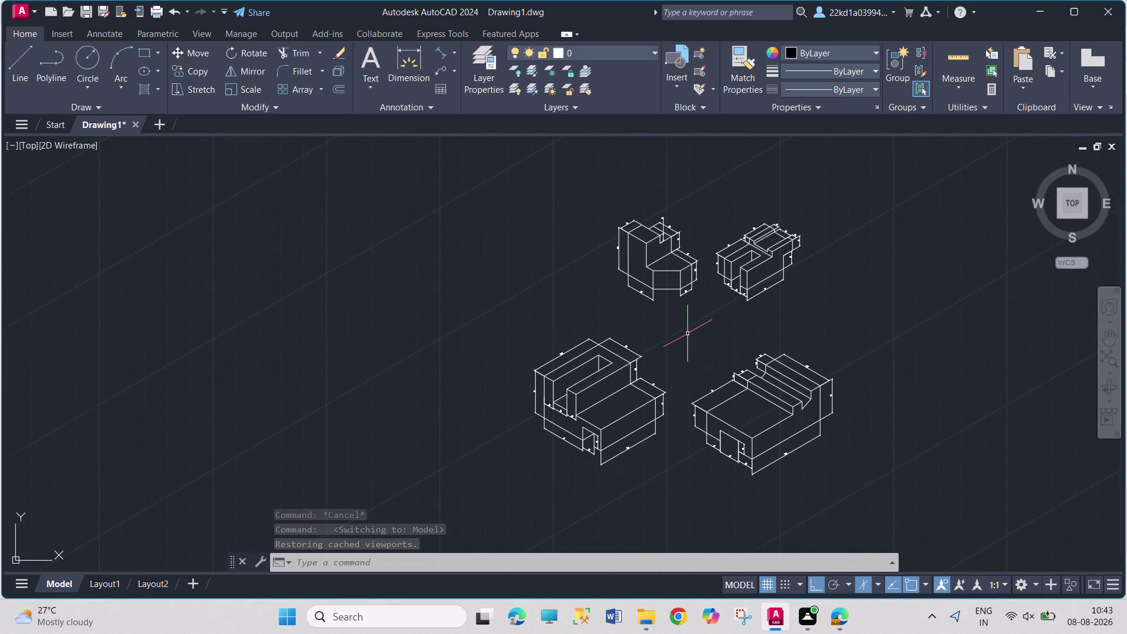
scroll(up, 3)
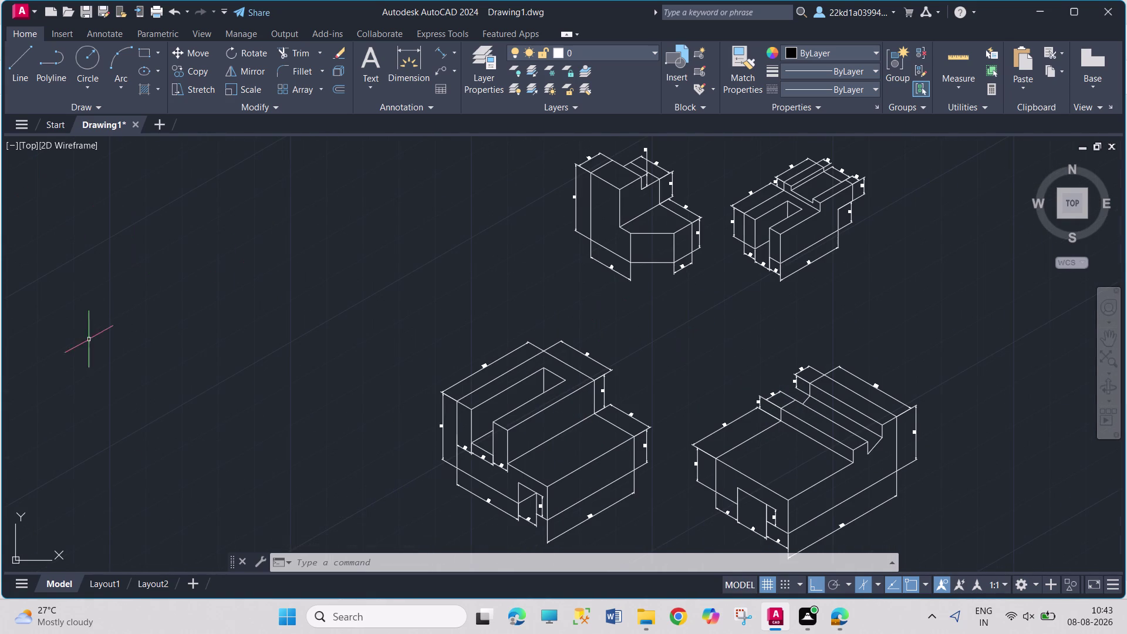
click(113, 590)
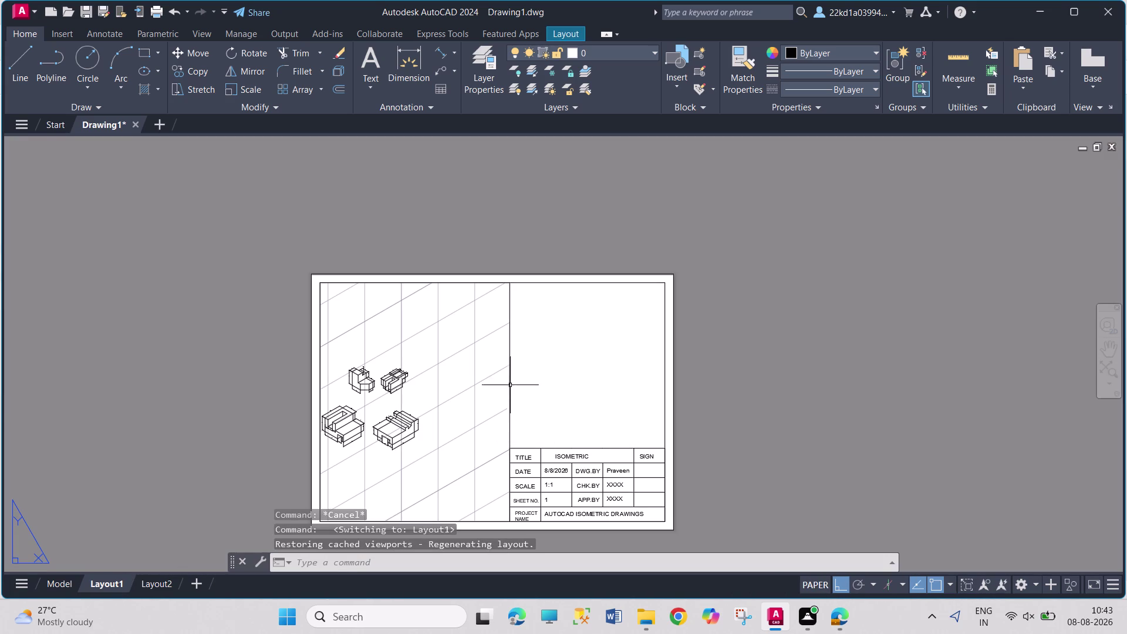
Delete and redraw the viewport from border top-left to title block bottom-left, then switch to Model.
click(510, 376)
key(Delete)
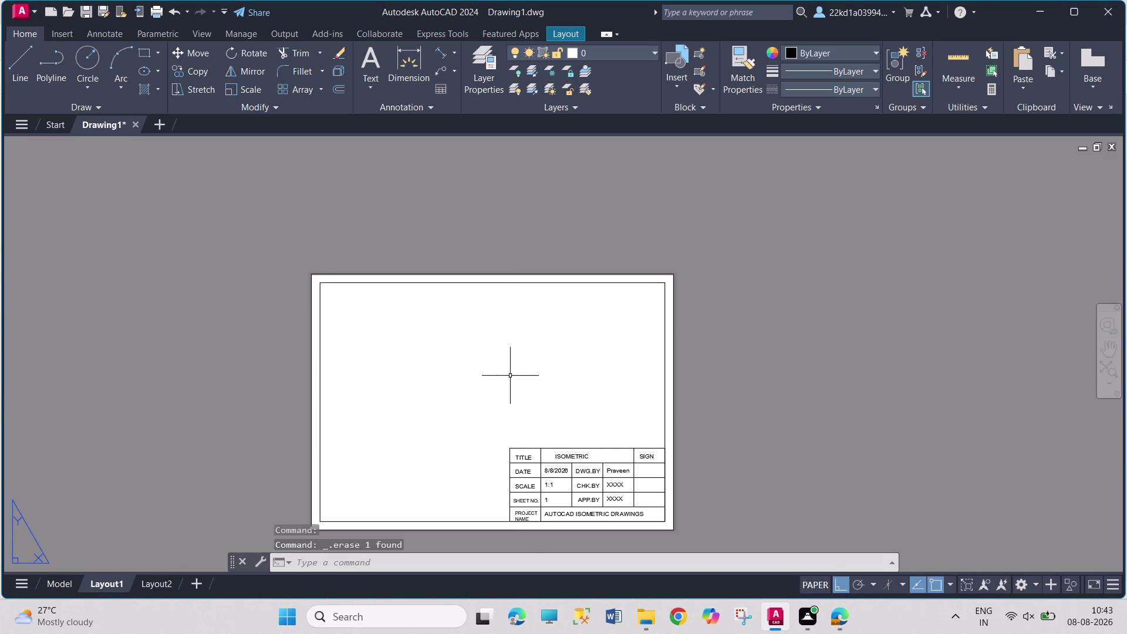
click(567, 32)
click(161, 56)
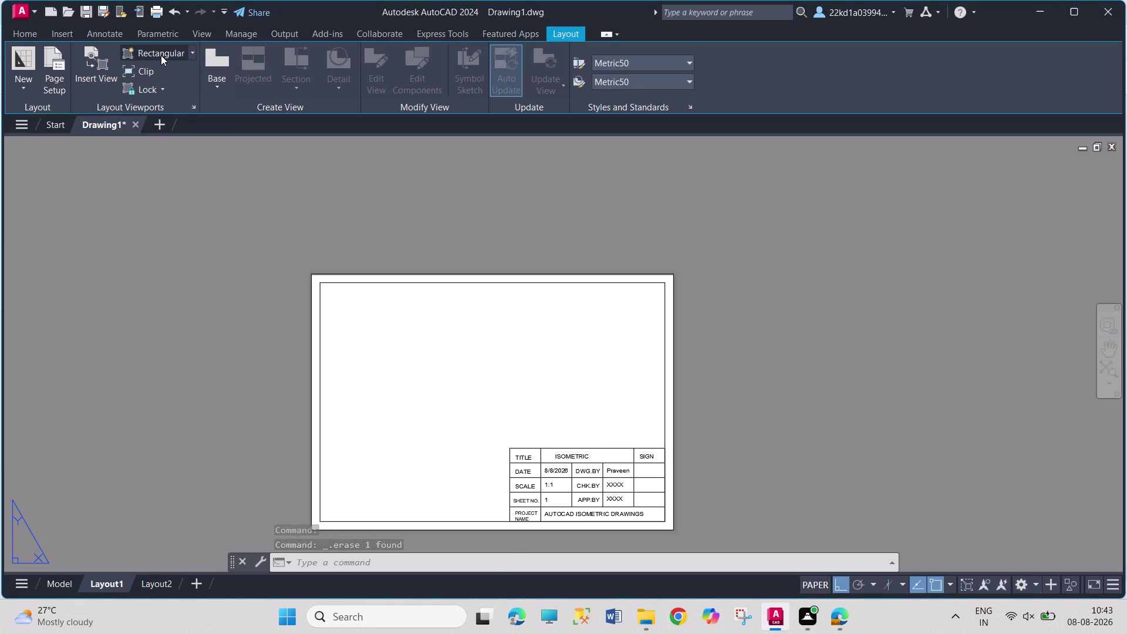
click(144, 54)
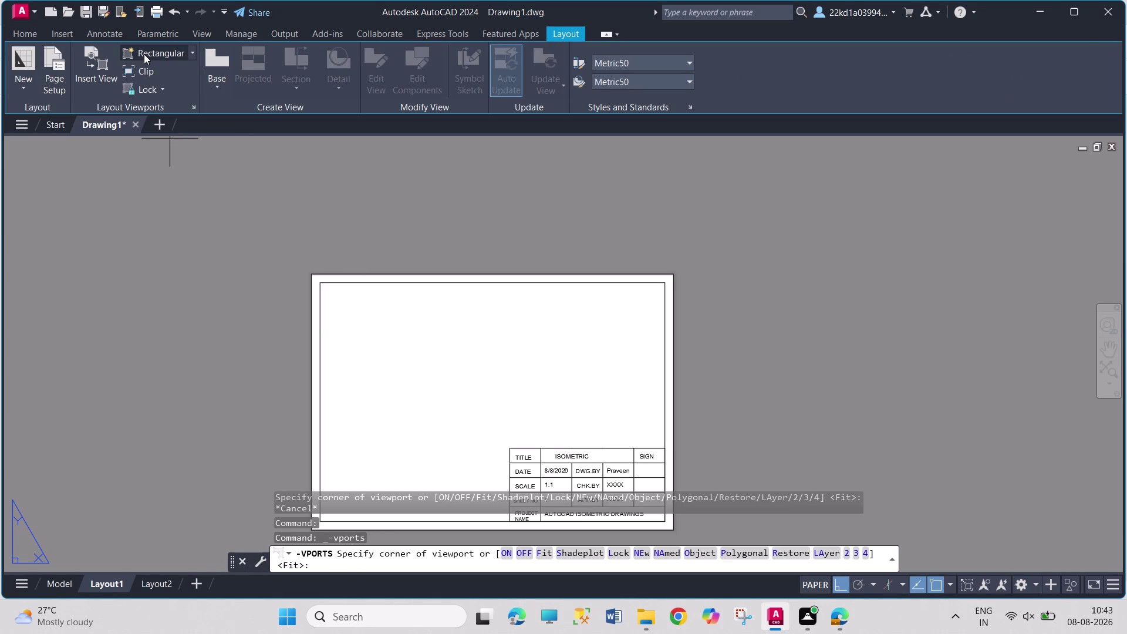
click(323, 283)
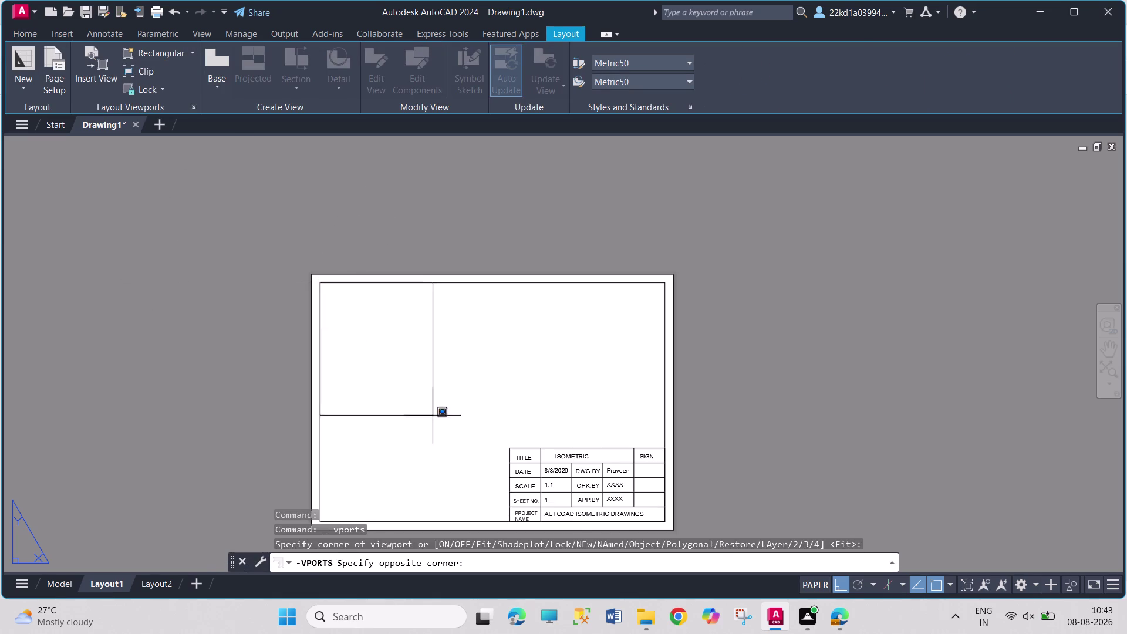
click(512, 525)
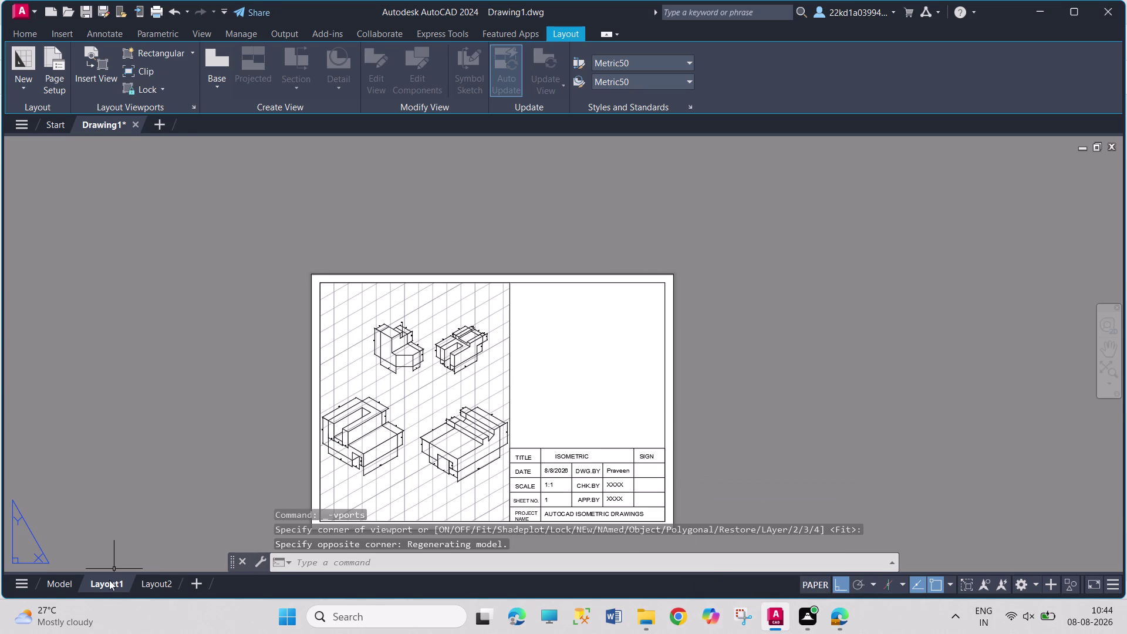
click(68, 584)
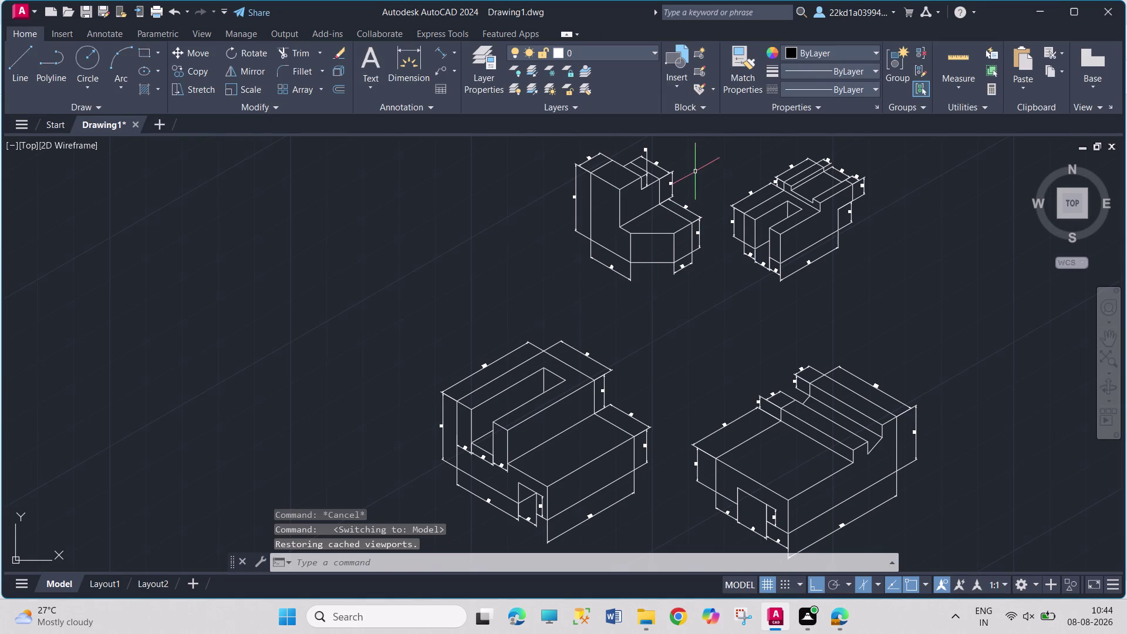
Move the upper-left L-shaped model down-left, then select Layout1's viewport.
drag(709, 138, 520, 245)
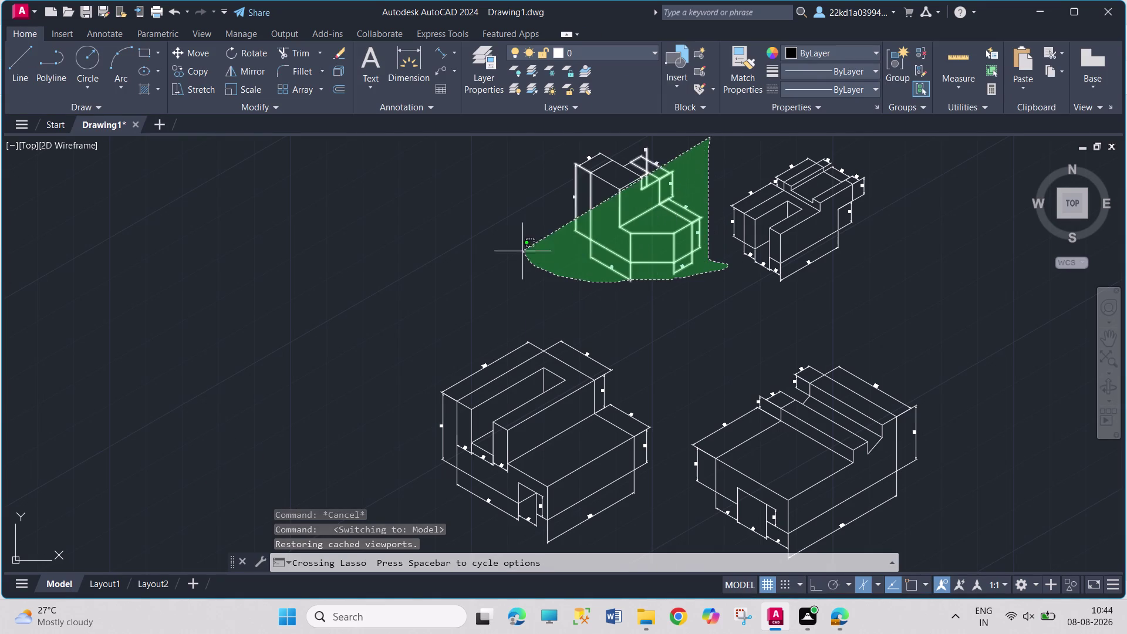
drag(520, 245, 525, 168)
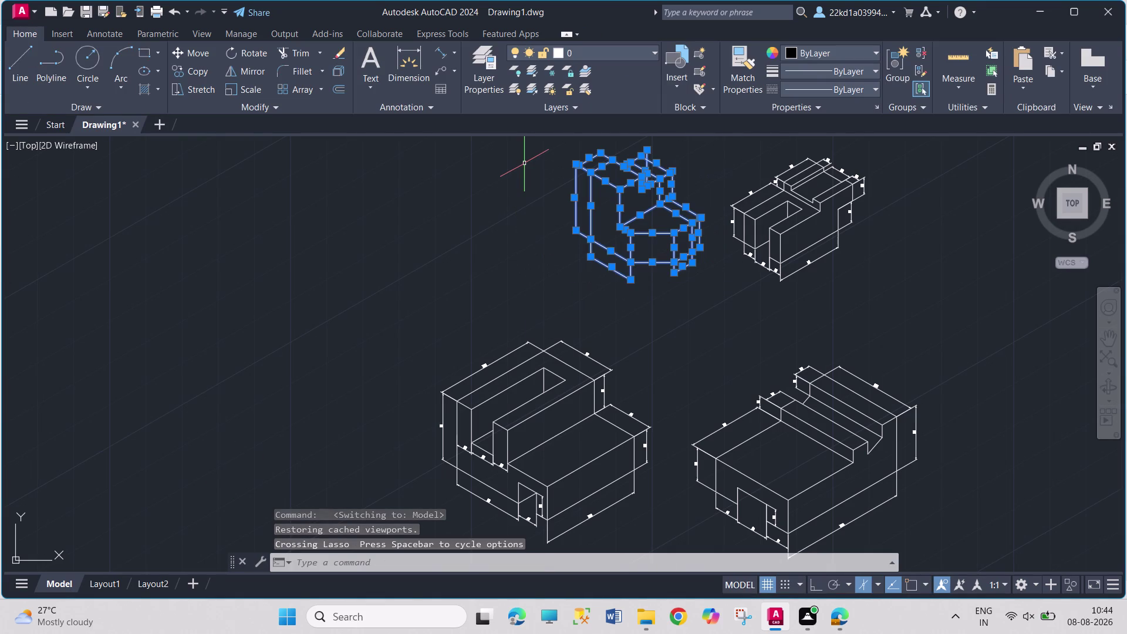
key(m)
key(Return)
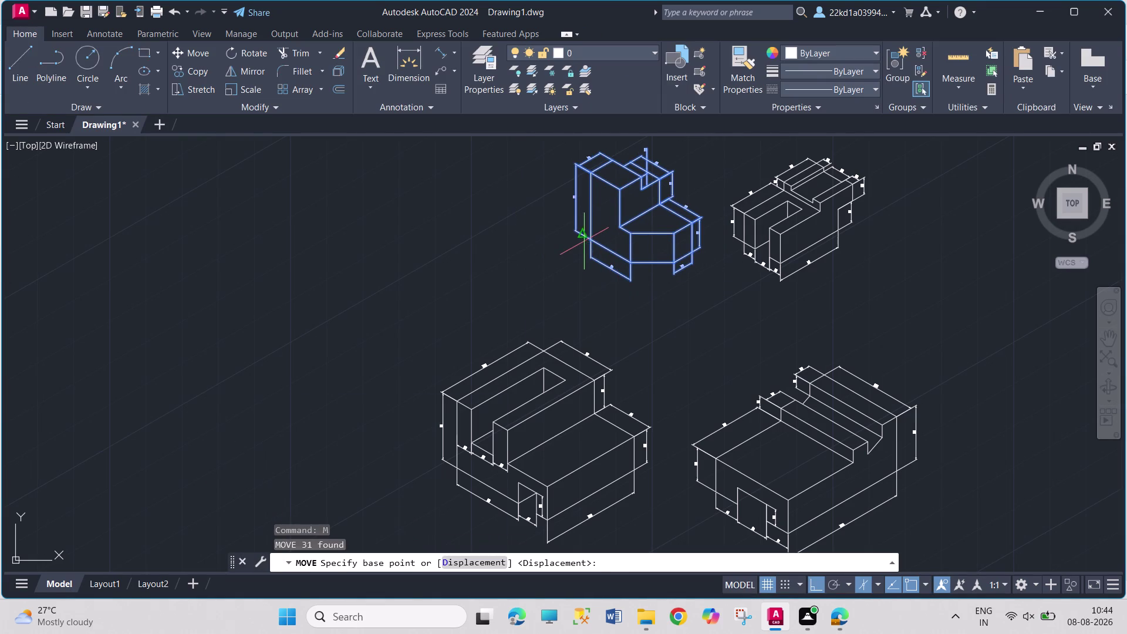
click(590, 237)
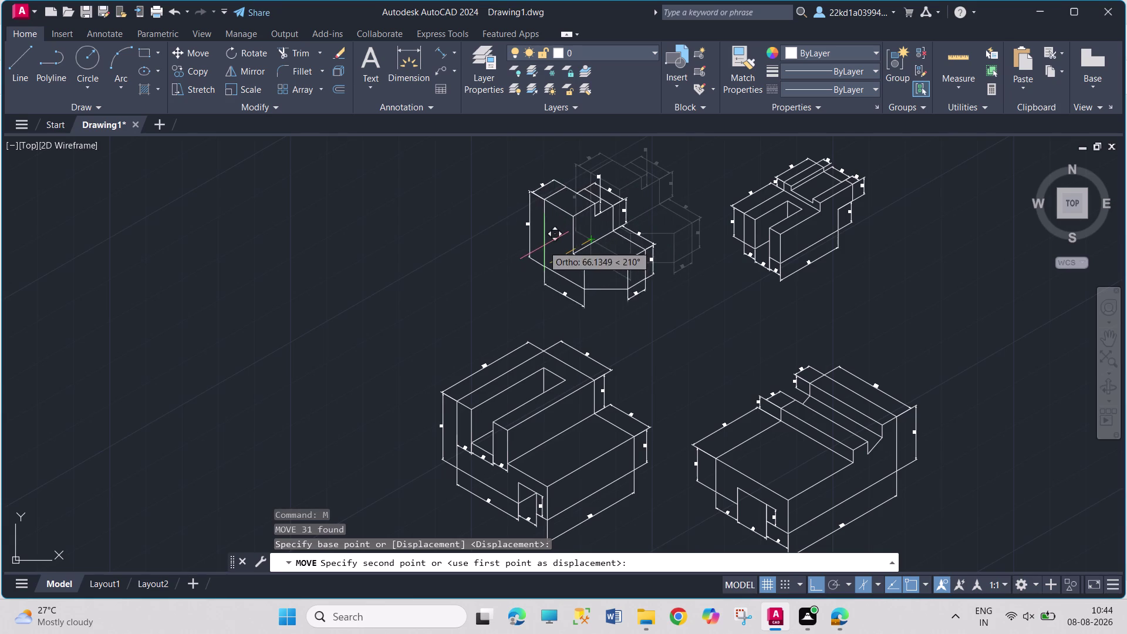
click(520, 251)
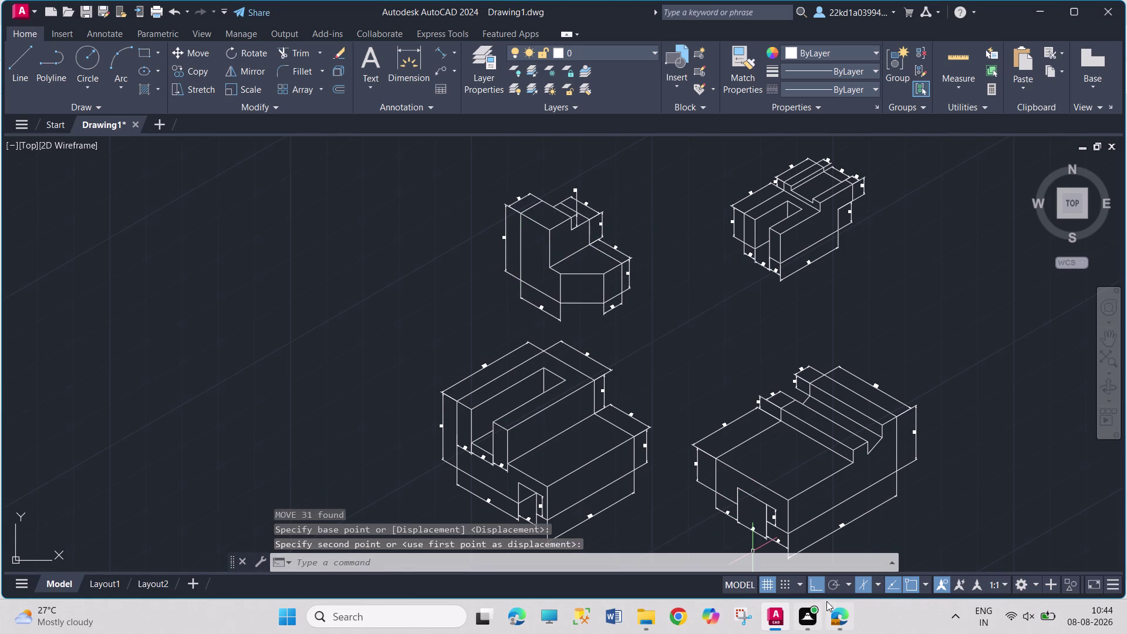
click(116, 581)
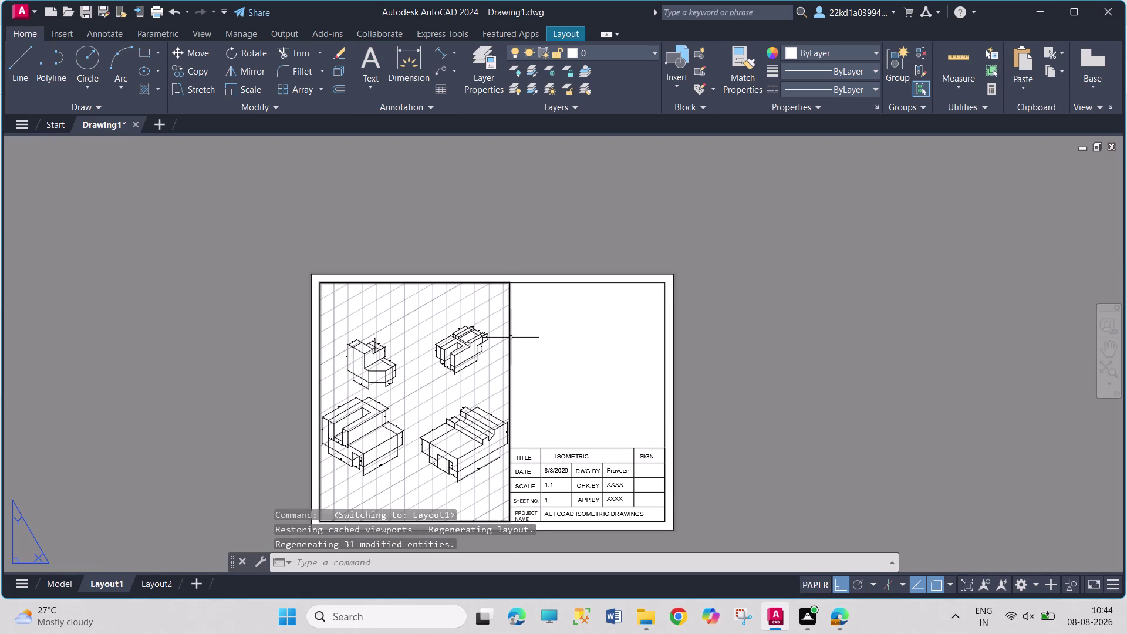
click(511, 337)
Delete the viewport and draw a new one from border top-left to title block bottom-left.
key(Delete)
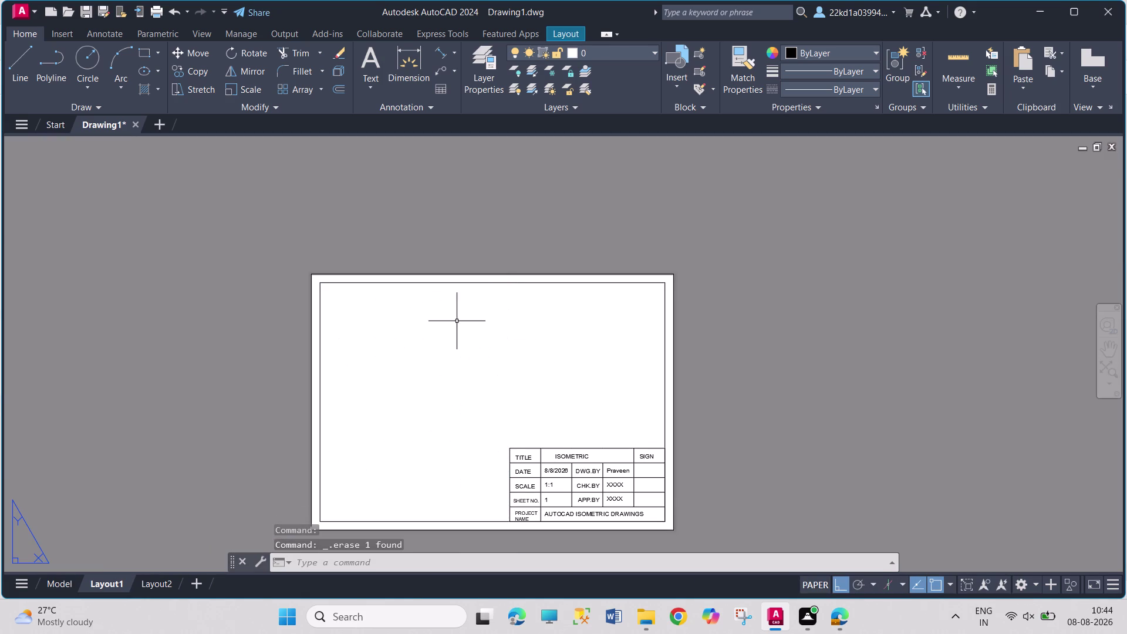
click(554, 36)
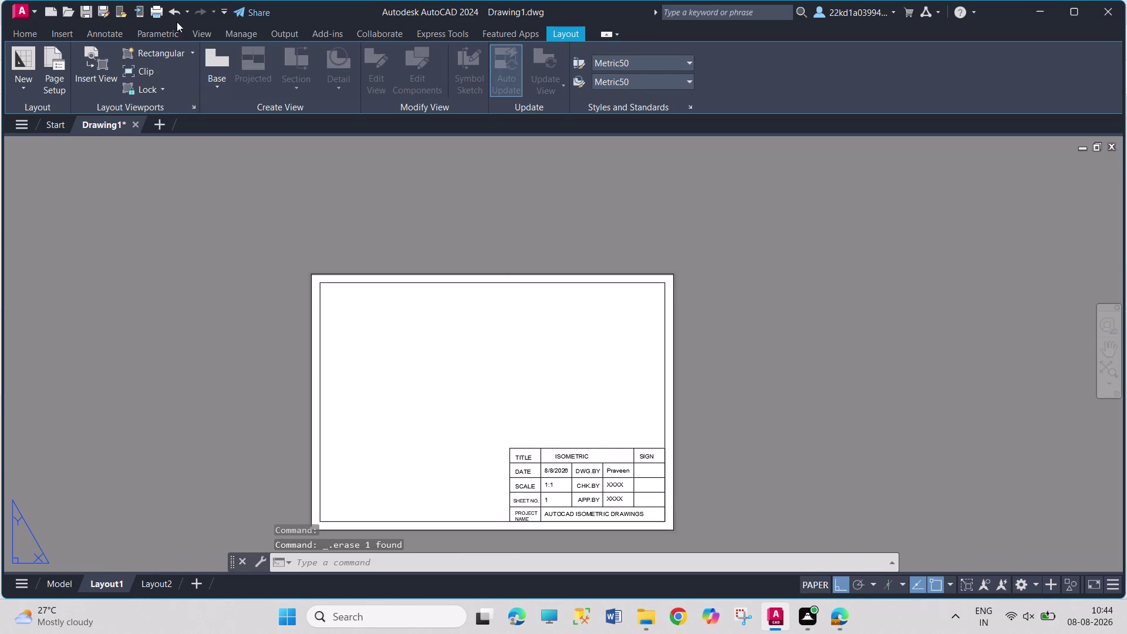
click(147, 48)
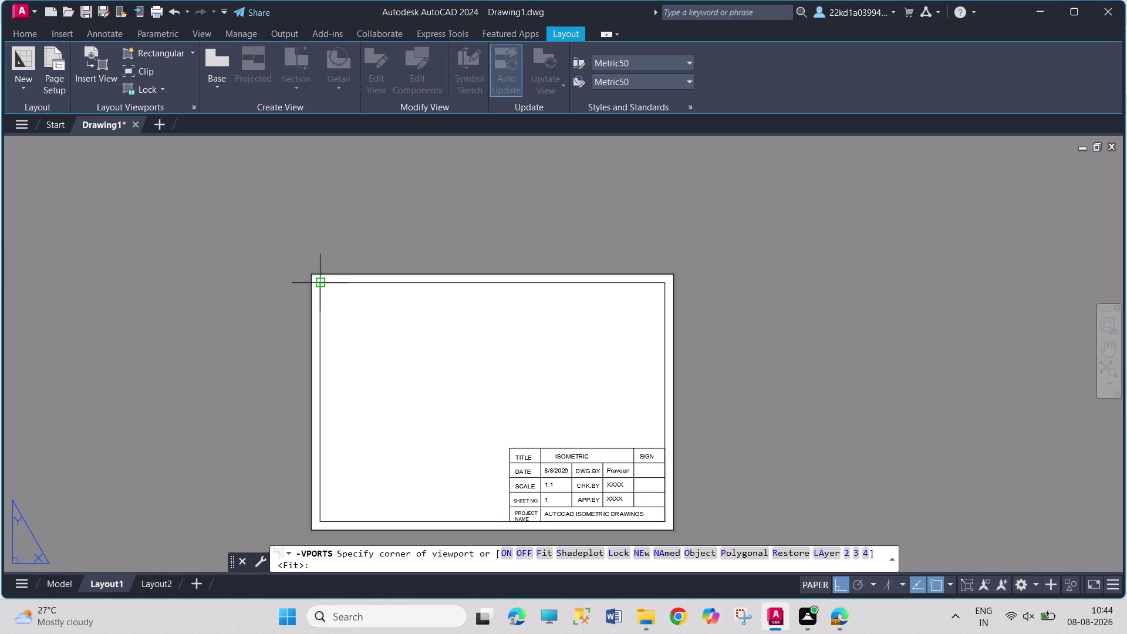
click(322, 281)
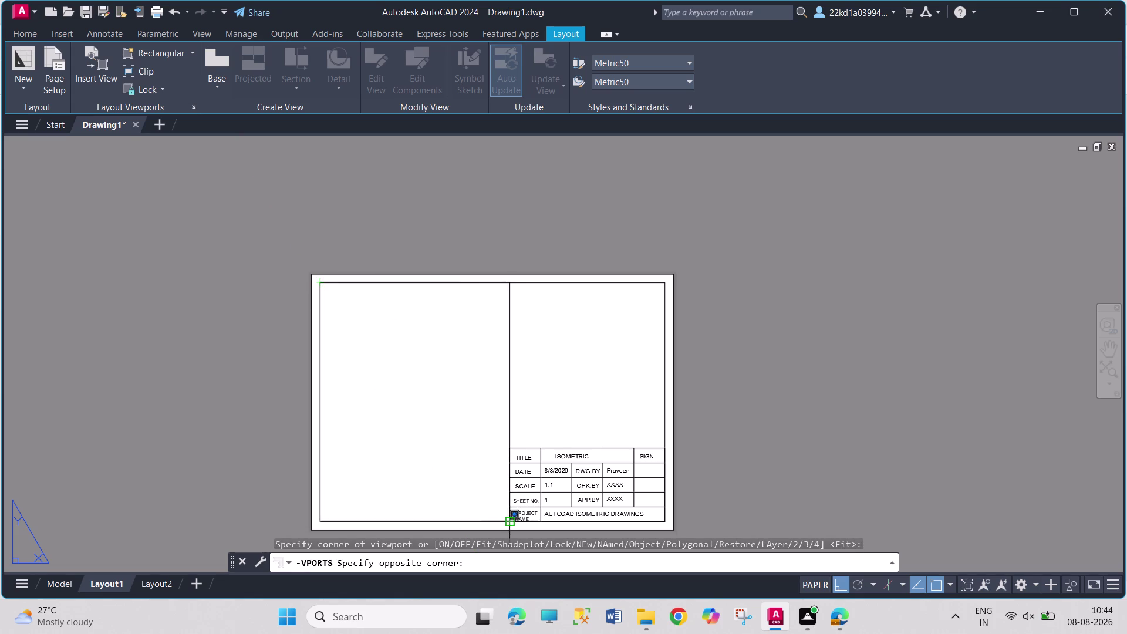
click(507, 522)
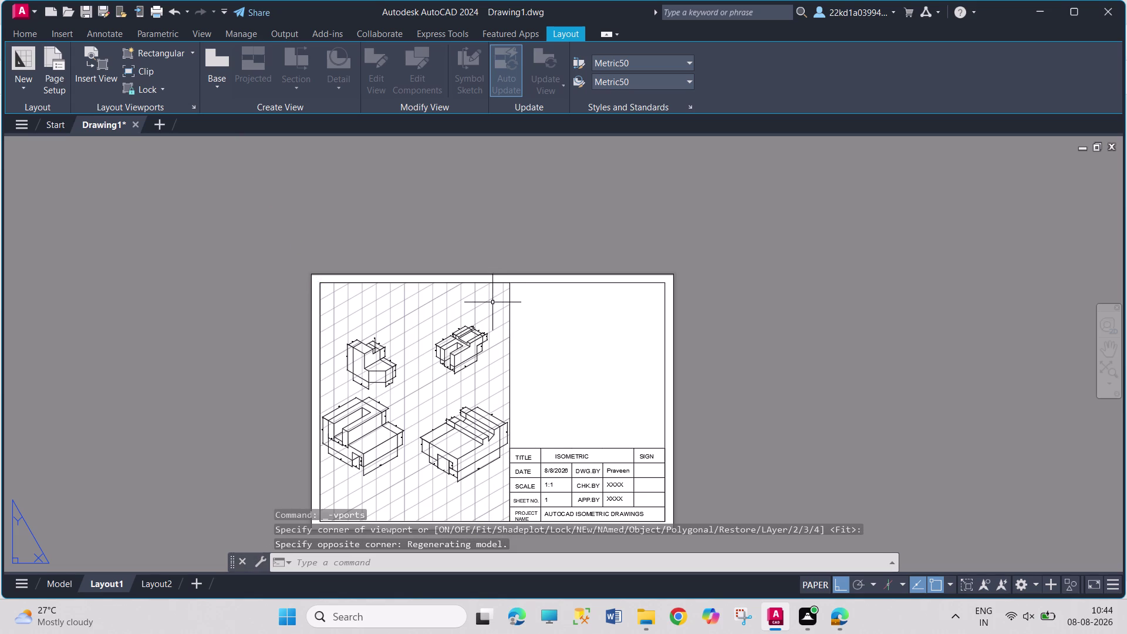
Select the new viewport via the overlap chooser, toggle the grid, and clear the selection.
click(447, 294)
click(461, 285)
click(462, 283)
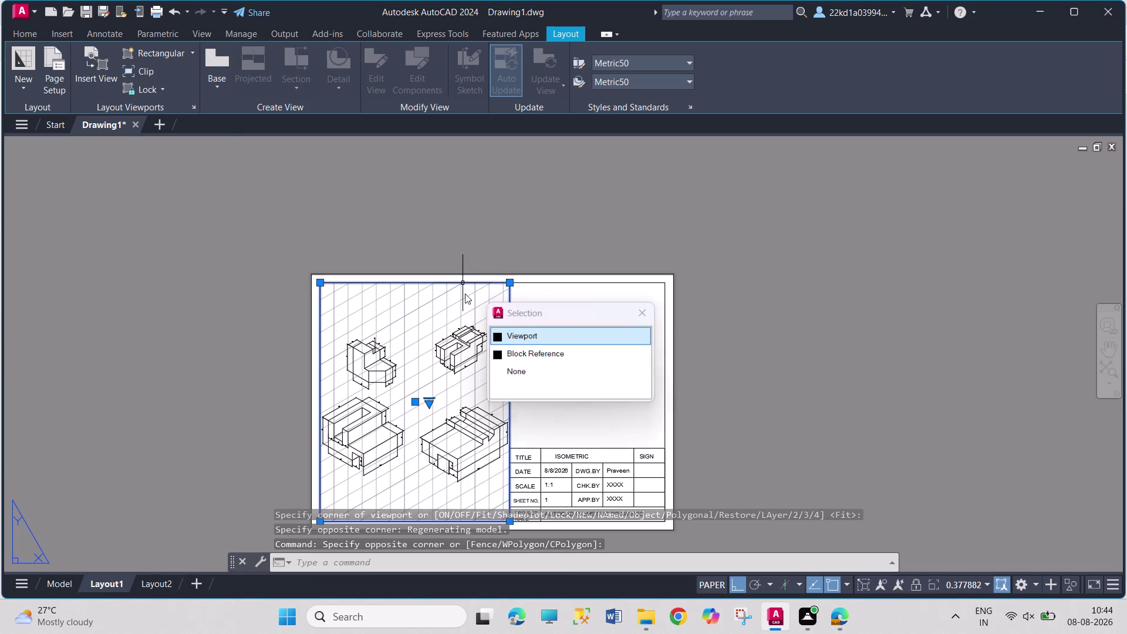
click(536, 234)
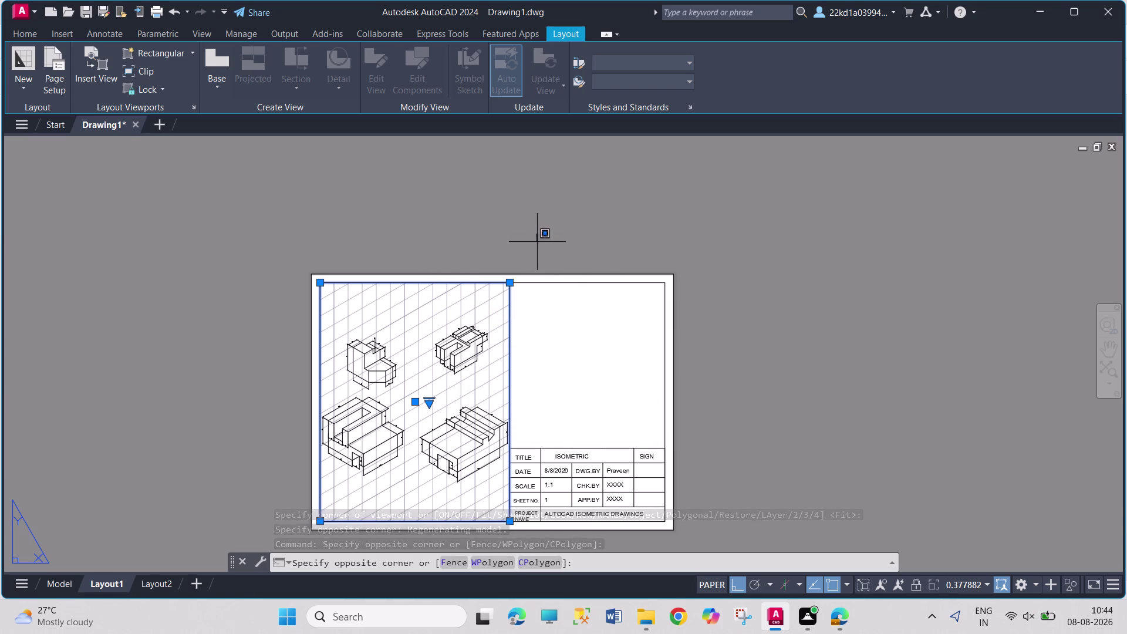
key(F7)
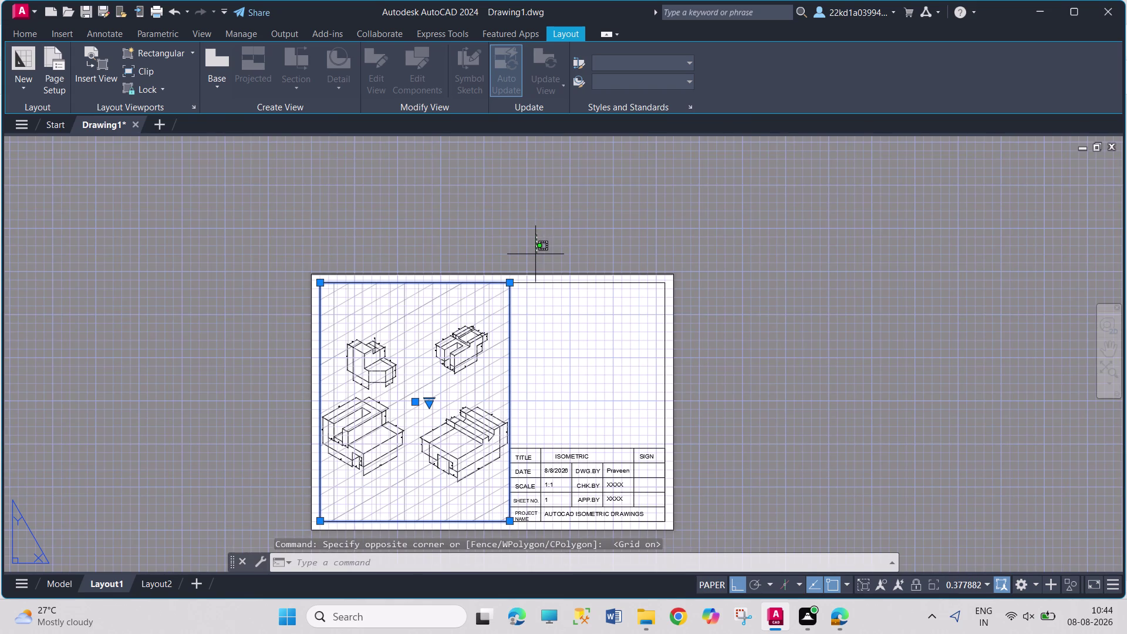
key(F7)
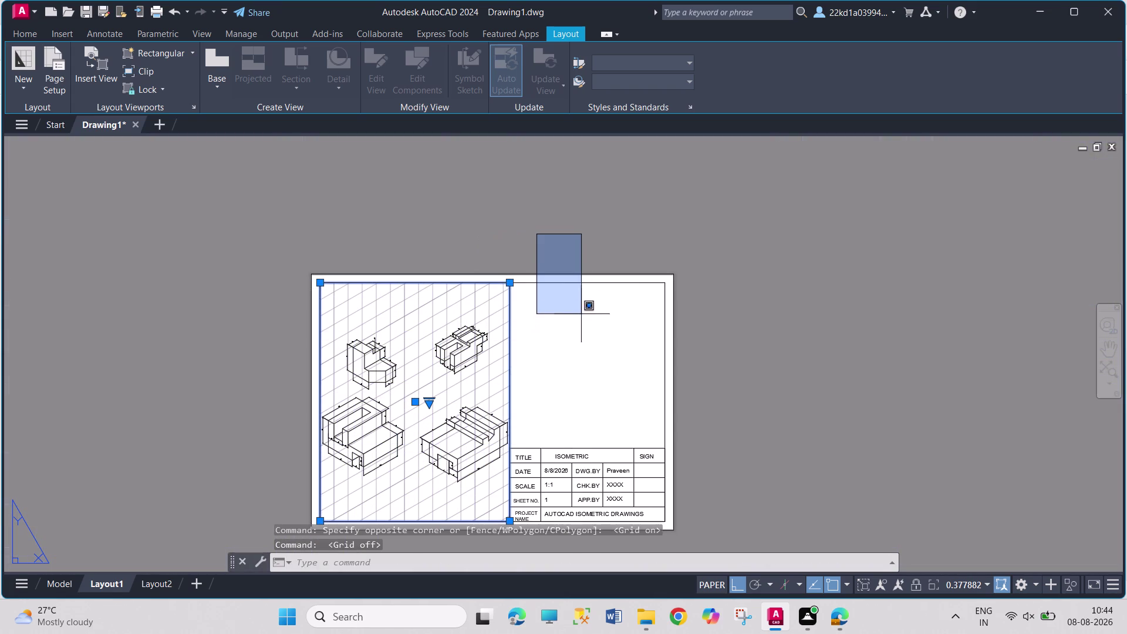
key(Escape)
key(Escape)
key(Escape)
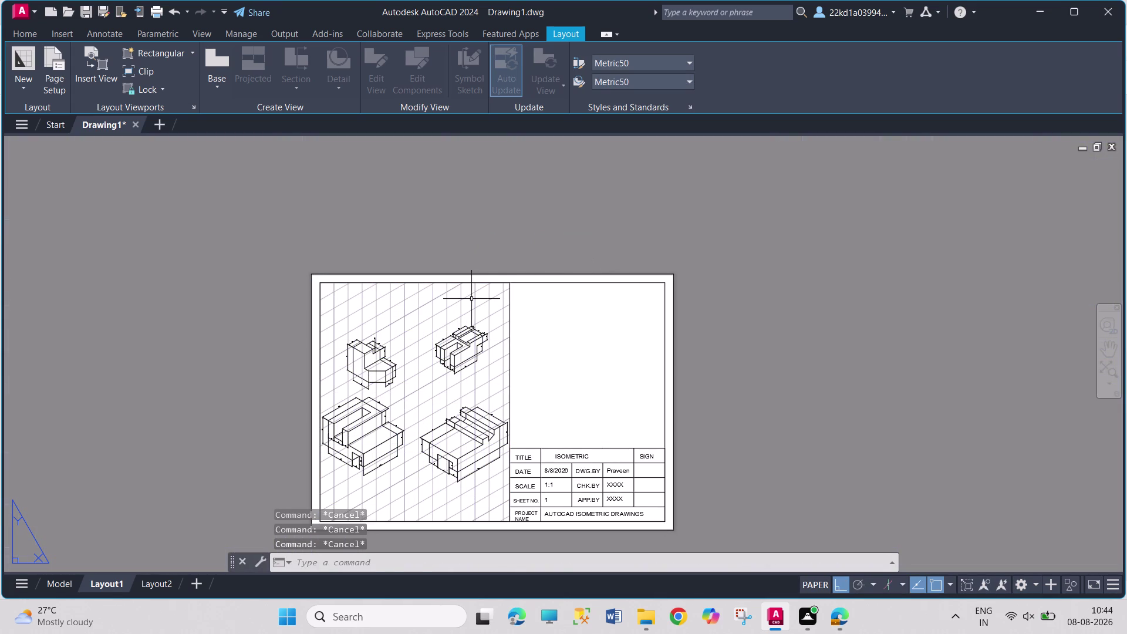
Activate the viewport, toggle its grid, and cancel accidental selection windows.
click(471, 299)
double_click(470, 298)
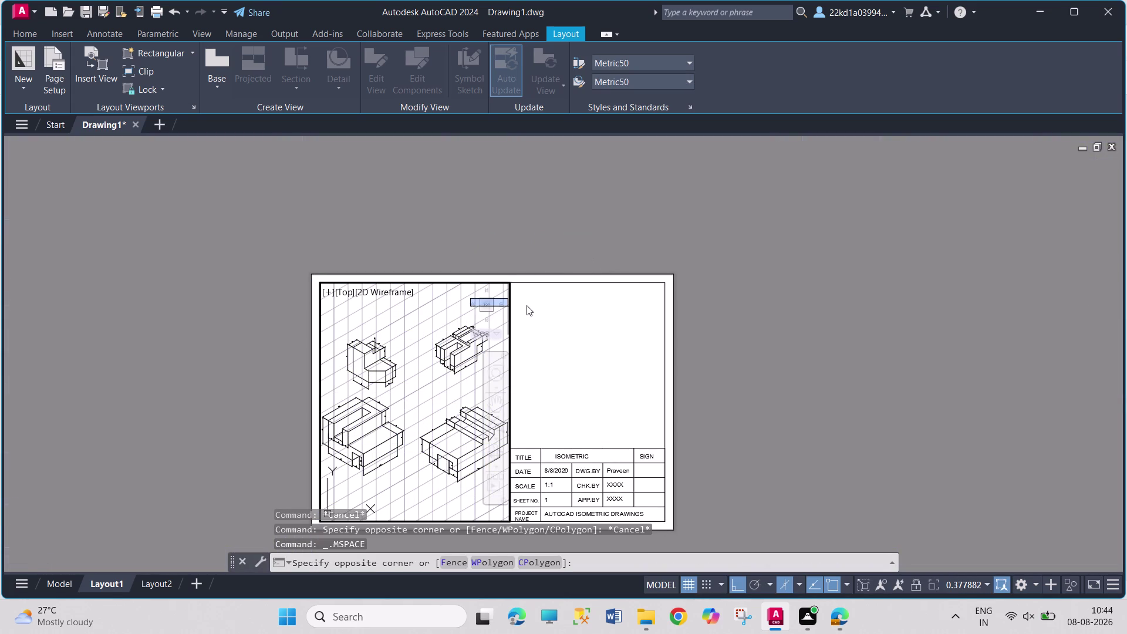
key(F7)
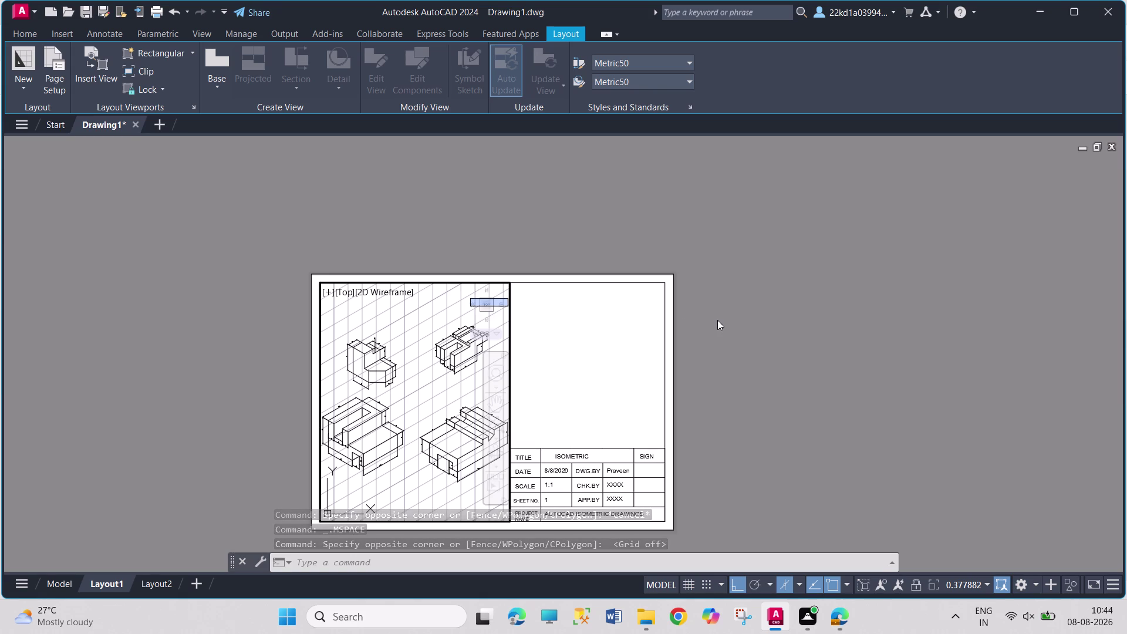
key(F7)
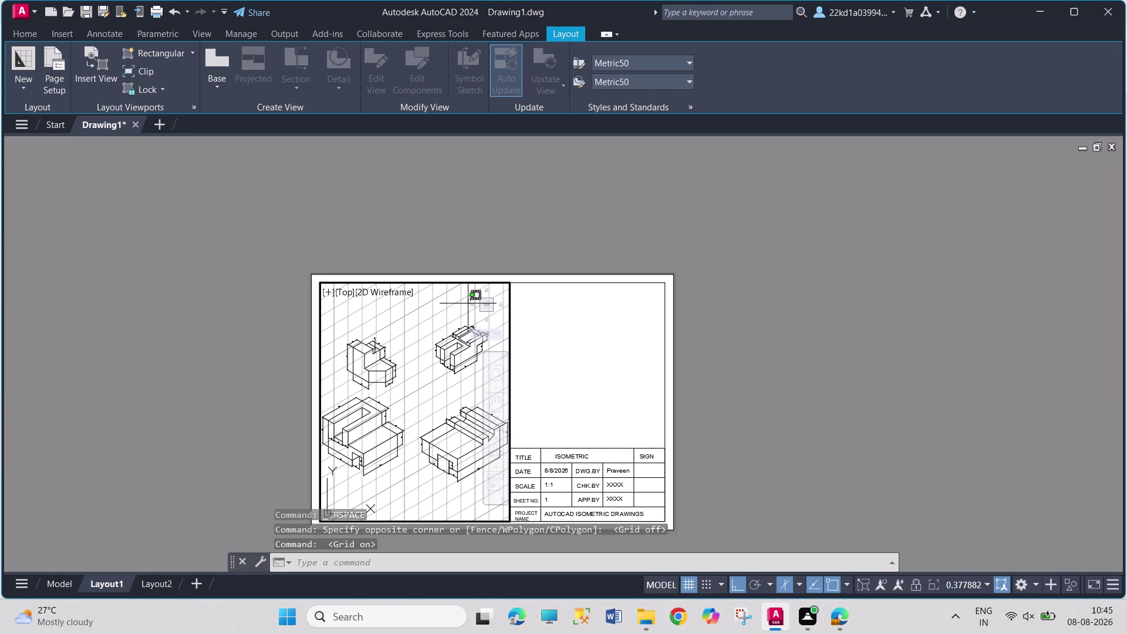
click(468, 304)
click(448, 308)
click(446, 299)
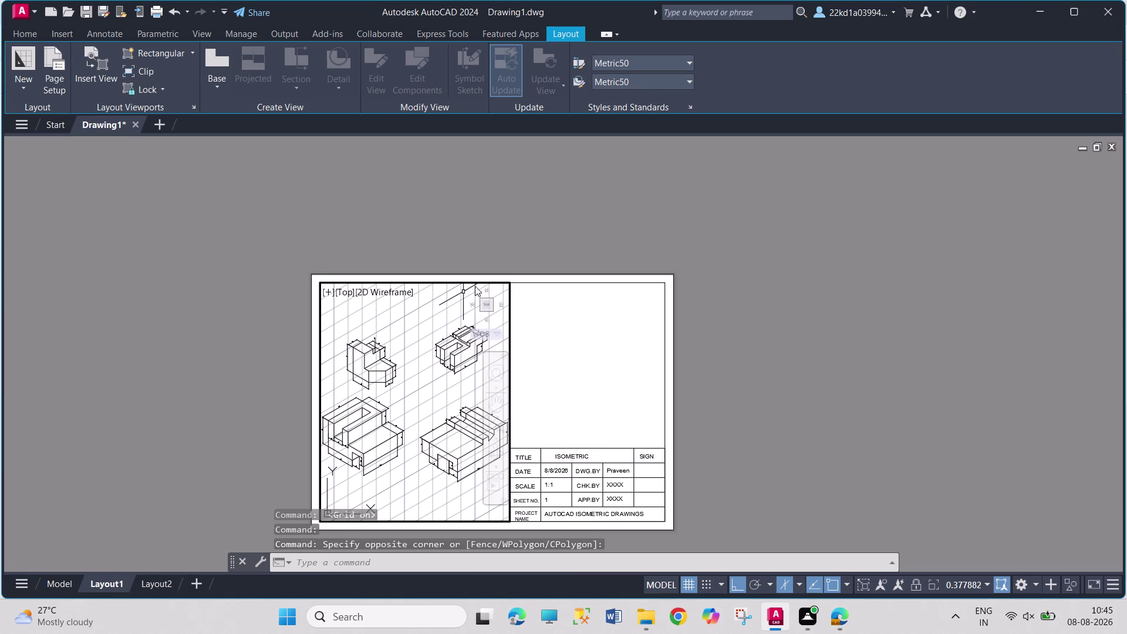
click(446, 510)
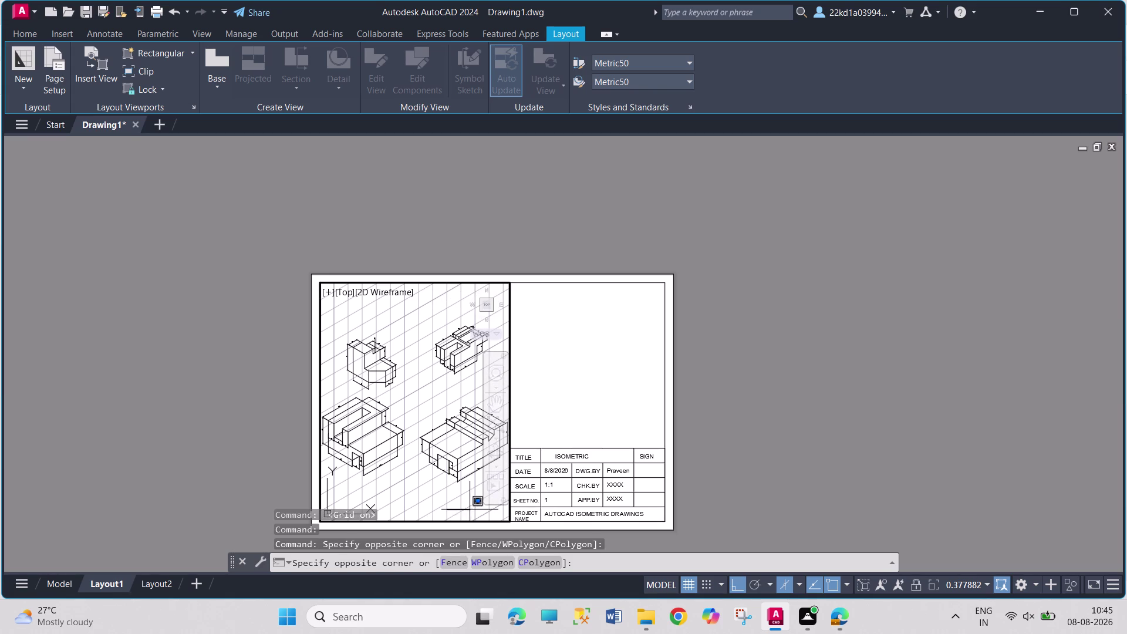
double_click(470, 510)
click(476, 509)
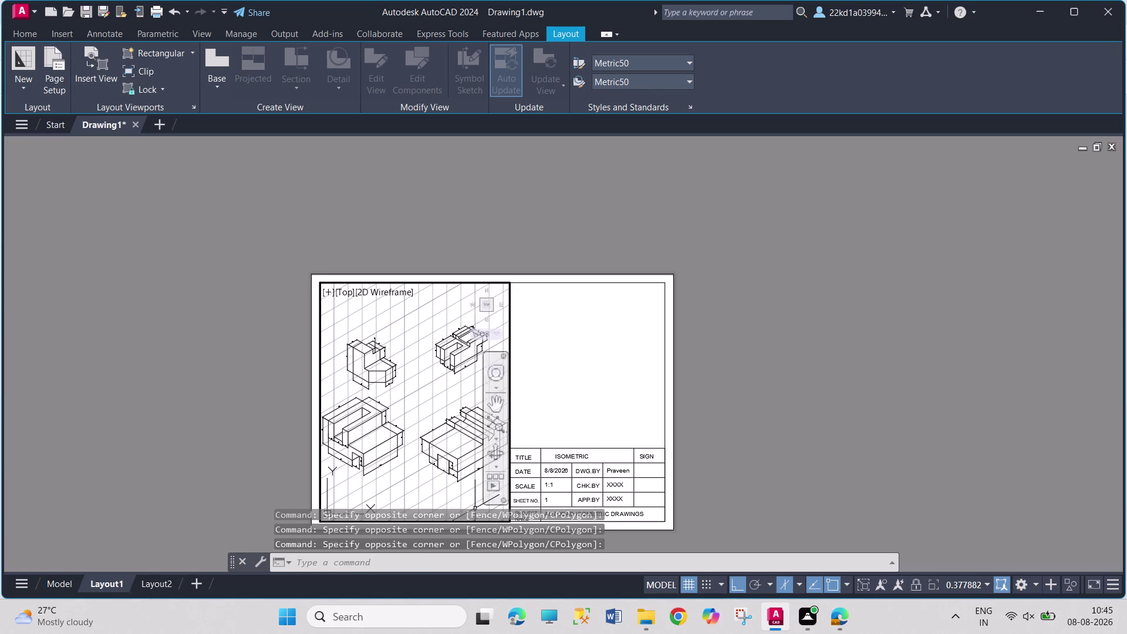
key(Escape)
key(Escape)
Turn the viewport grid off and open the Plot dialog for Layout1.
scroll(up, 3)
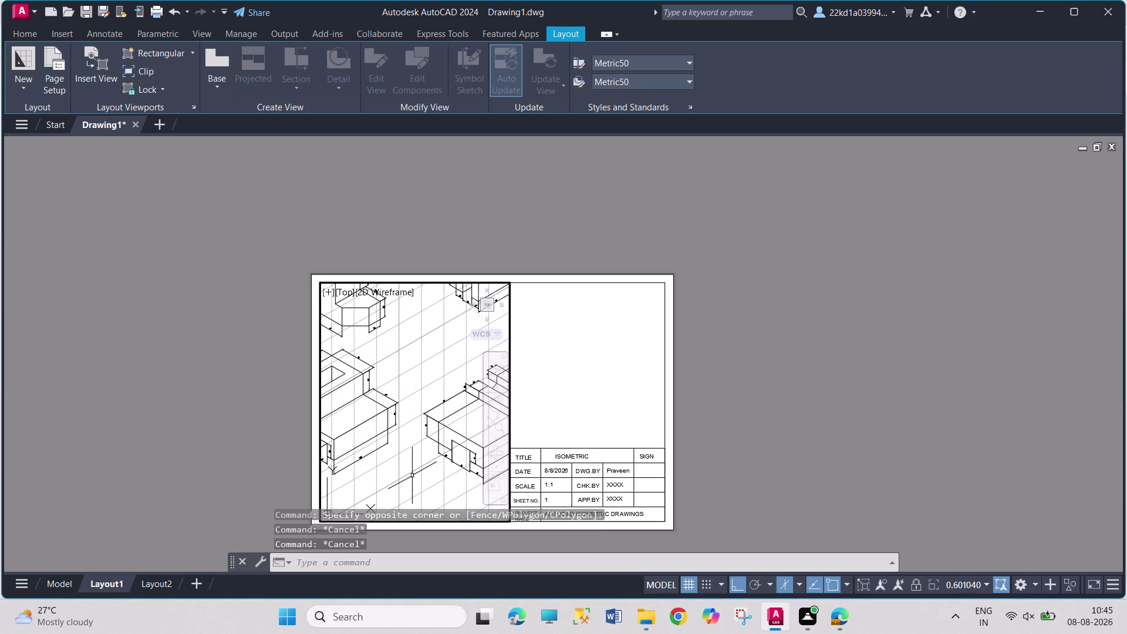
scroll(down, 3)
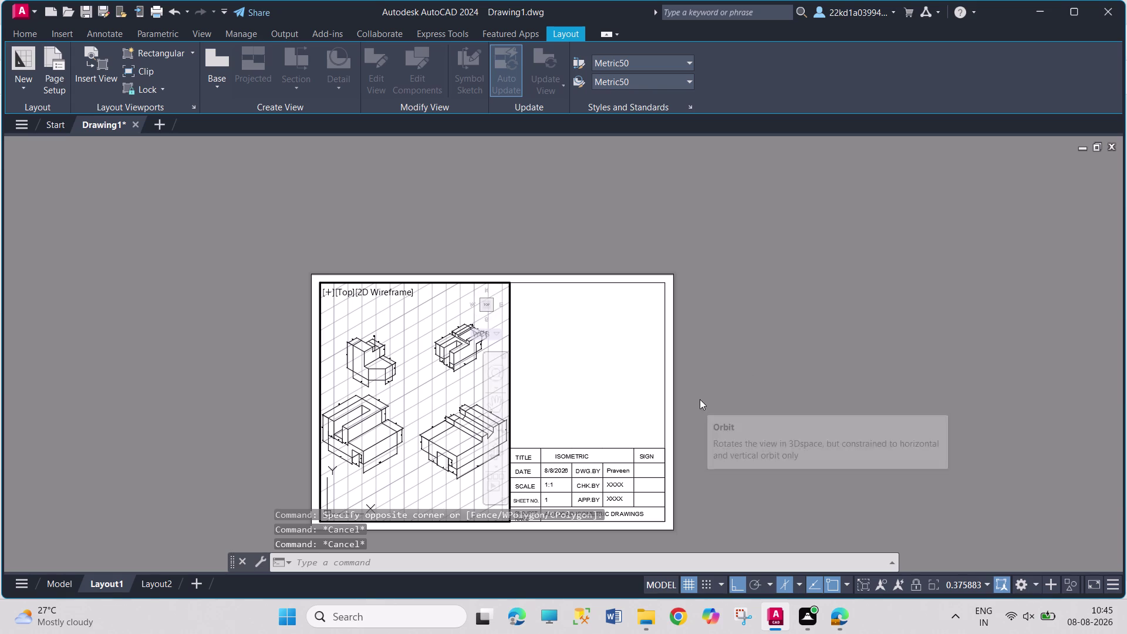
middle_click(702, 398)
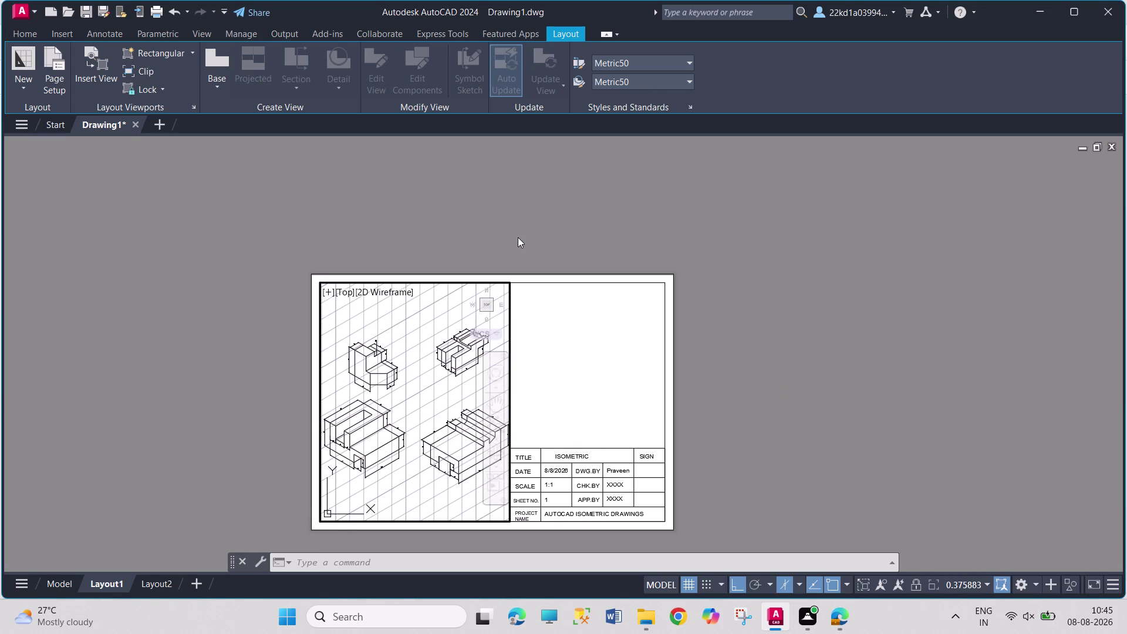
key(Escape)
key(Escape)
key(Escape)
key(Escape)
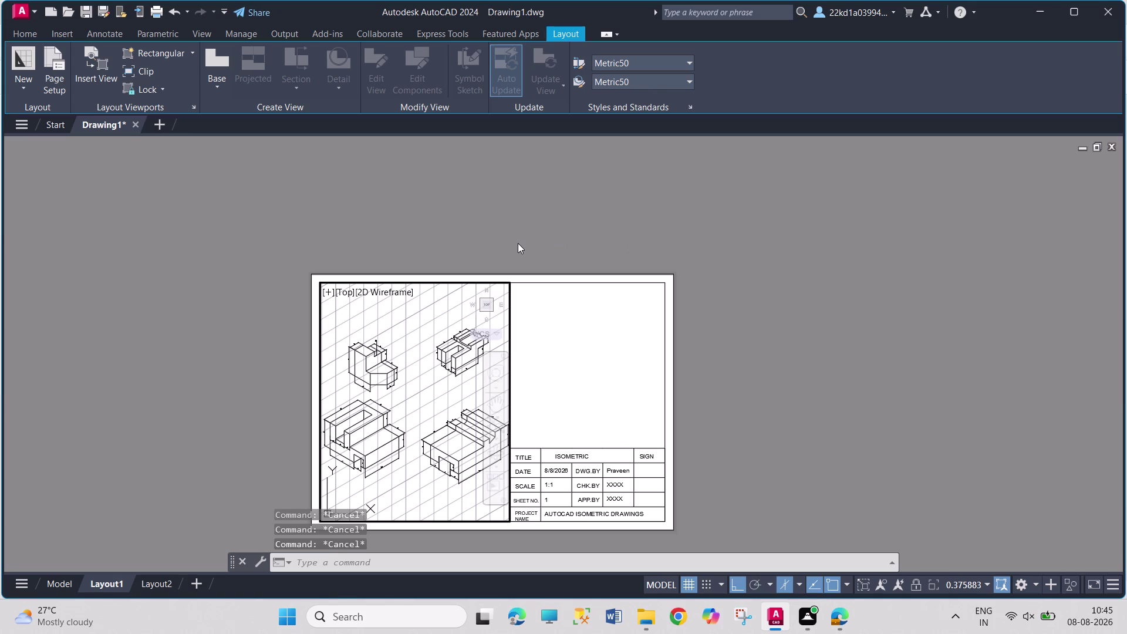
key(F7)
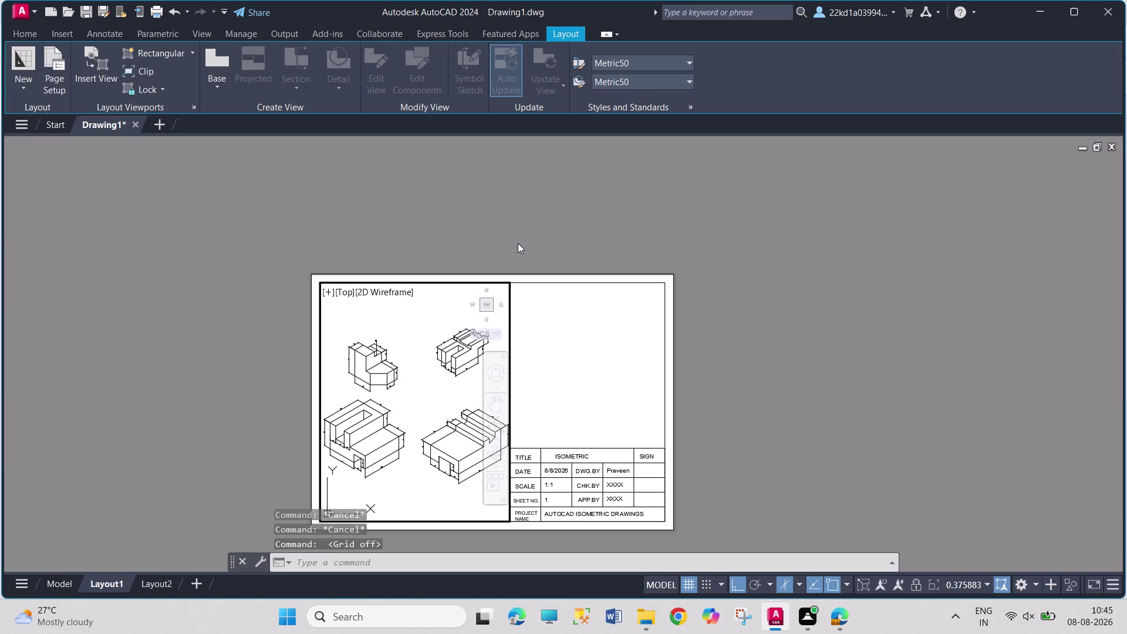
middle_click(432, 481)
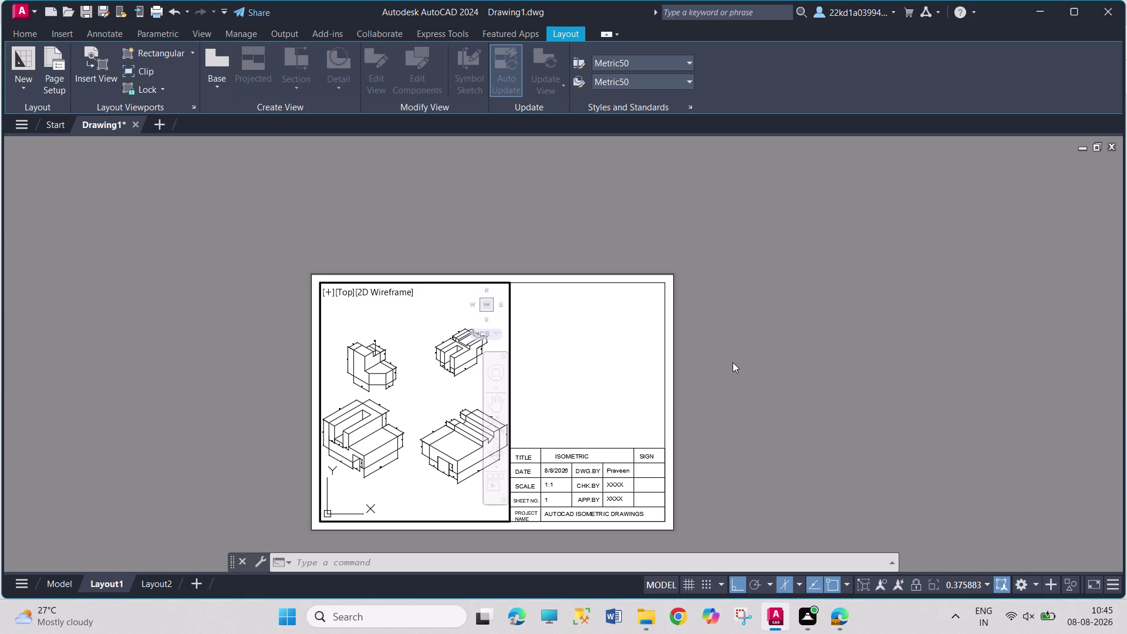
key(ctrl+p)
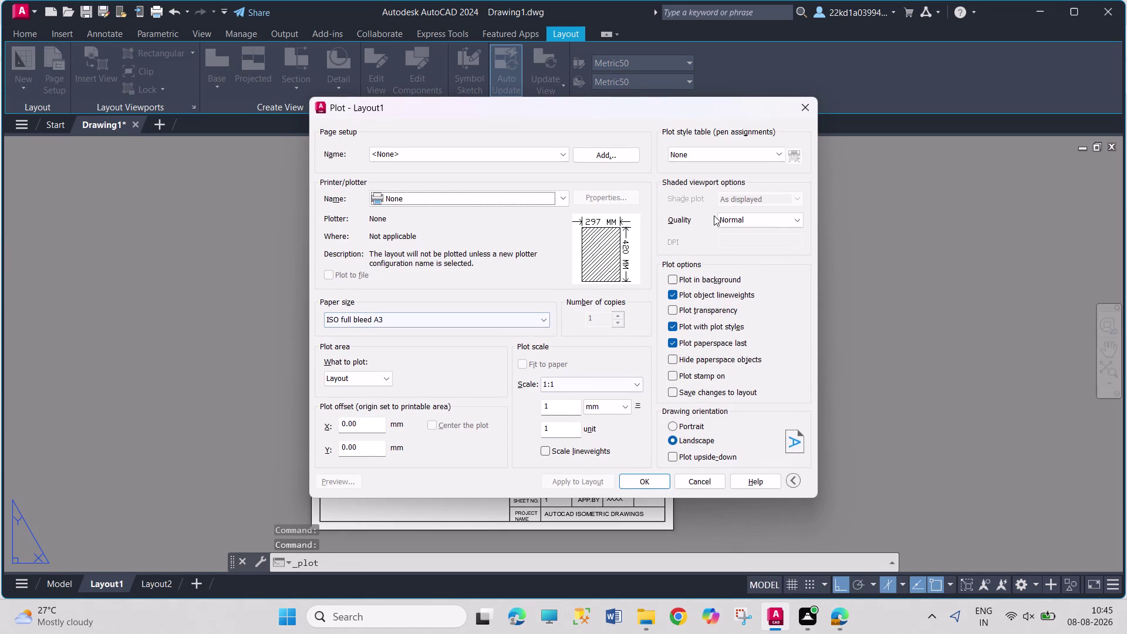
Choose monochrome.ctb as the plot style table and dismiss the no-device warning.
click(778, 155)
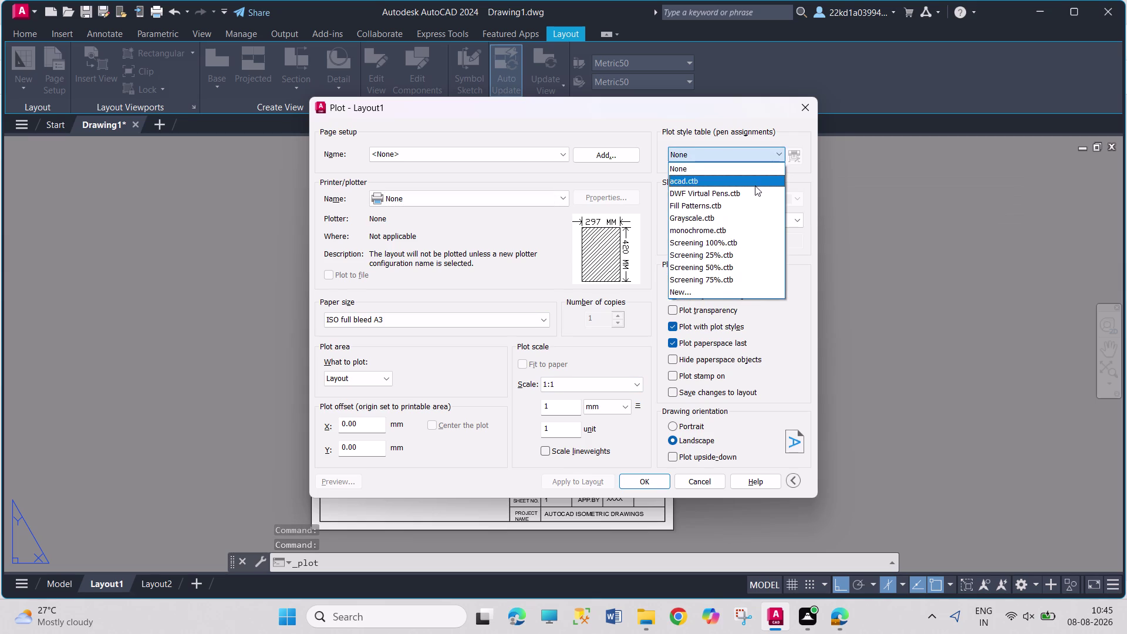
click(750, 226)
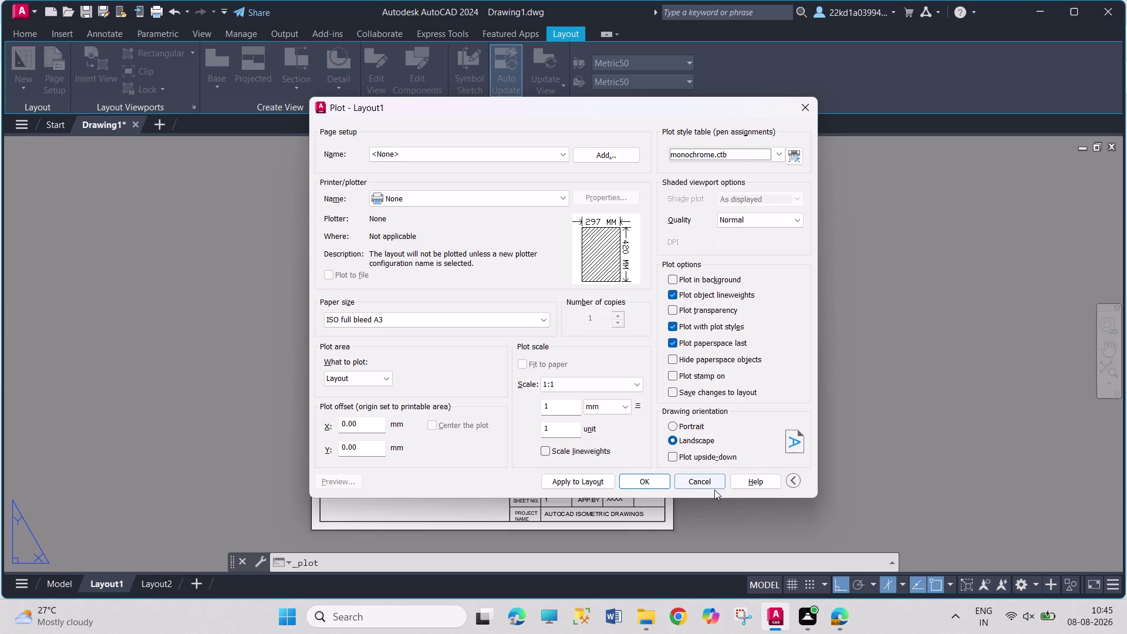
click(631, 477)
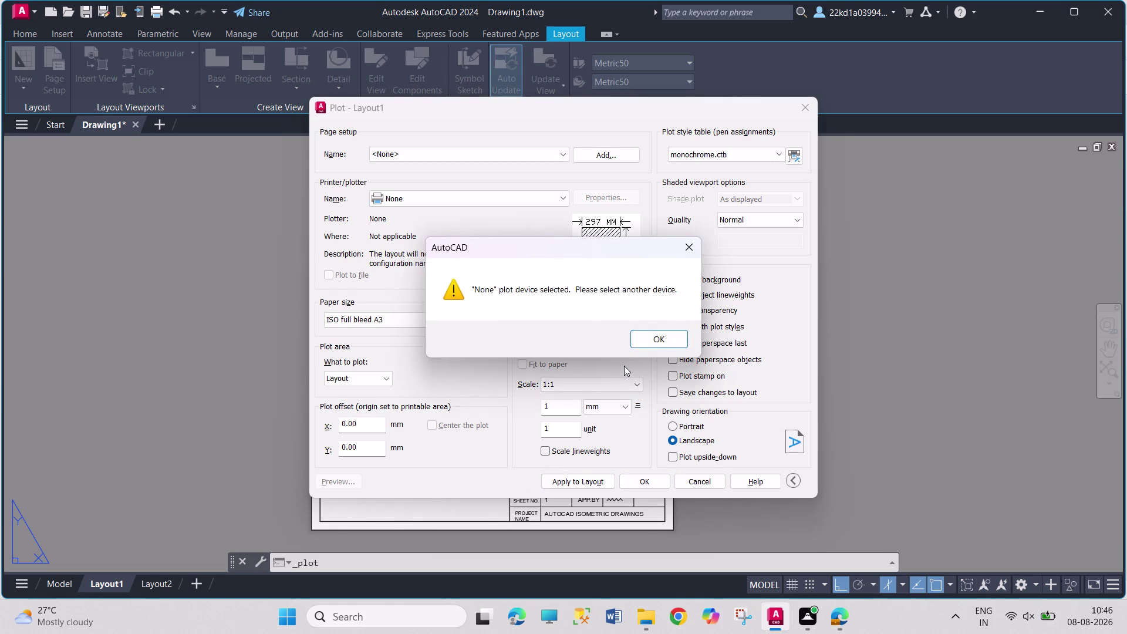
click(649, 344)
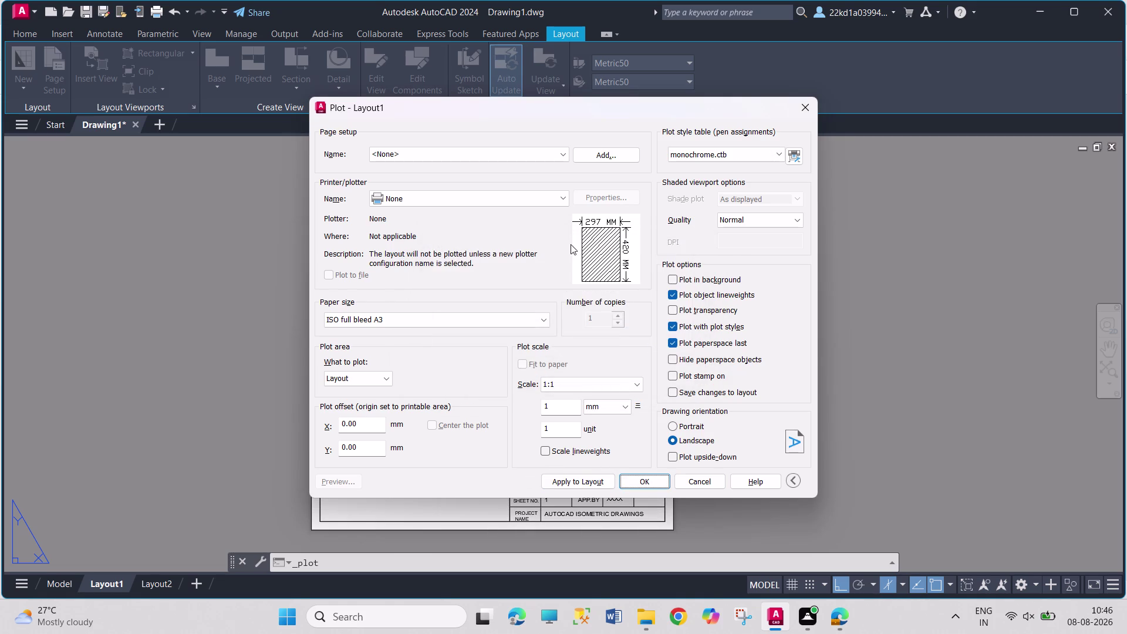
Set the plotter to DWG To PDF.pc3 and confirm the plot.
click(554, 157)
click(534, 118)
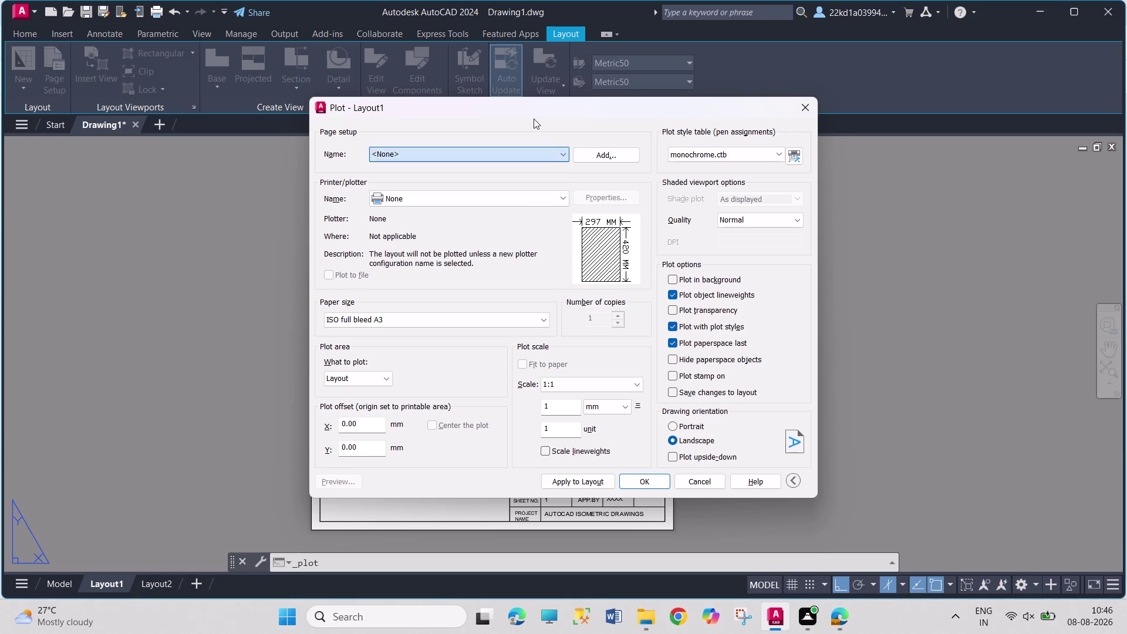
click(510, 198)
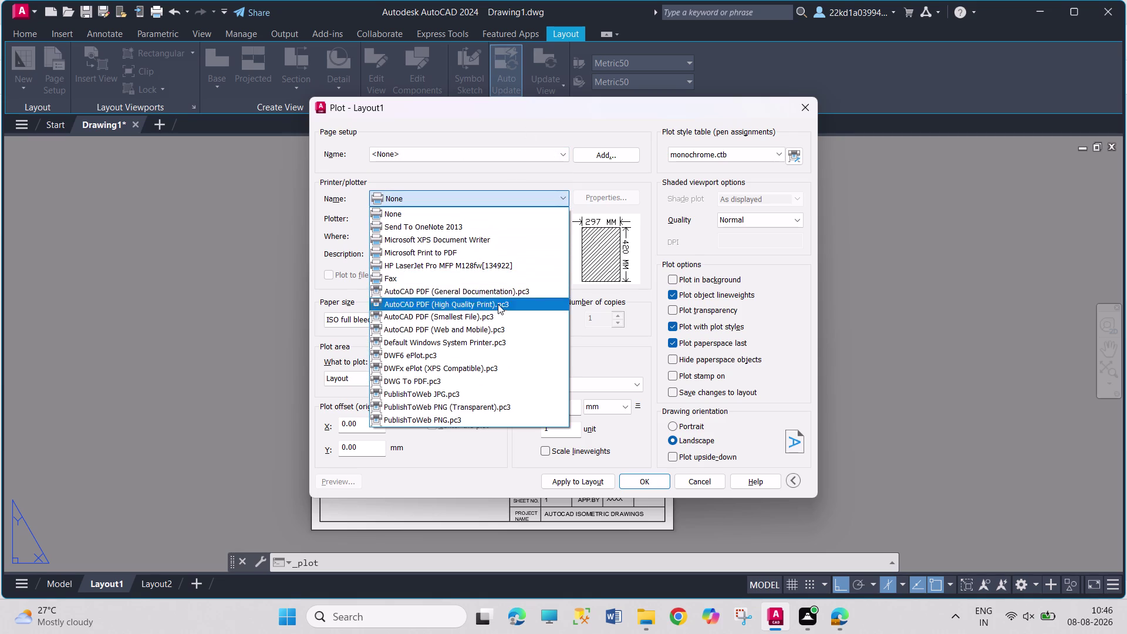
click(503, 376)
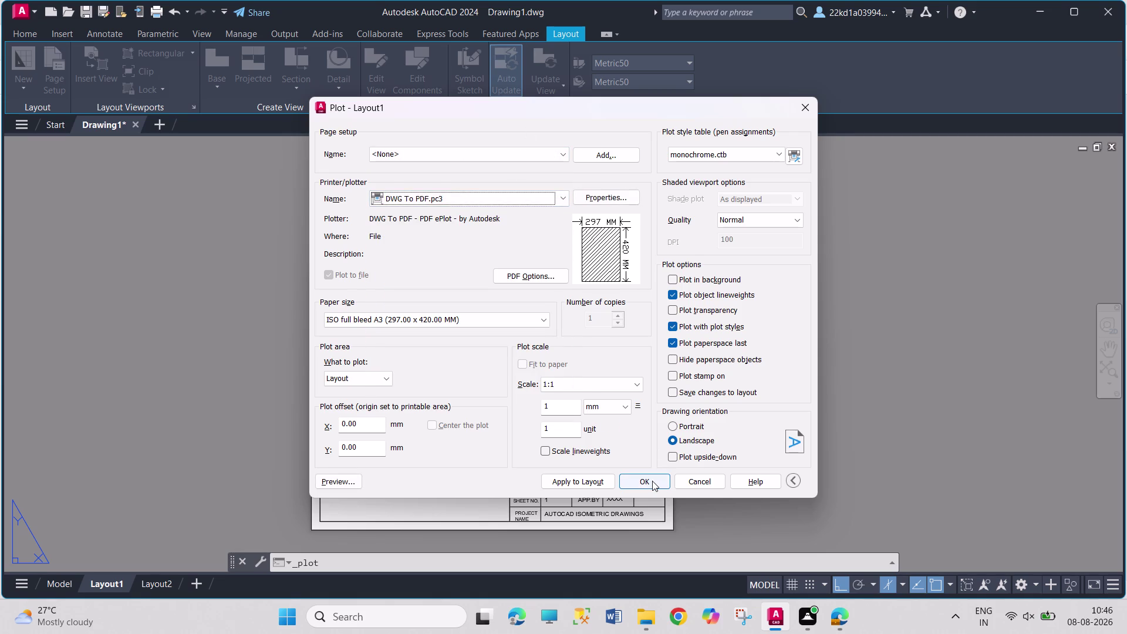
click(652, 481)
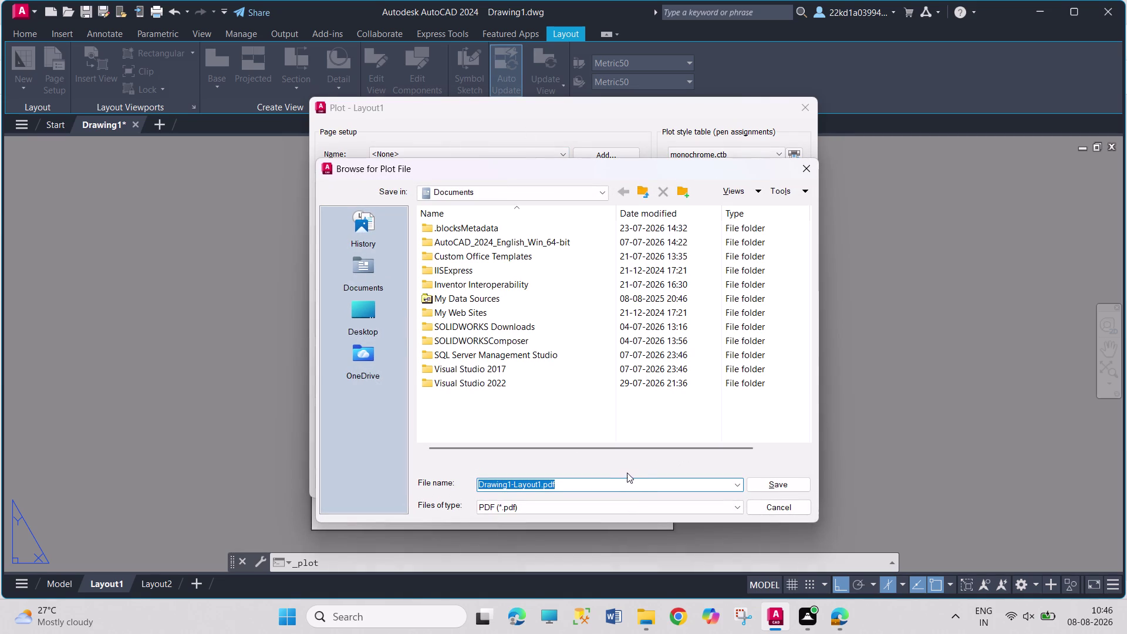
Browse from Desktop through This PC and MOTHER (D:) into DESKTOP2.
click(375, 304)
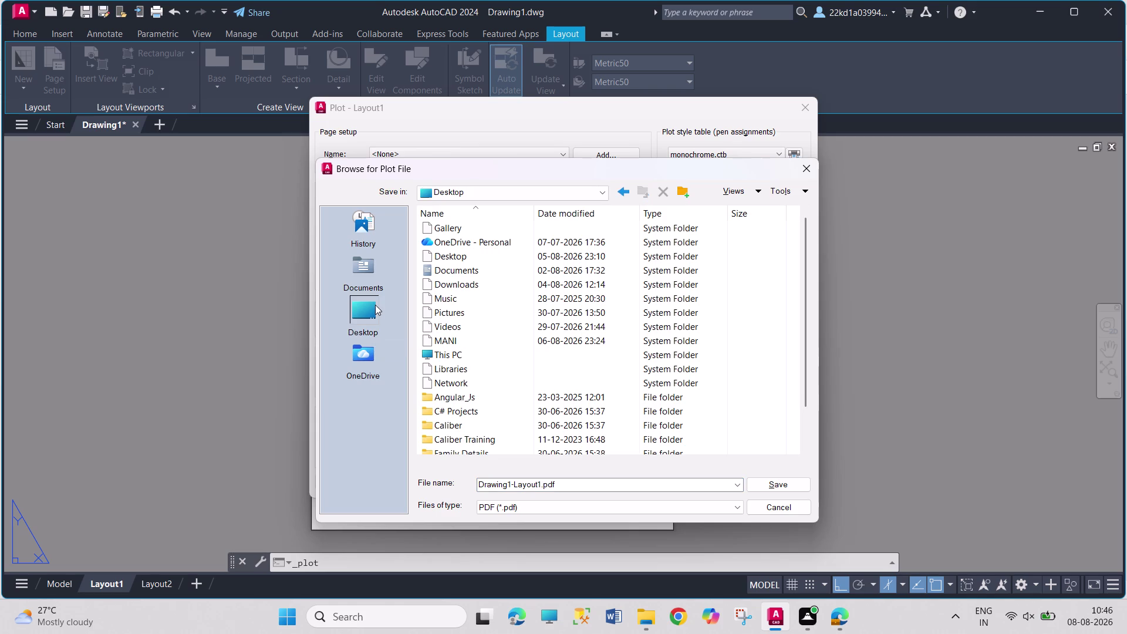
double_click(500, 357)
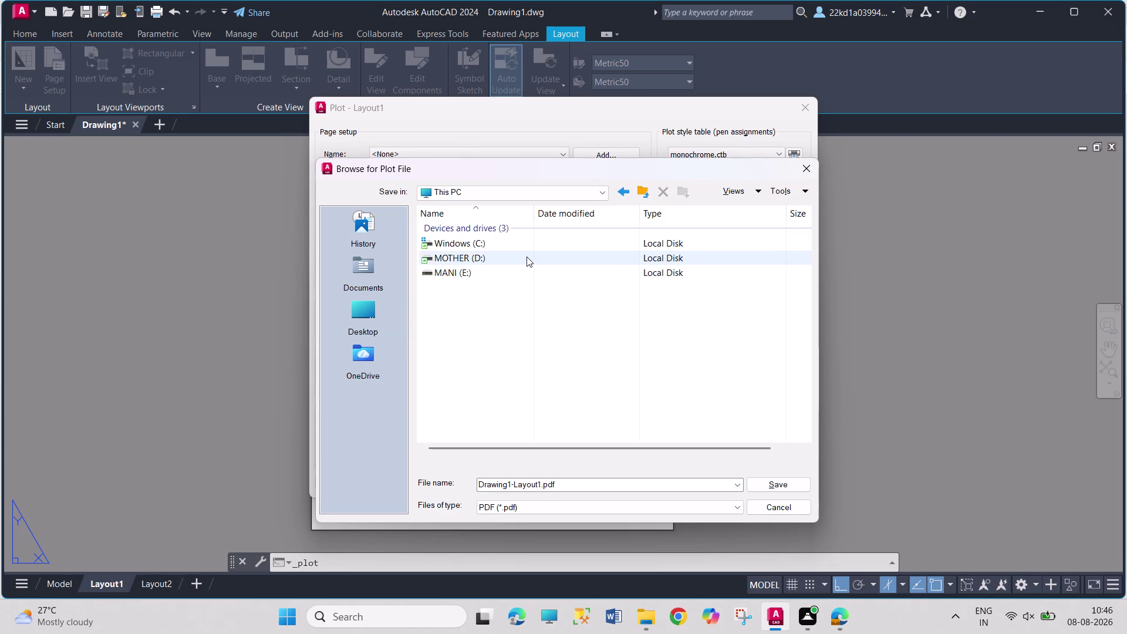
double_click(527, 257)
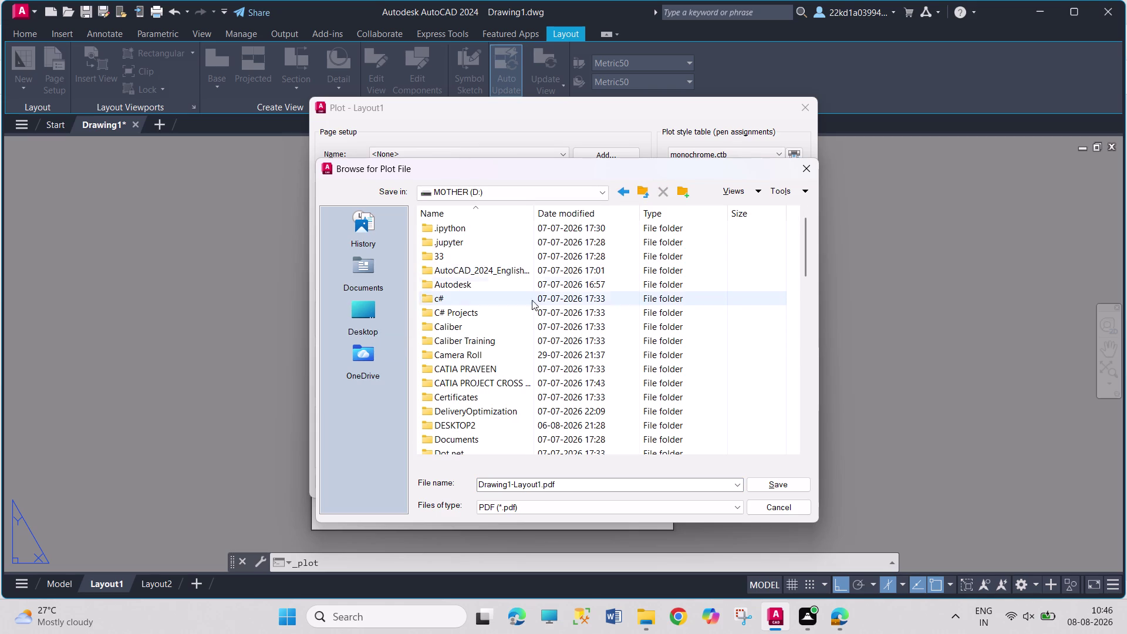
scroll(down, 3)
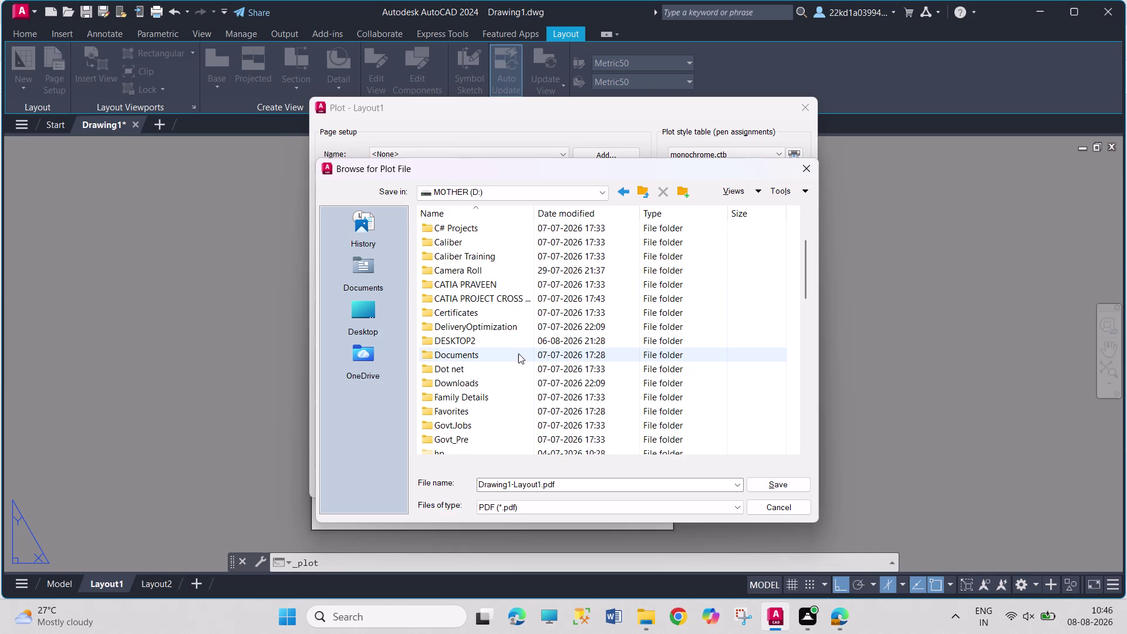
double_click(516, 343)
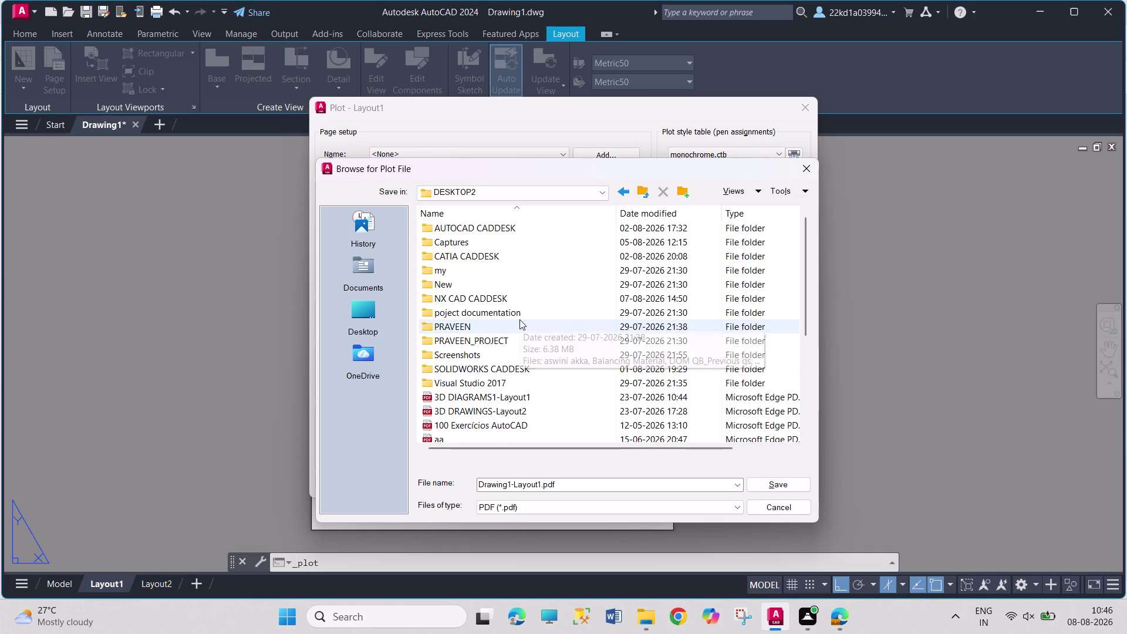
Open SOLIDWORKS CADDESK, then ASSEMBLY1111, and right-click its empty space.
scroll(down, 3)
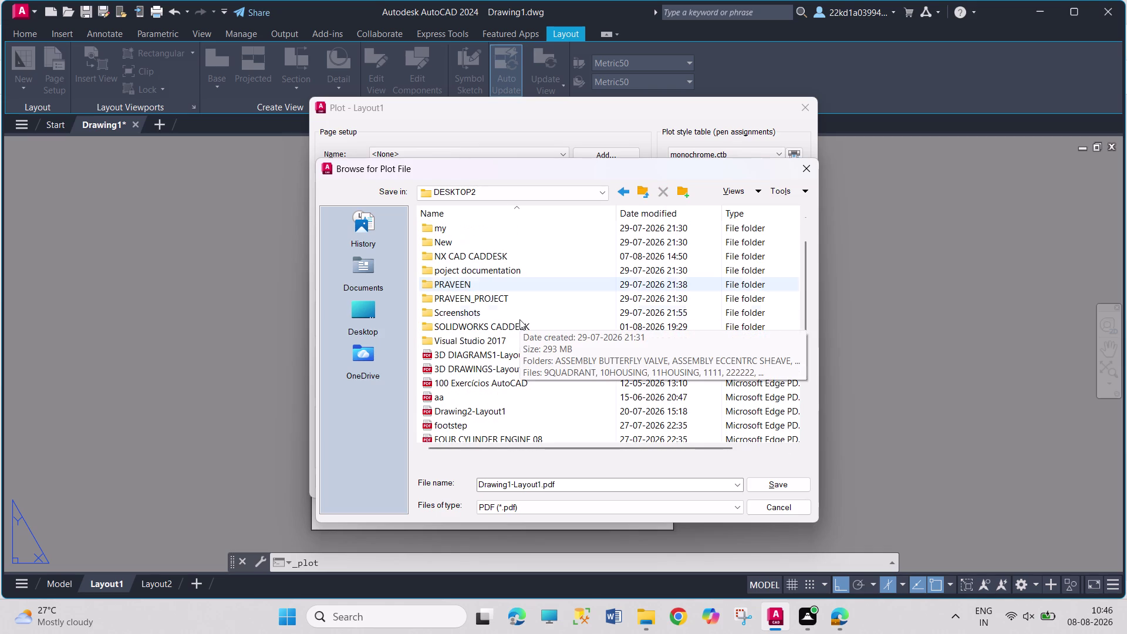
scroll(down, 3)
scroll(down, 3)
scroll(down, 3)
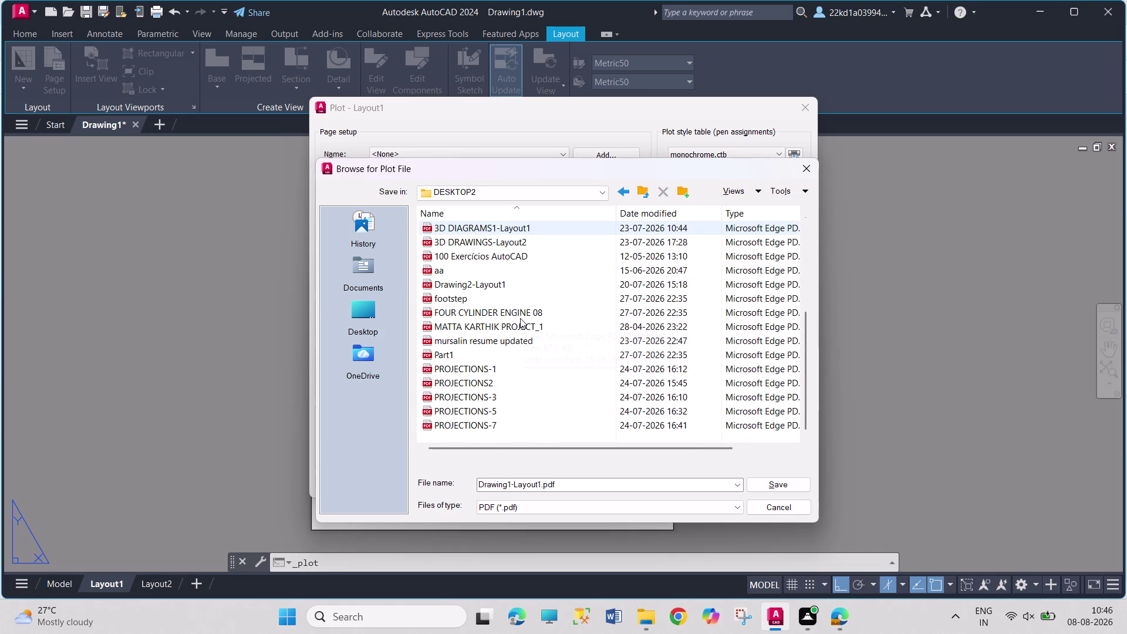
scroll(down, 3)
scroll(up, 3)
scroll(up, 3)
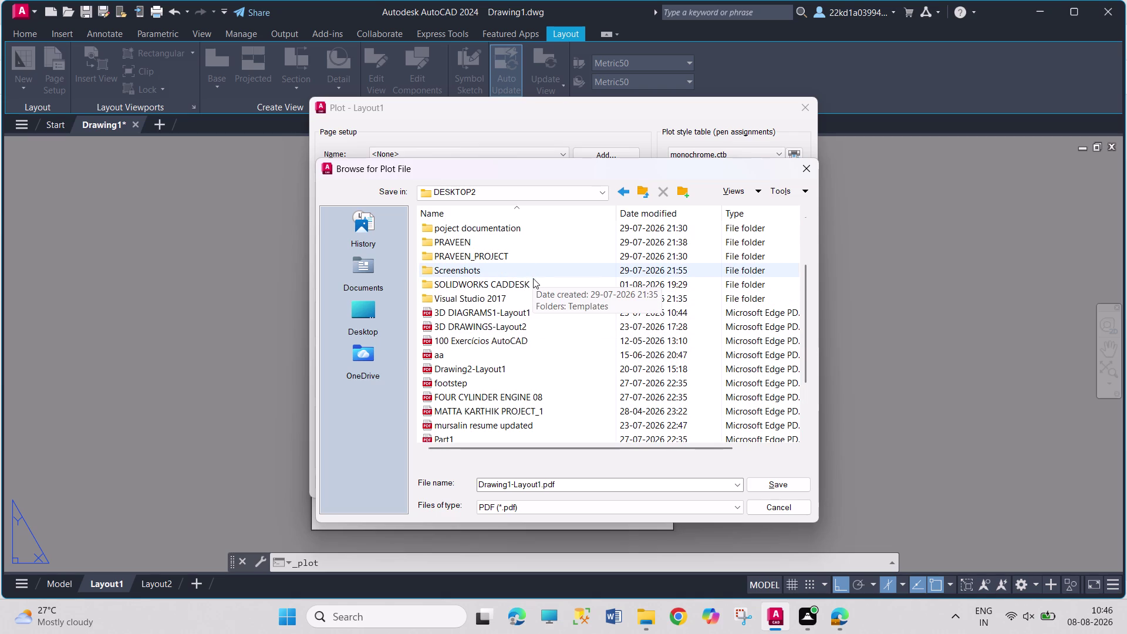
double_click(534, 281)
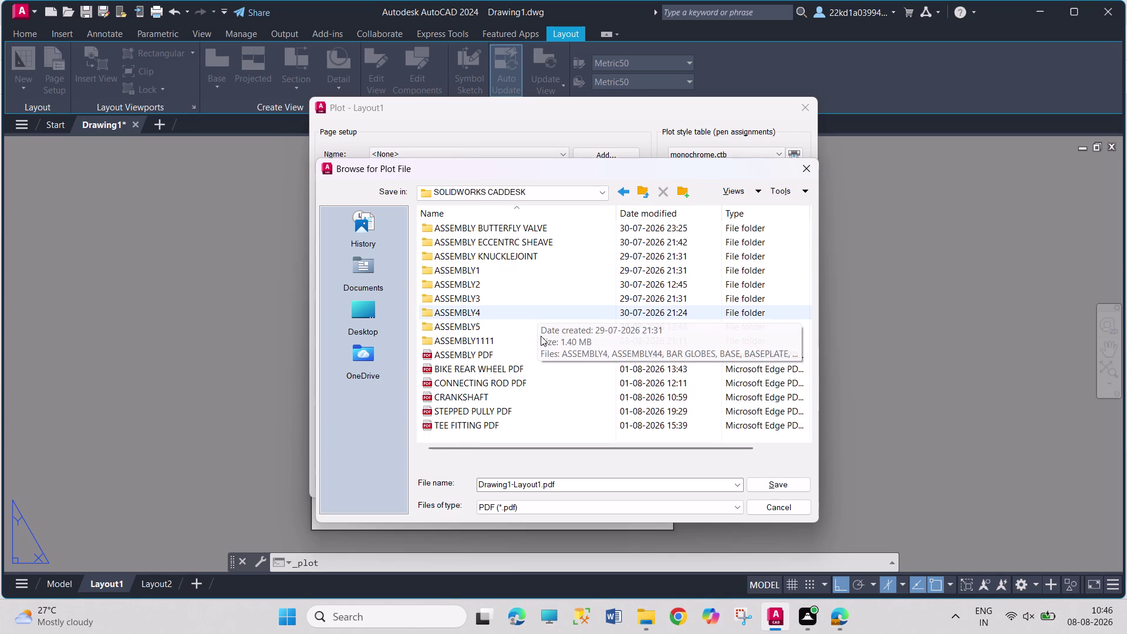
double_click(515, 342)
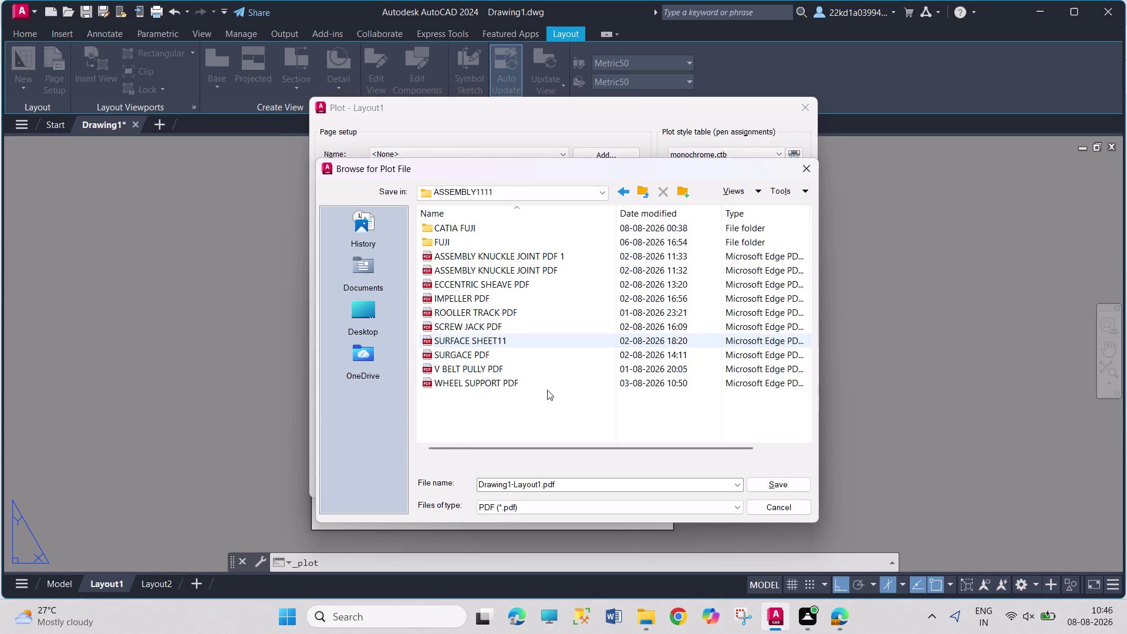
right_click(549, 393)
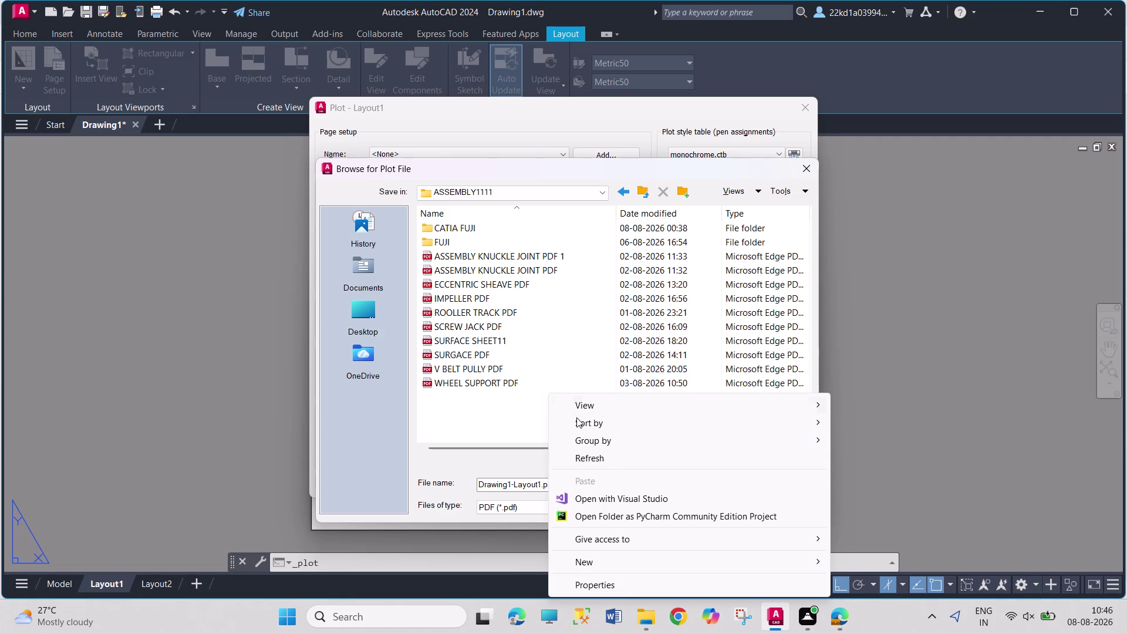